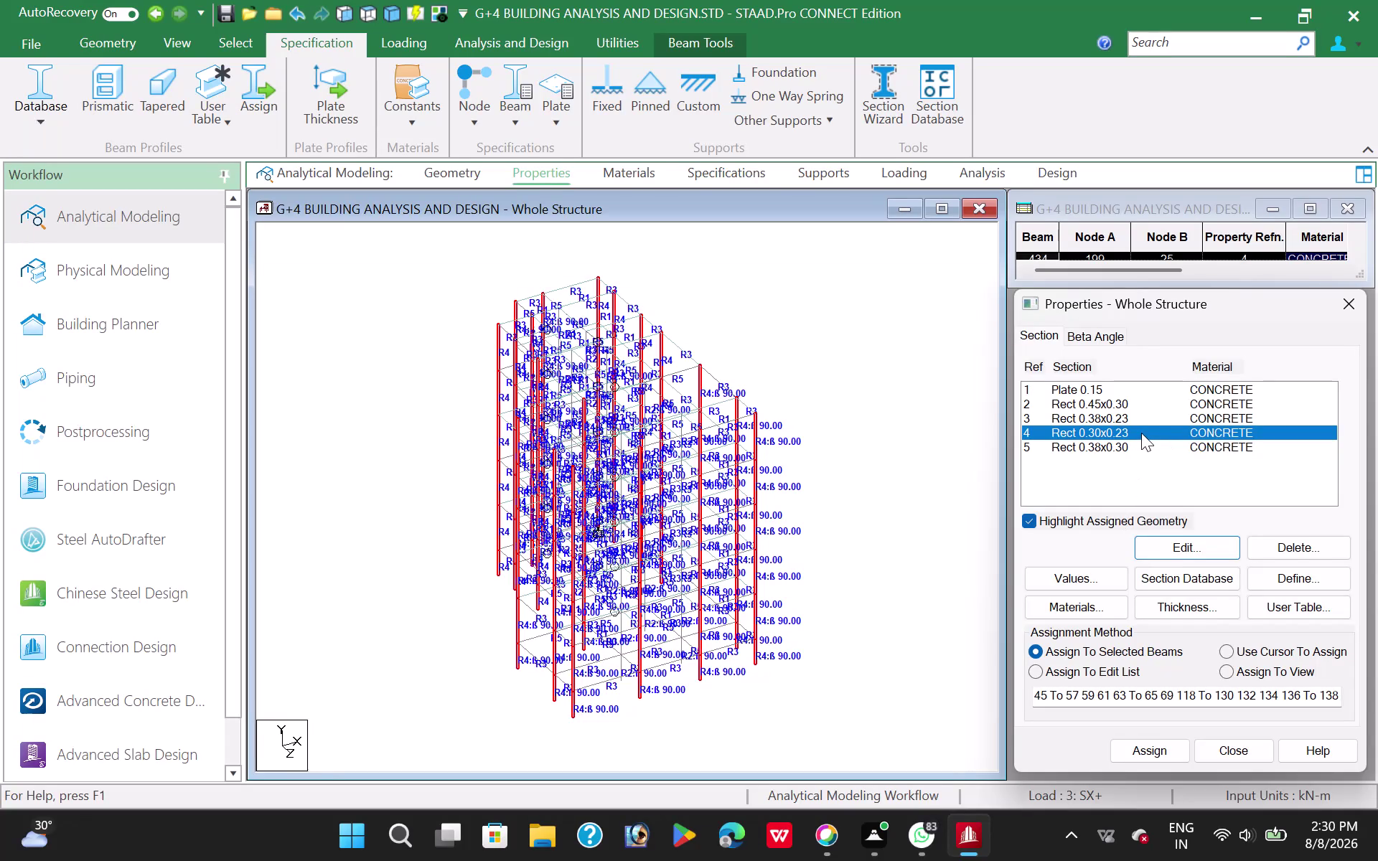
Change the Rect 0.30x0.23 section's ZD to 0.3, making it 0.30x0.30.
click(1169, 547)
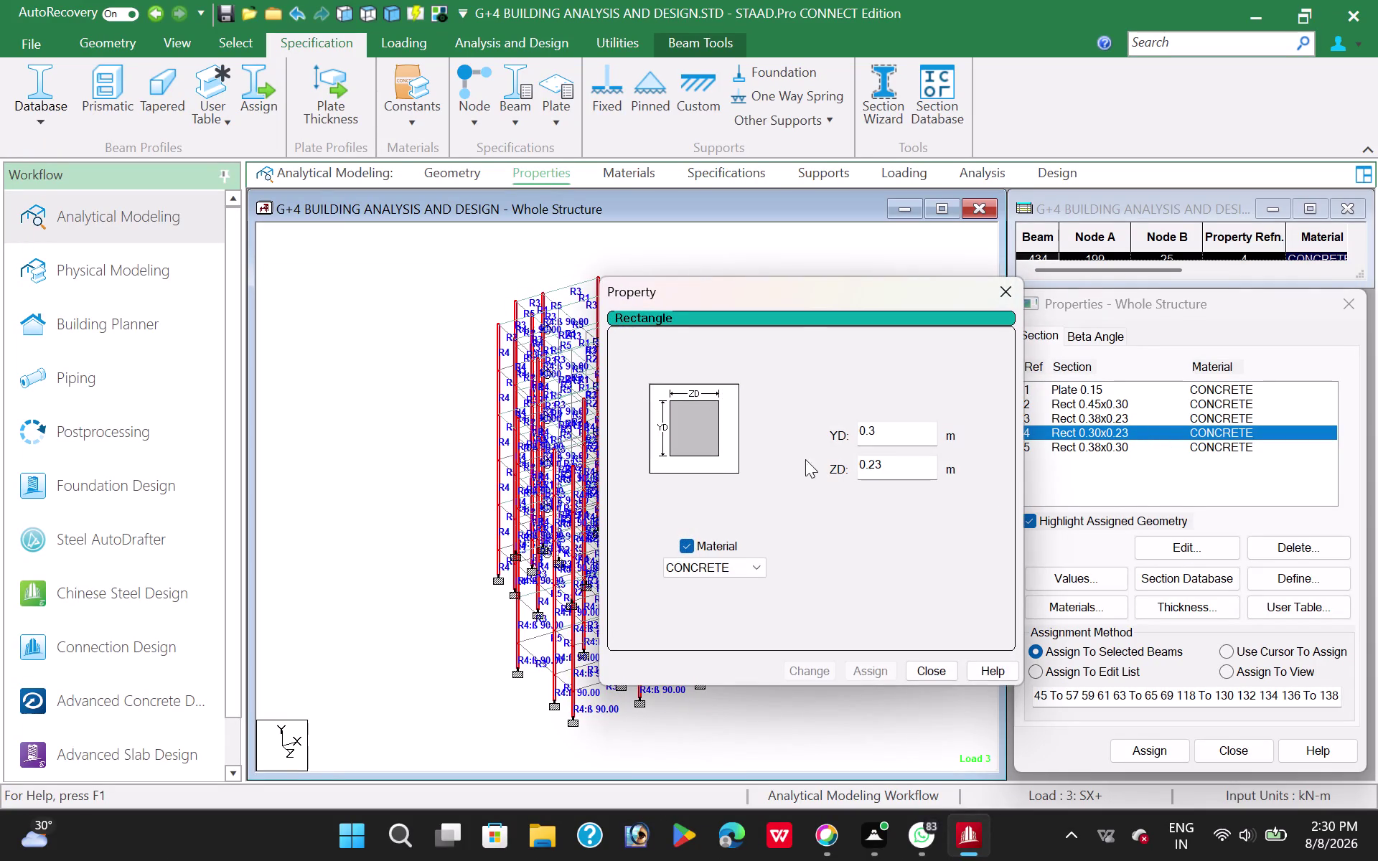
click(885, 473)
key(BackSpace)
key(BackSpace)
key(3)
click(808, 671)
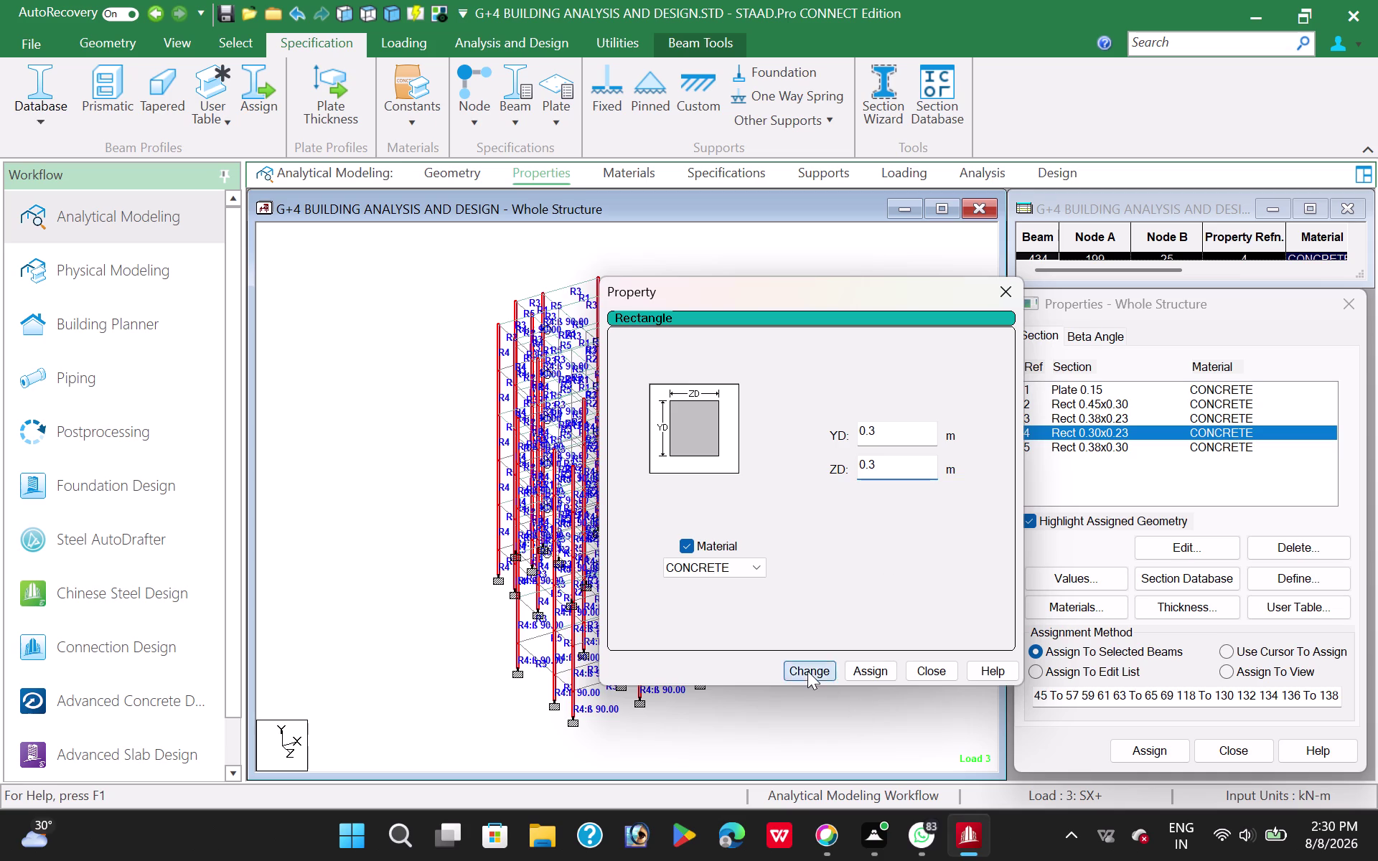
click(934, 672)
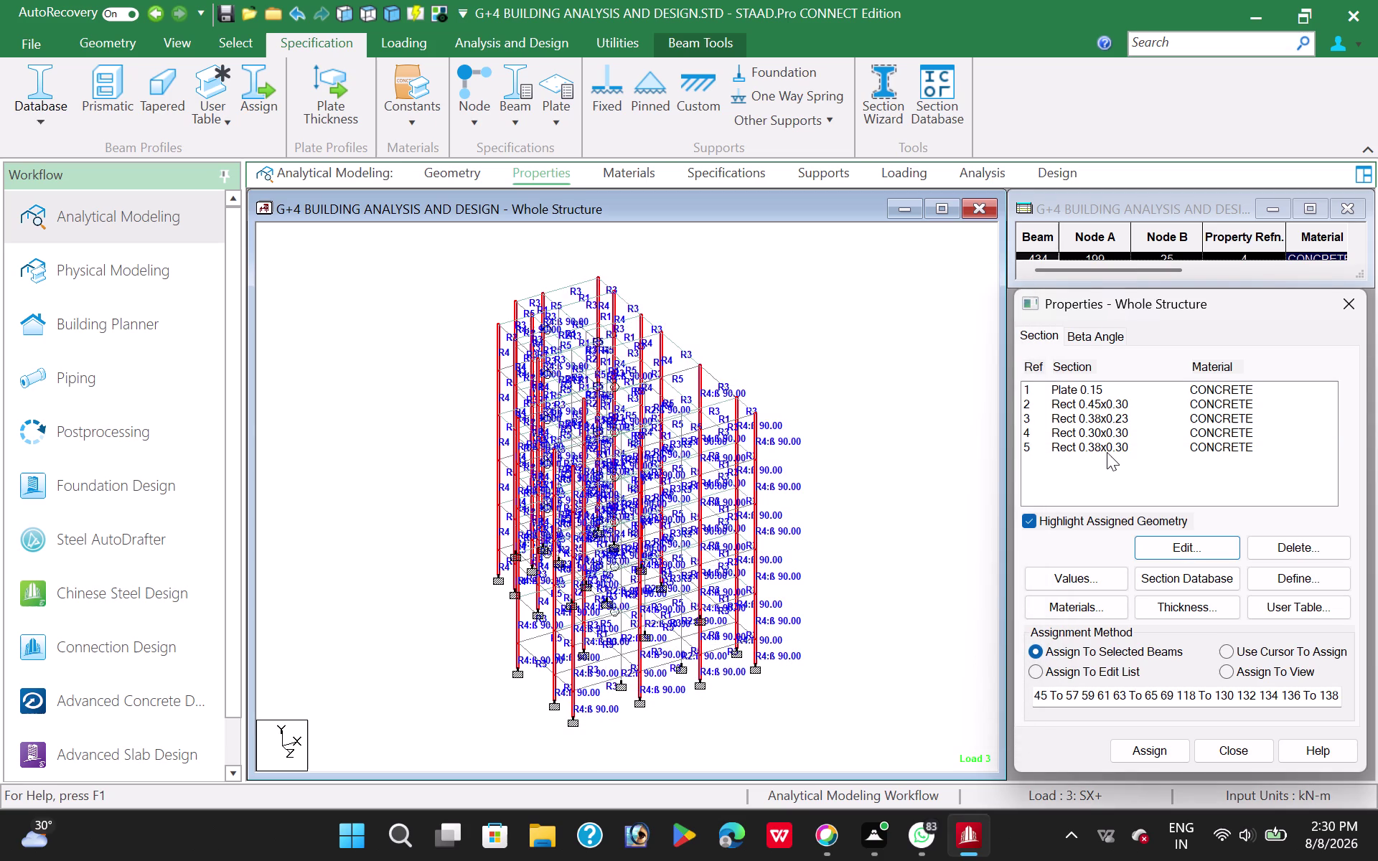
Change the Rect 0.38x0.23 section's ZD to 0.3, making it 0.38x0.30.
click(1109, 452)
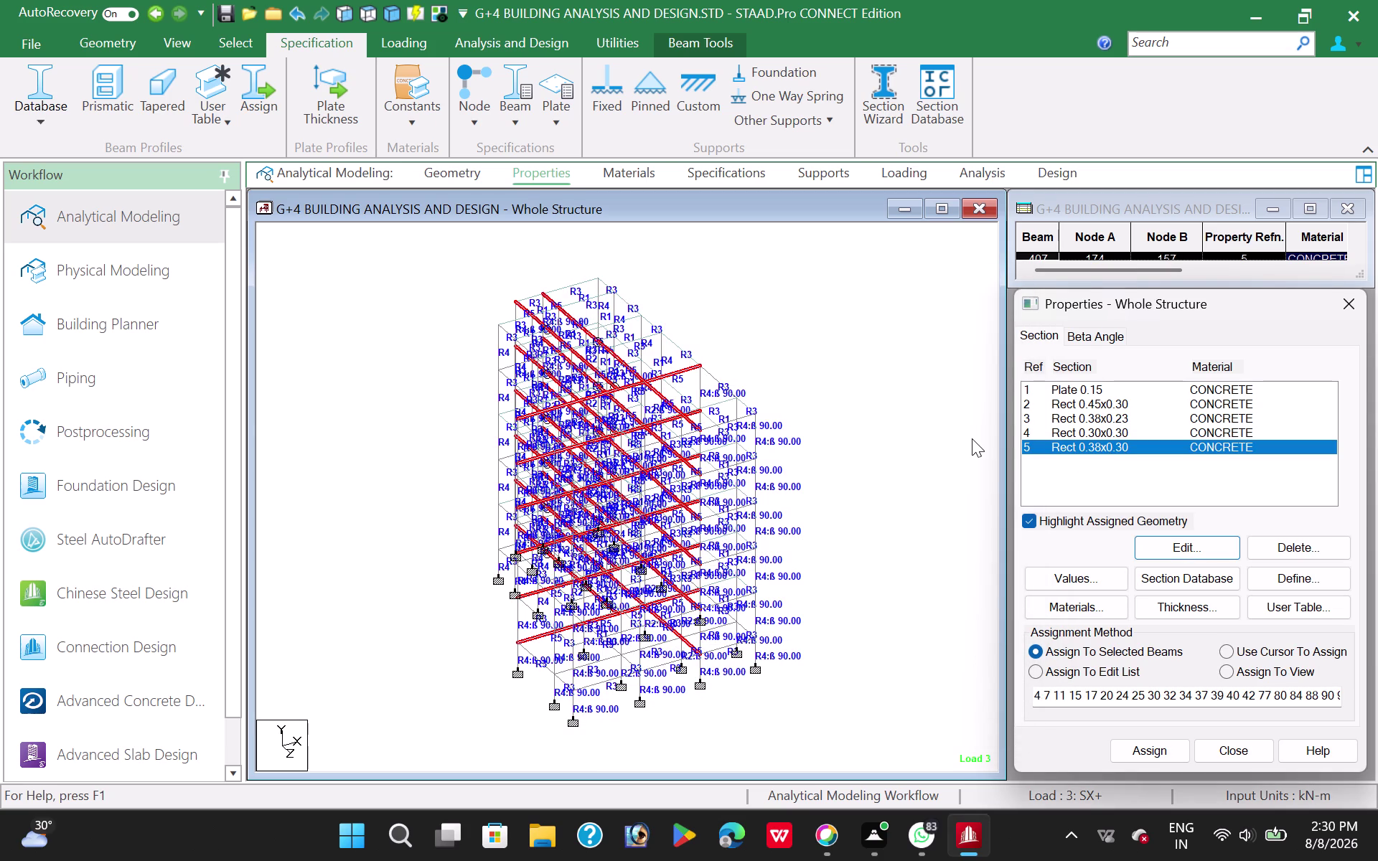
click(1115, 421)
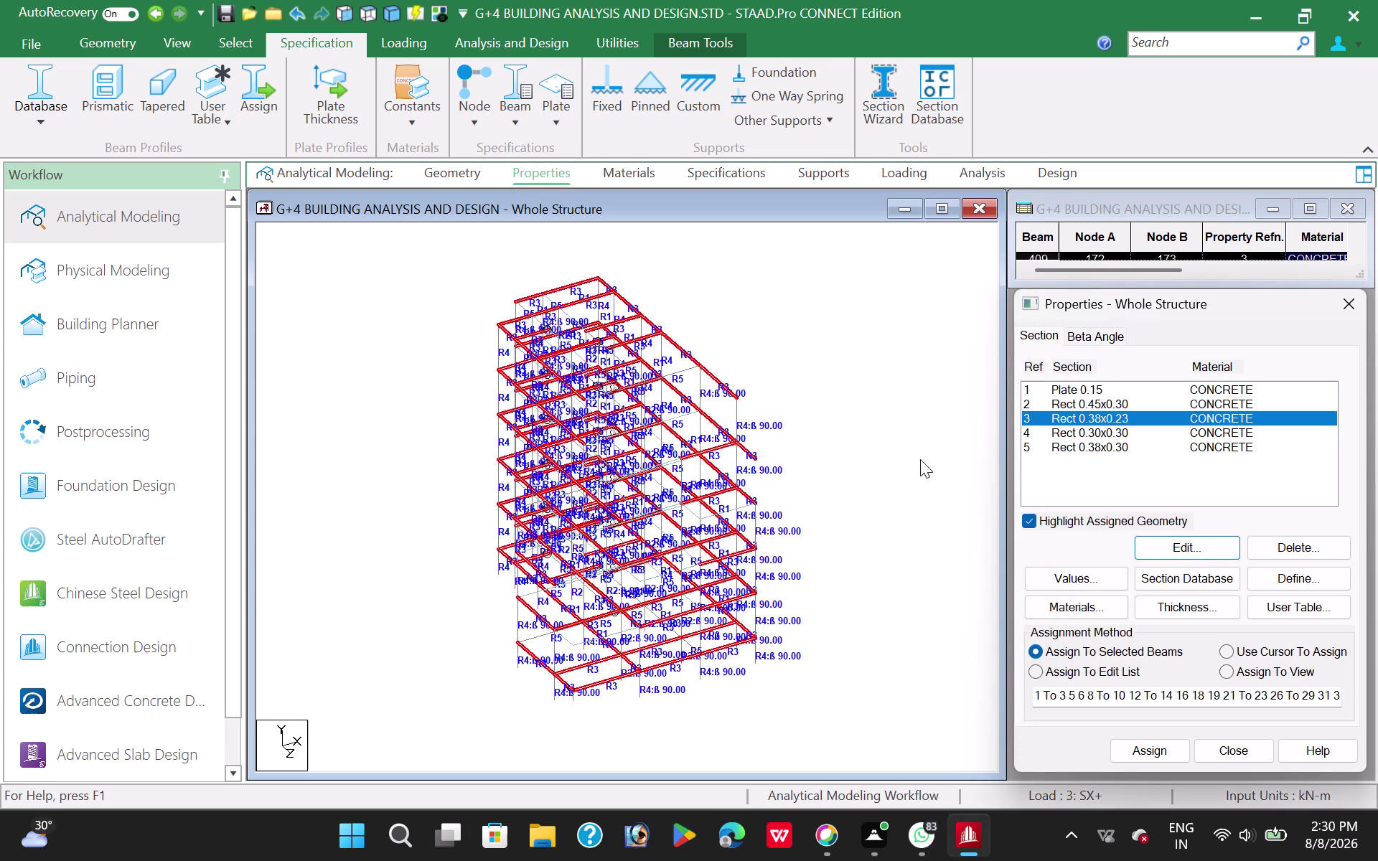
click(1191, 552)
click(888, 460)
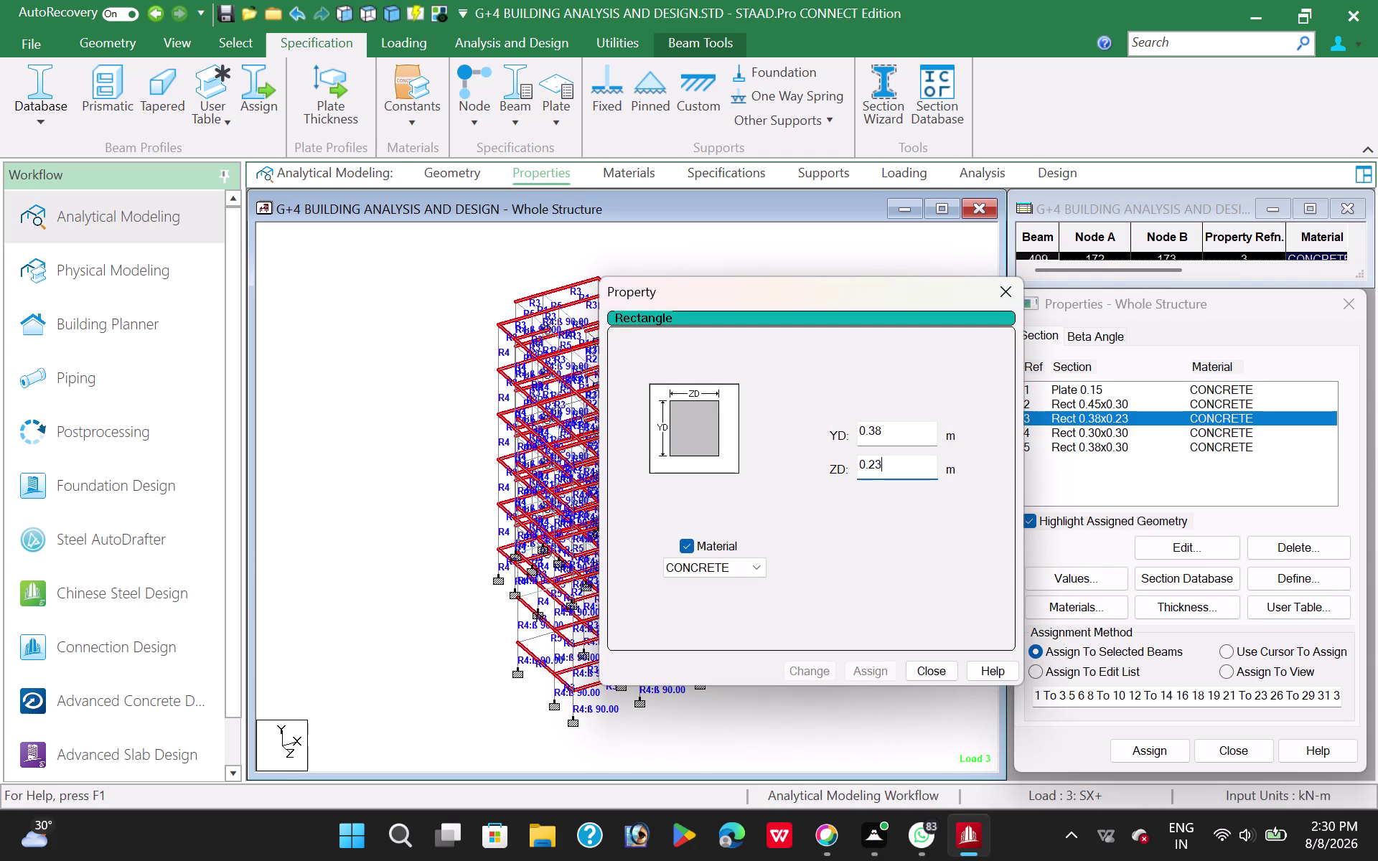
key(BackSpace)
key(BackSpace)
key(3)
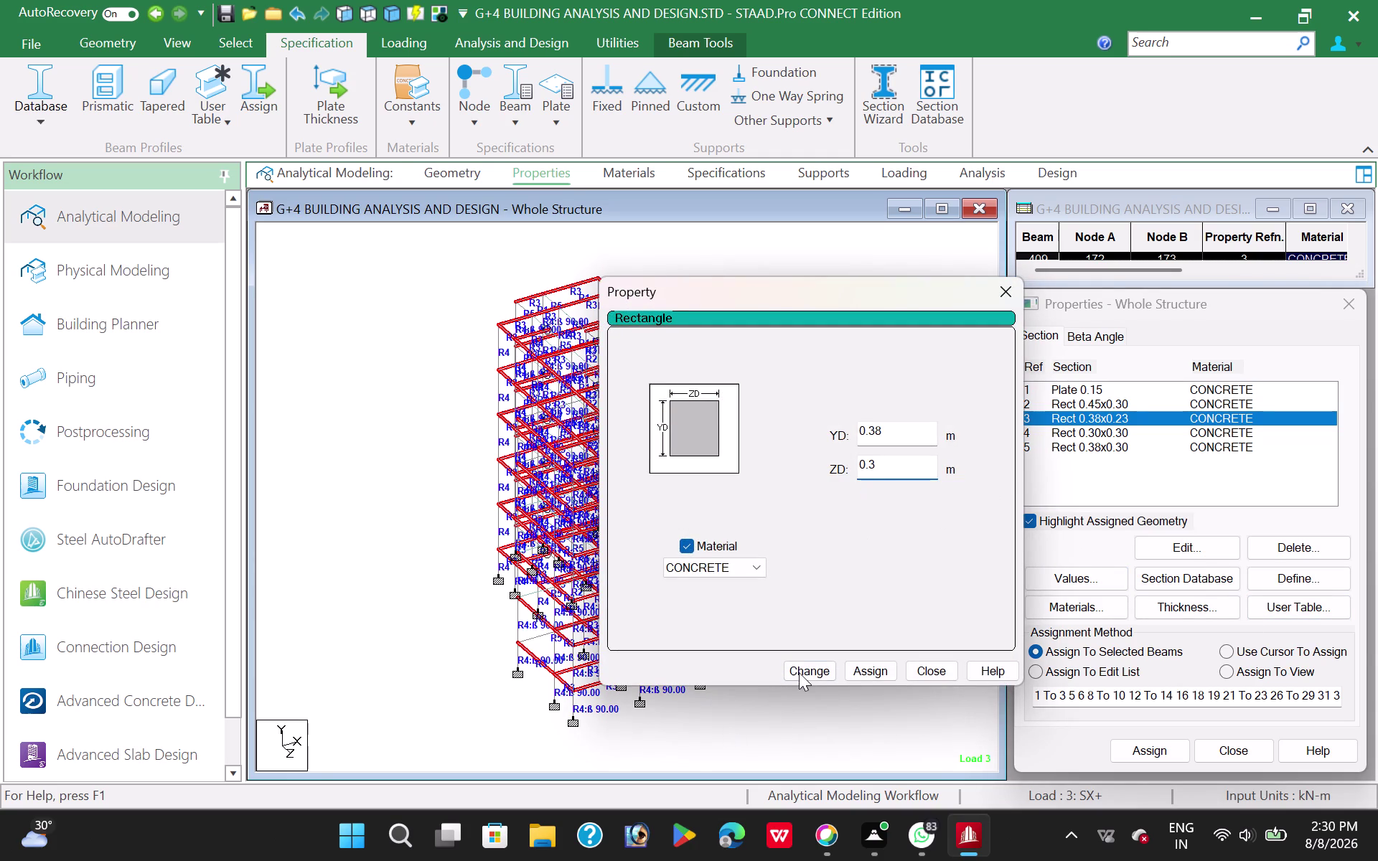
click(806, 668)
Close the section editor and beam table, clearing the member highlighting.
click(947, 673)
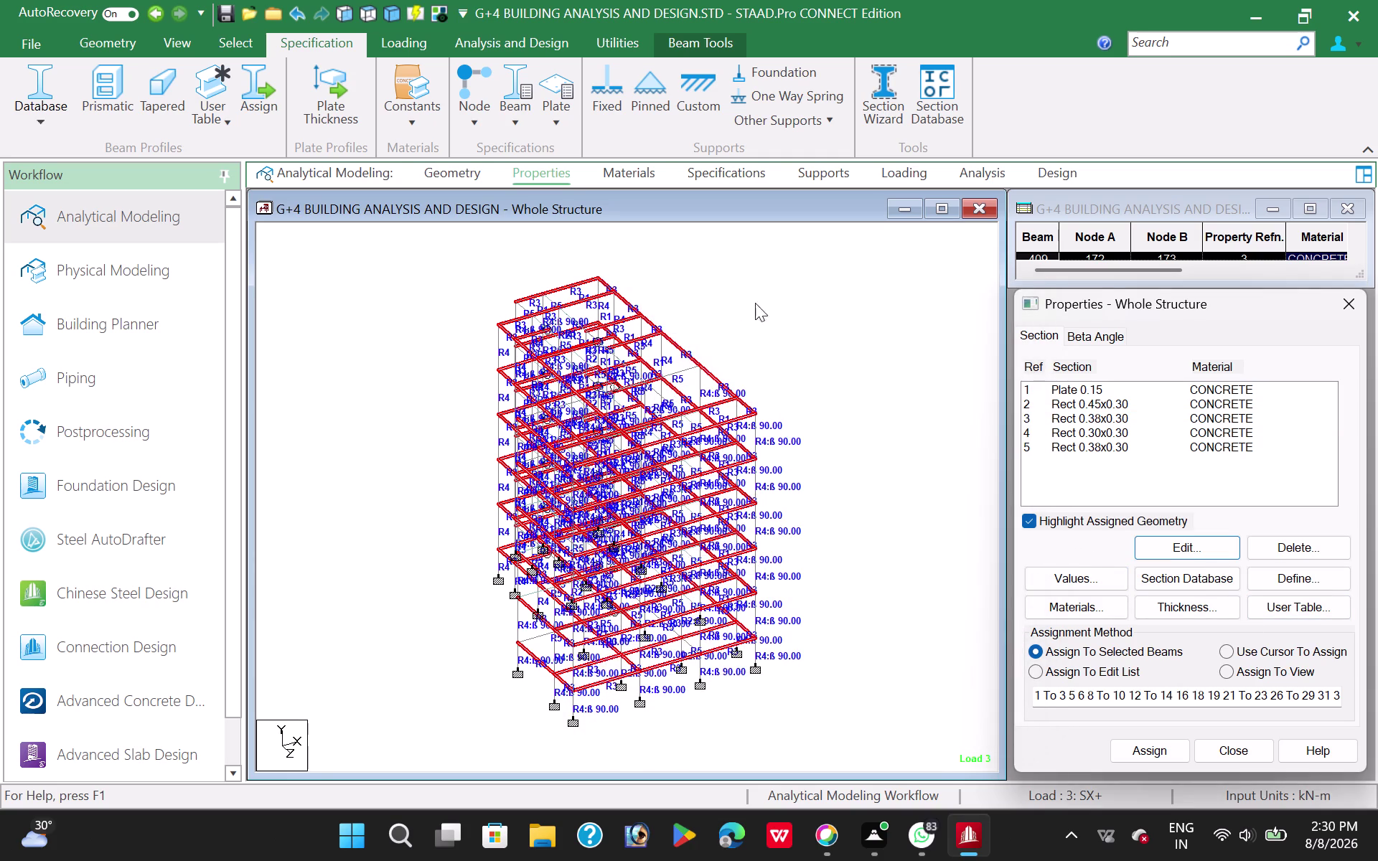
click(801, 325)
click(496, 42)
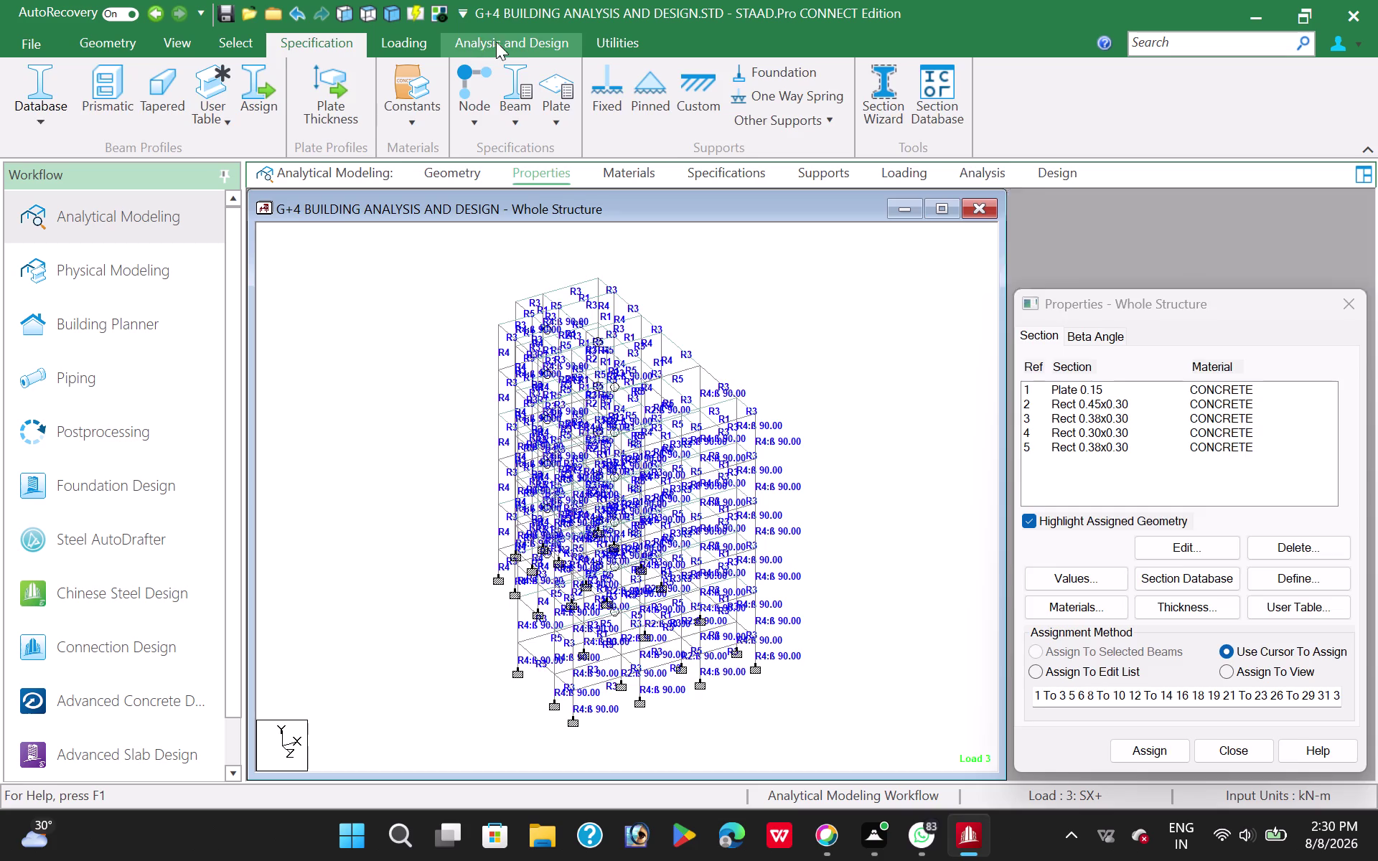
Save the resized model, rerun the analysis and open its output file.
click(348, 81)
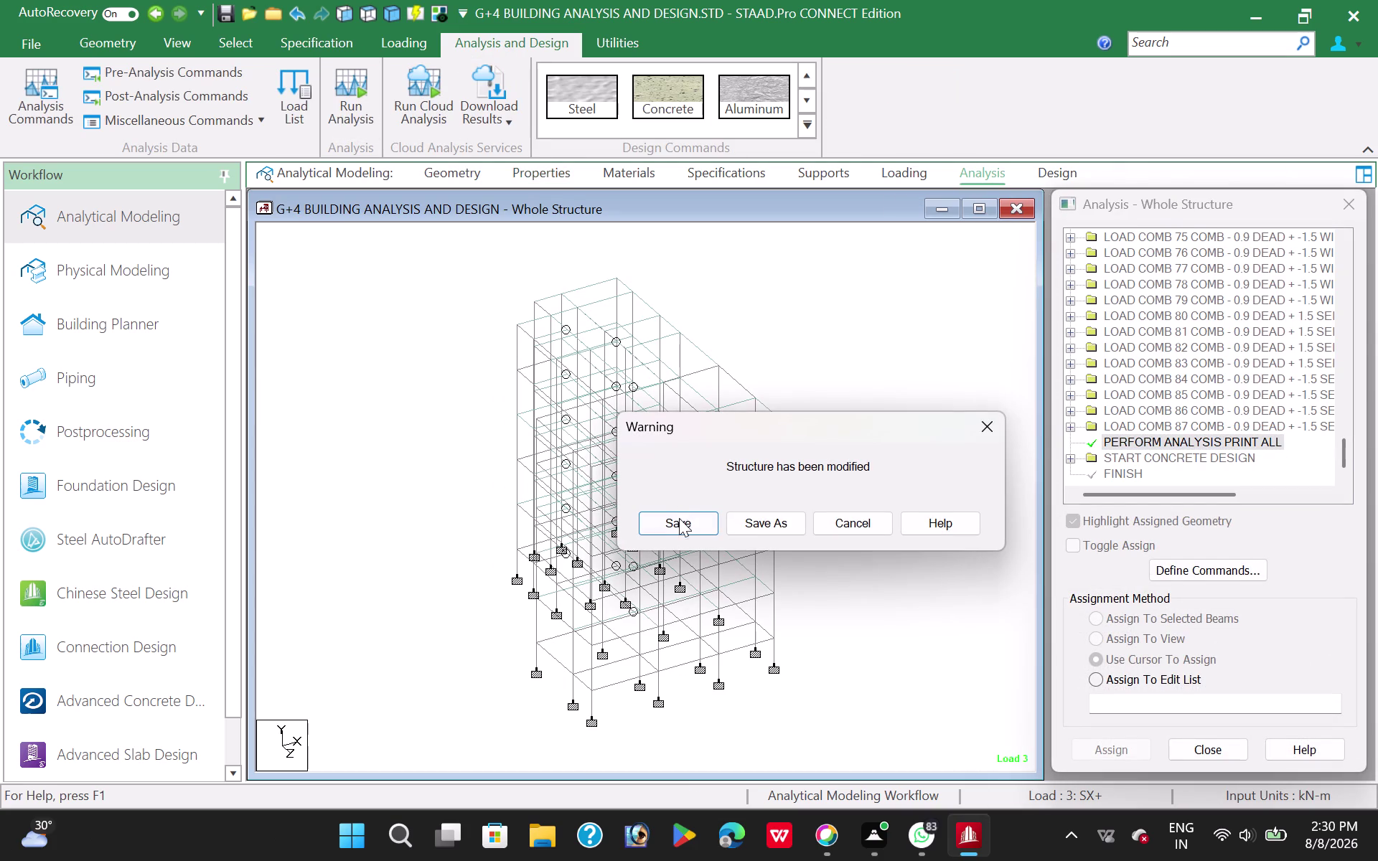
click(681, 522)
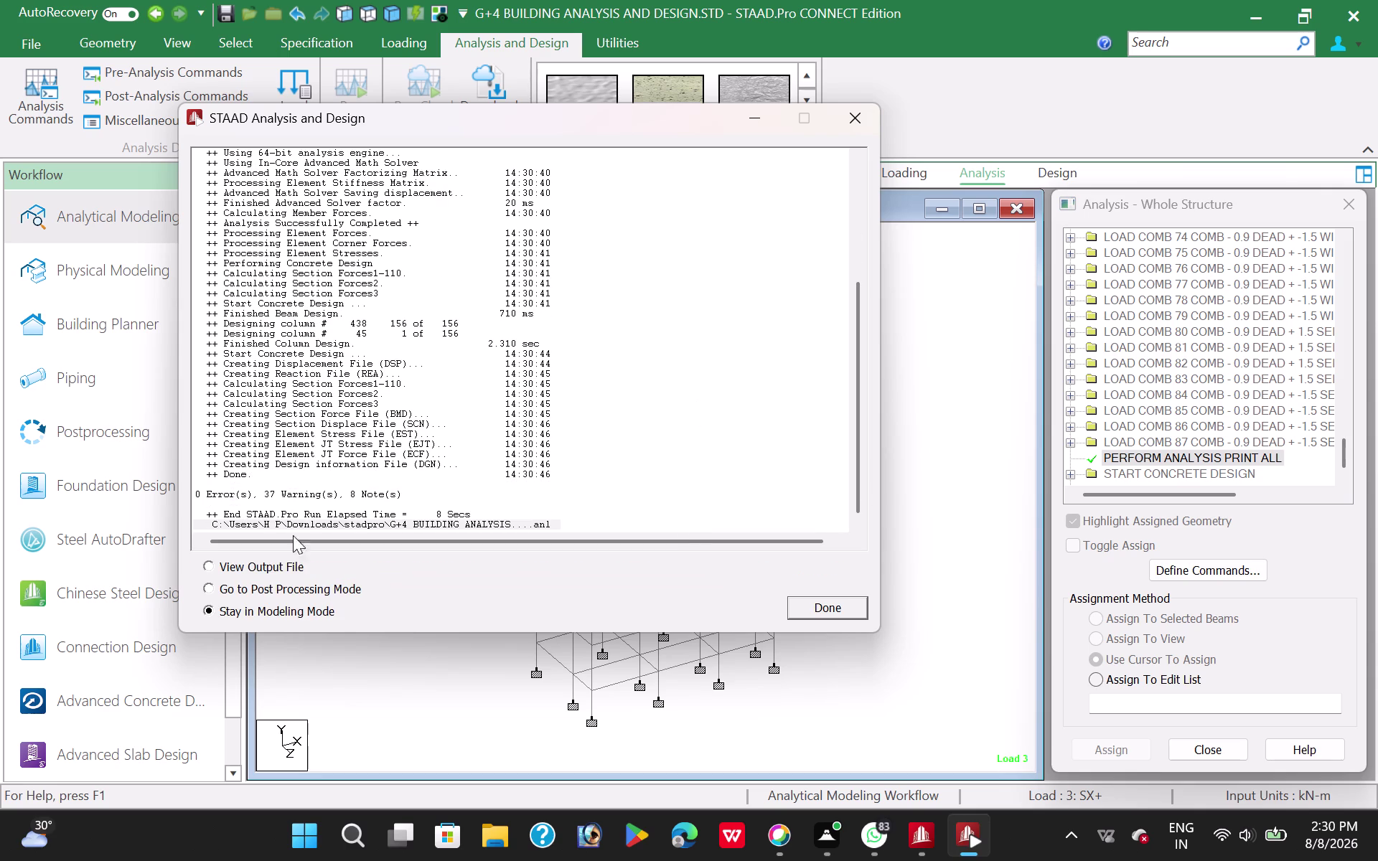
click(205, 563)
click(833, 602)
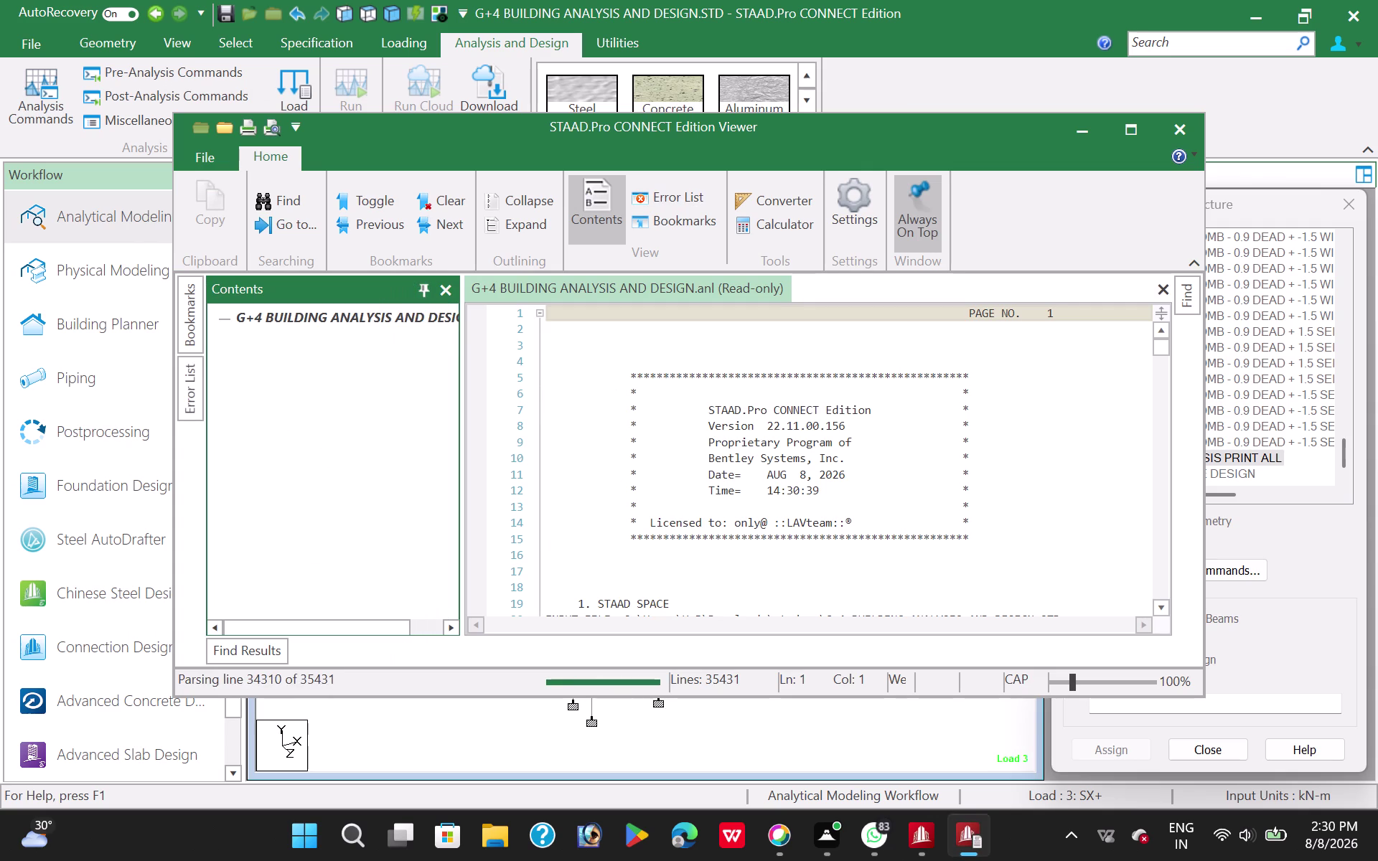
Review the listed note and the beam design warnings, starting with beam 103.
scroll(down, 3)
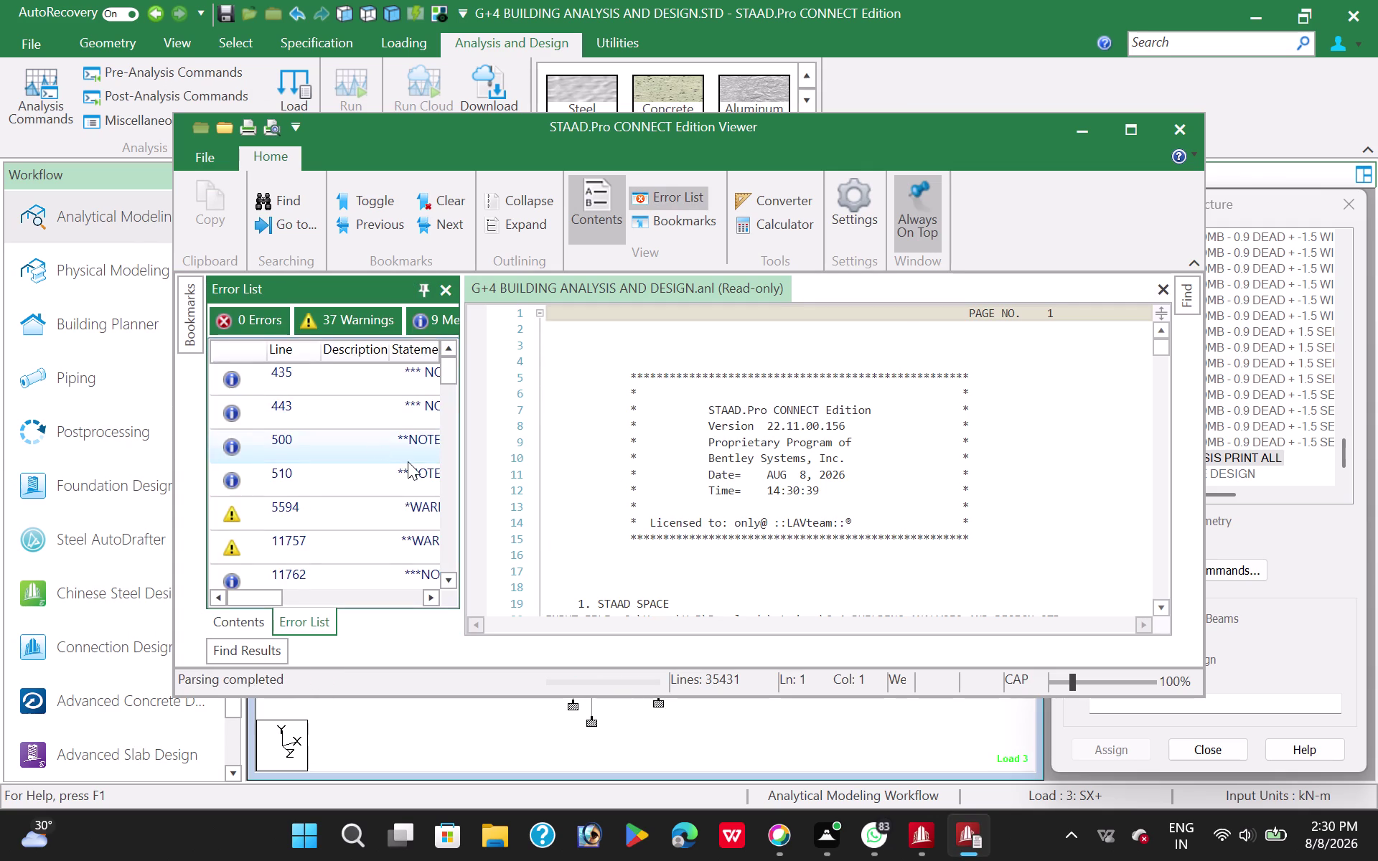
scroll(down, 3)
double_click(305, 510)
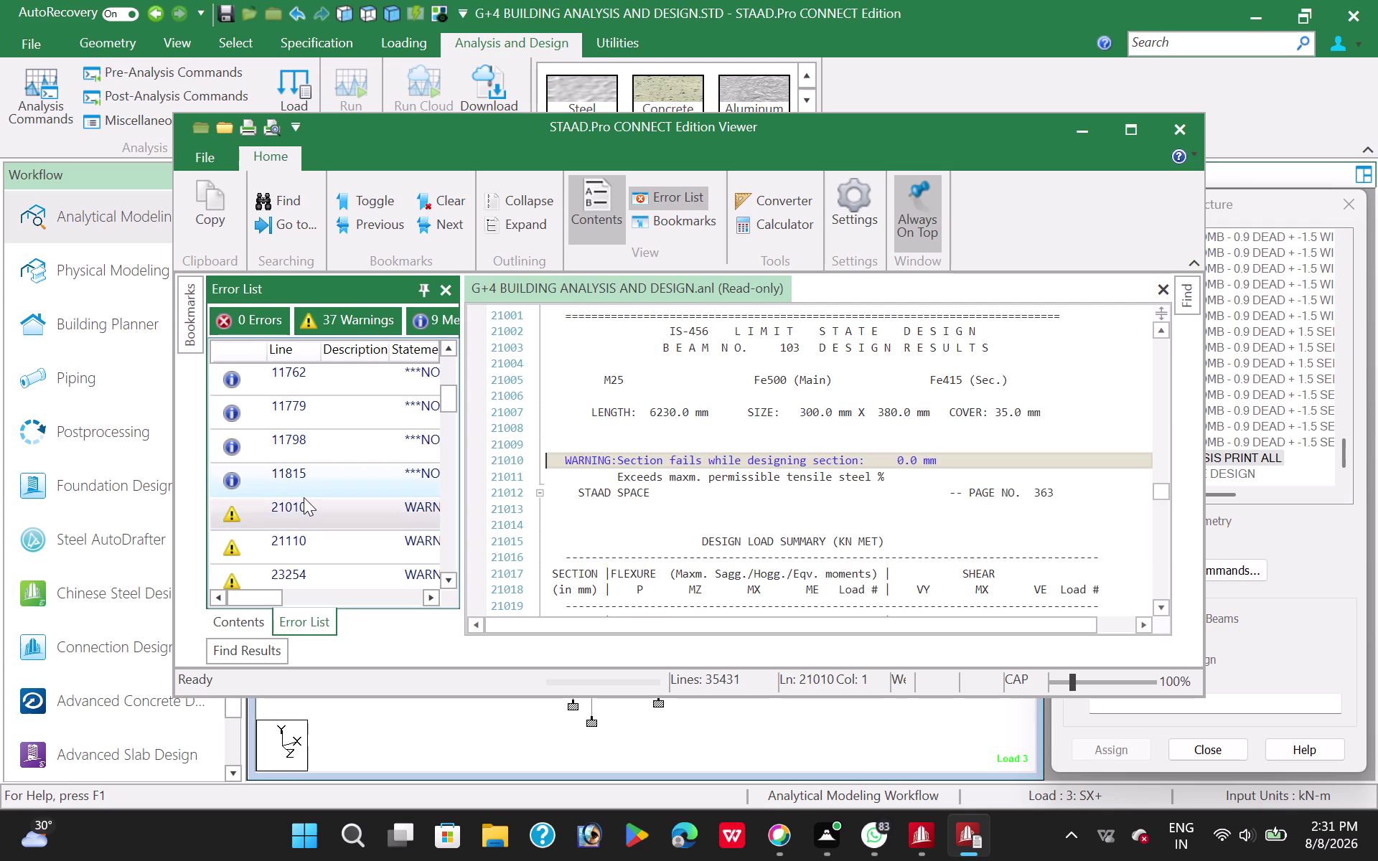
double_click(320, 544)
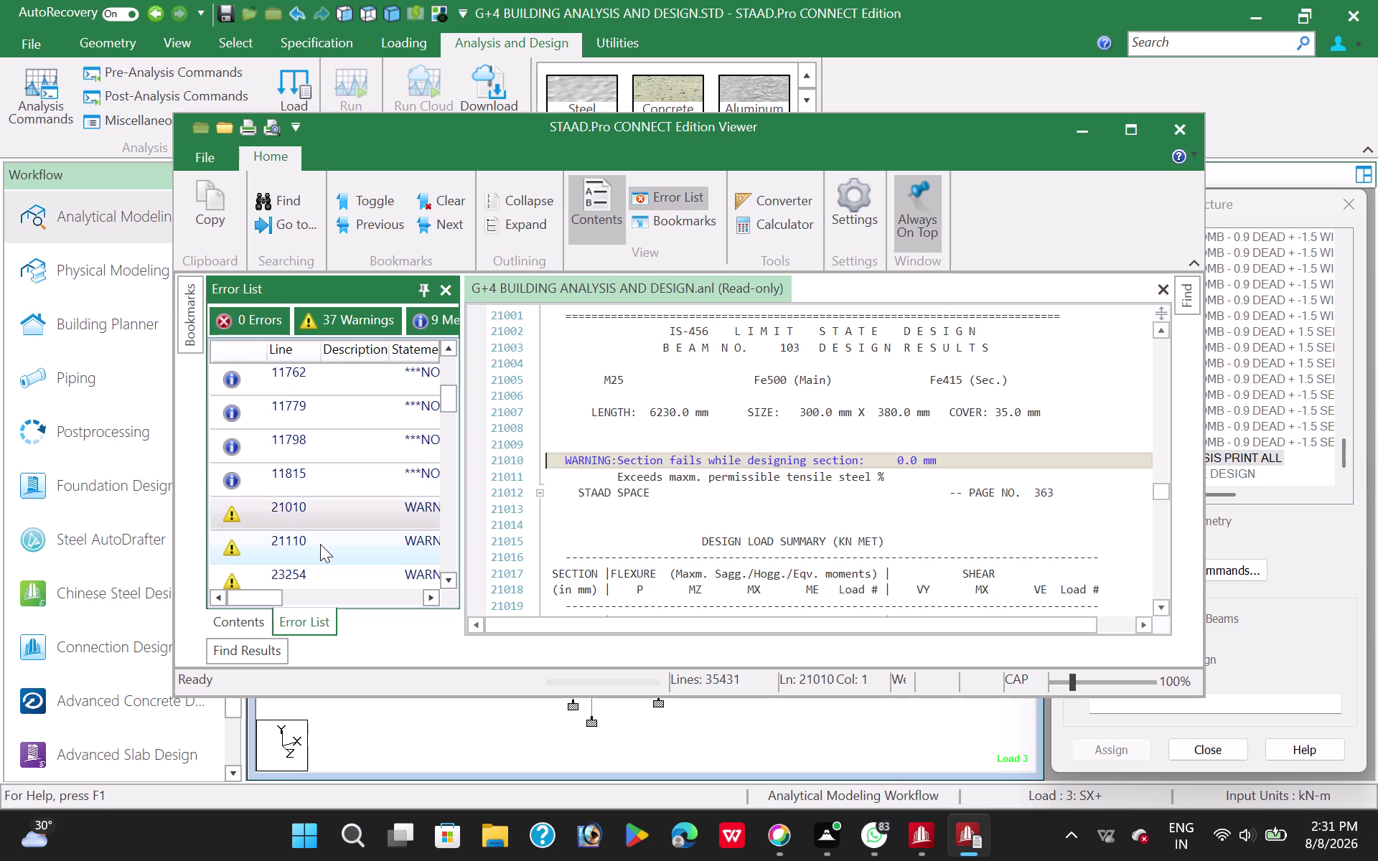
double_click(325, 570)
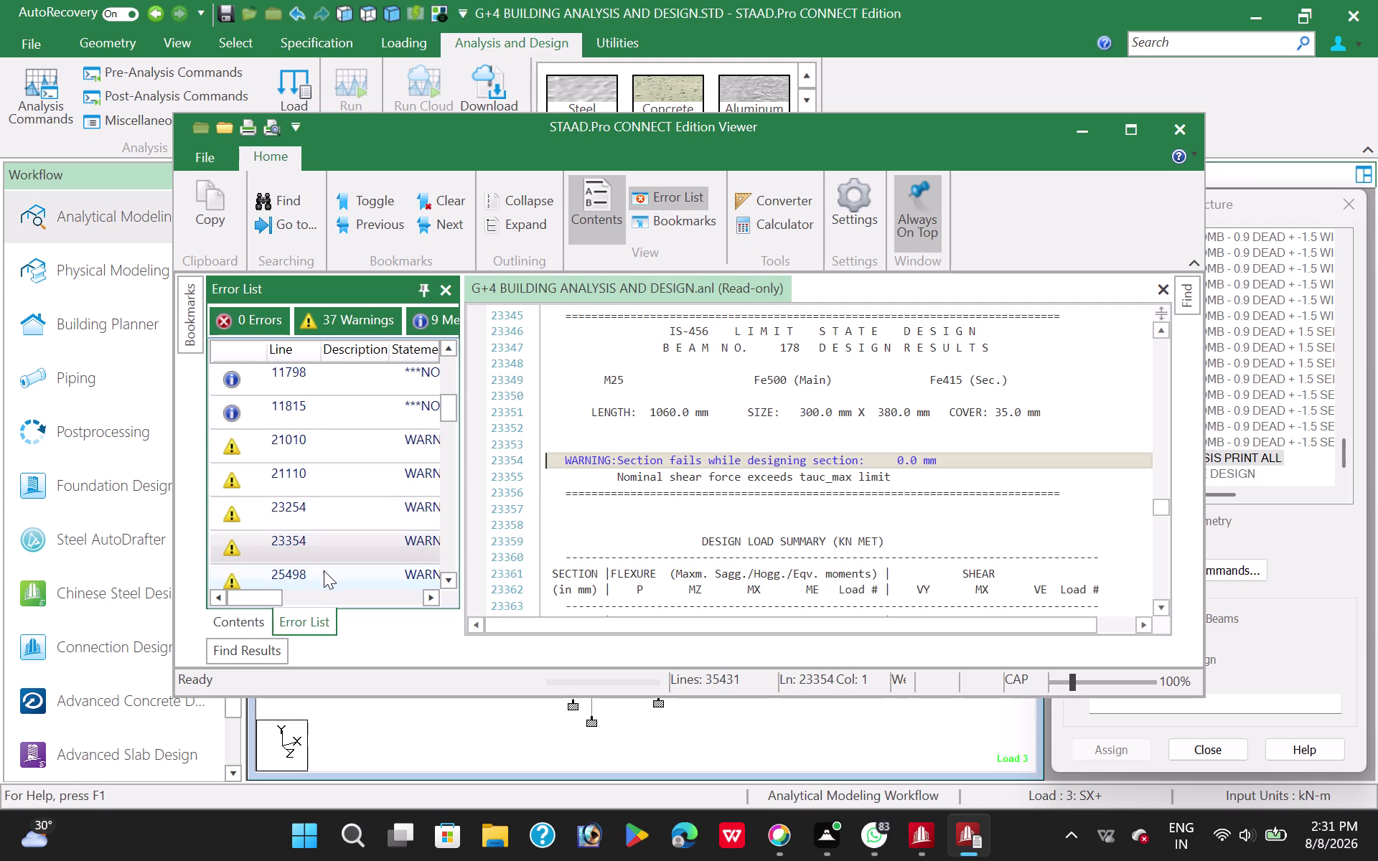
scroll(down, 3)
double_click(319, 540)
scroll(down, 3)
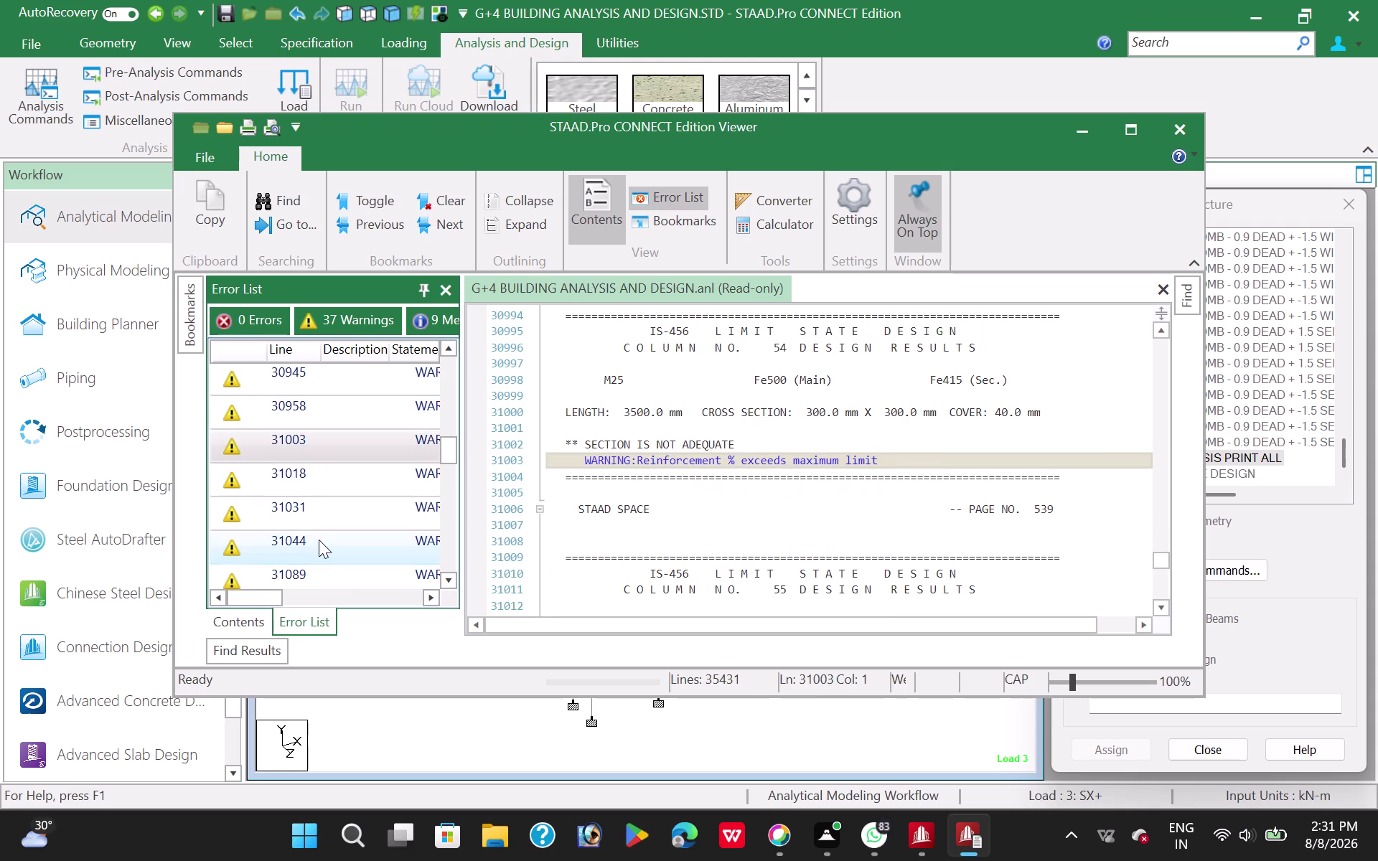
Review the design warnings for columns 57, 146, 431 and 429.
double_click(321, 553)
double_click(322, 567)
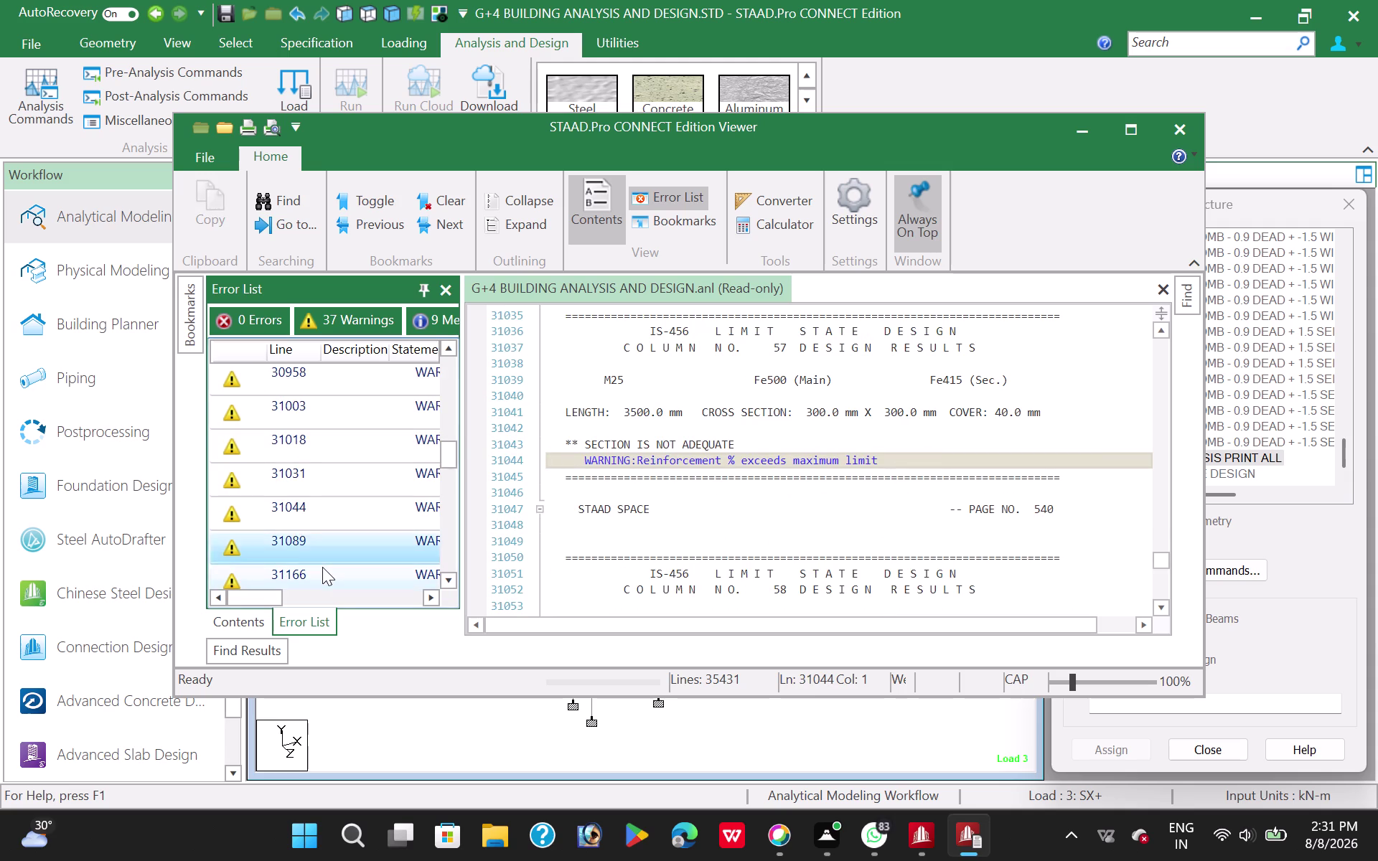
scroll(down, 3)
scroll(down, 3)
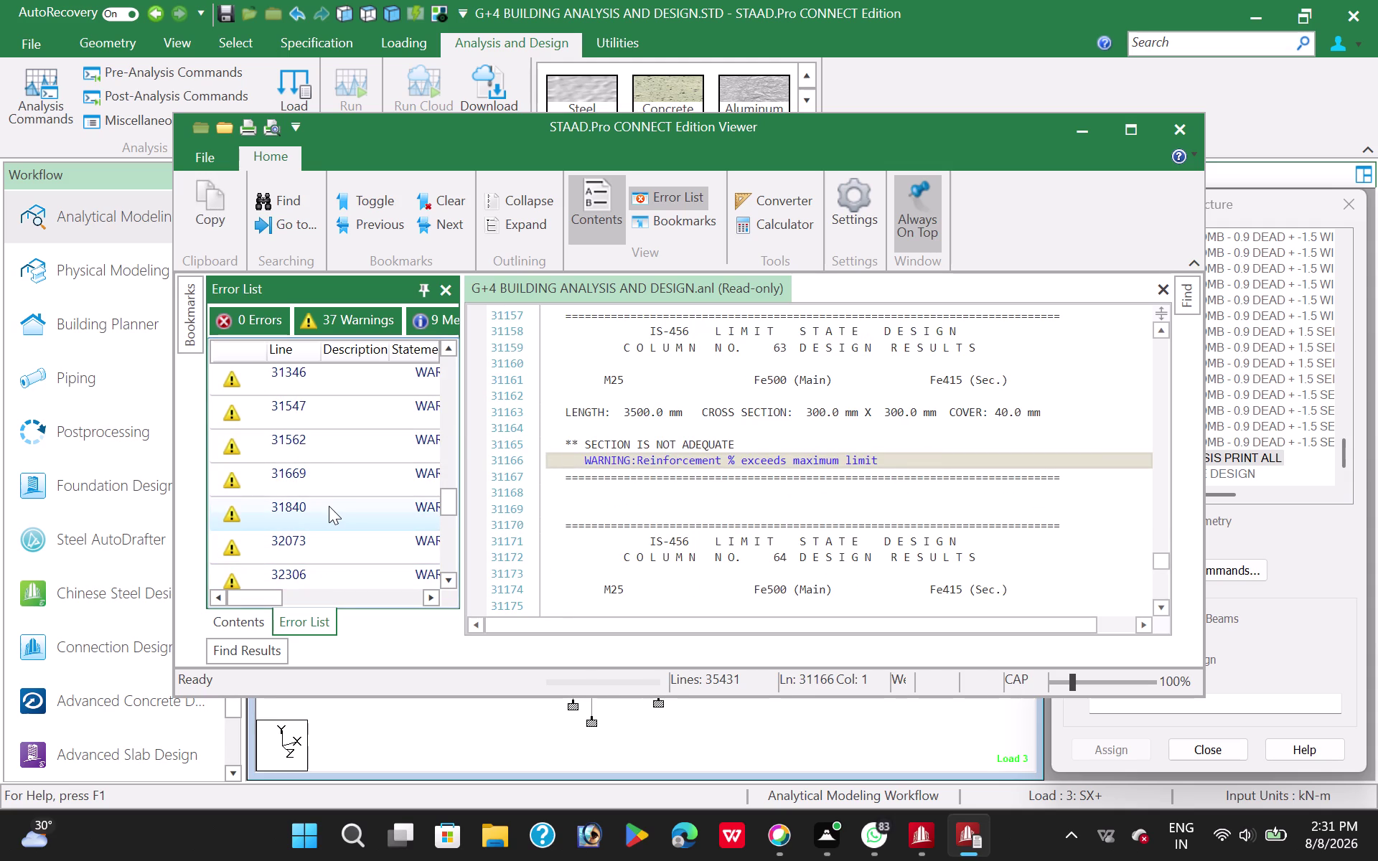
double_click(329, 538)
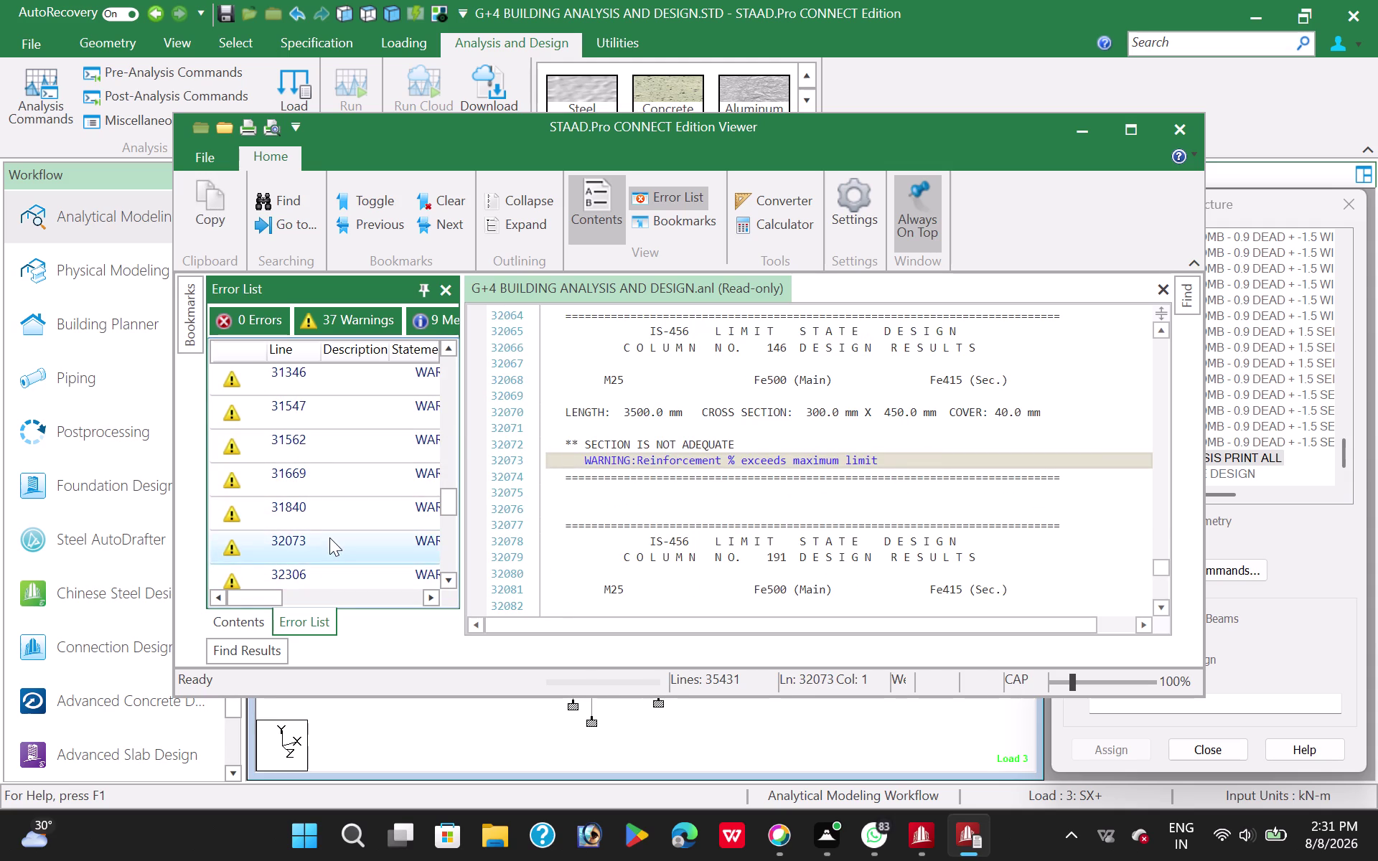
scroll(down, 3)
double_click(330, 536)
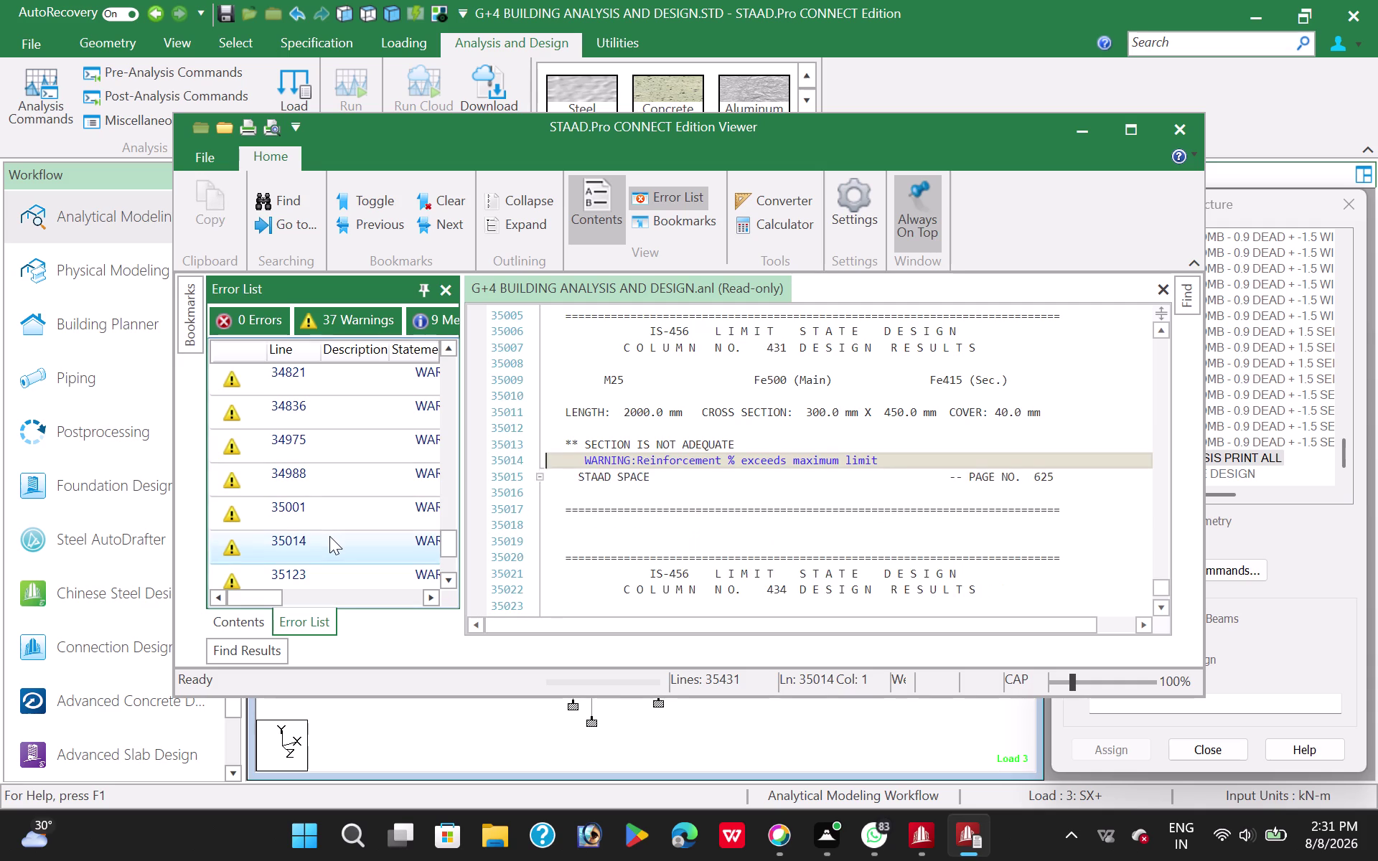
double_click(329, 518)
double_click(335, 490)
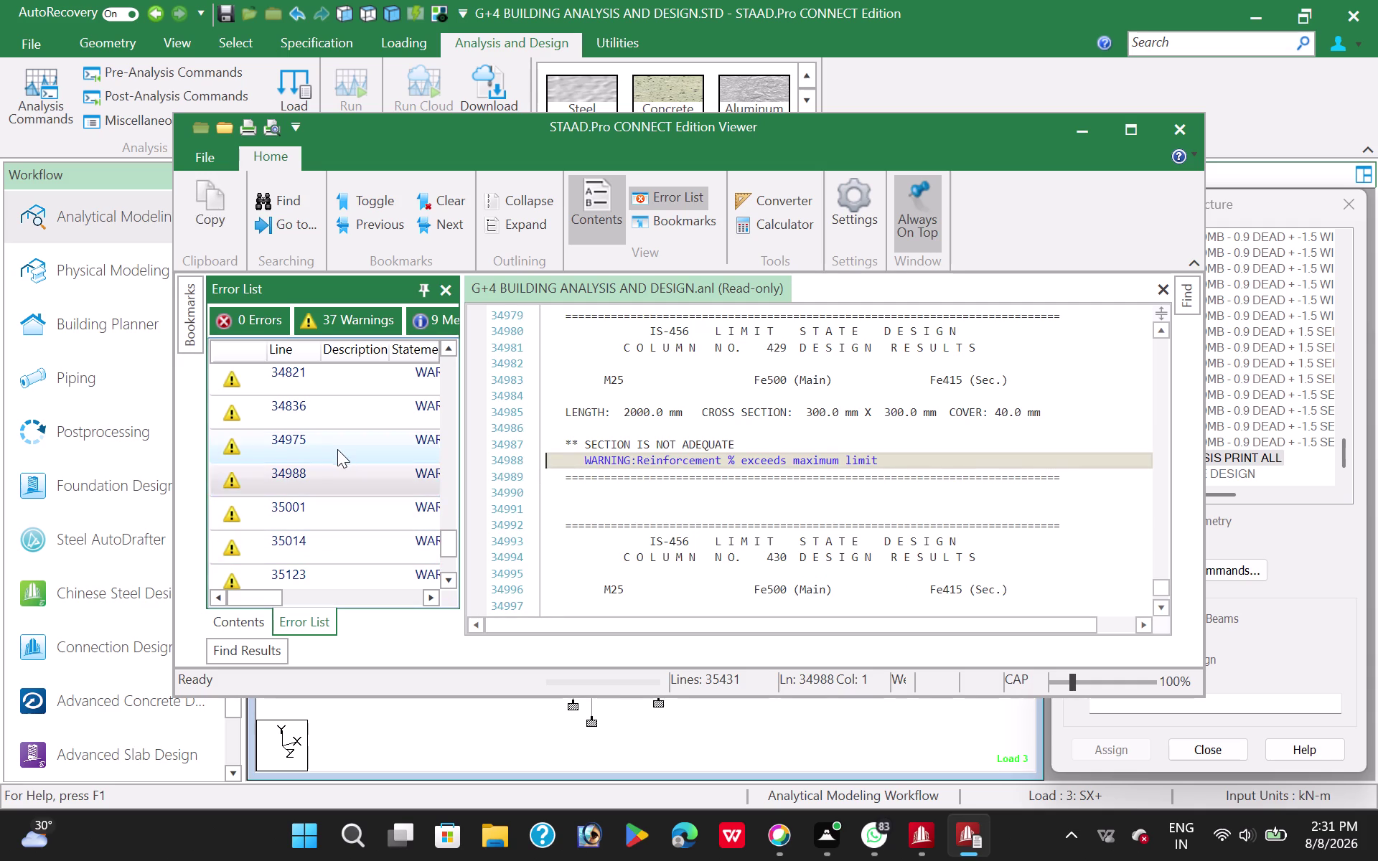
Check the warnings for columns 438 and 437, then return to column 431.
double_click(337, 448)
scroll(down, 3)
double_click(333, 504)
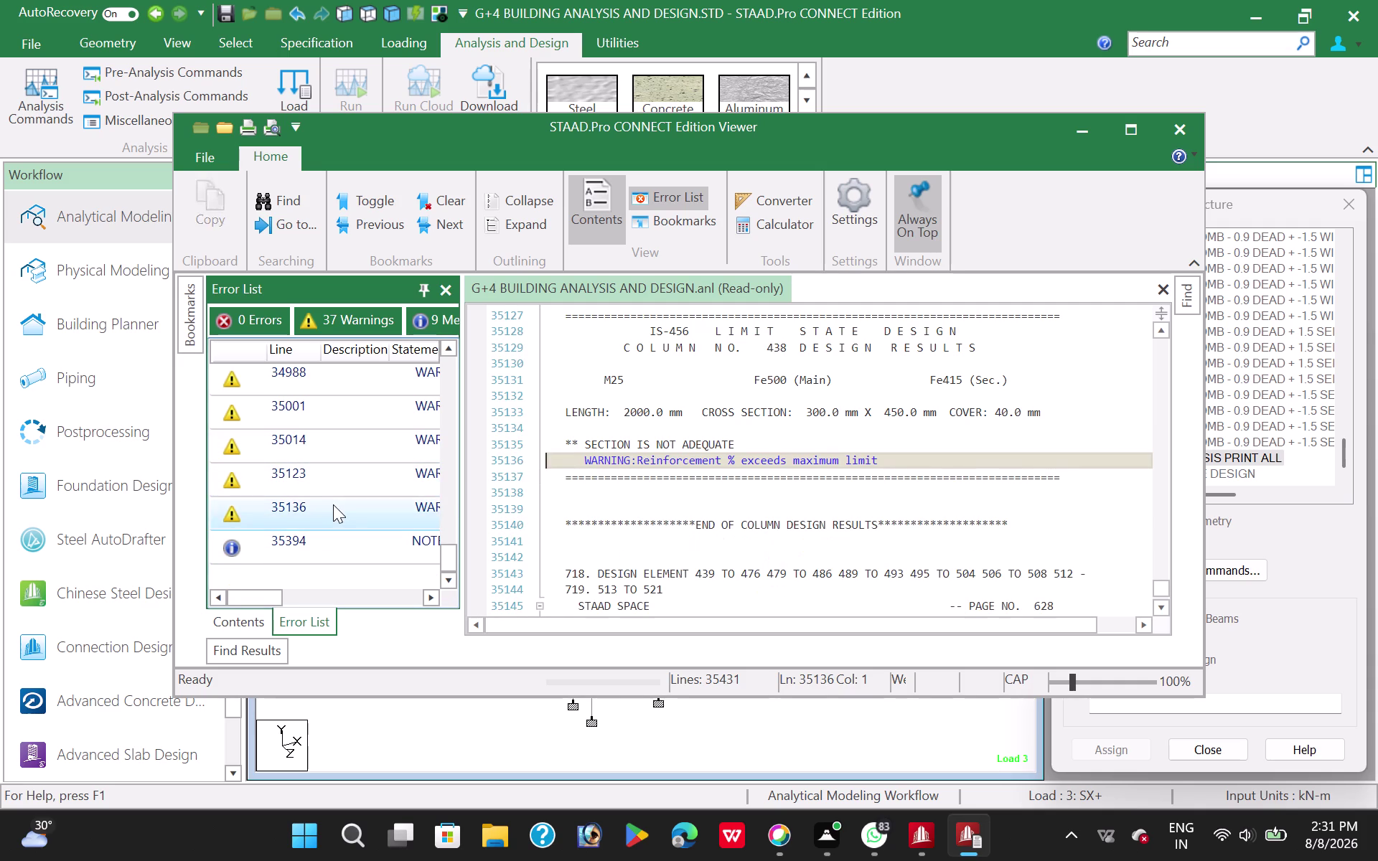
click(334, 481)
double_click(334, 481)
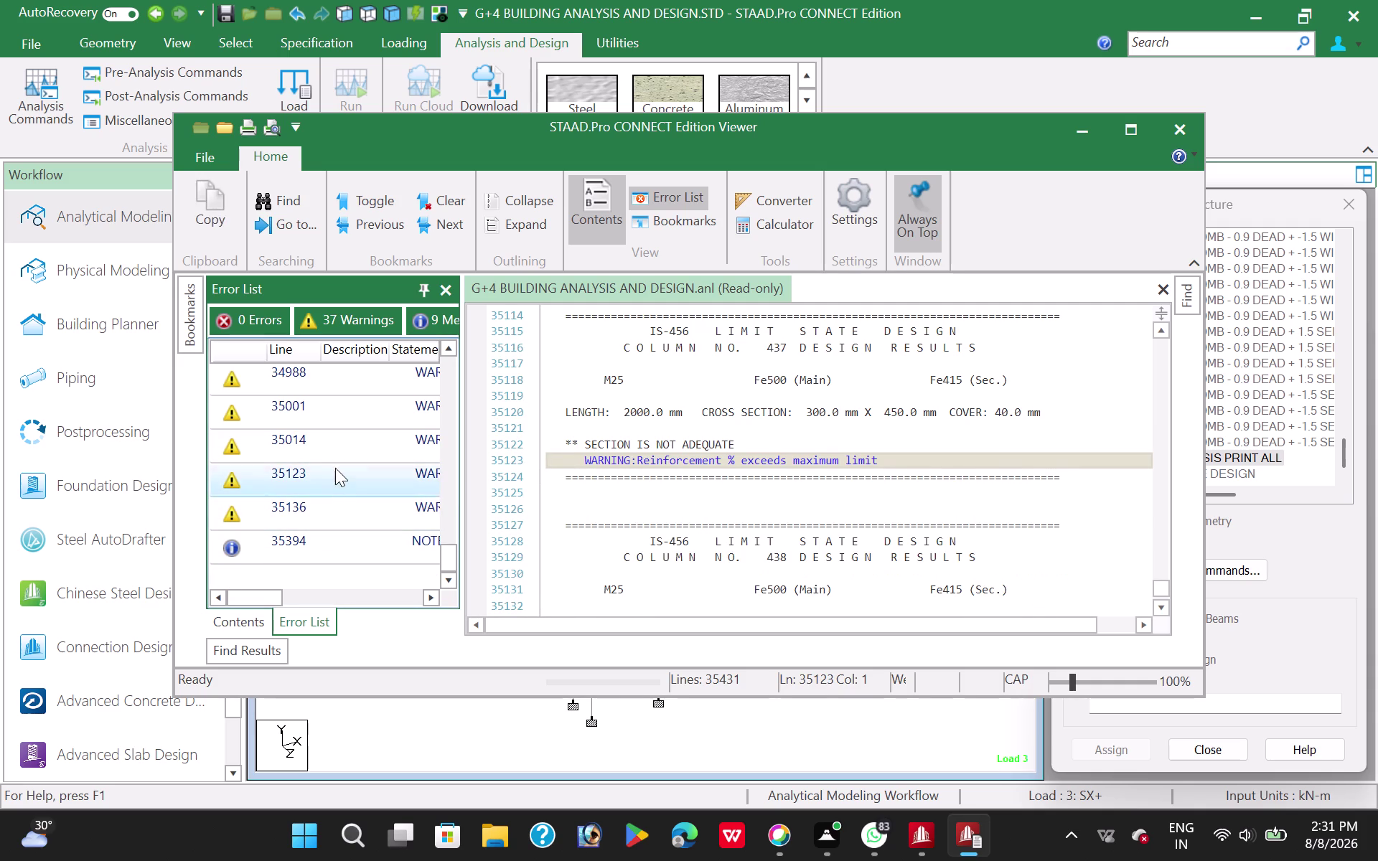
double_click(343, 447)
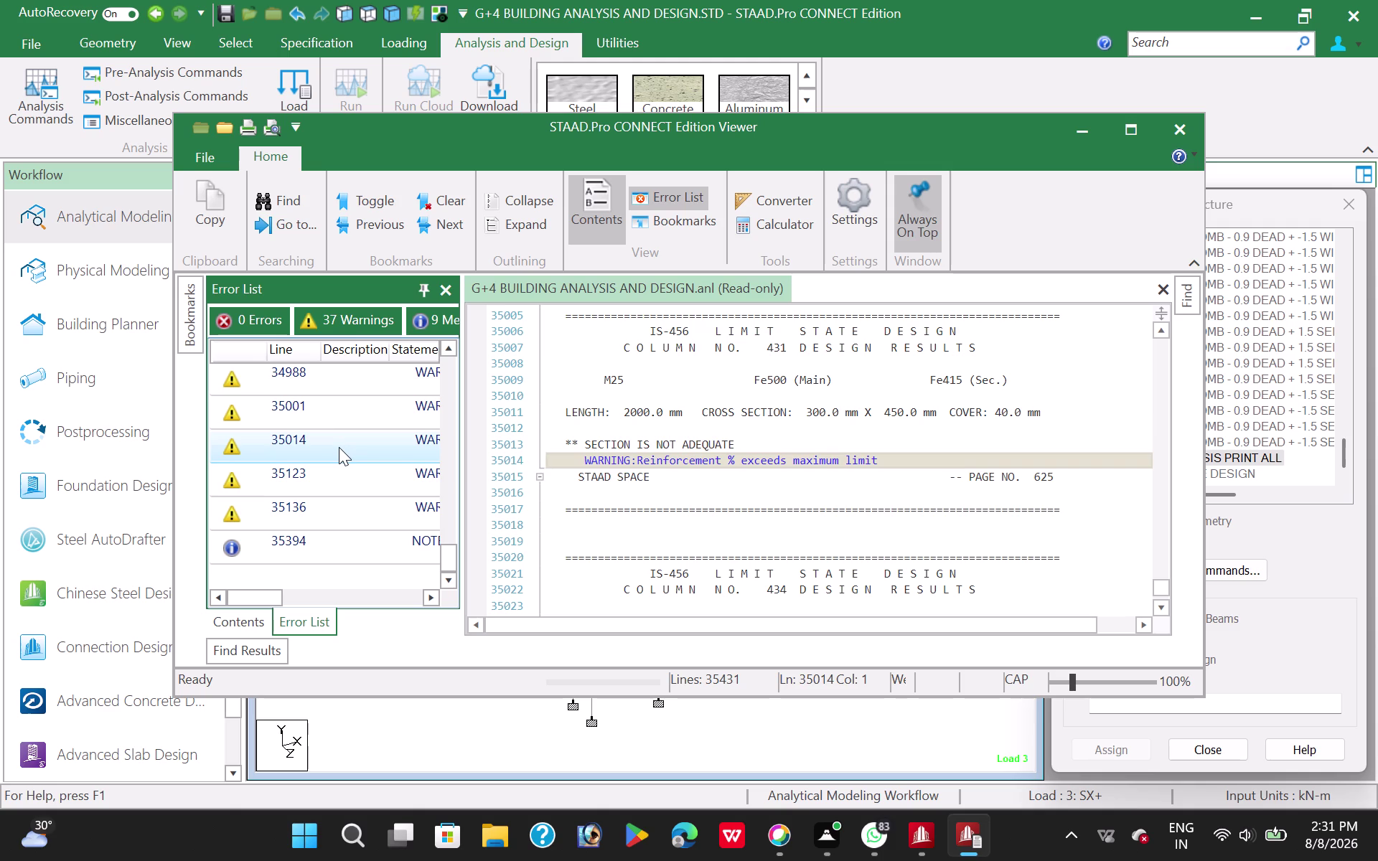
Revisit the column 124 reinforcement warning and the nearby listed notes.
scroll(up, 3)
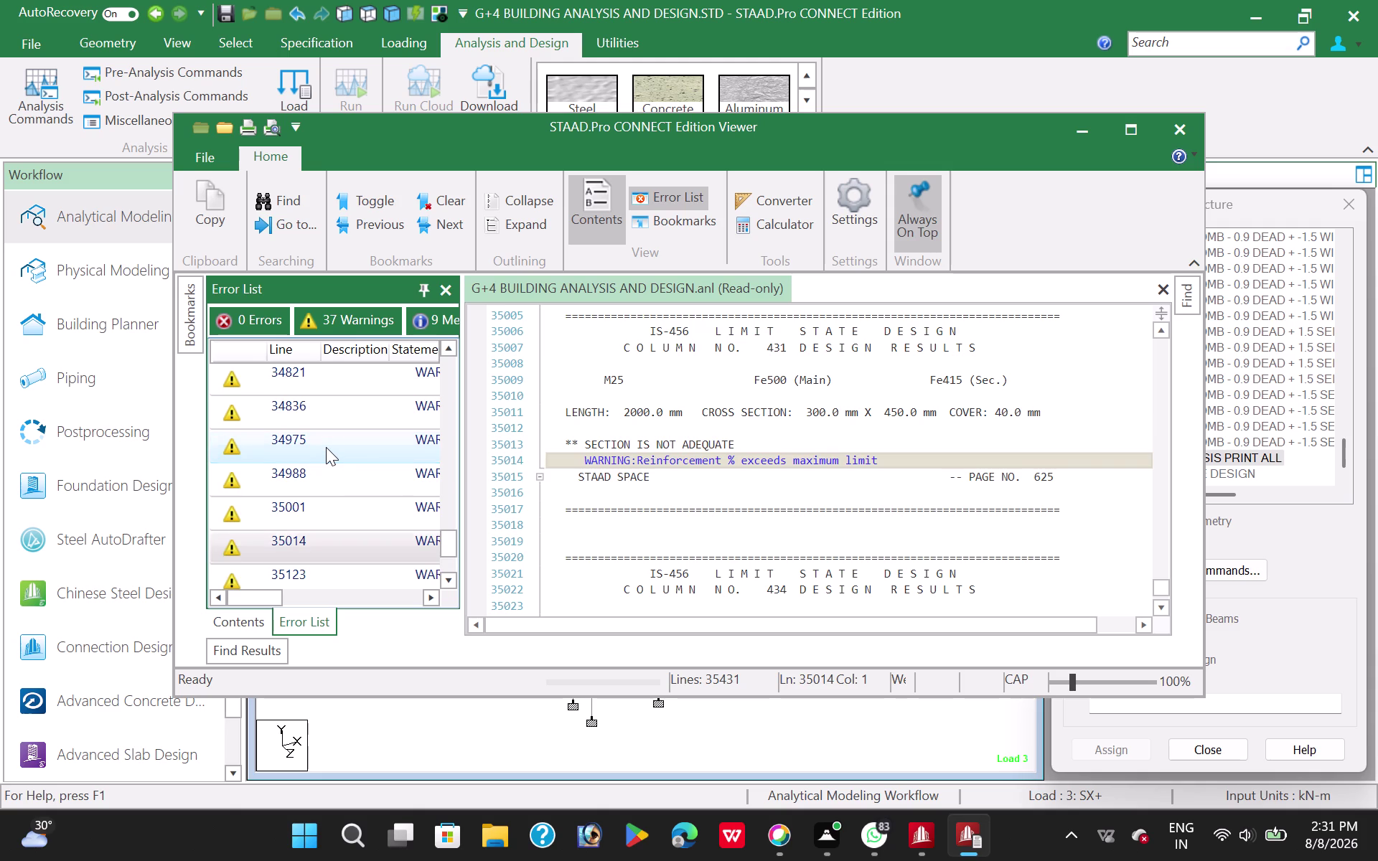
double_click(326, 448)
click(325, 410)
scroll(up, 3)
click(325, 410)
scroll(up, 3)
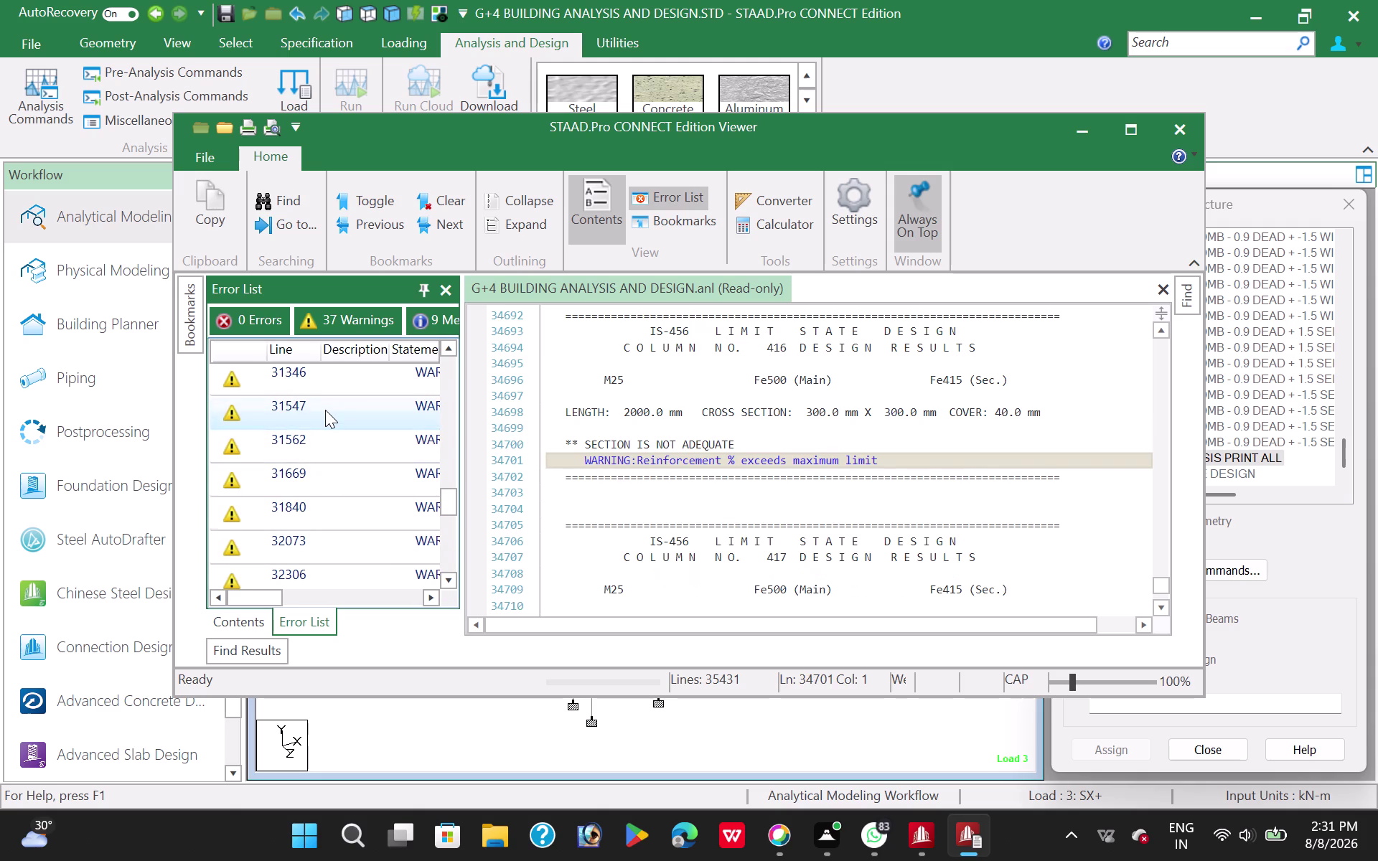
double_click(325, 409)
scroll(up, 3)
scroll(up, 3)
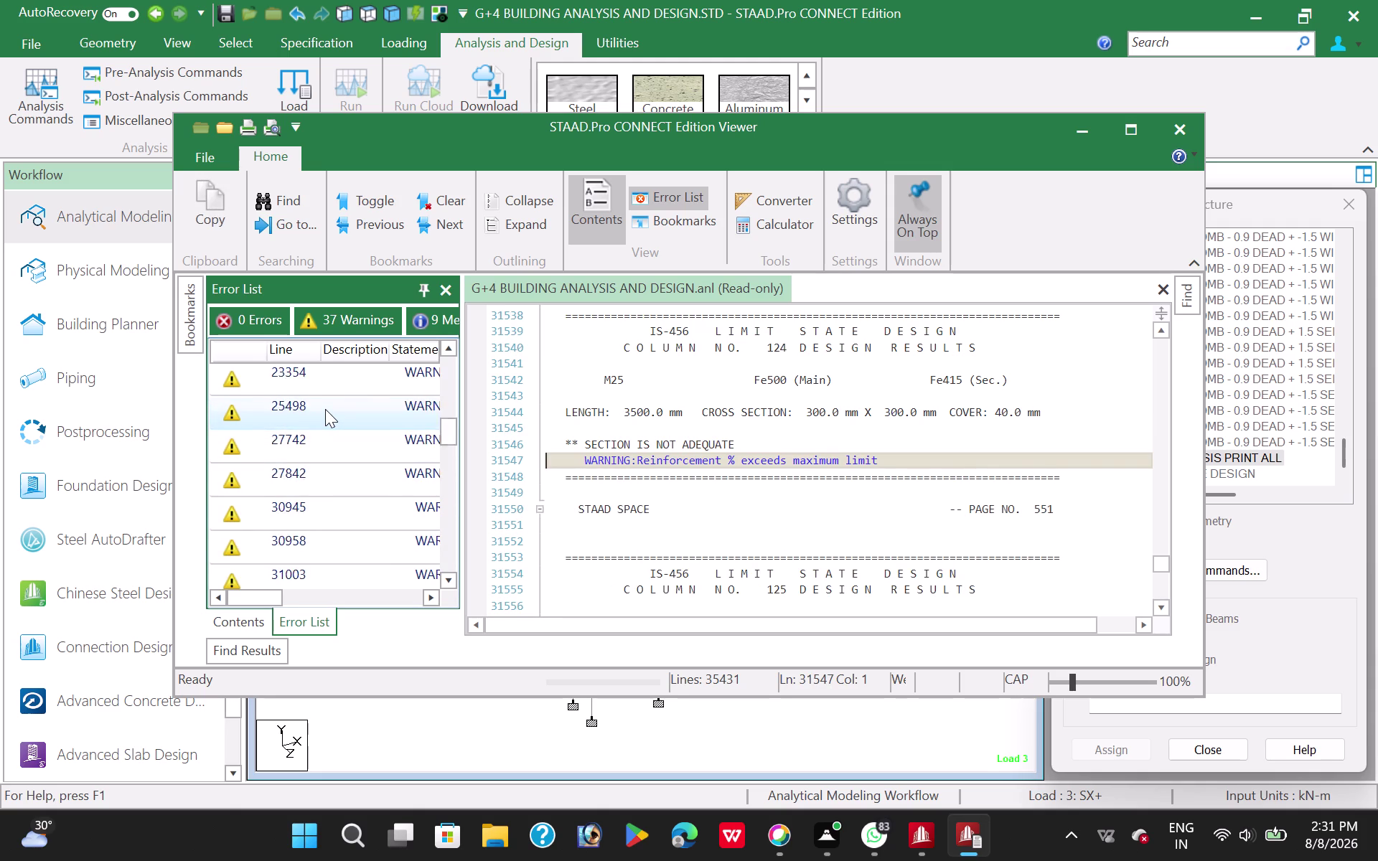
scroll(up, 3)
scroll(down, 3)
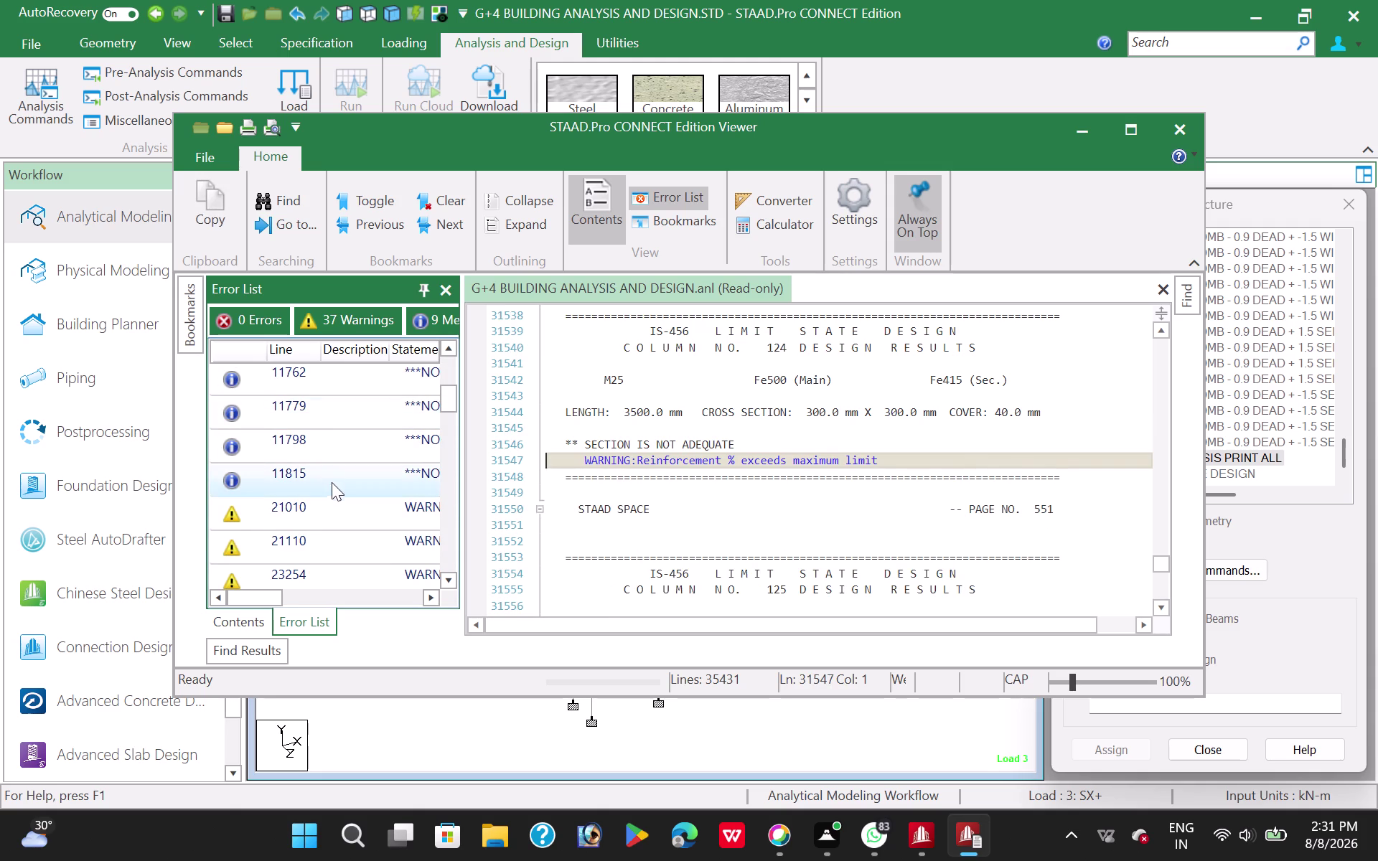
double_click(331, 515)
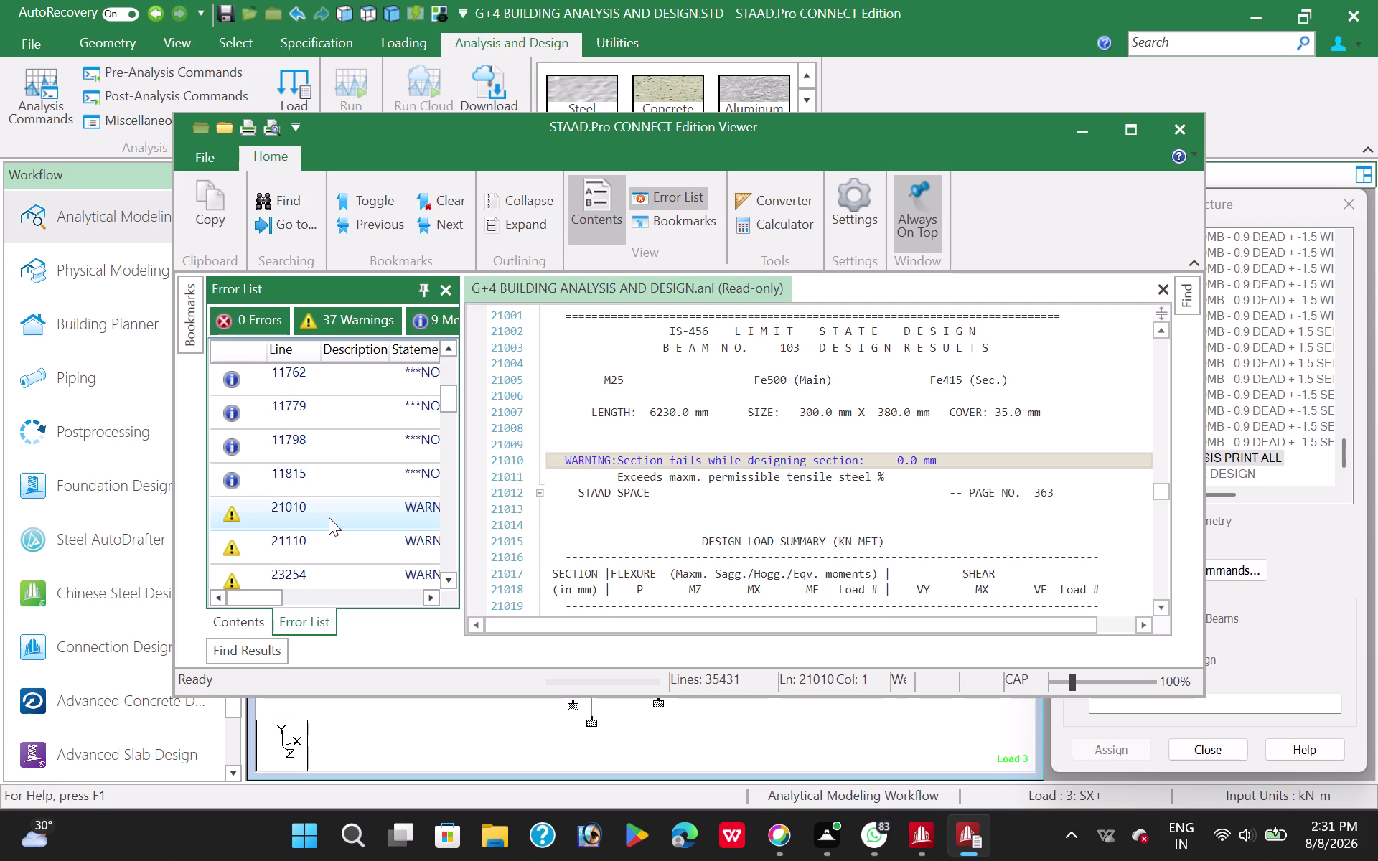
Review the shear and tensile steel warnings for beams 105, 324, 322 and 176.
double_click(351, 549)
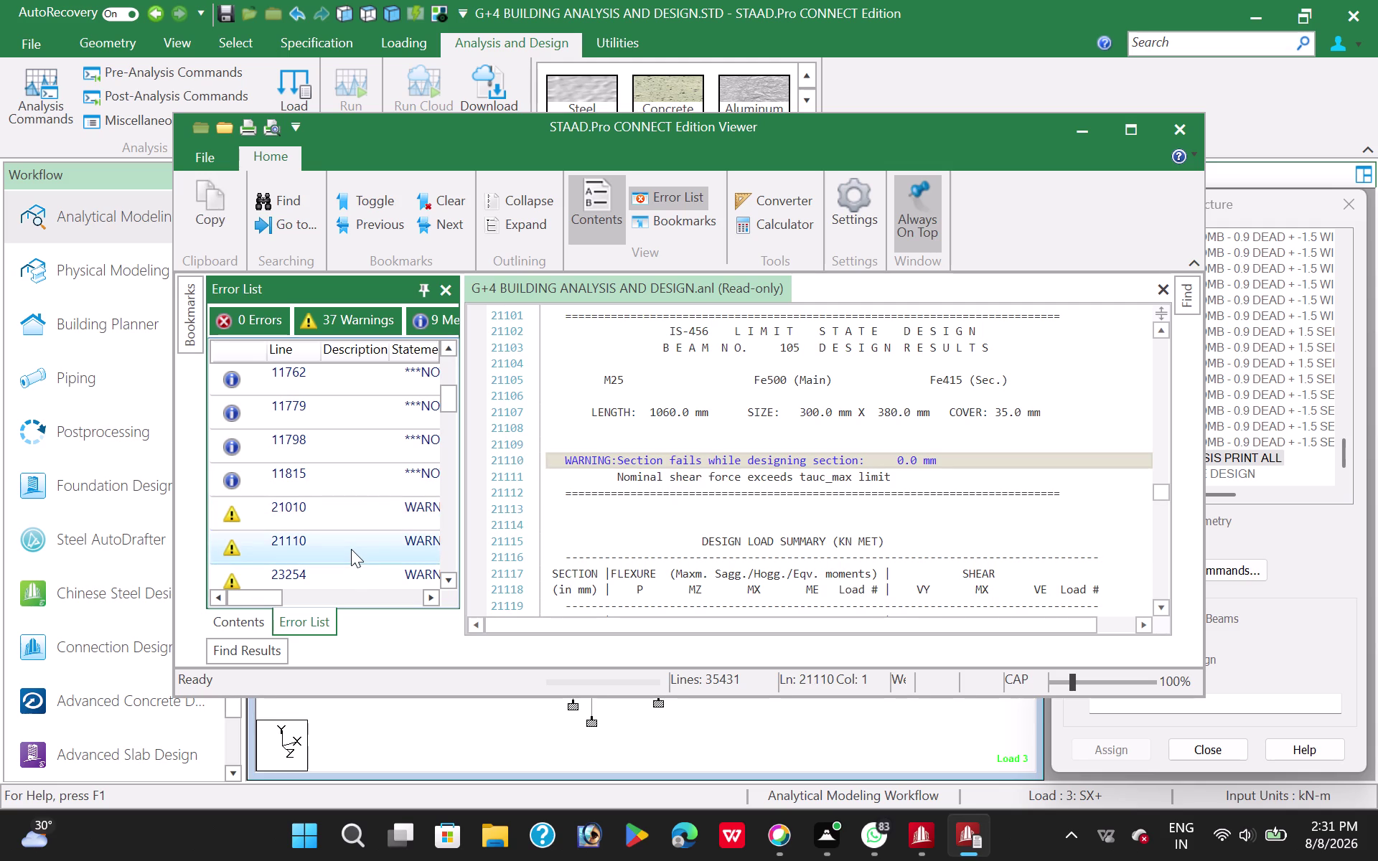
double_click(347, 571)
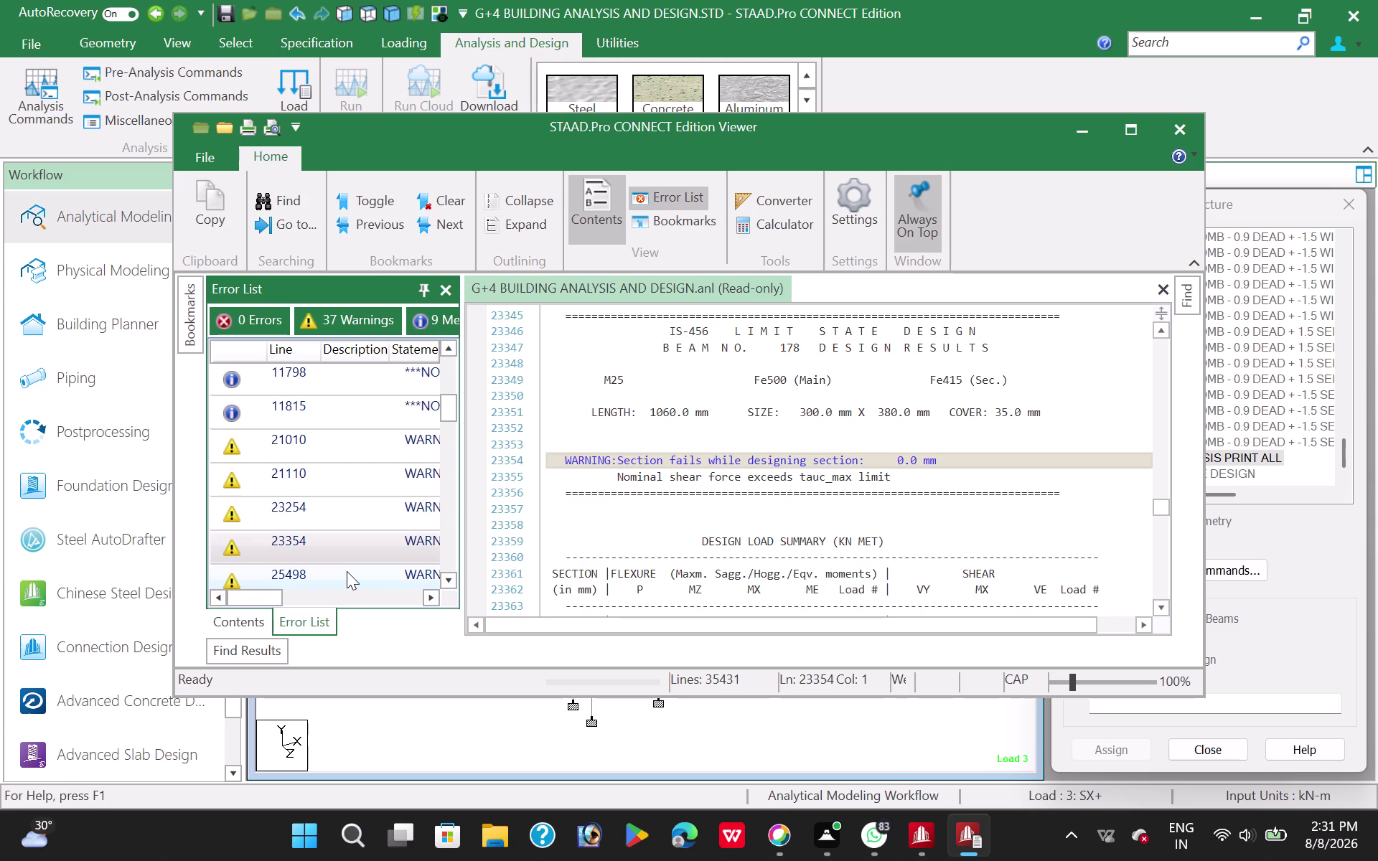
scroll(down, 3)
double_click(311, 437)
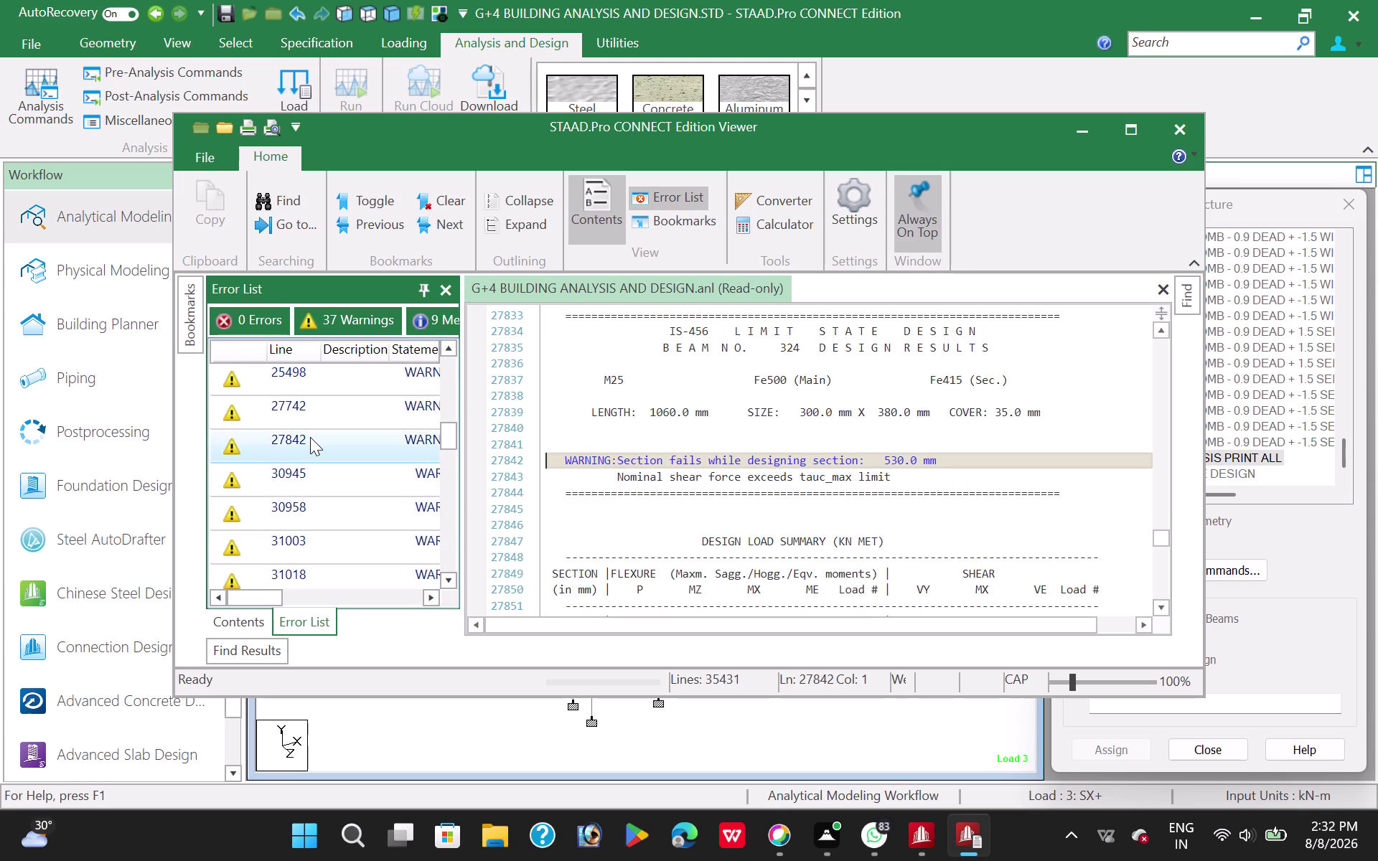
double_click(321, 417)
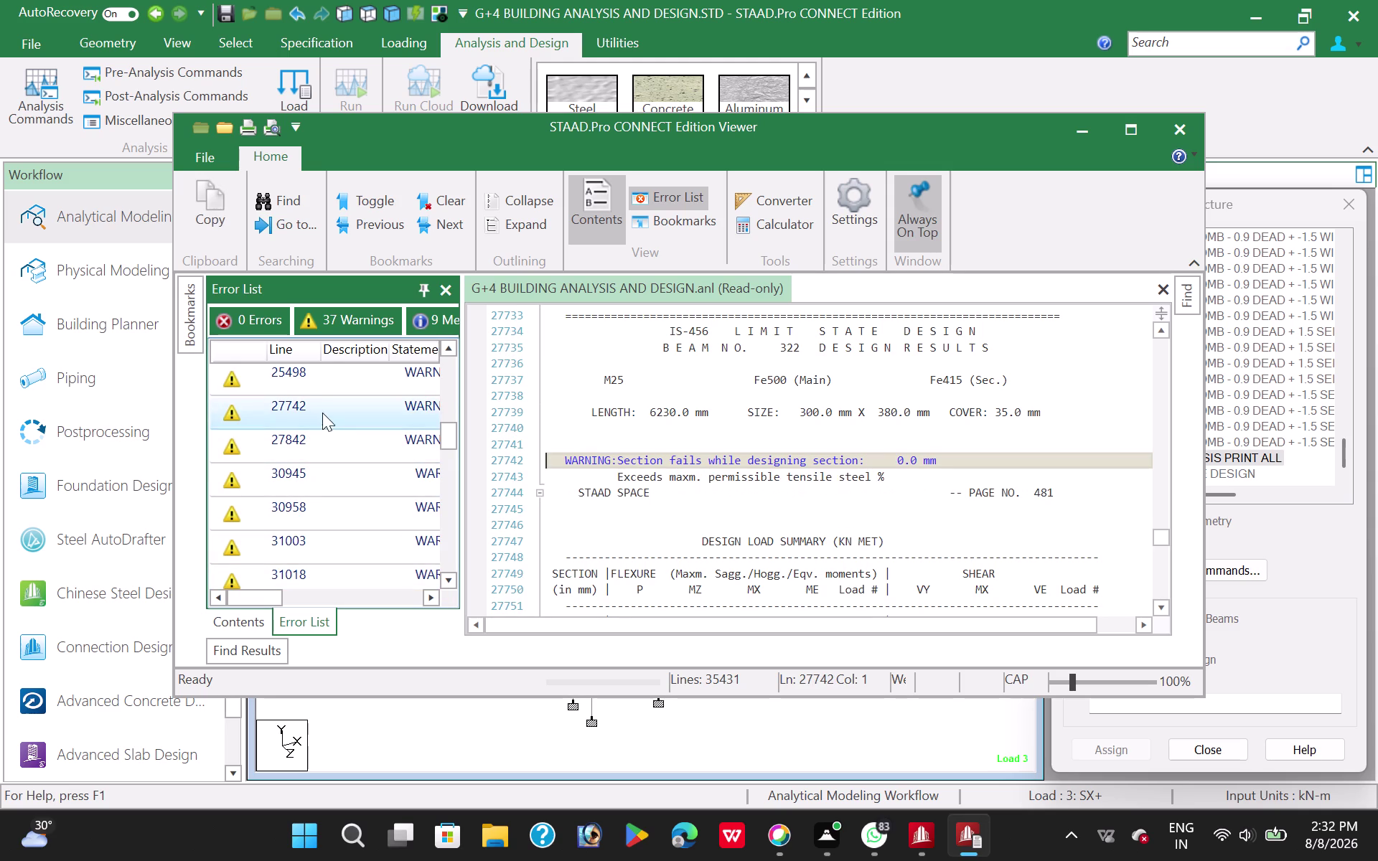
double_click(338, 382)
scroll(up, 3)
double_click(338, 380)
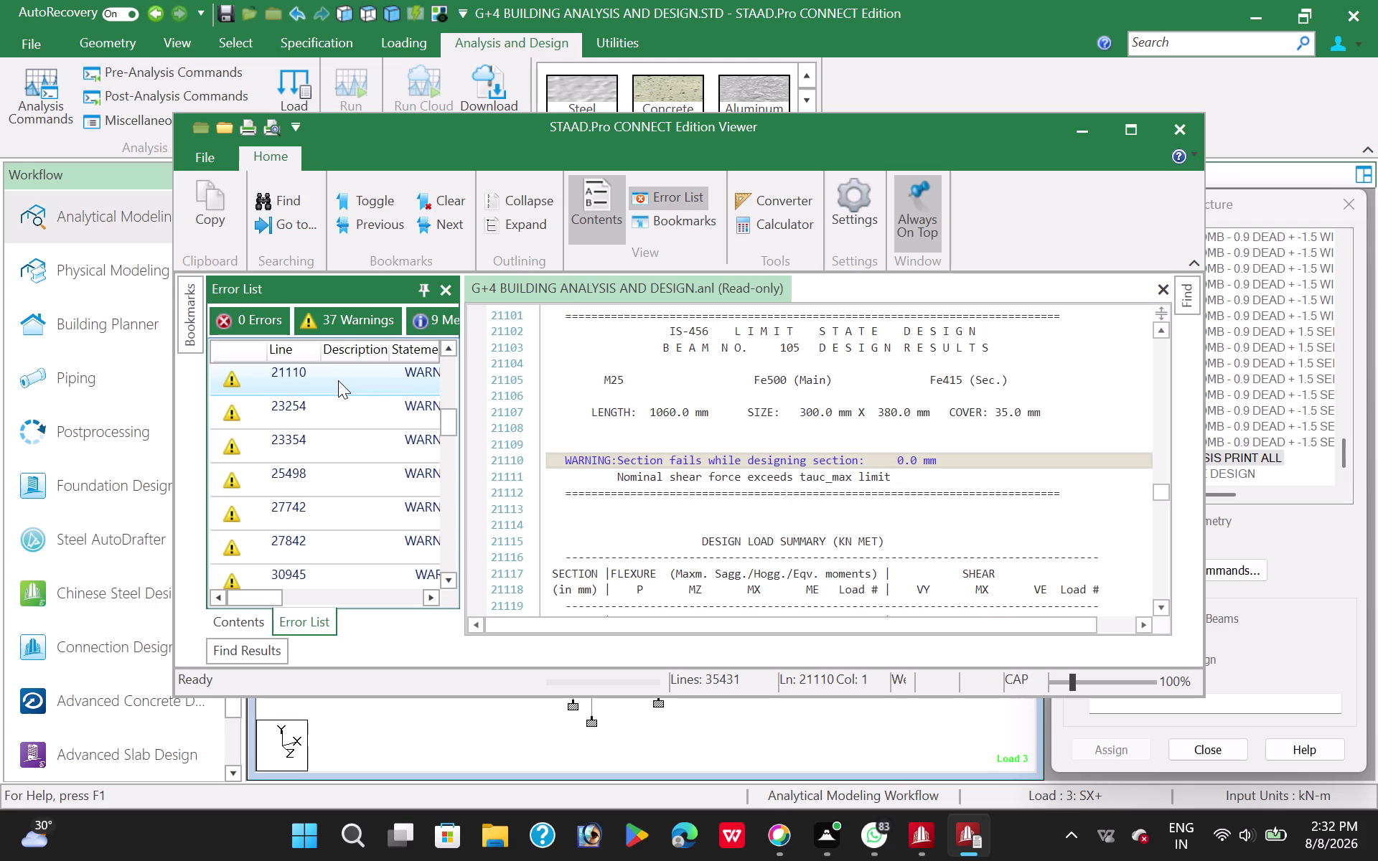
double_click(334, 410)
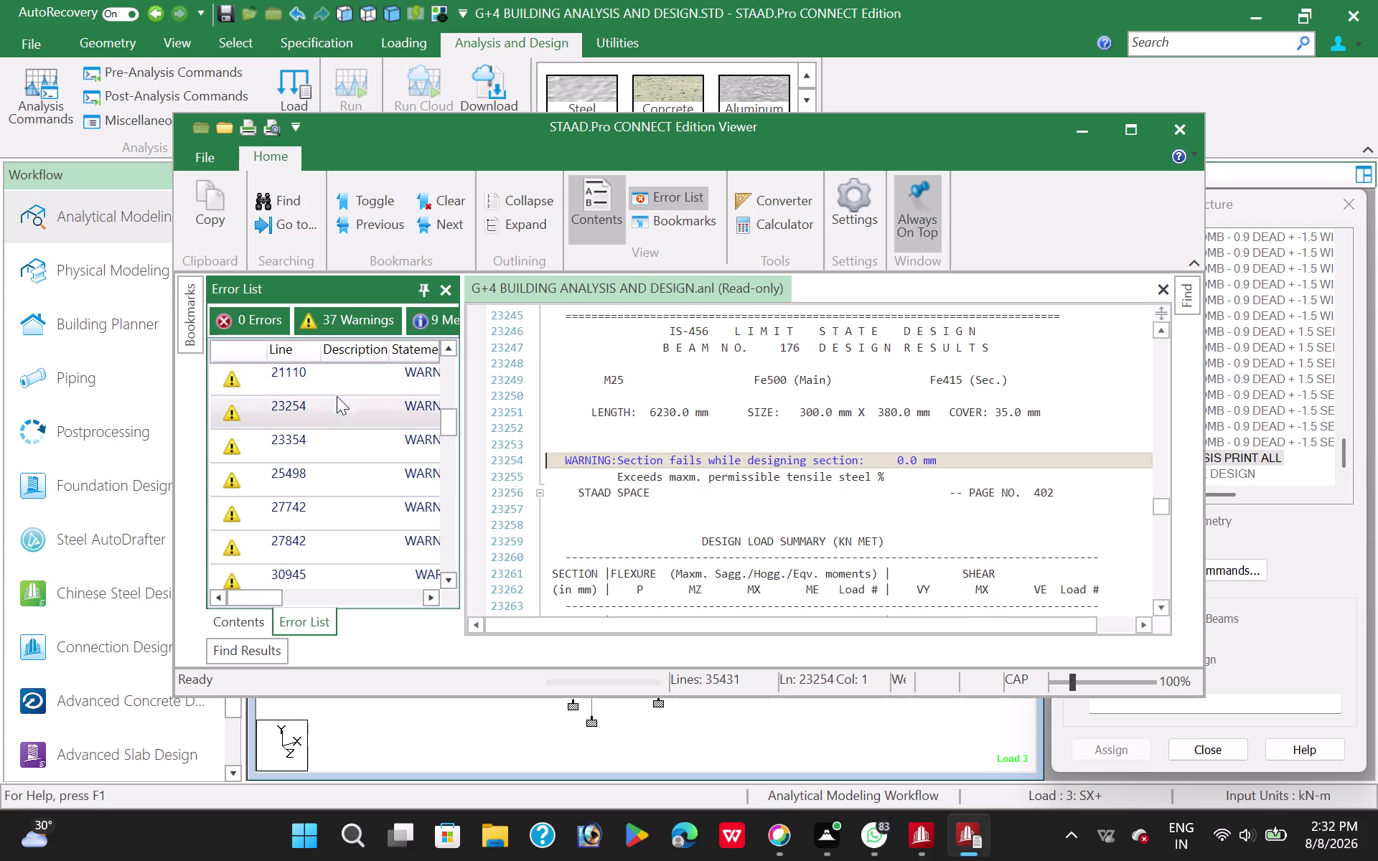
double_click(339, 390)
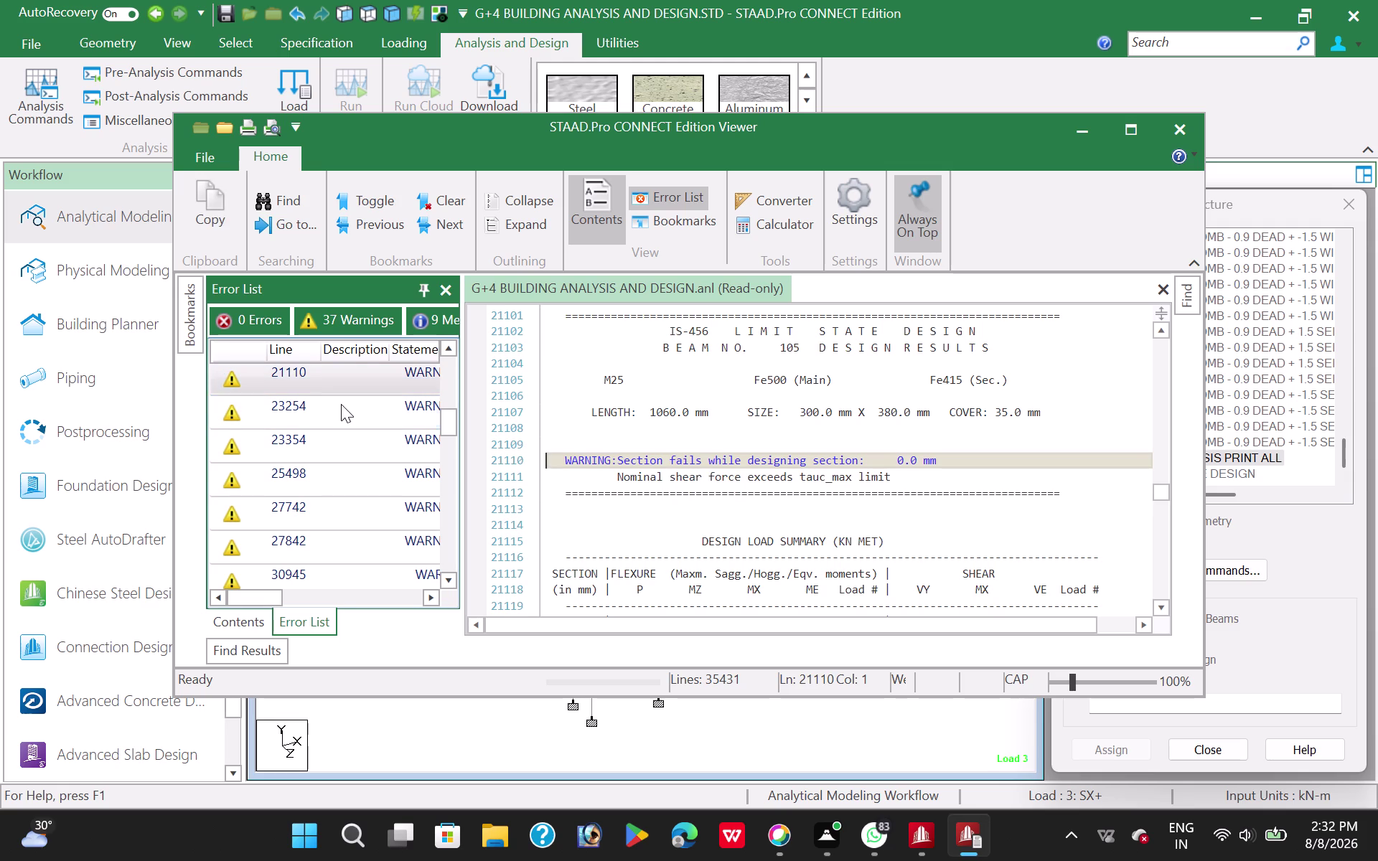
Check the beam warnings for 178, 176, 249, 322 and 324.
click(341, 404)
click(341, 404)
double_click(341, 446)
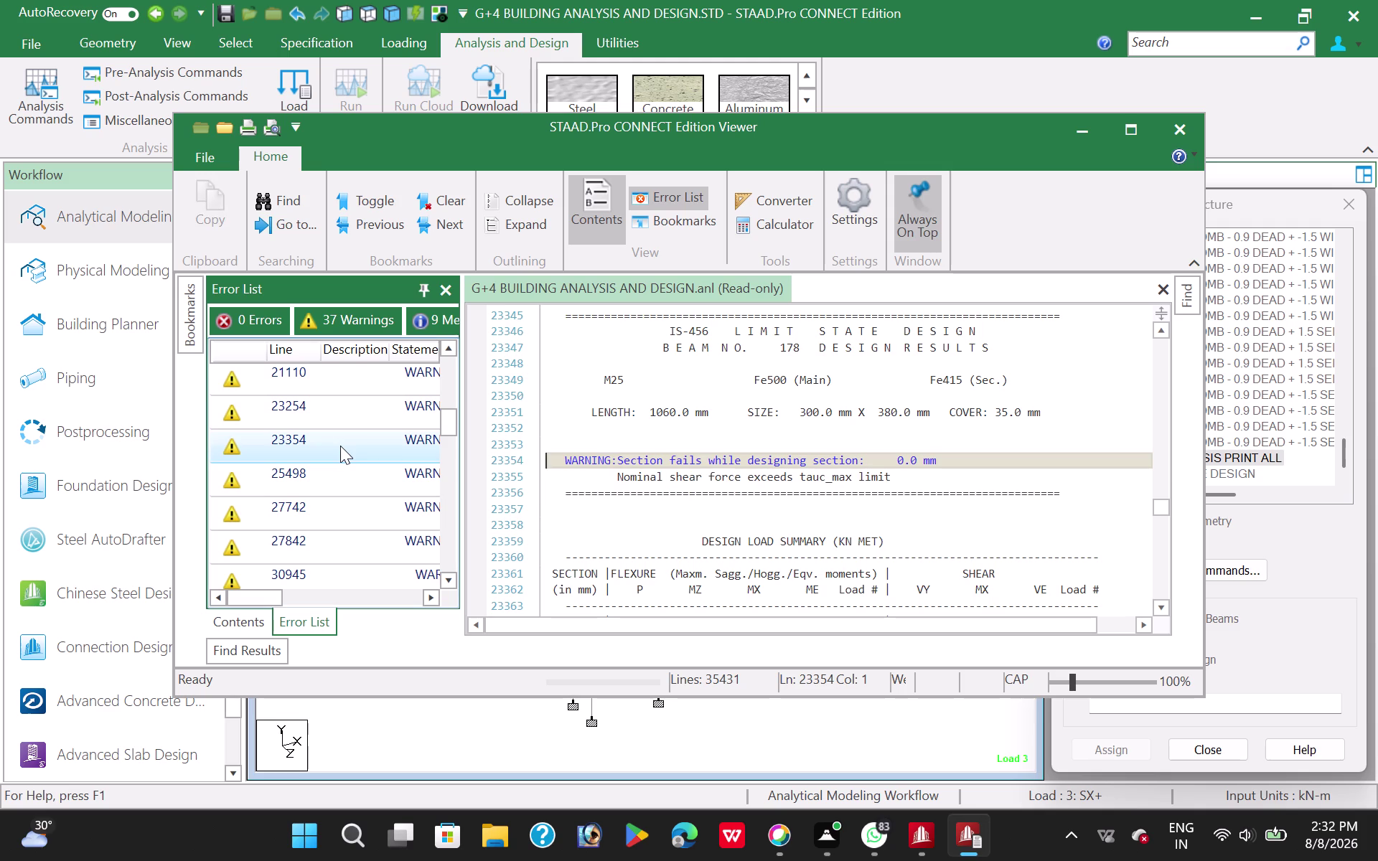
double_click(345, 415)
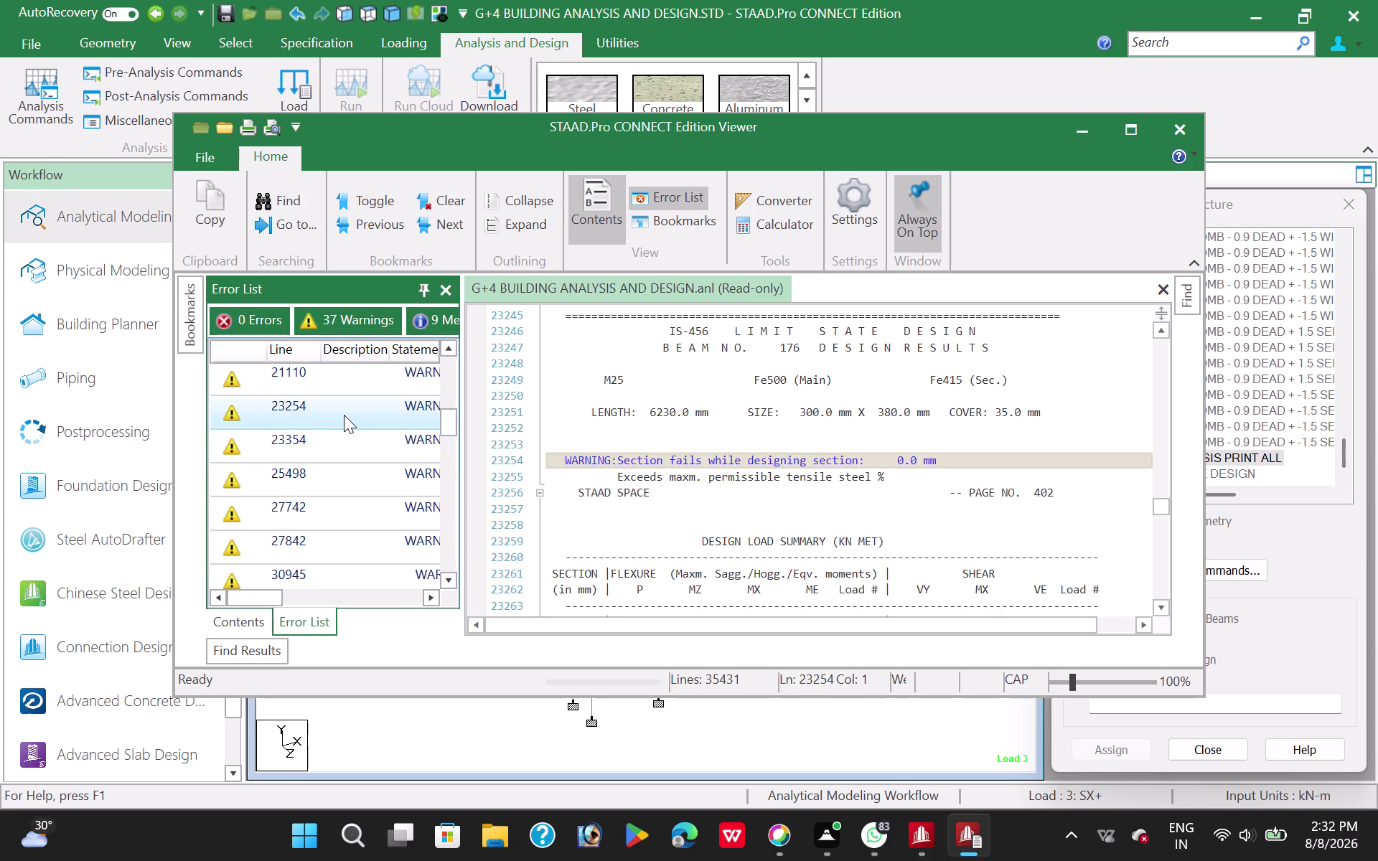
double_click(347, 481)
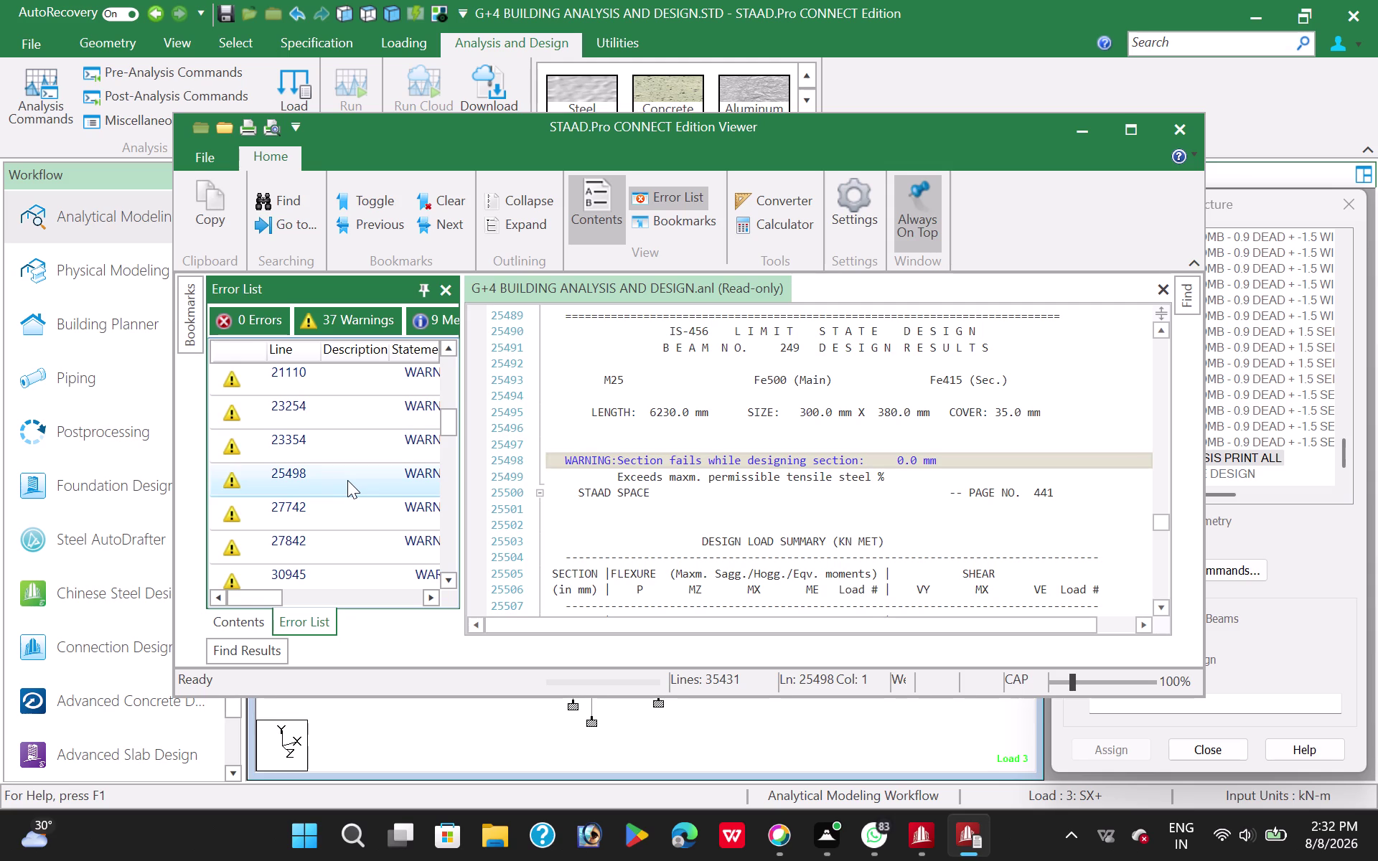
double_click(341, 506)
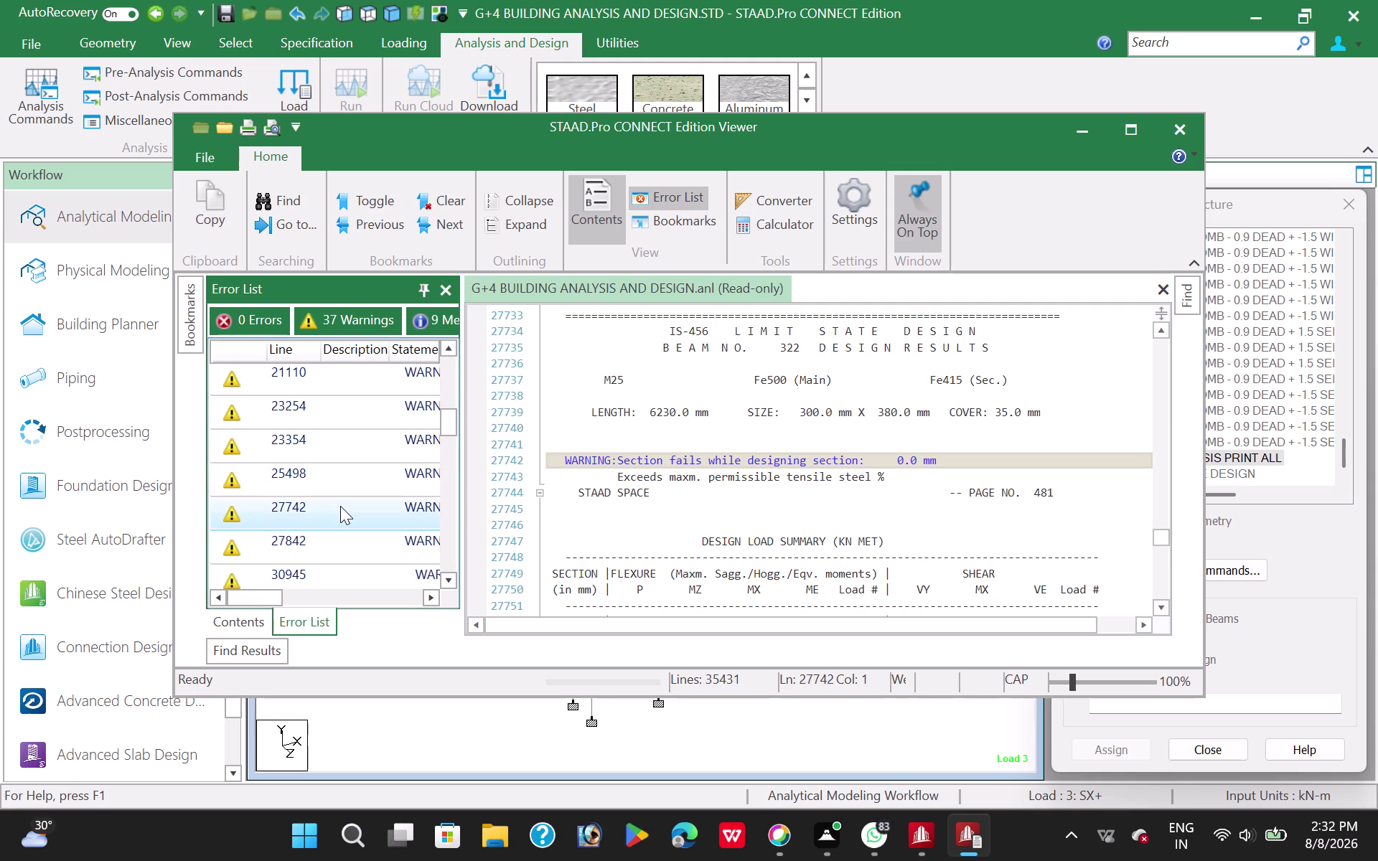
double_click(343, 543)
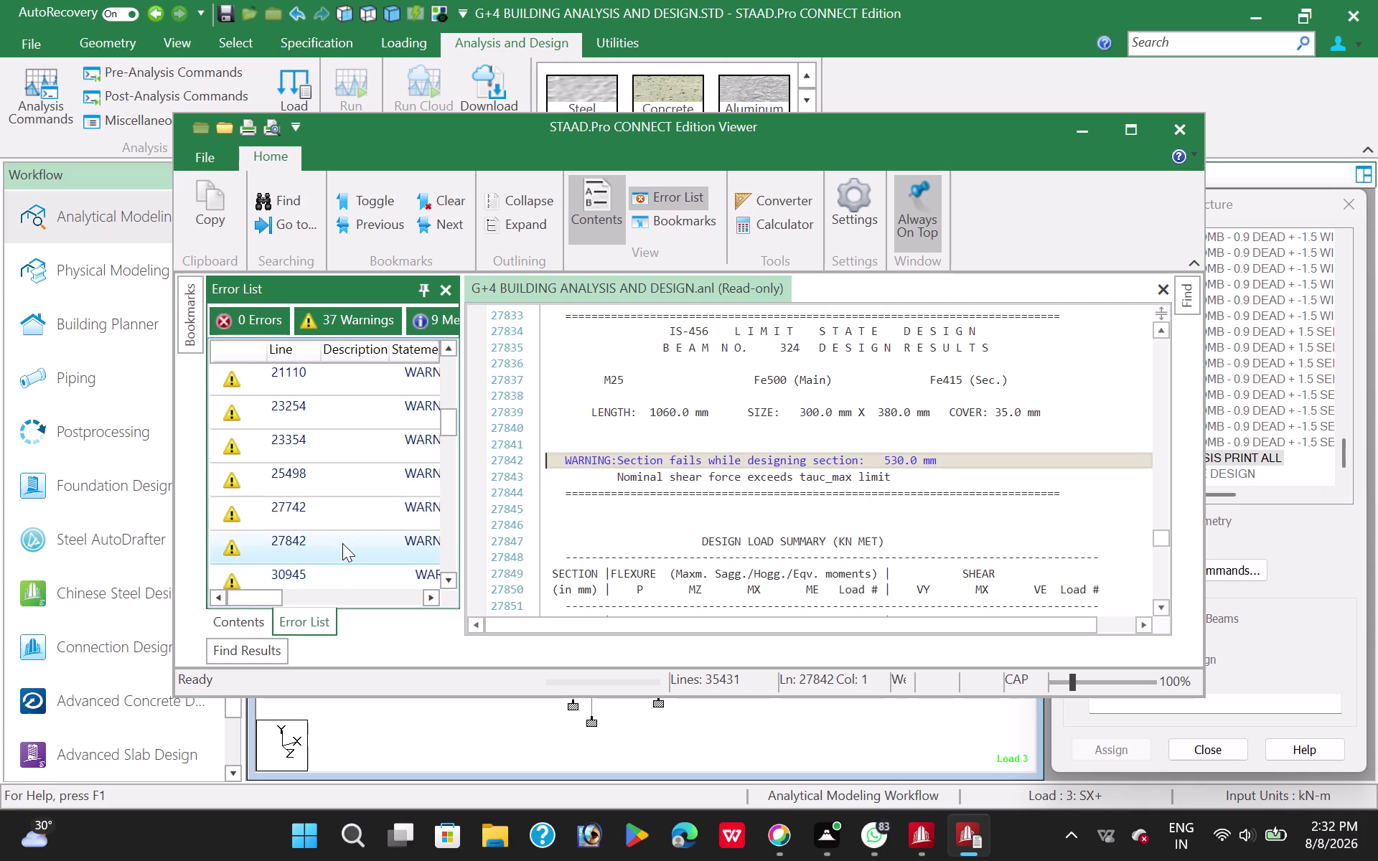
Review the reinforcement limit warnings for columns 54, 56, 59 and 64.
double_click(331, 575)
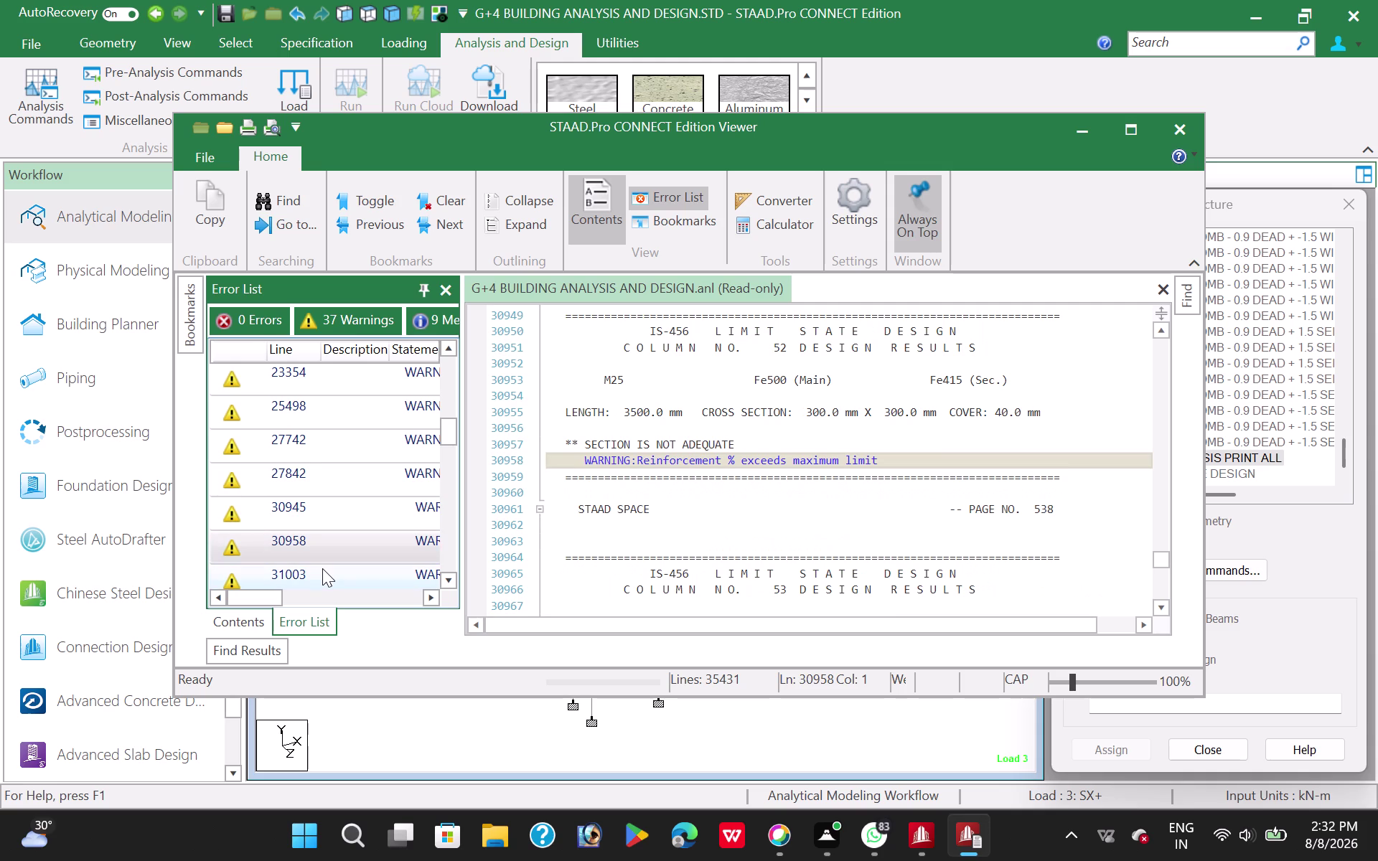
scroll(down, 3)
double_click(324, 480)
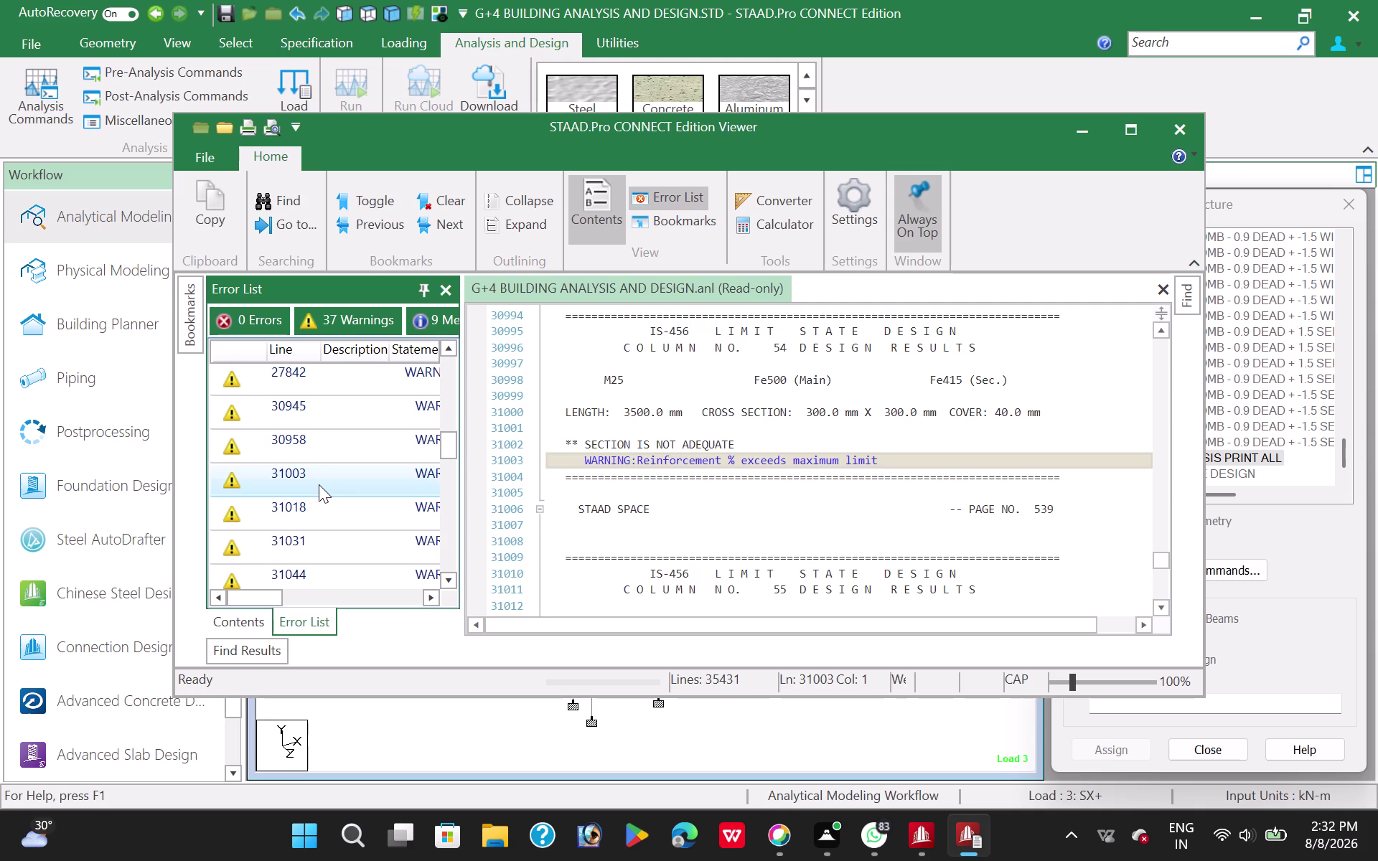
double_click(331, 516)
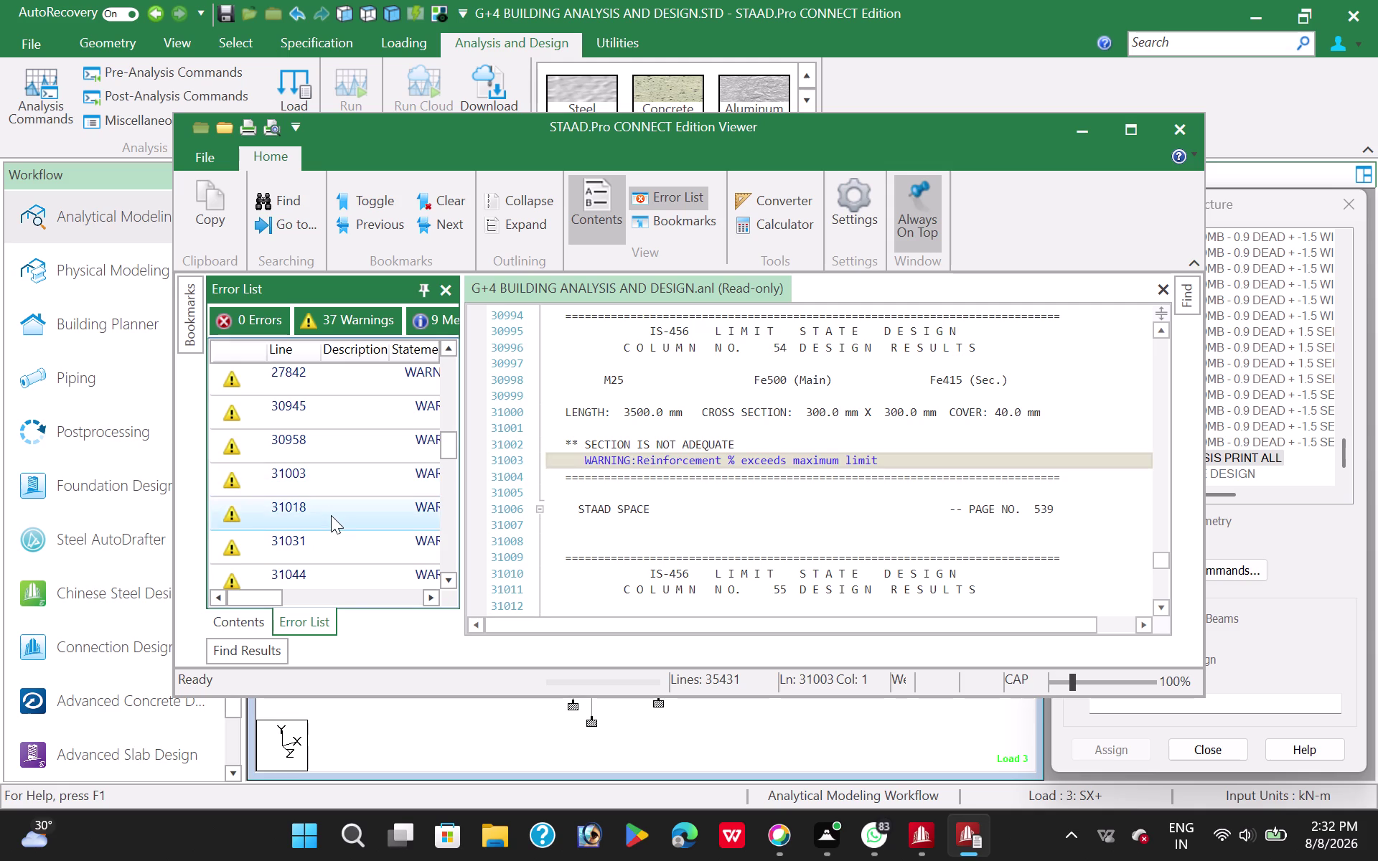
double_click(324, 539)
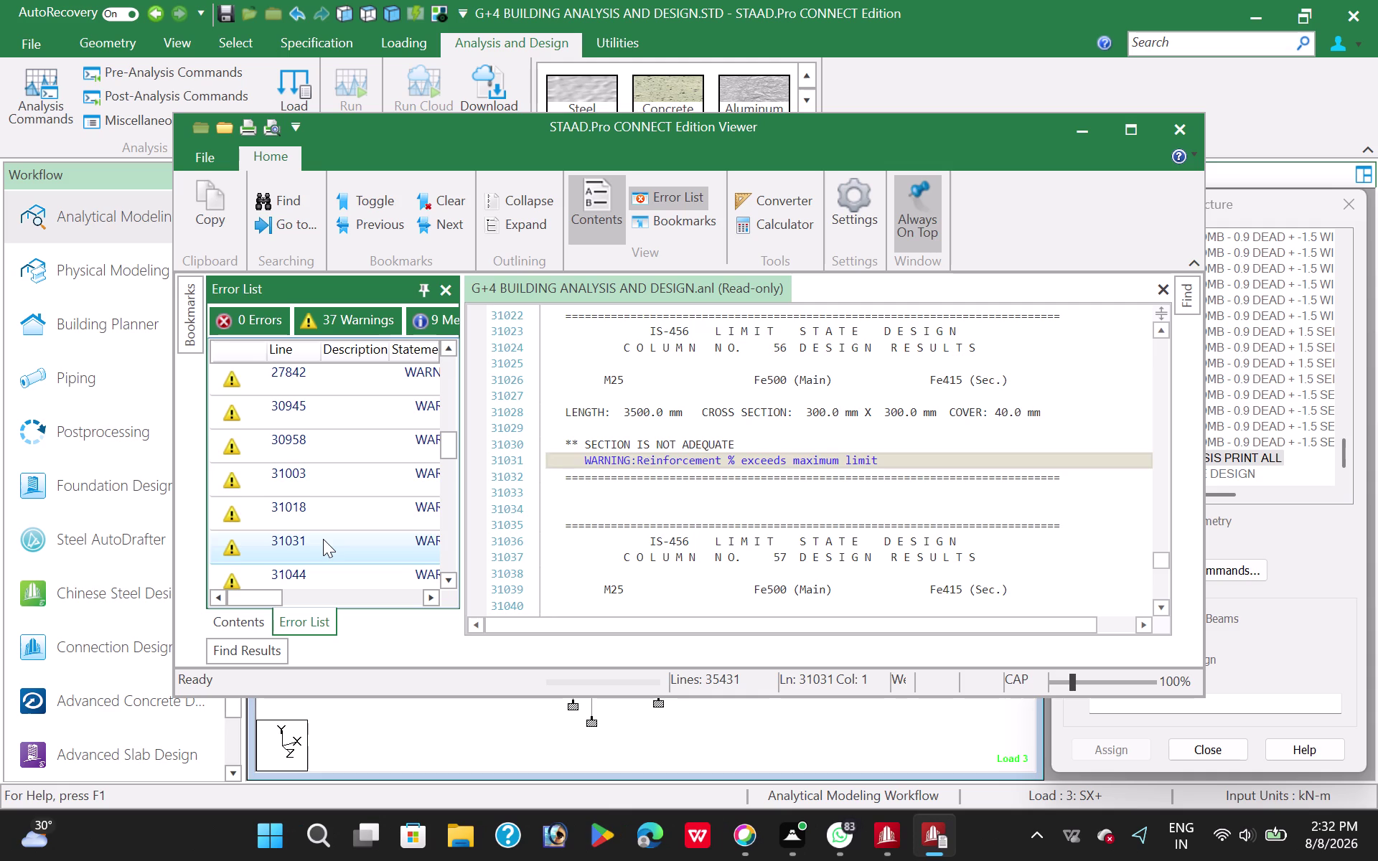
double_click(315, 572)
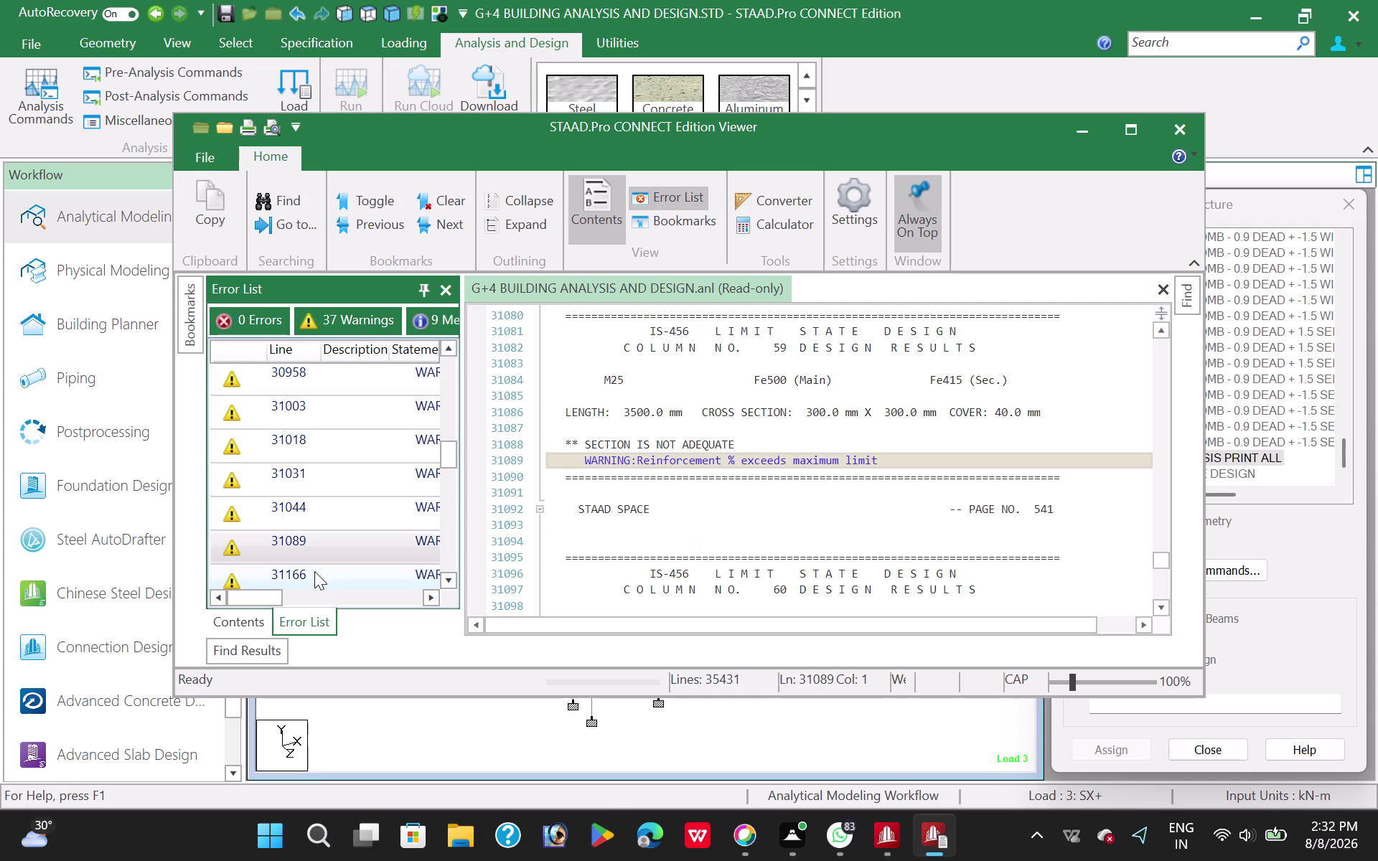
scroll(down, 3)
double_click(335, 516)
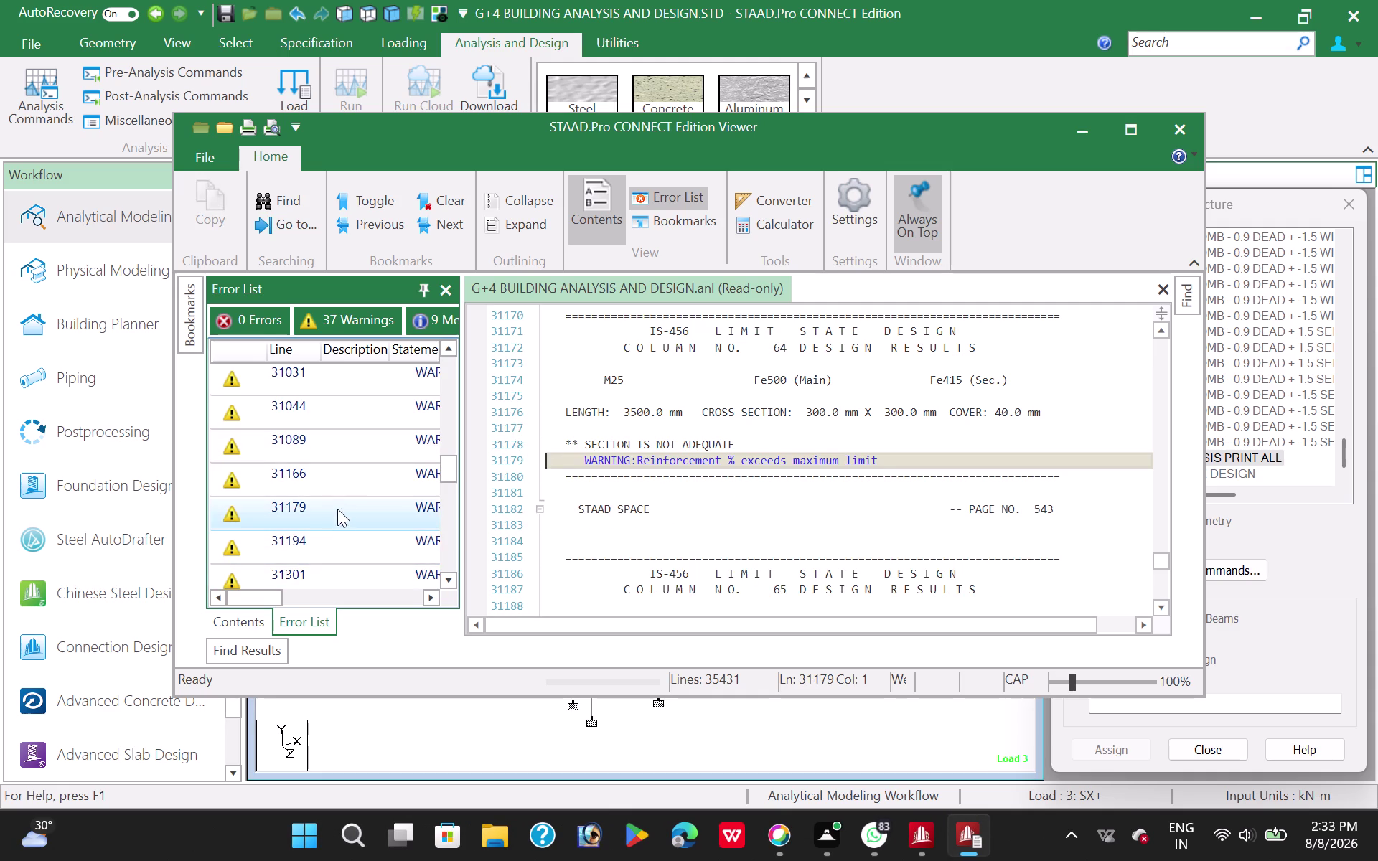
double_click(344, 483)
Recheck the reinforcement limit warnings for columns 59, 57, 56, 63, 64, 65 and 73.
double_click(349, 446)
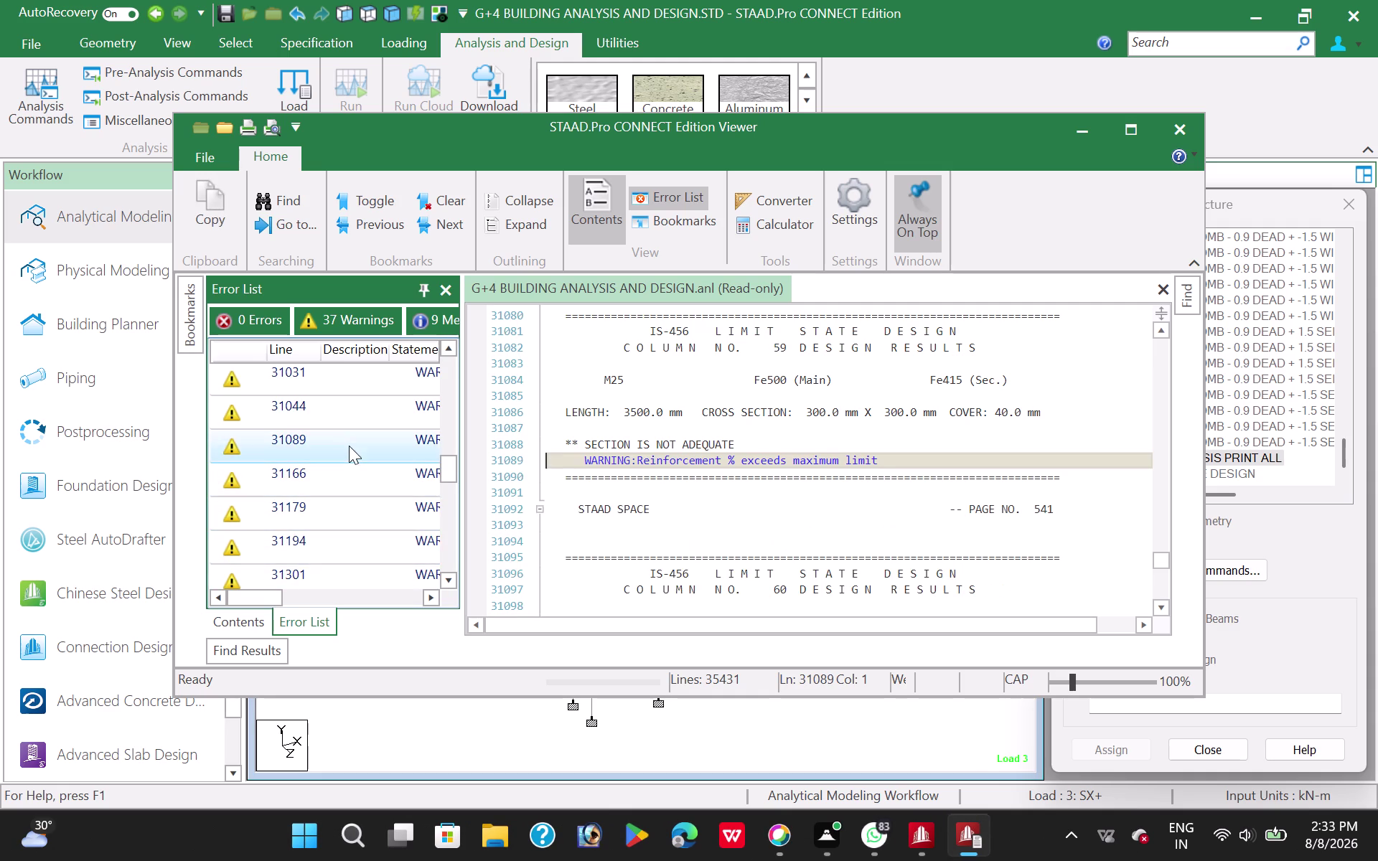
double_click(350, 416)
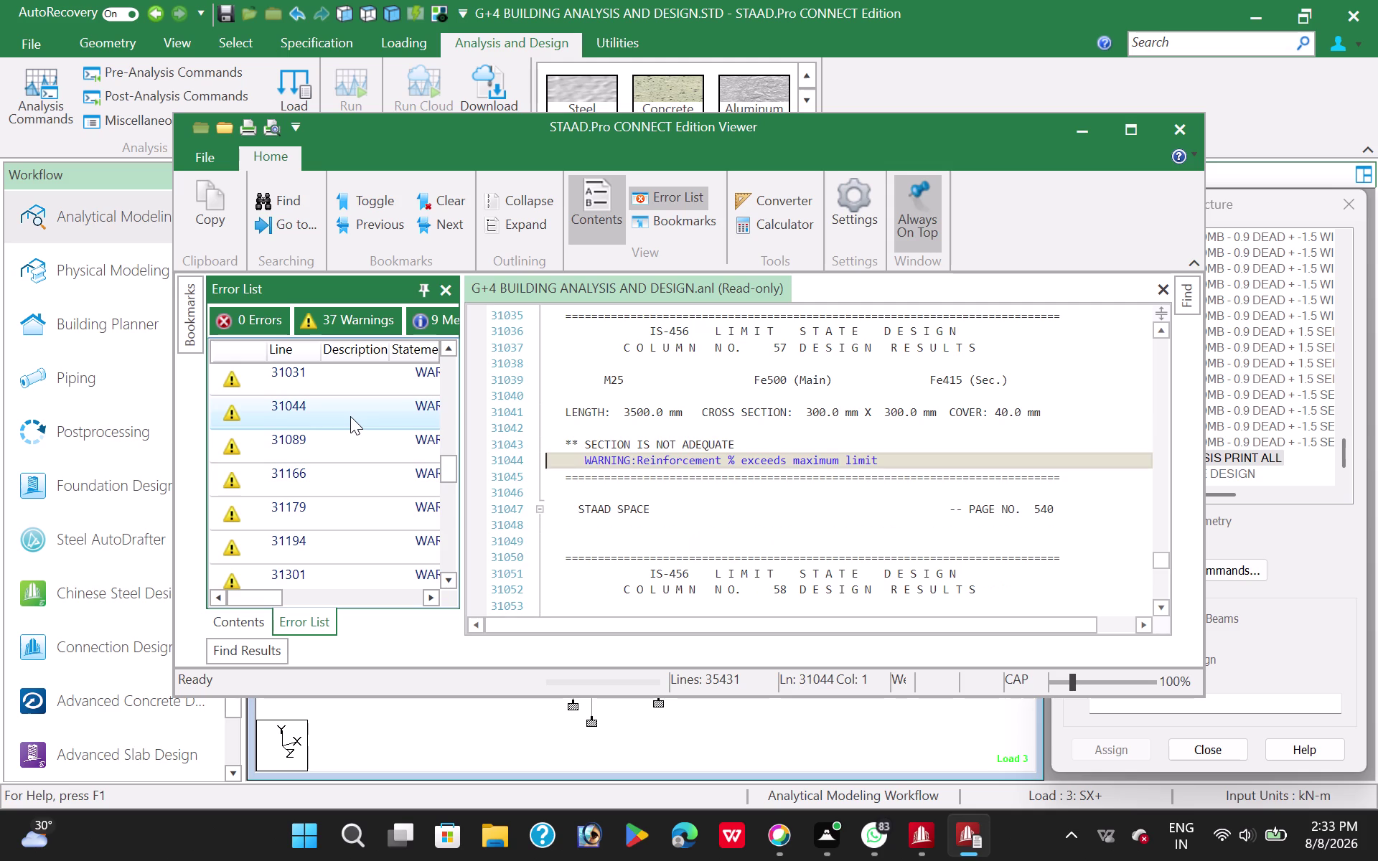
double_click(358, 374)
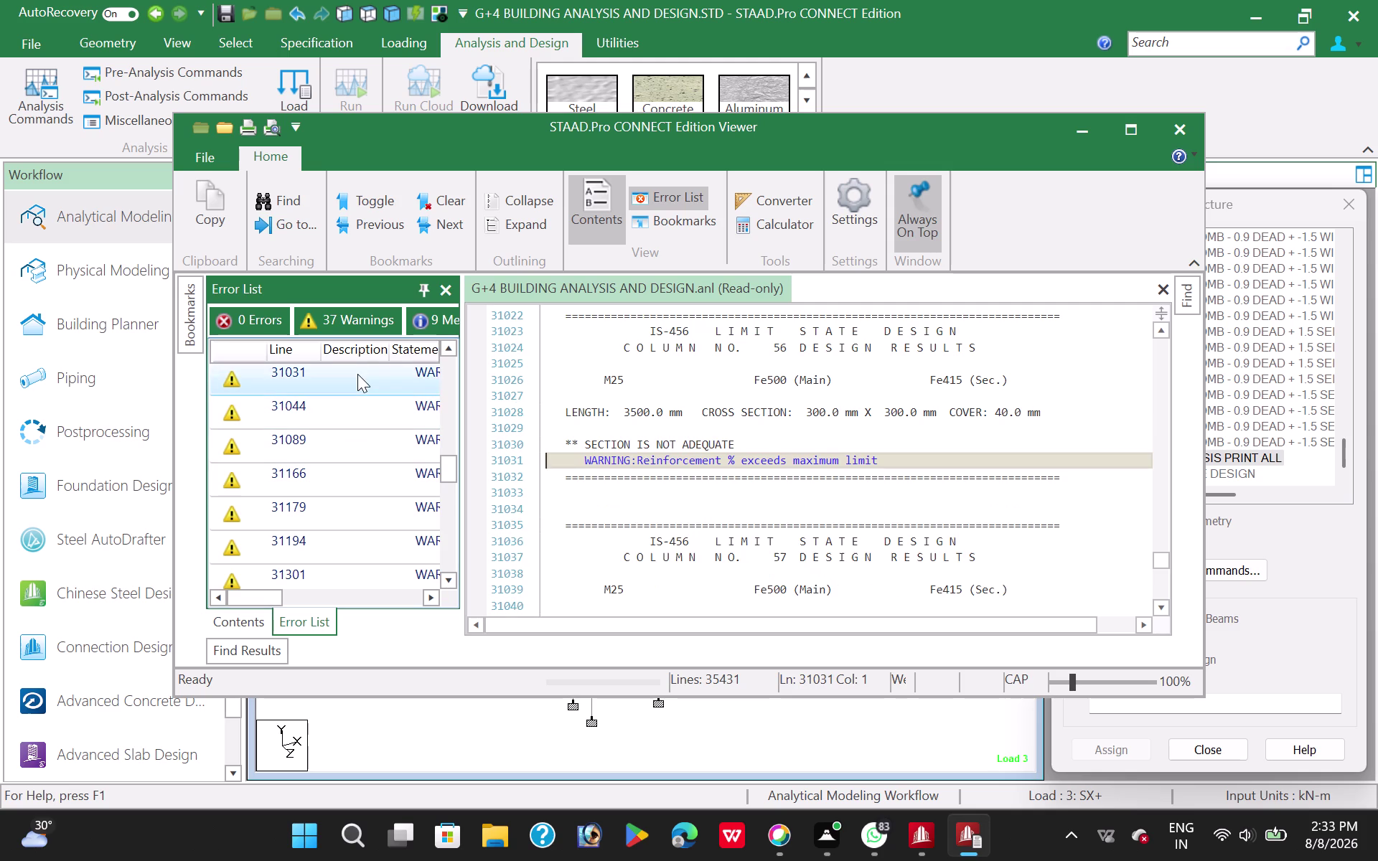
double_click(358, 397)
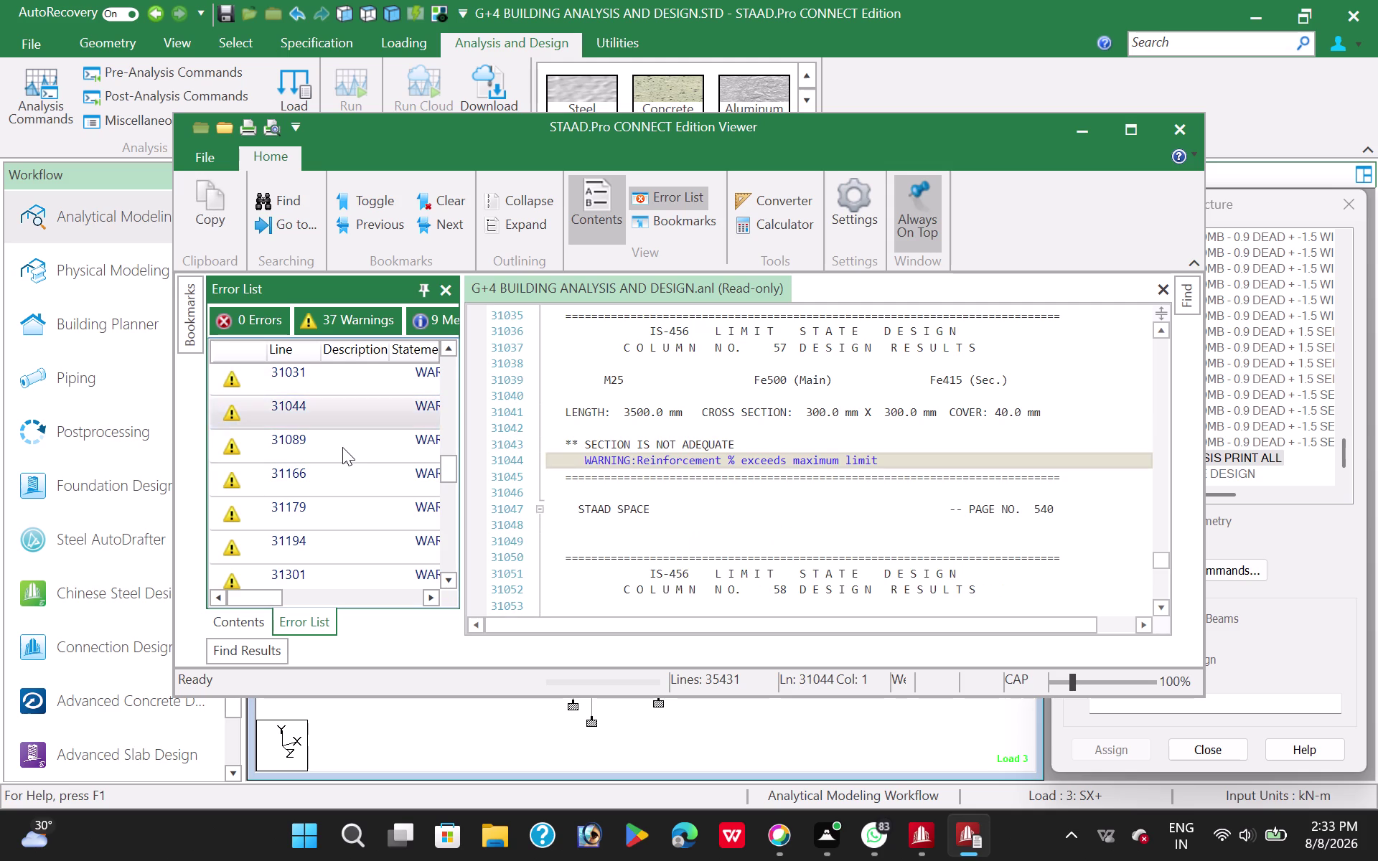
double_click(343, 447)
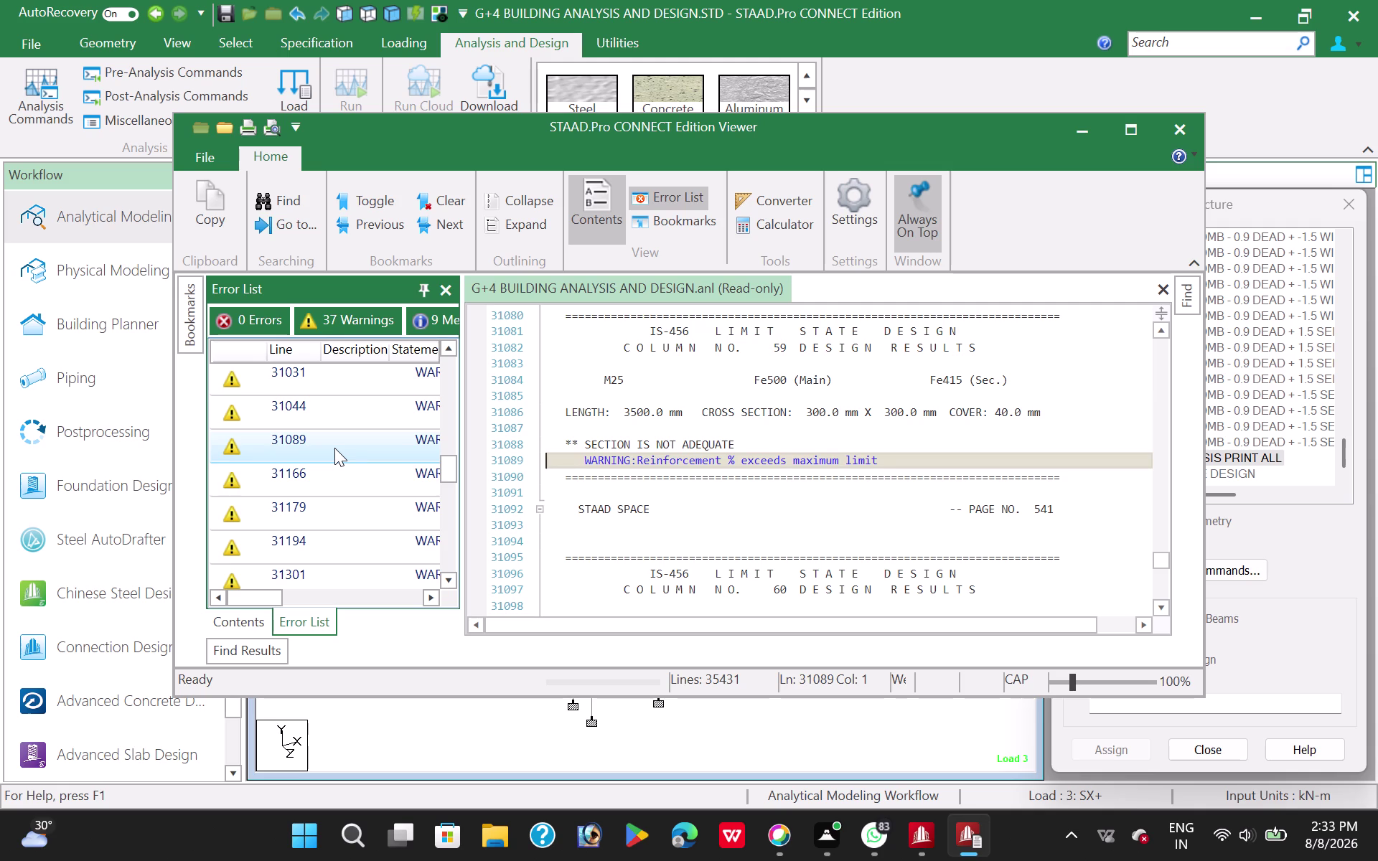
double_click(343, 481)
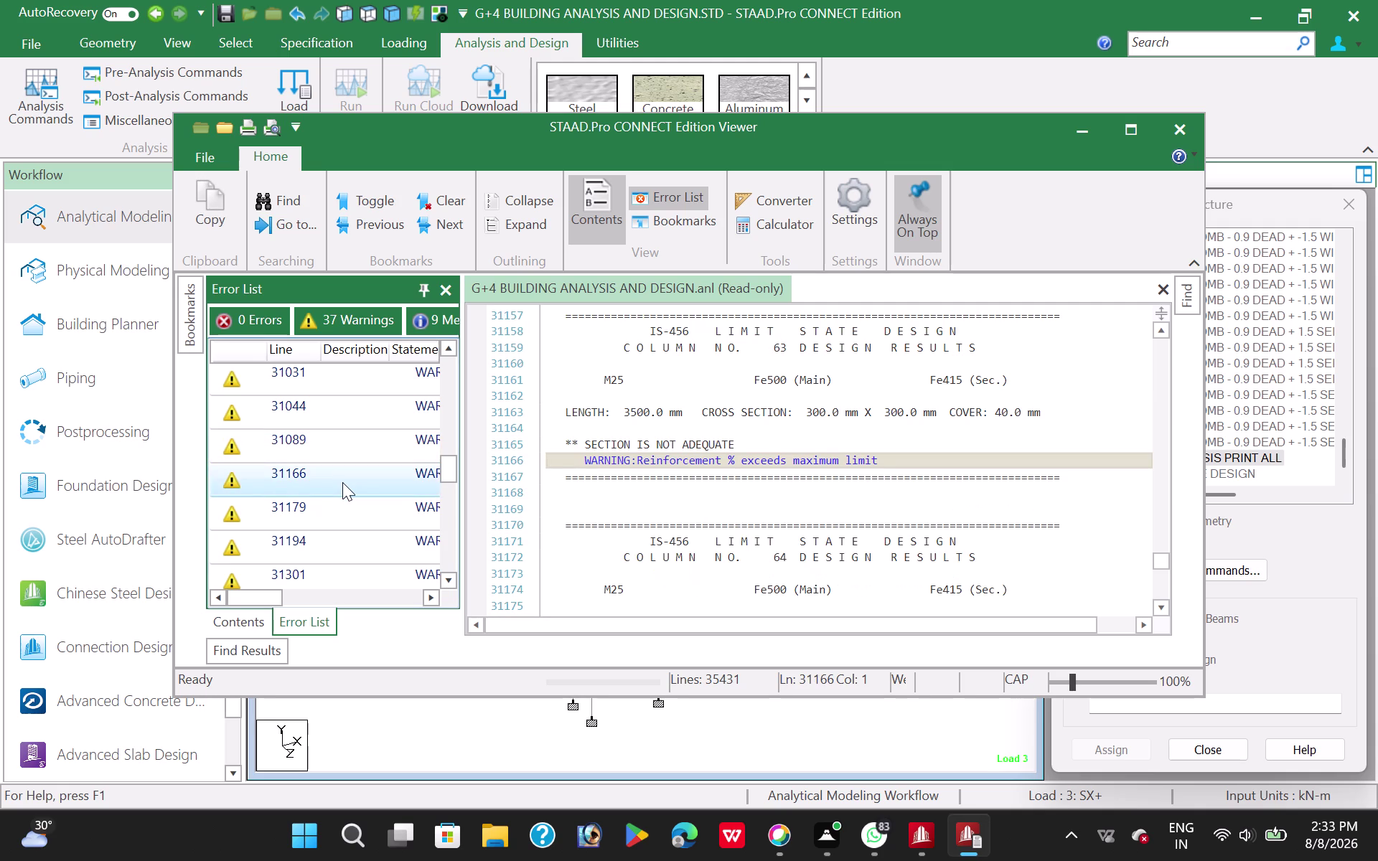
triple_click(342, 511)
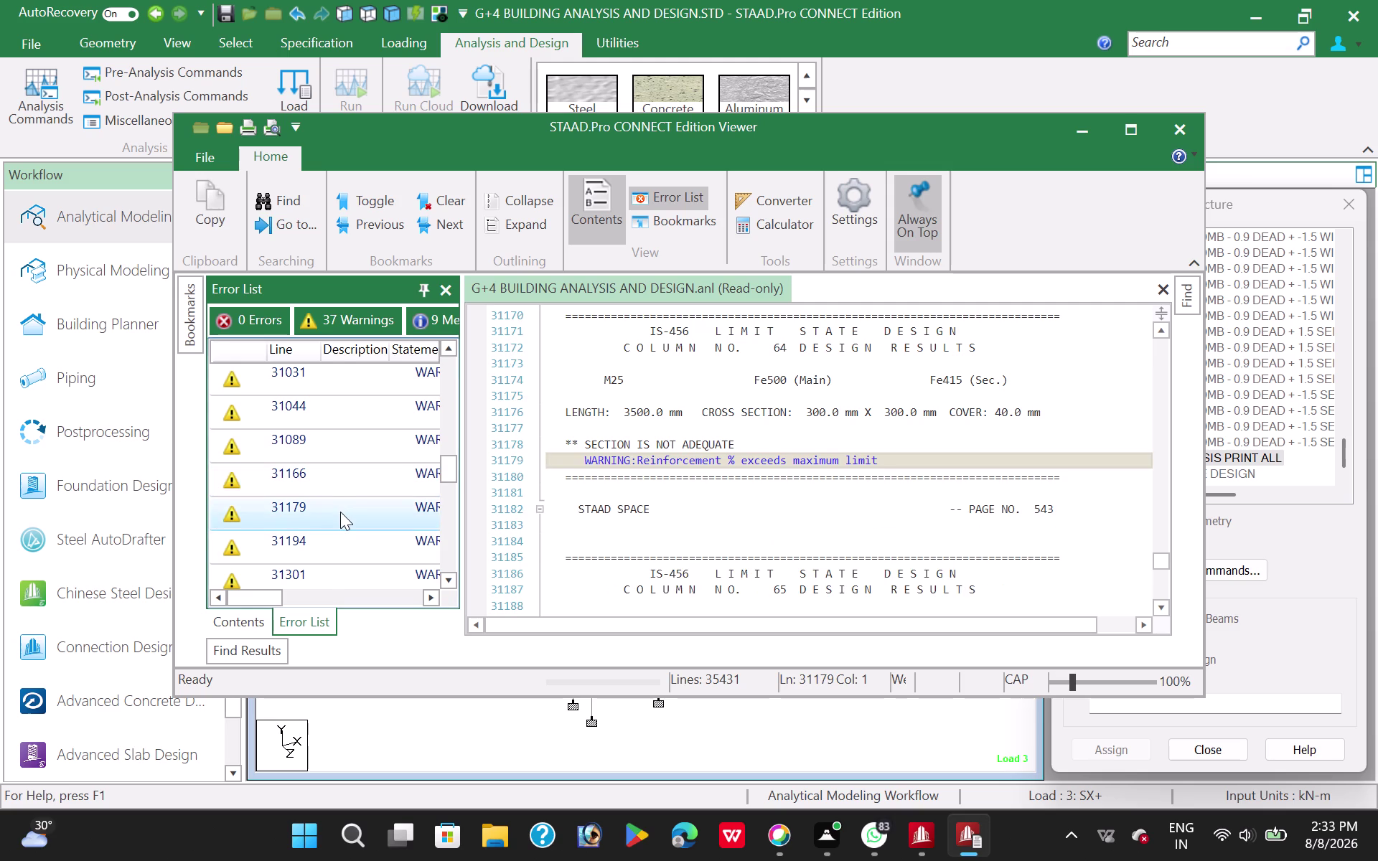
double_click(338, 551)
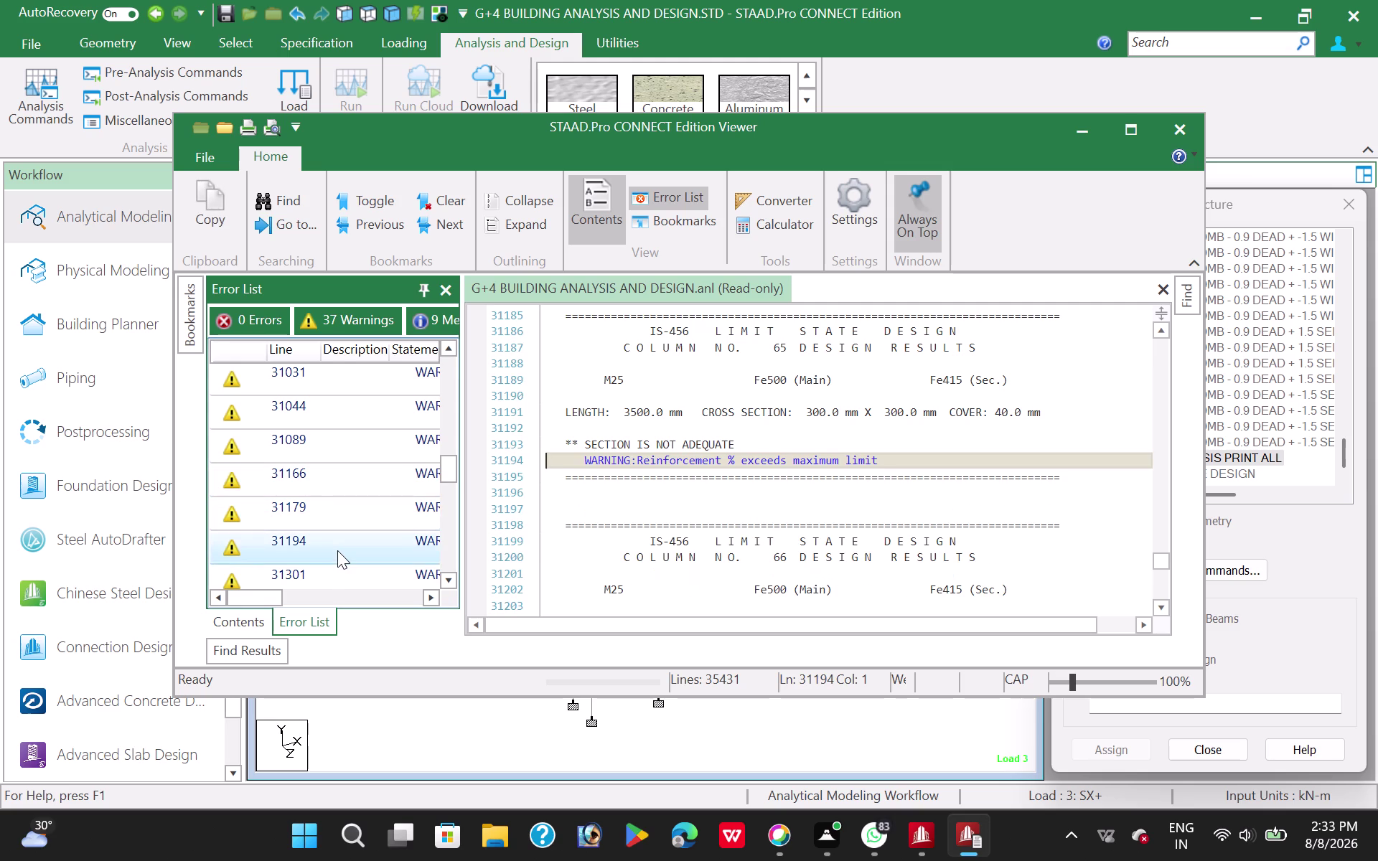
double_click(325, 566)
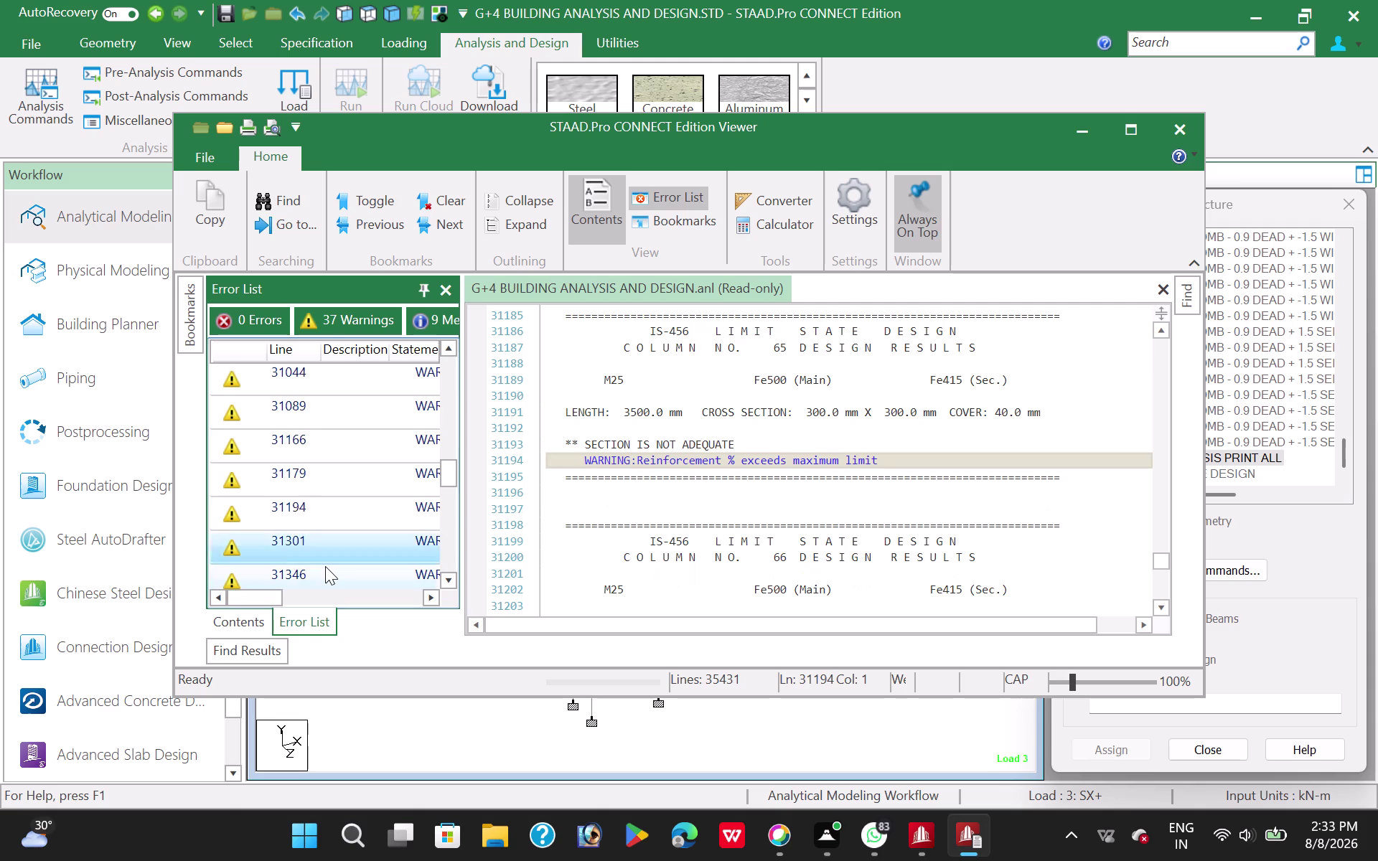
Confirm that columns 65, 71, 73, 124, 125 and 129 exceed the reinforcement limit.
scroll(down, 3)
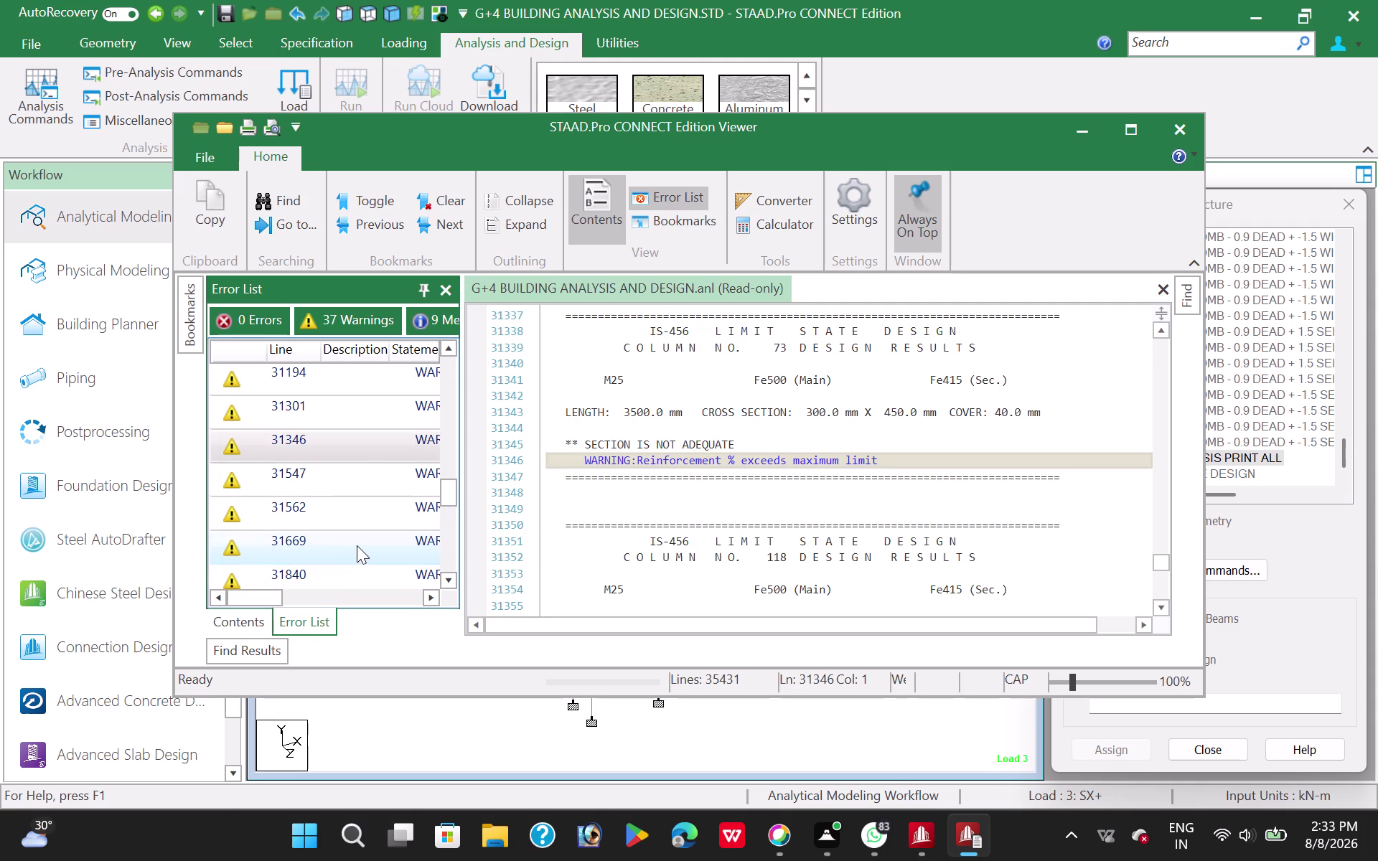
double_click(347, 402)
double_click(349, 390)
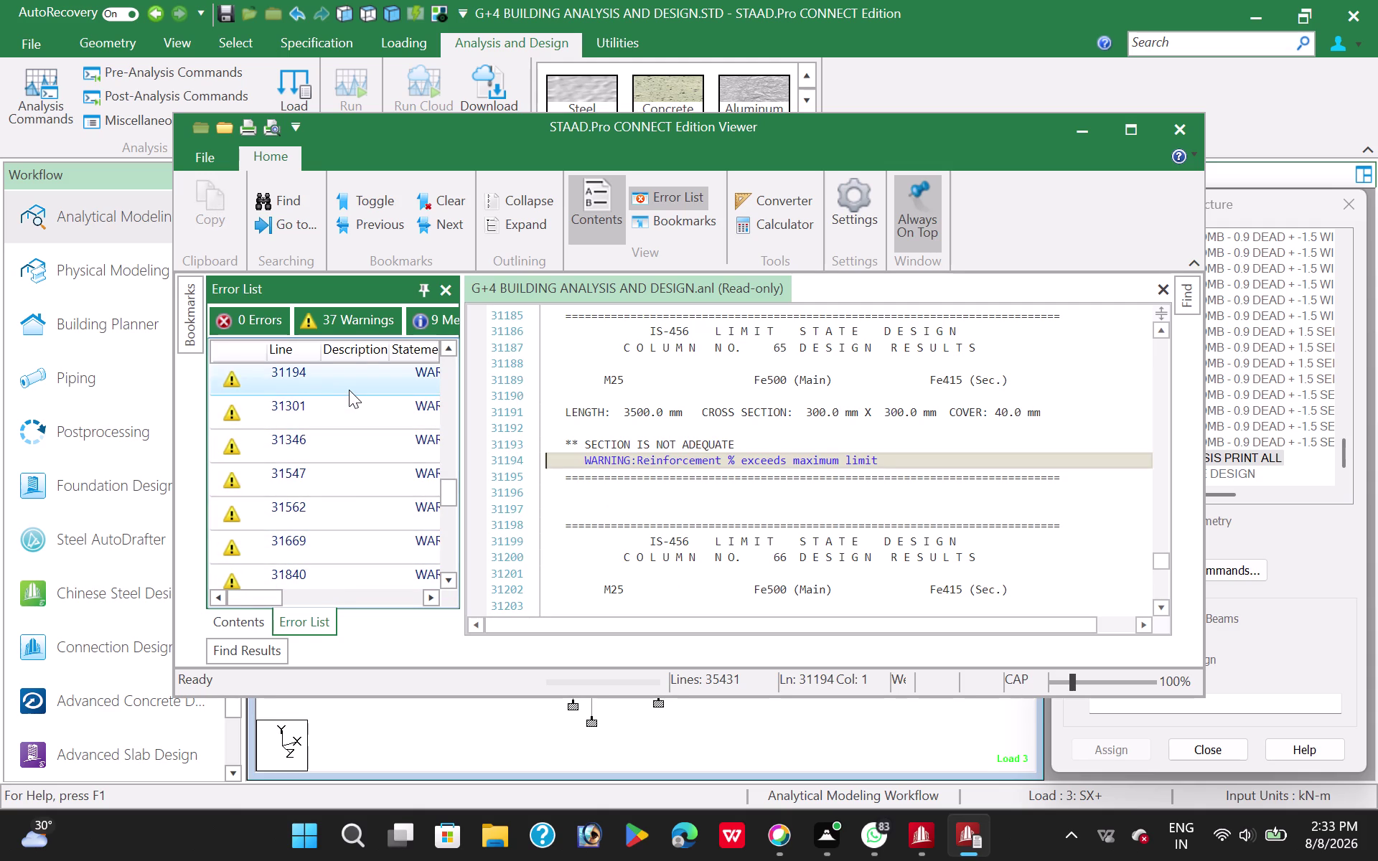
click(344, 411)
click(344, 412)
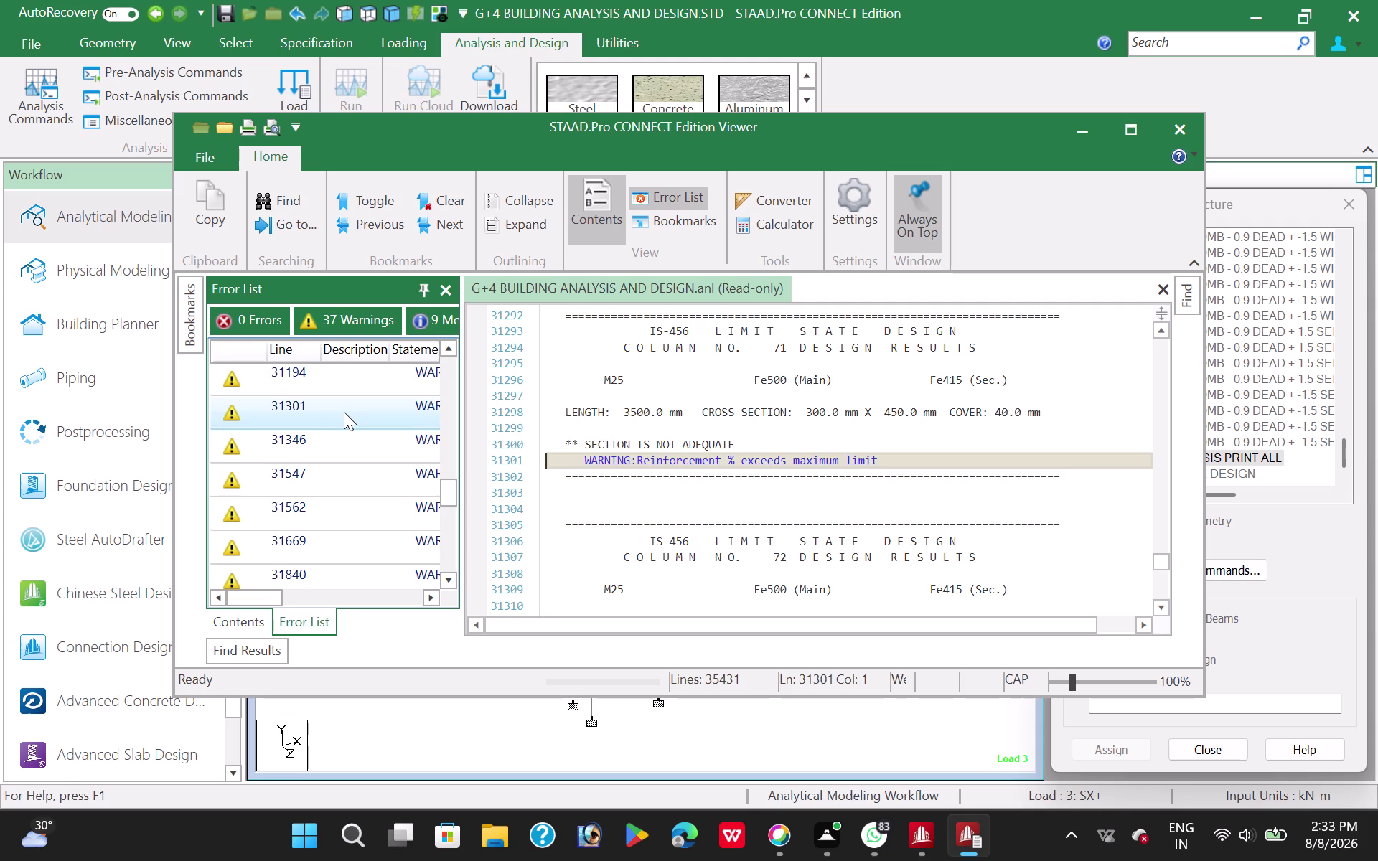
double_click(337, 441)
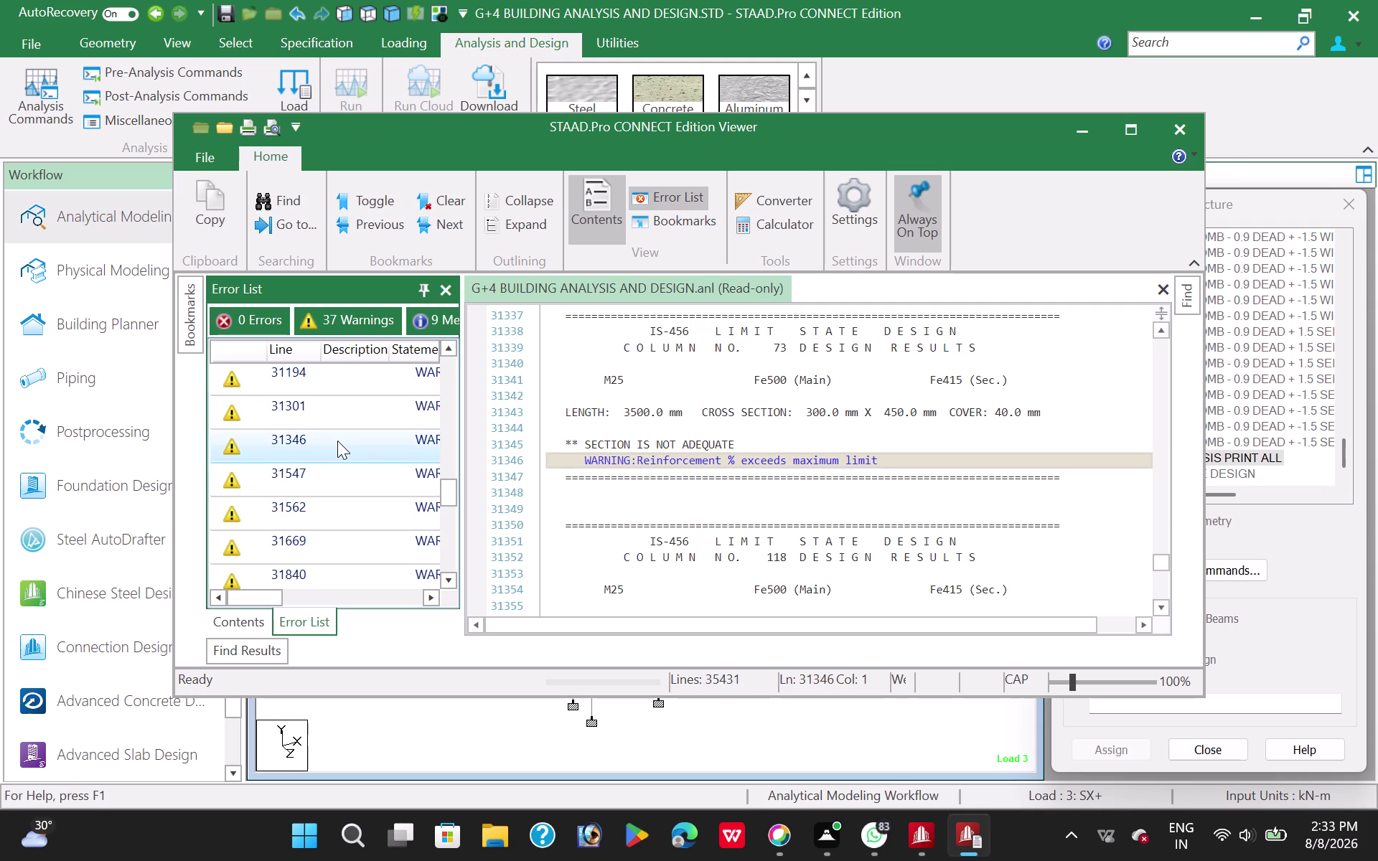
double_click(340, 479)
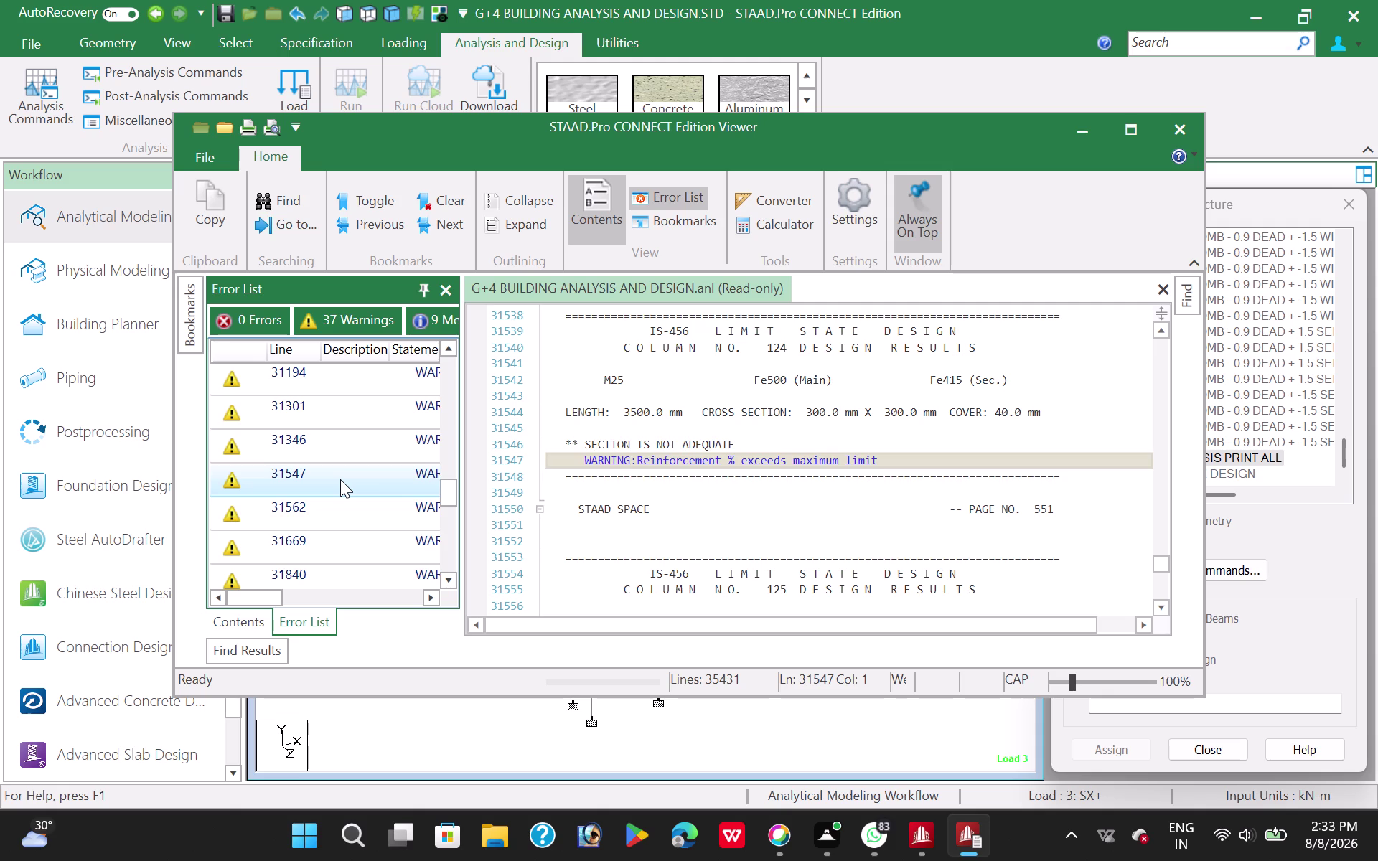
click(333, 509)
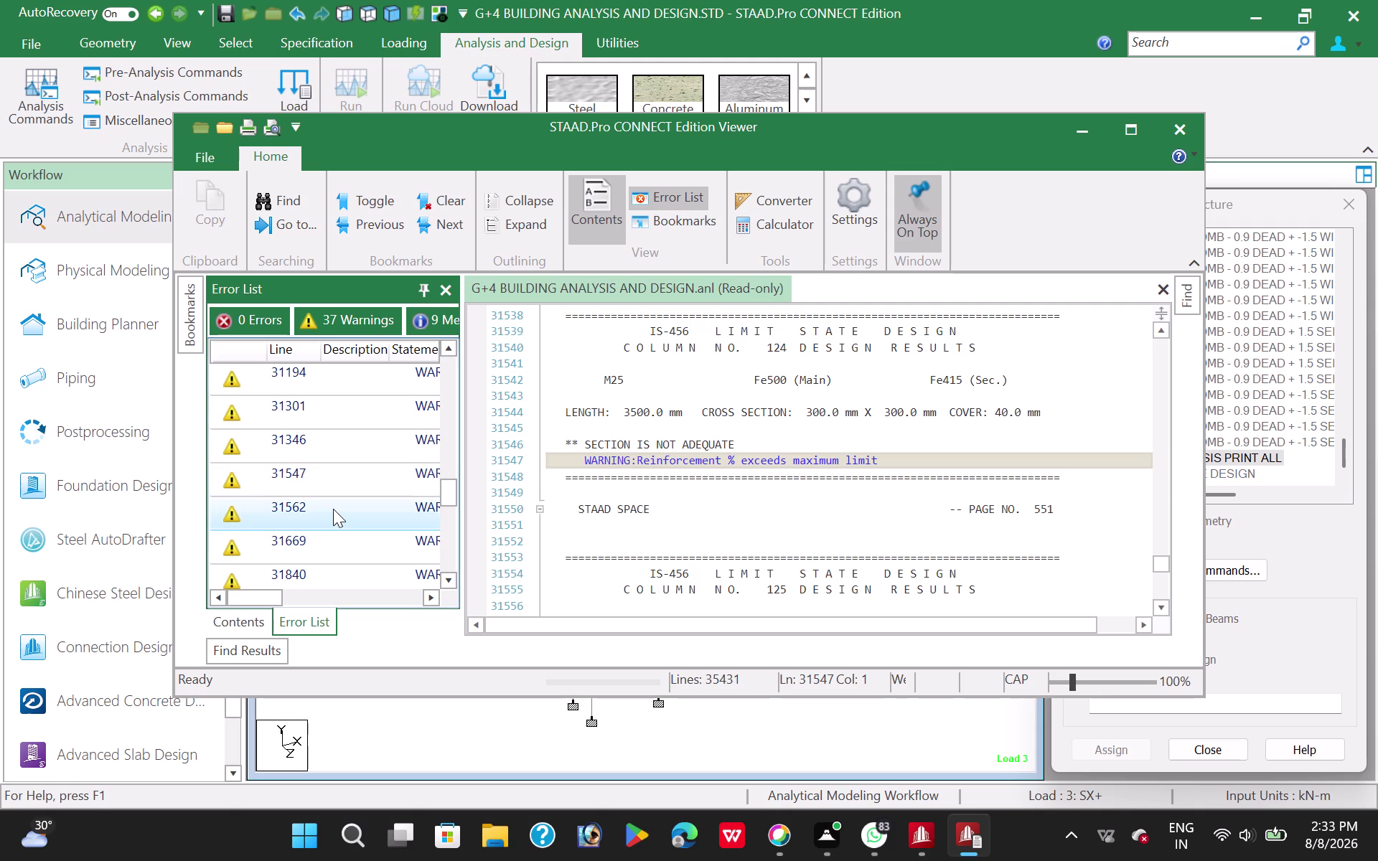
double_click(333, 509)
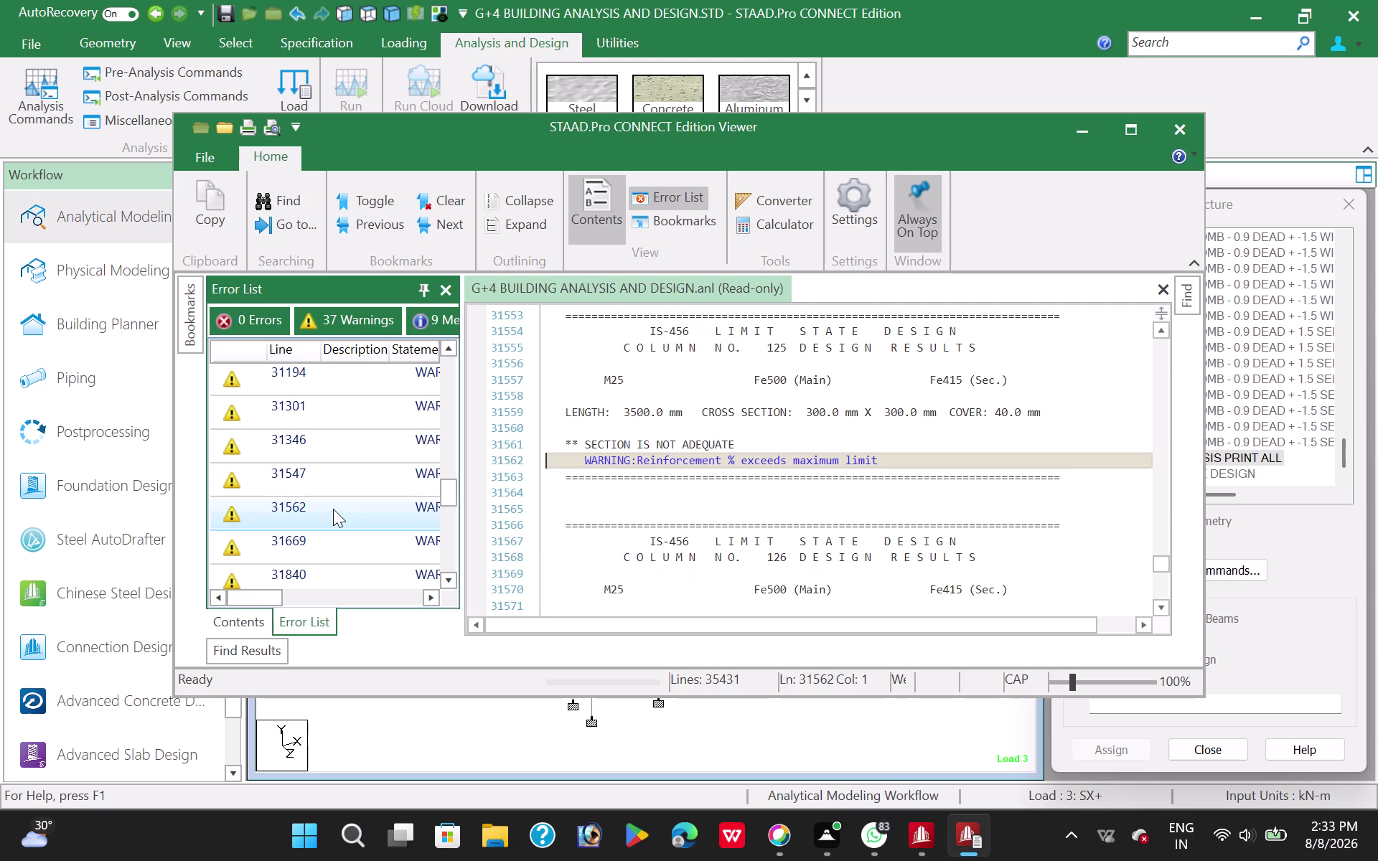
double_click(325, 553)
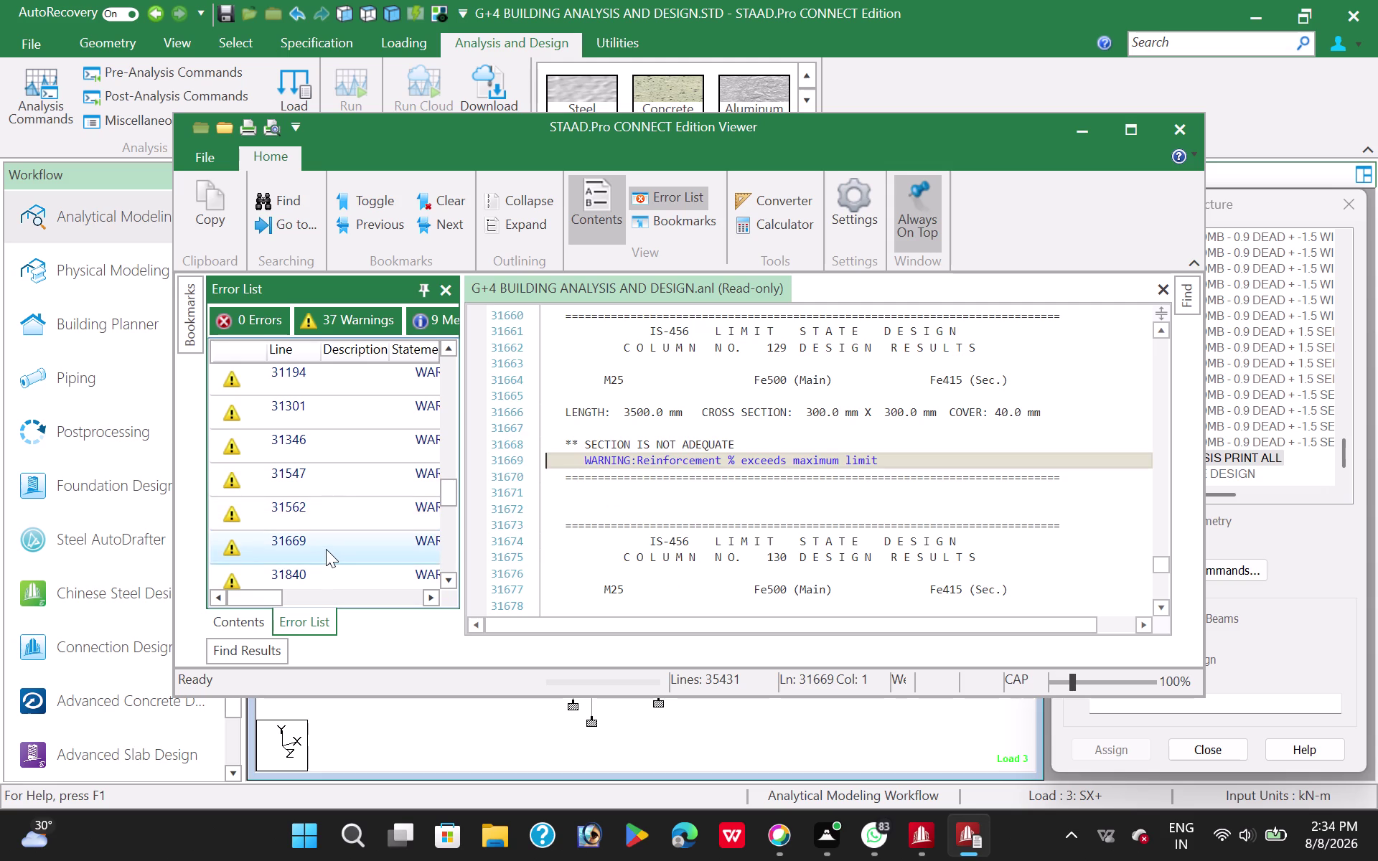
Review the failing column warnings for columns 146, 136 and 129.
double_click(320, 576)
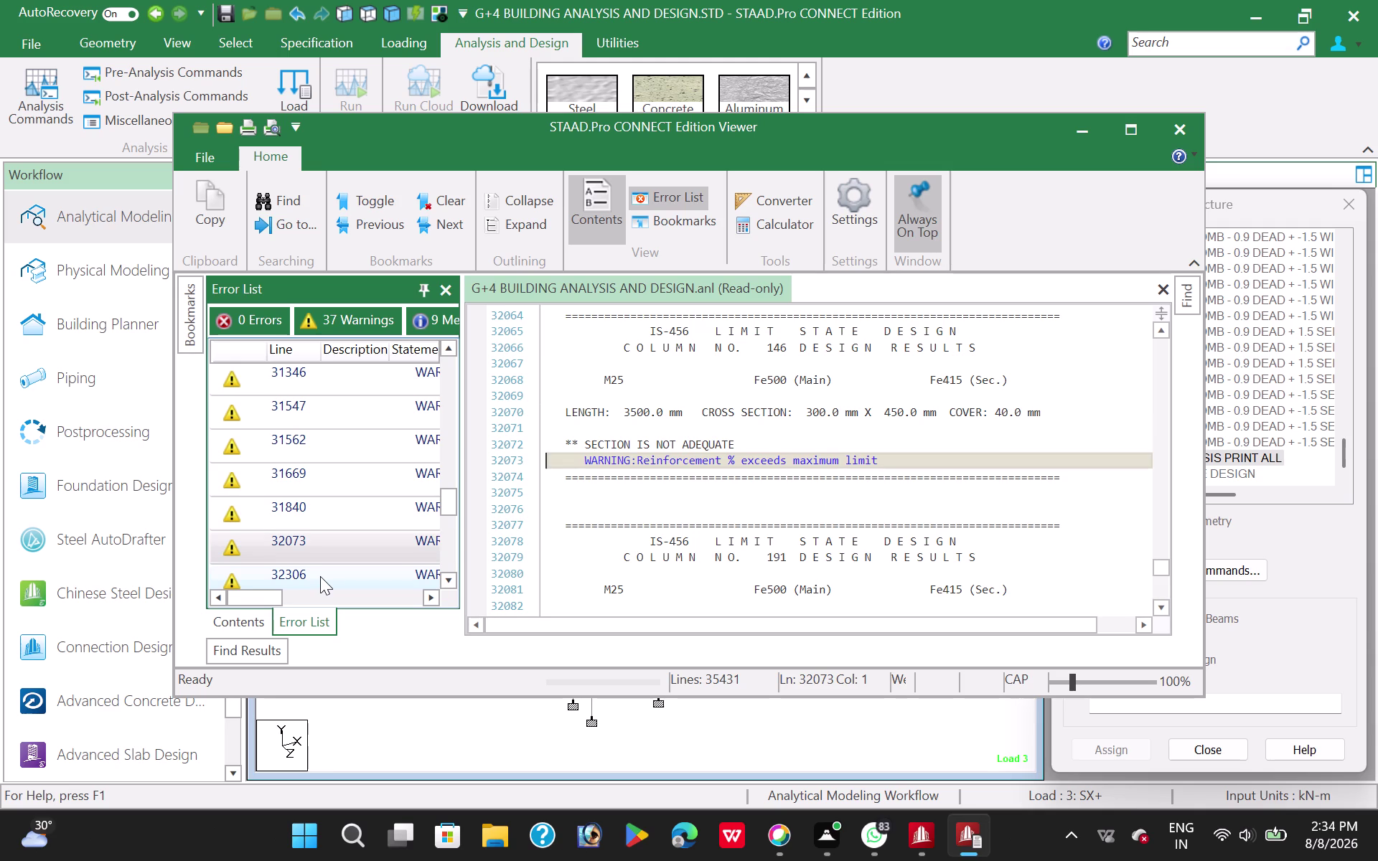
double_click(350, 506)
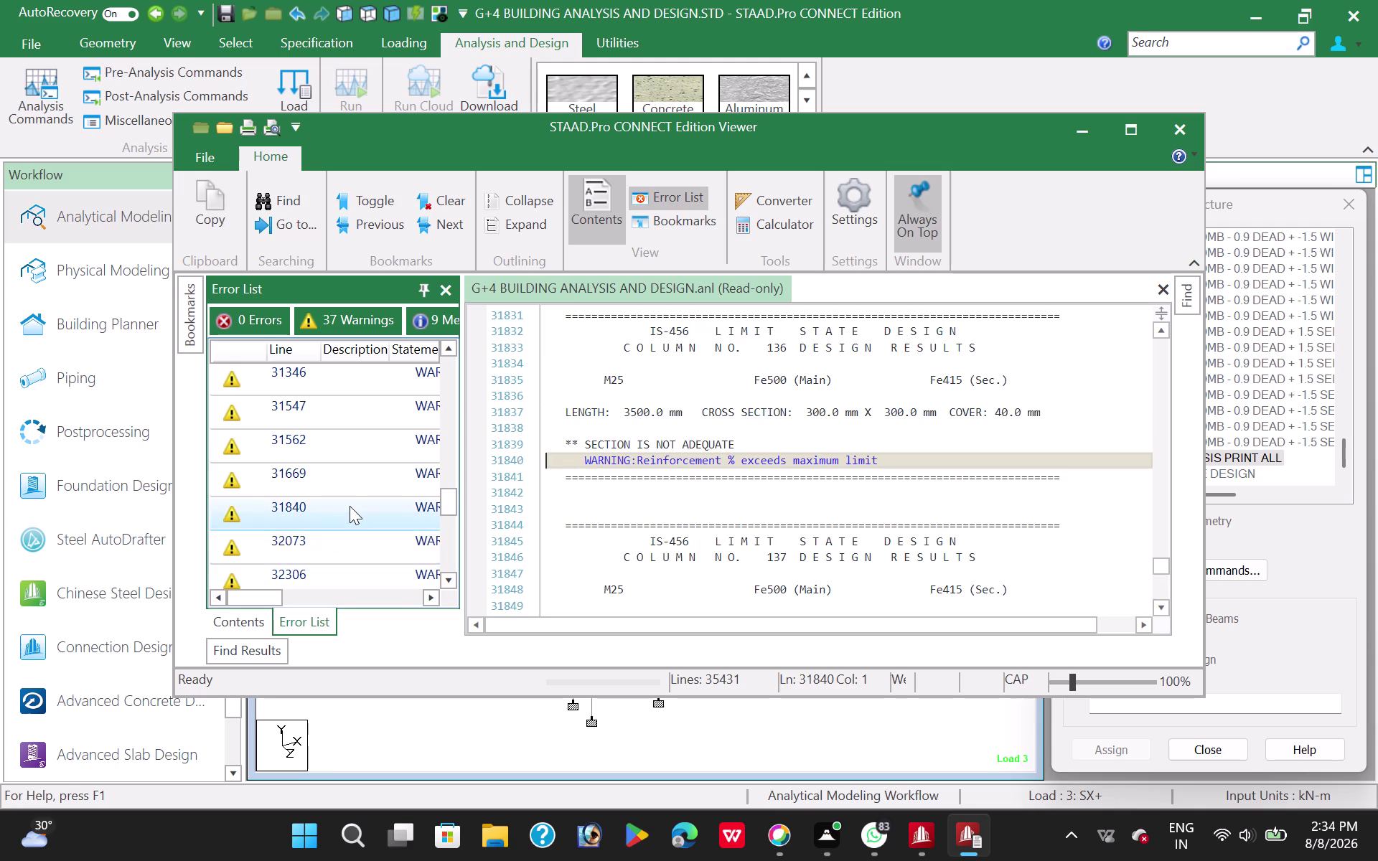
double_click(343, 475)
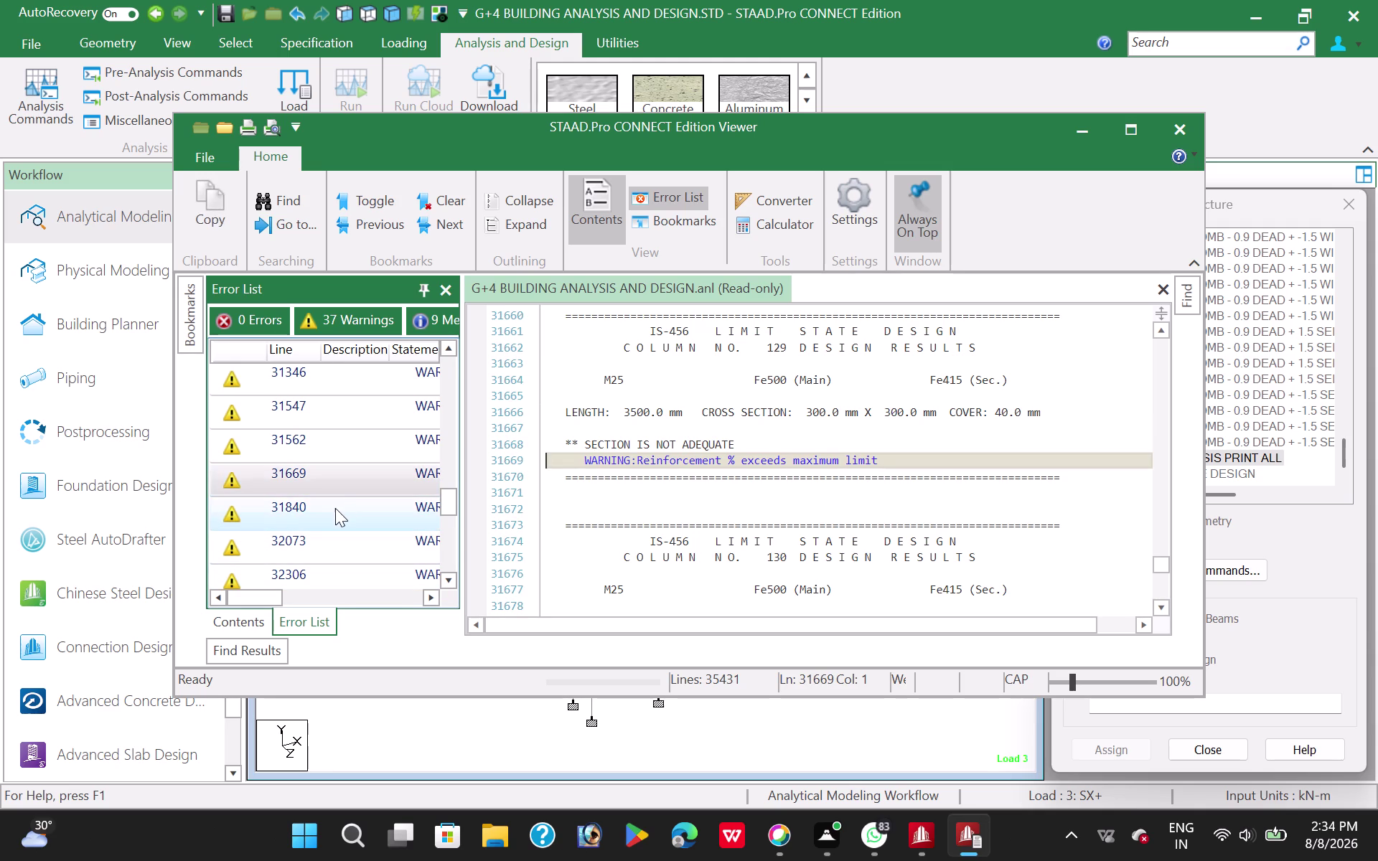
double_click(335, 509)
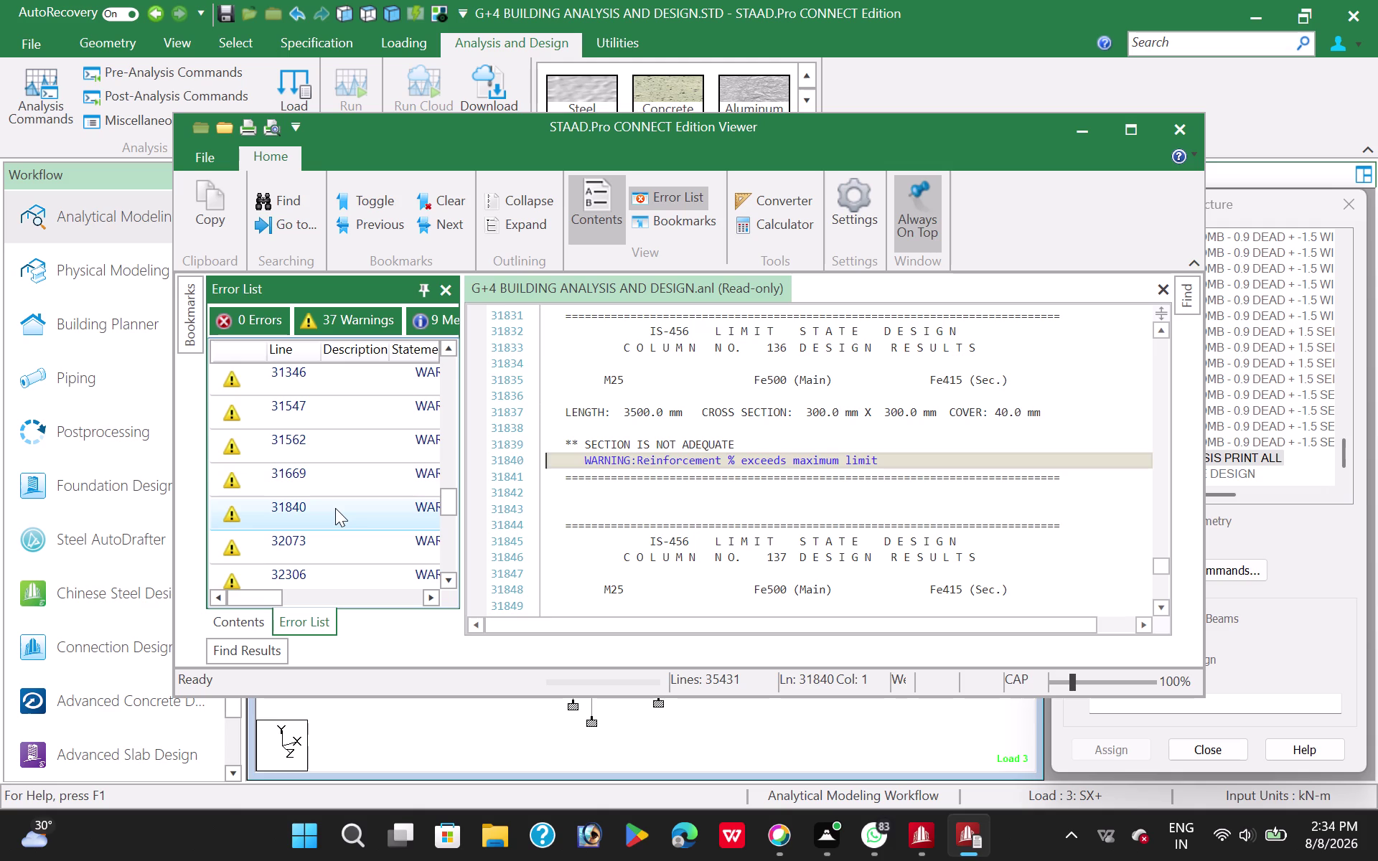
double_click(320, 541)
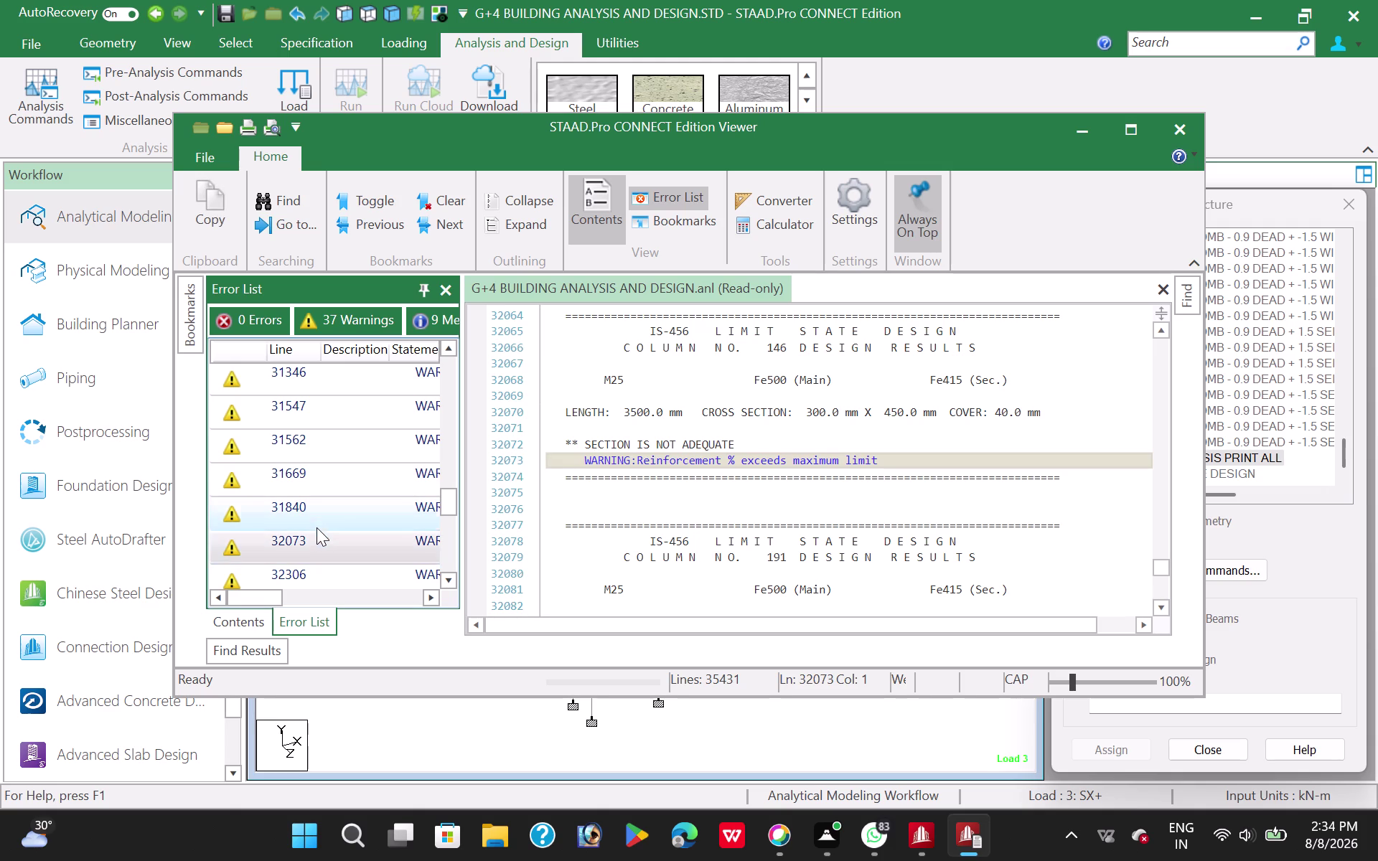
double_click(316, 521)
double_click(315, 551)
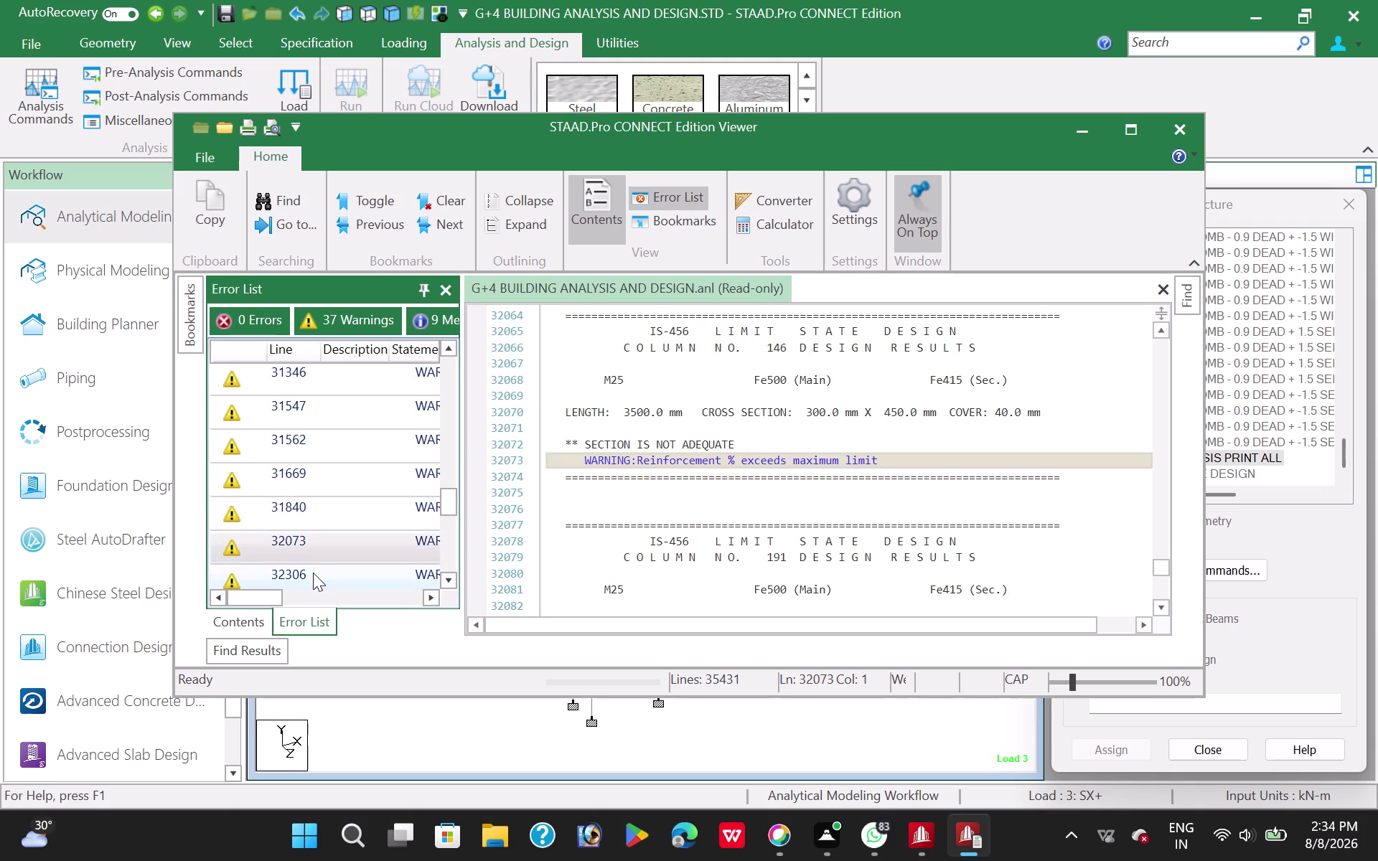
double_click(313, 576)
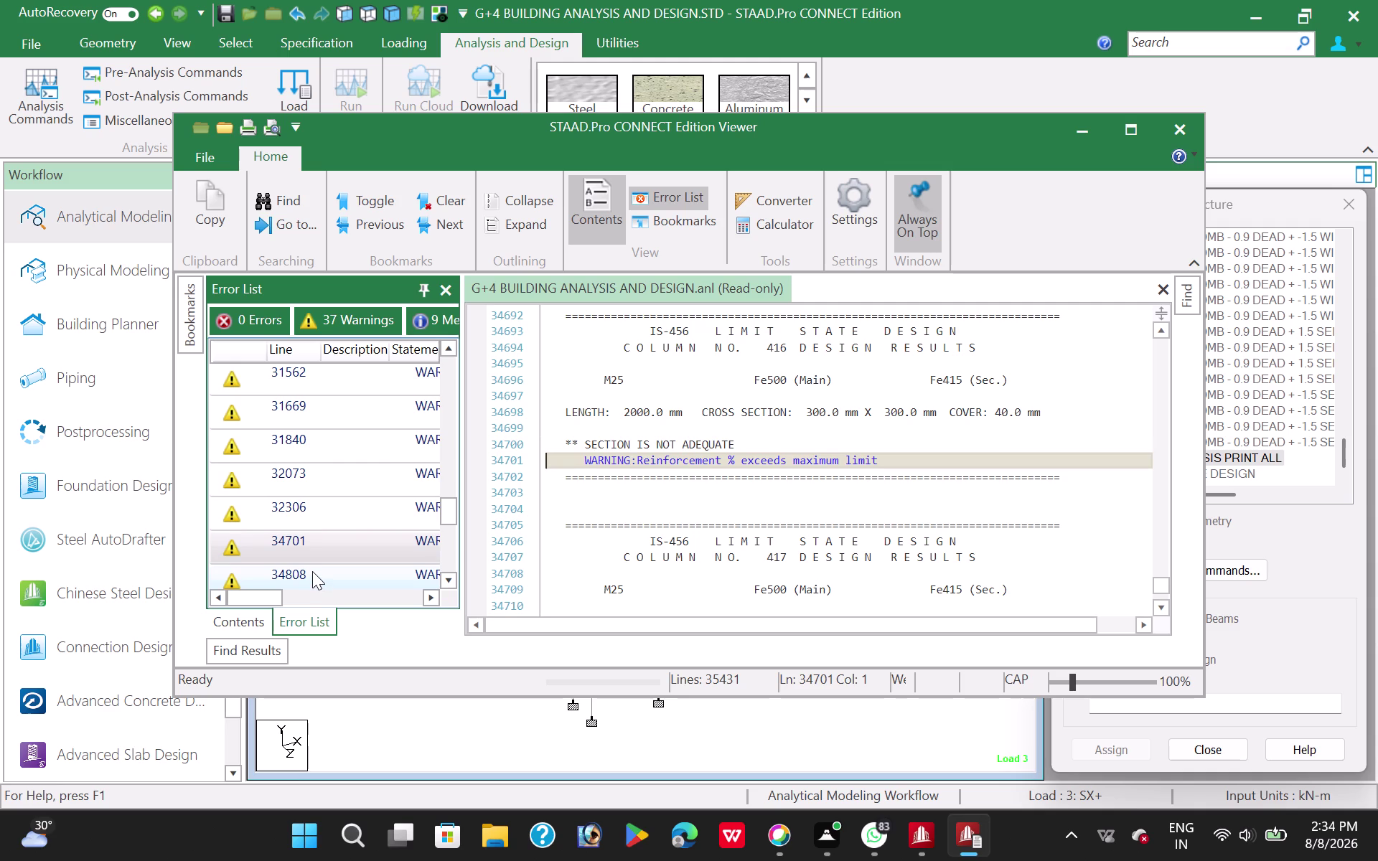
Check the inadequate-column warnings for columns 421, 428, 430, 429, 437 and 438.
double_click(312, 571)
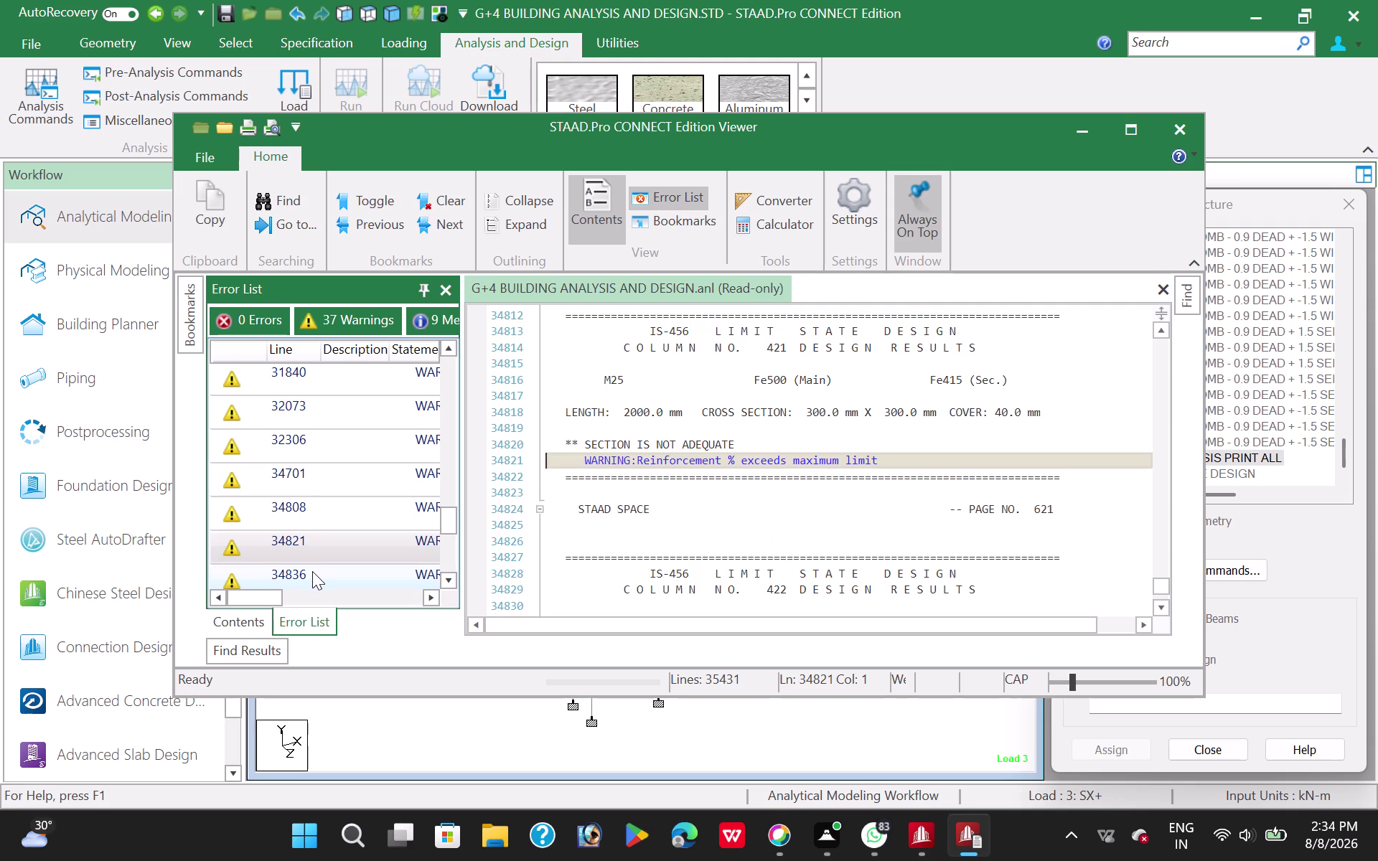
double_click(315, 569)
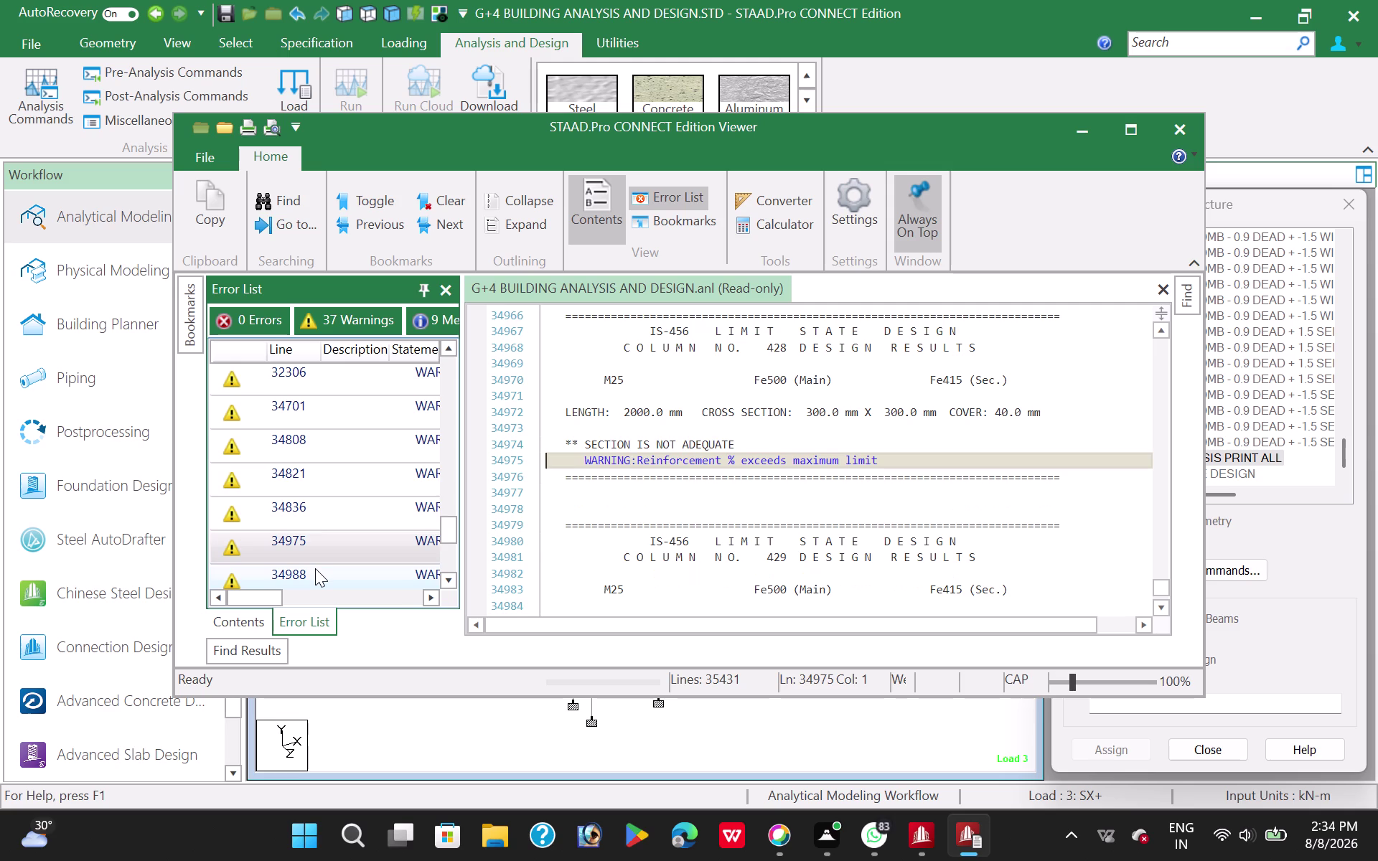
double_click(315, 569)
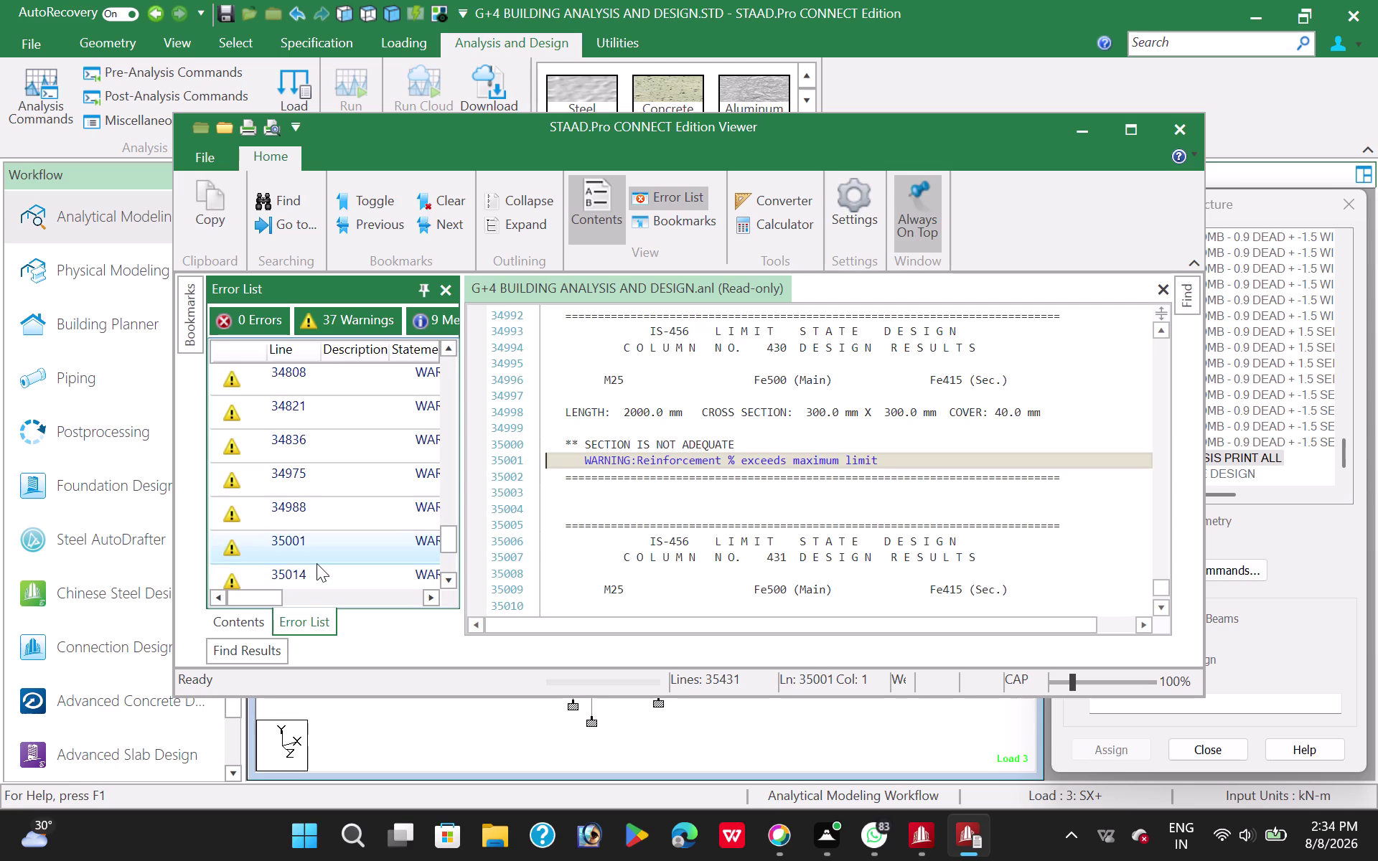
double_click(323, 514)
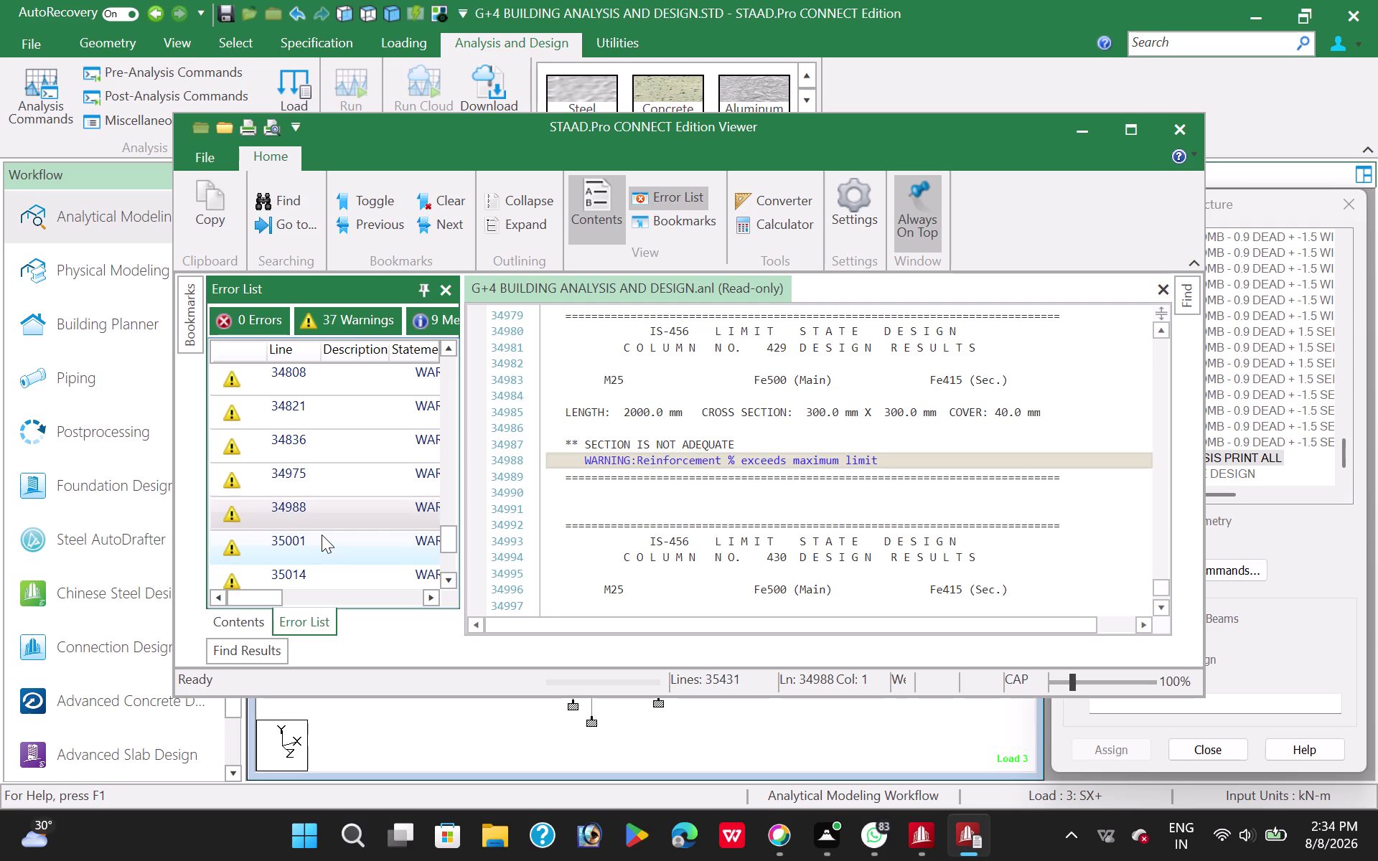
double_click(321, 534)
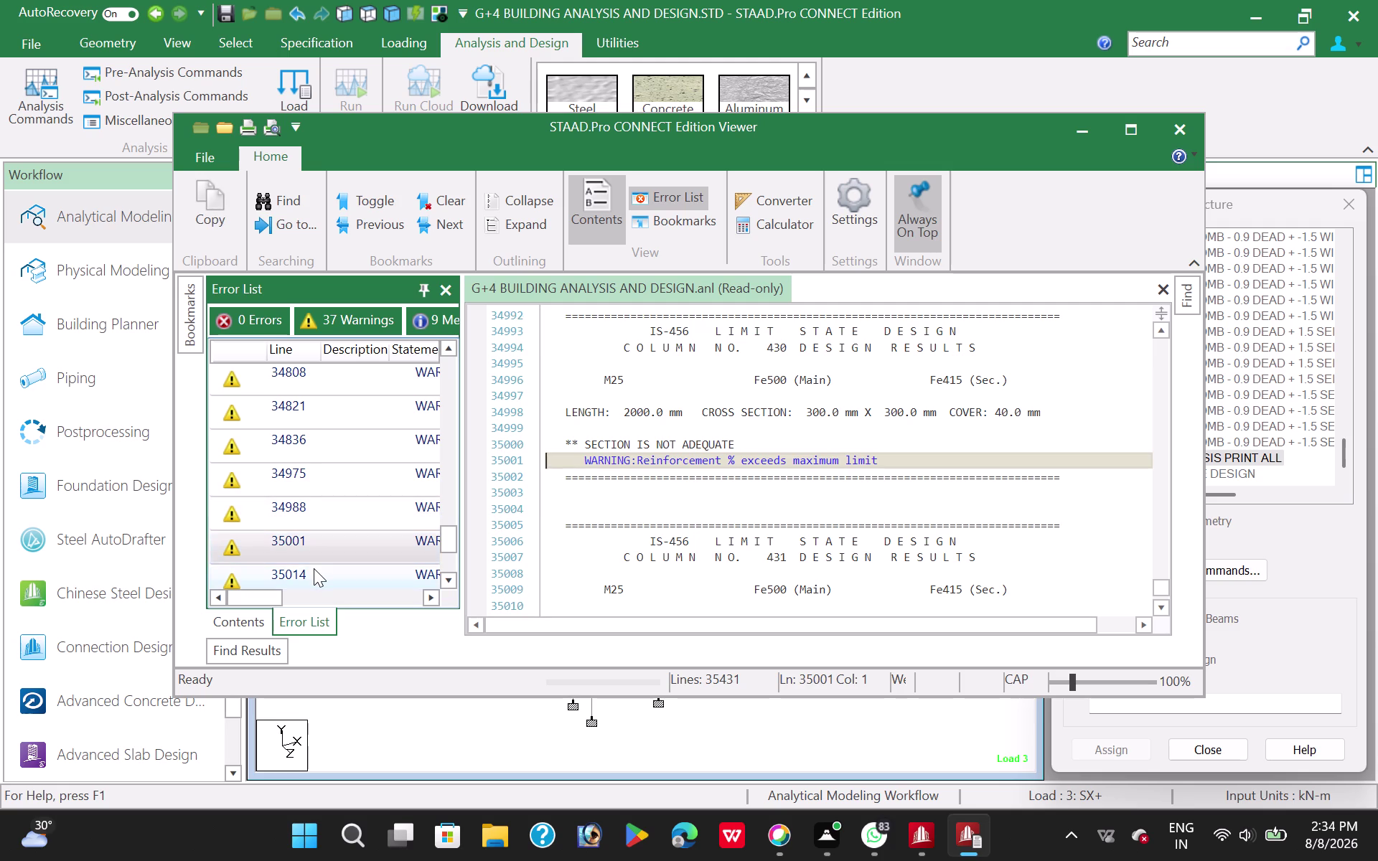
double_click(313, 569)
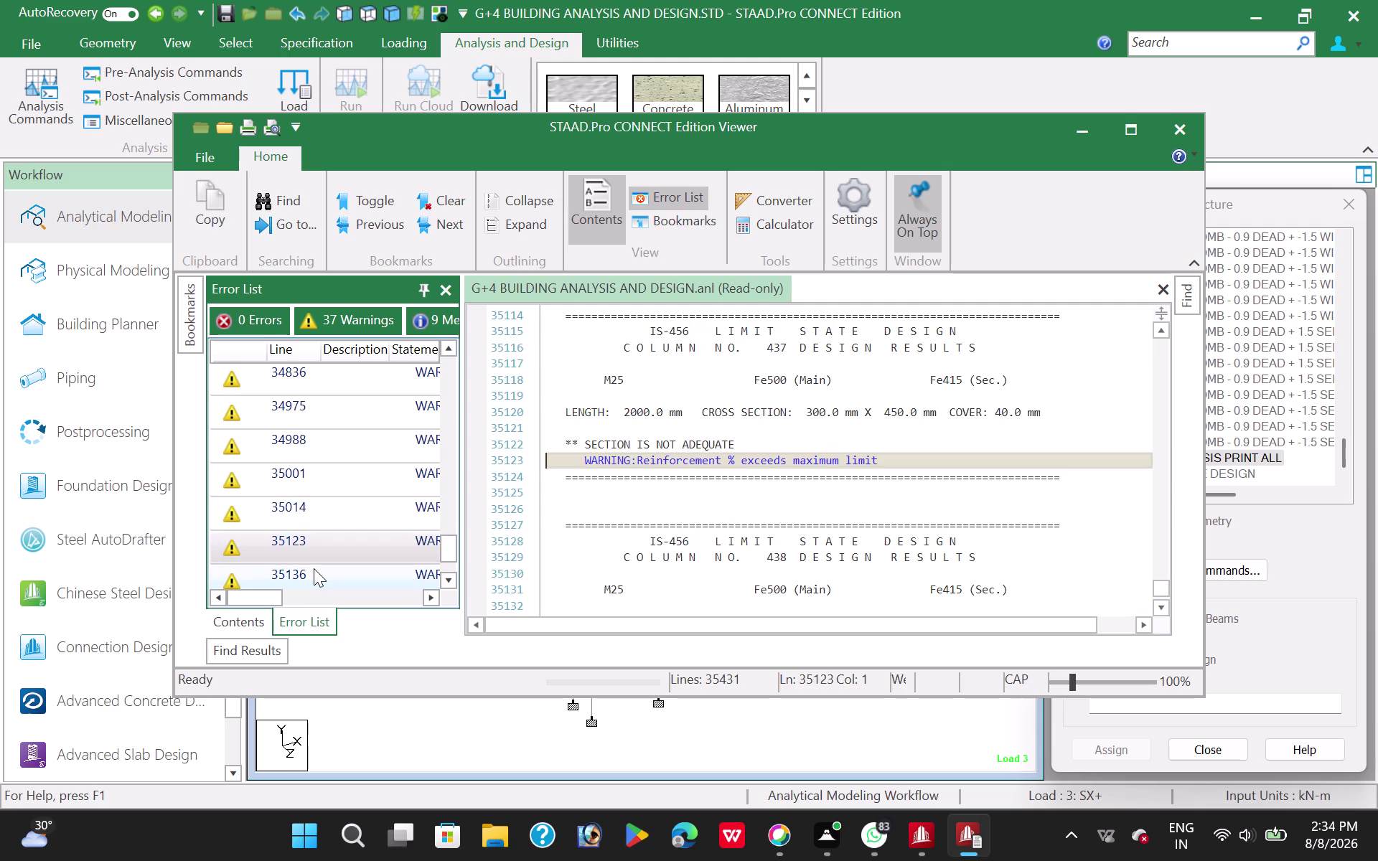
scroll(down, 3)
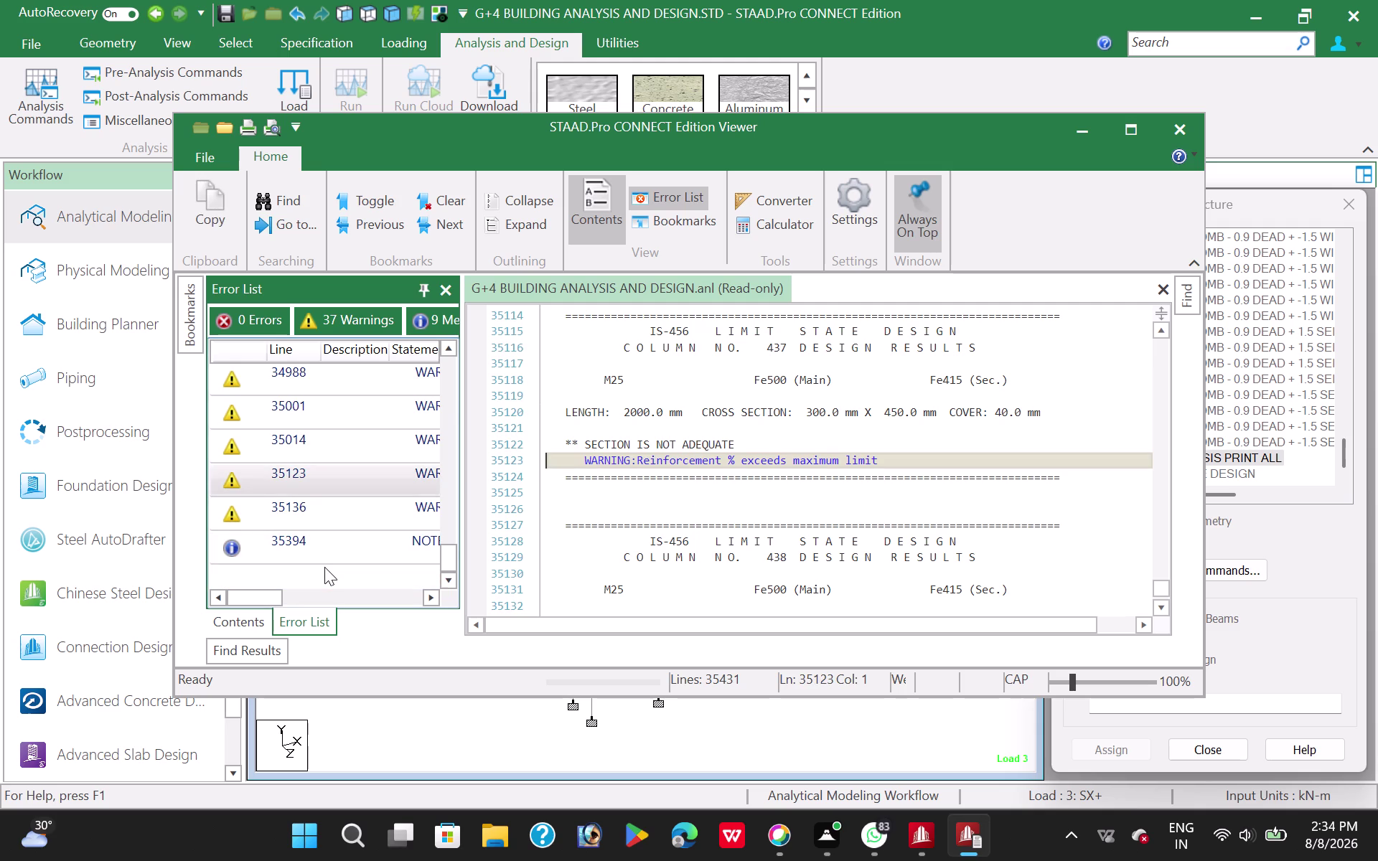
double_click(329, 512)
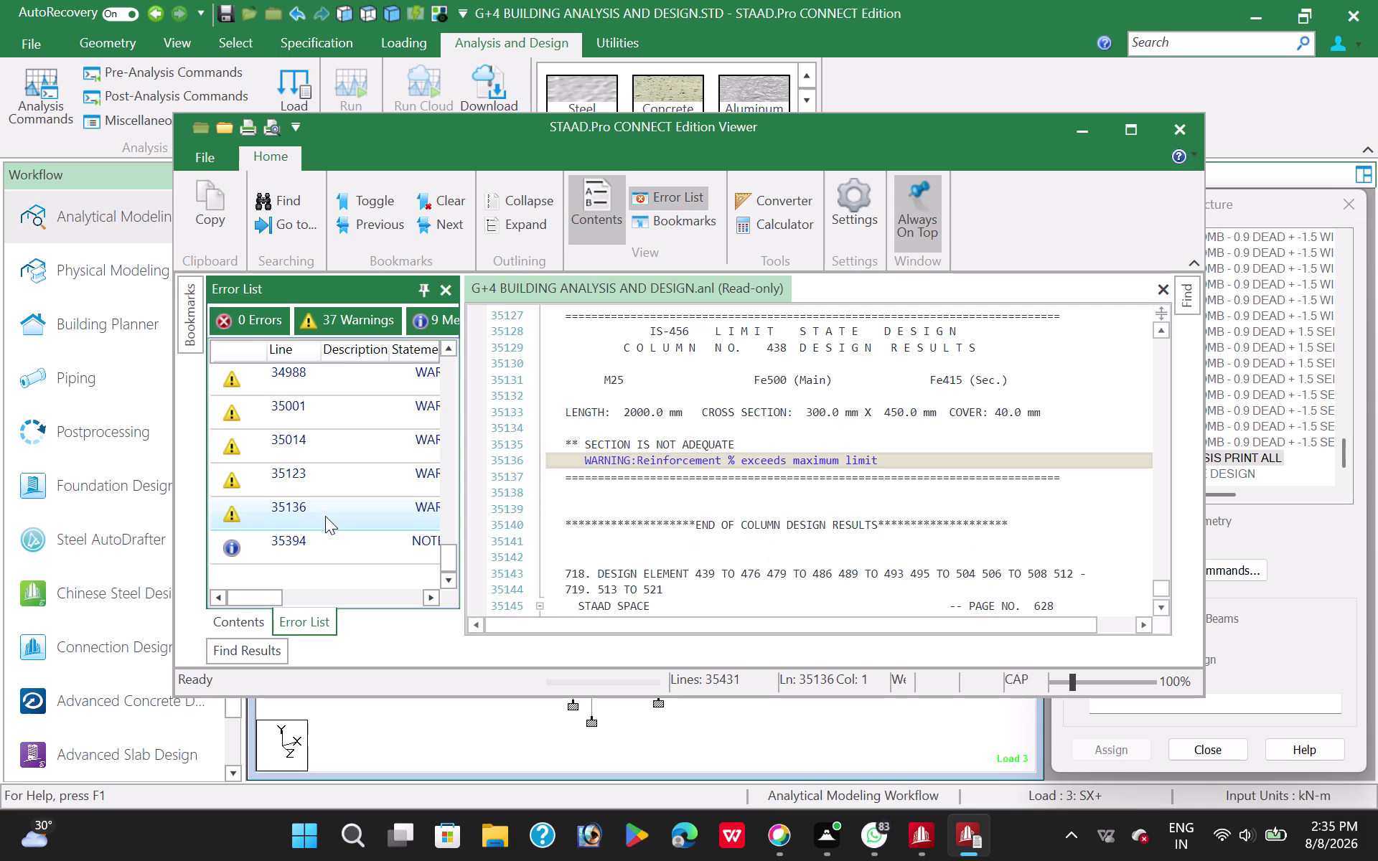
Close the output and start selecting geometry using a typed member list.
click(1185, 128)
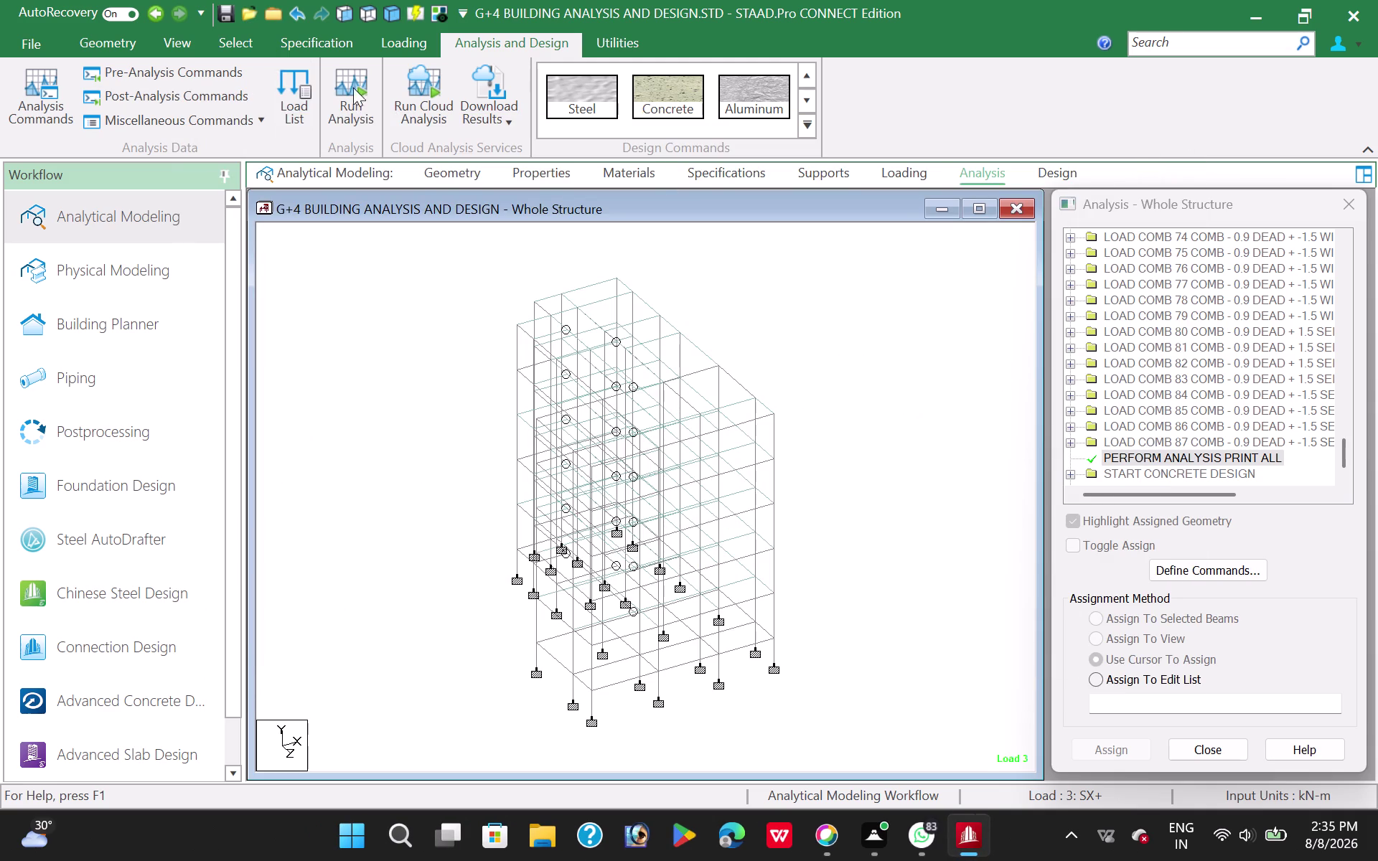
click(222, 43)
click(430, 118)
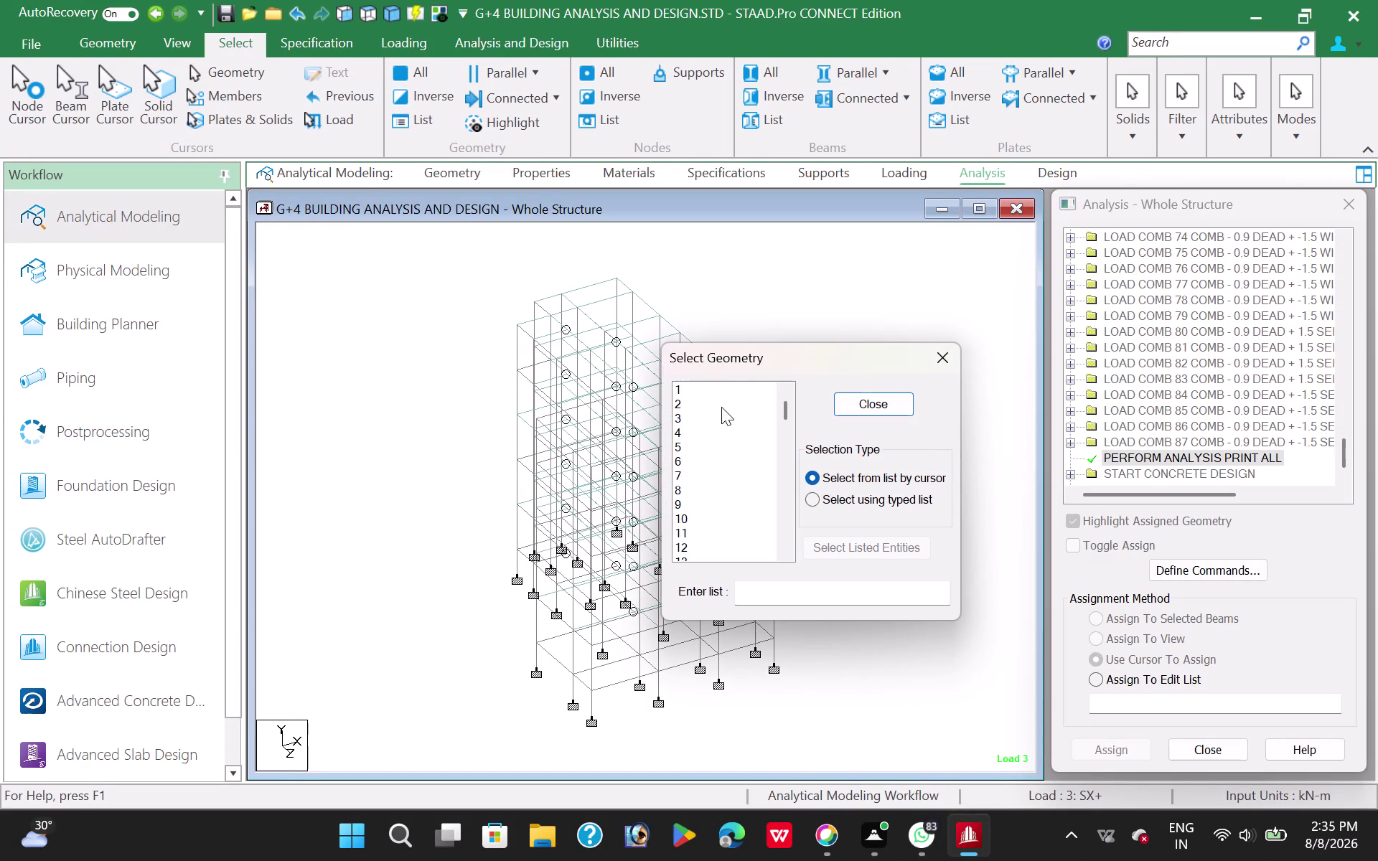
click(779, 592)
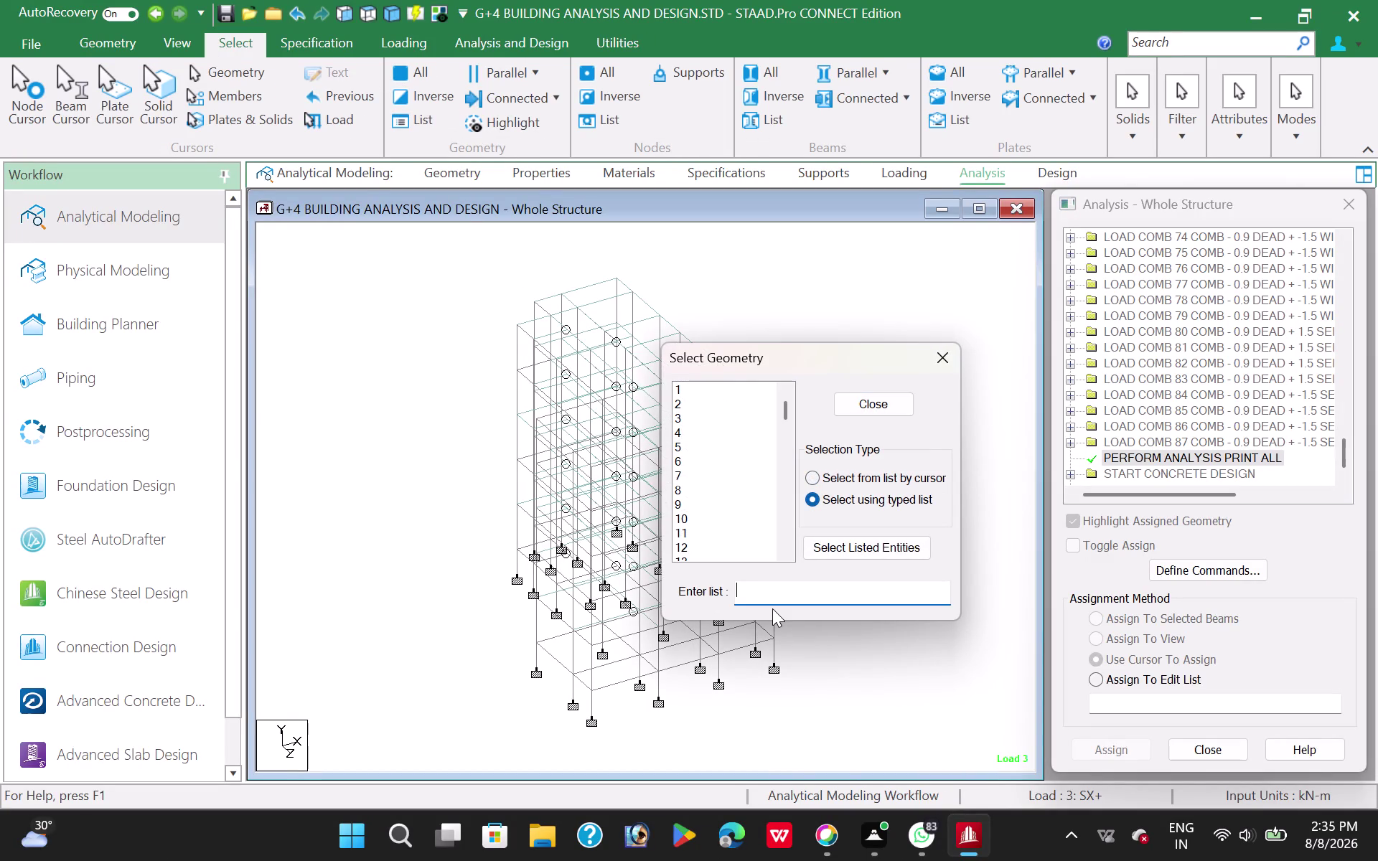
Type members 103, 105, 178, 249, 322, 324, 52, 54–57, 59 and 63–65 into the selection list.
text(10)
text(3 10)
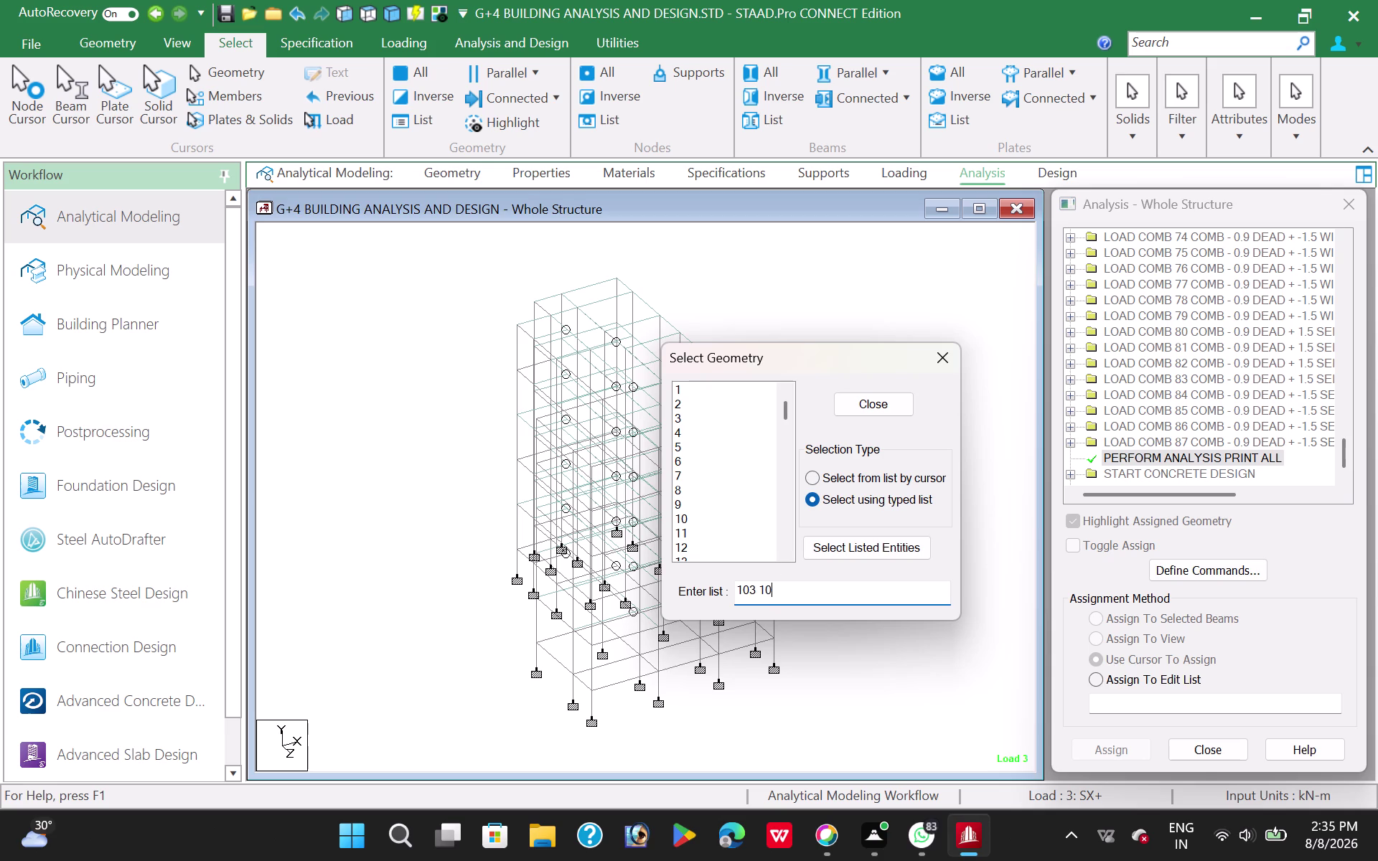
text(5)
key(space)
text(178)
key(space)
text(1)
key(BackSpace)
key(2)
text(49)
key(space)
text(322)
key(space)
text(324)
key(space)
text(5)
text(2)
key(space)
text(54)
key(space)
text(55)
key(space)
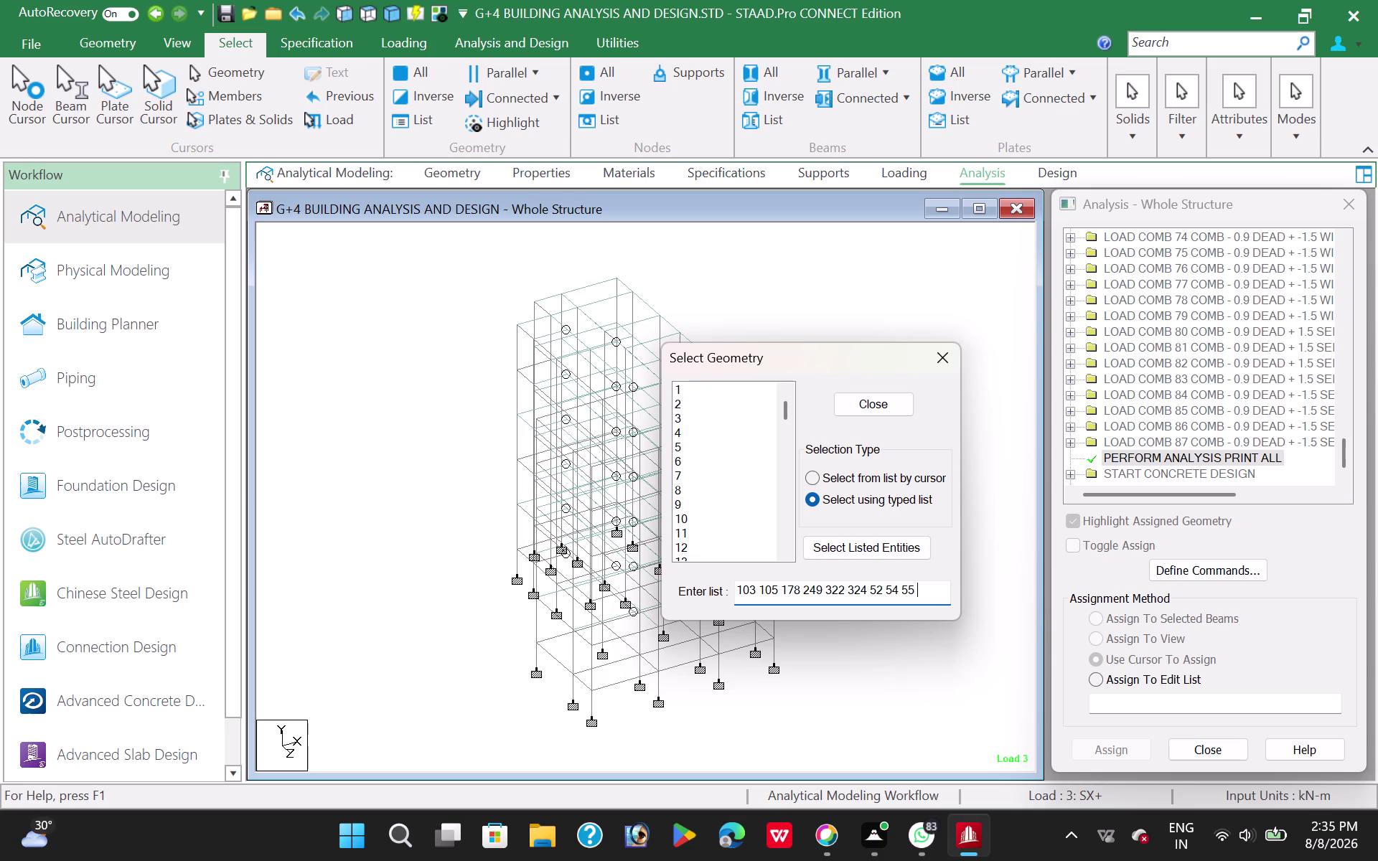
text(56)
key(space)
text(57 5)
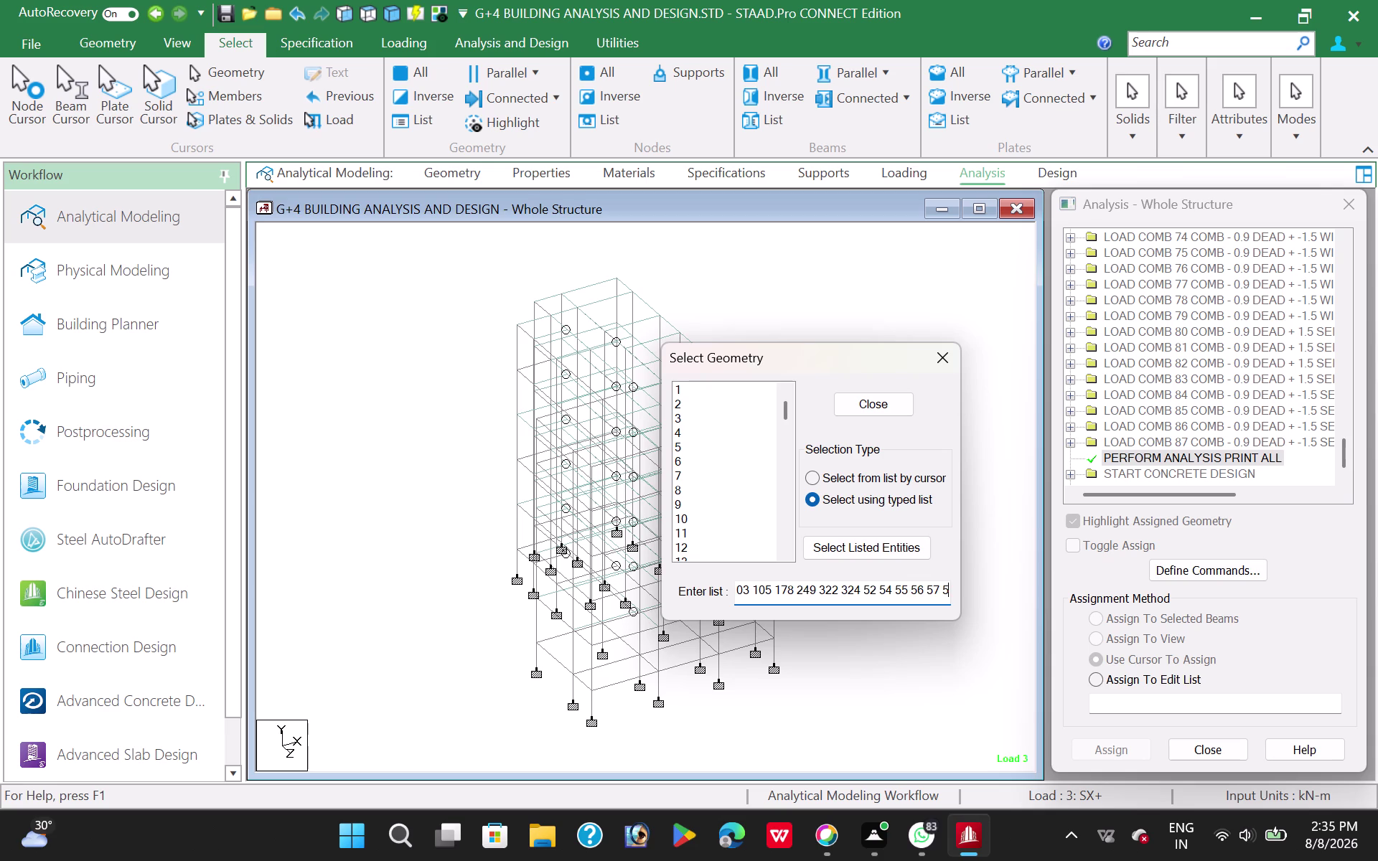
text(9)
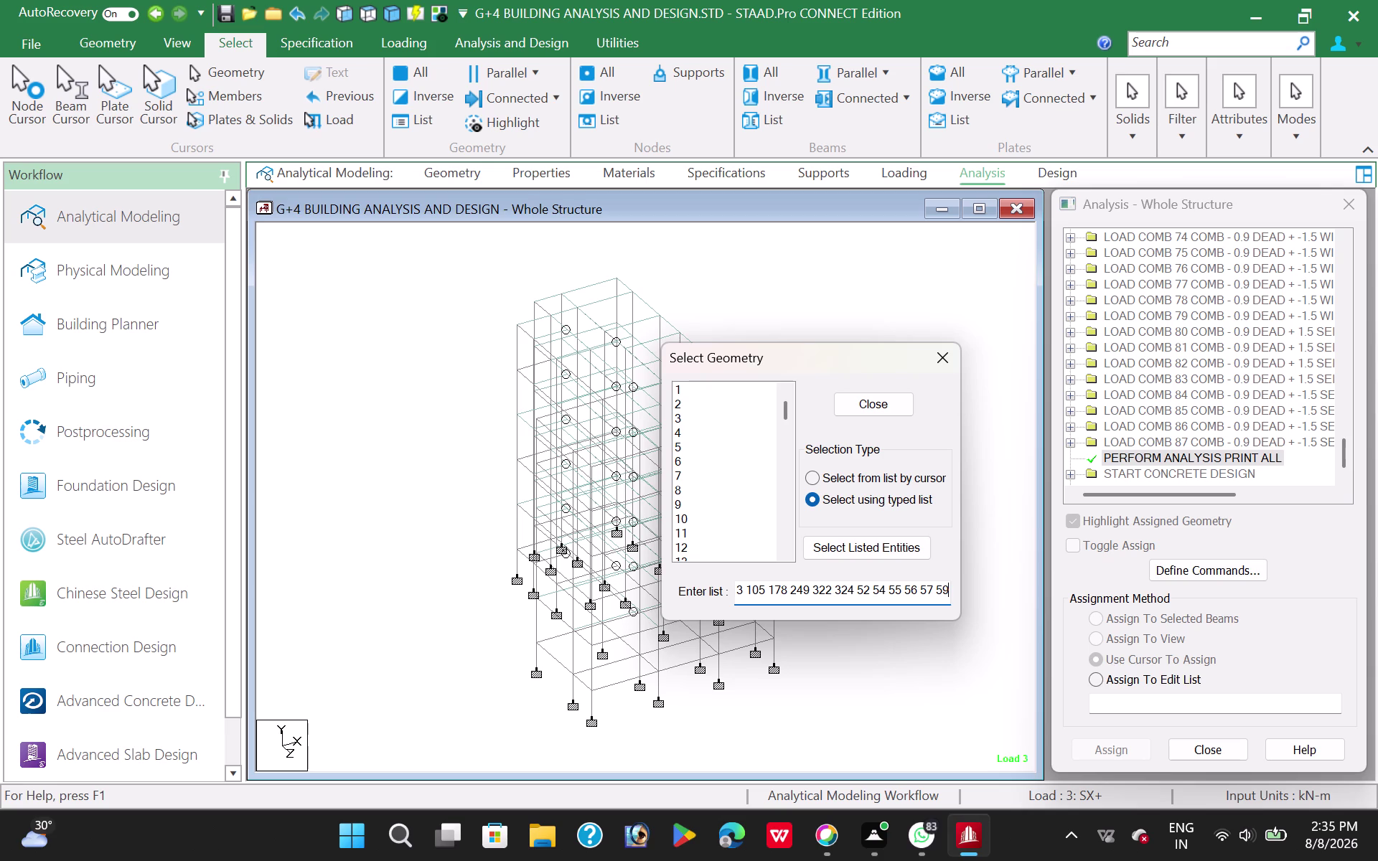
key(space)
text(63)
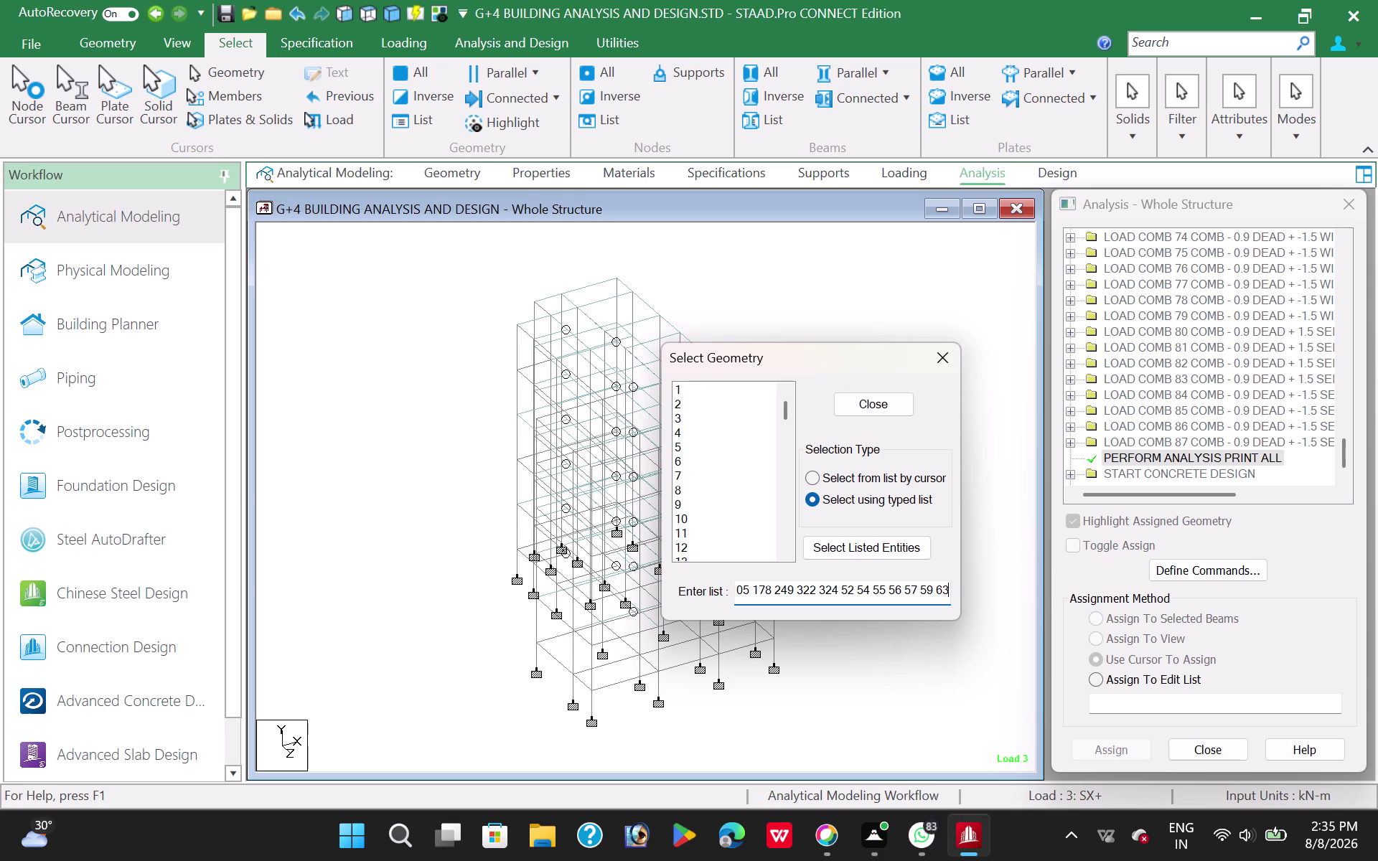
key(space)
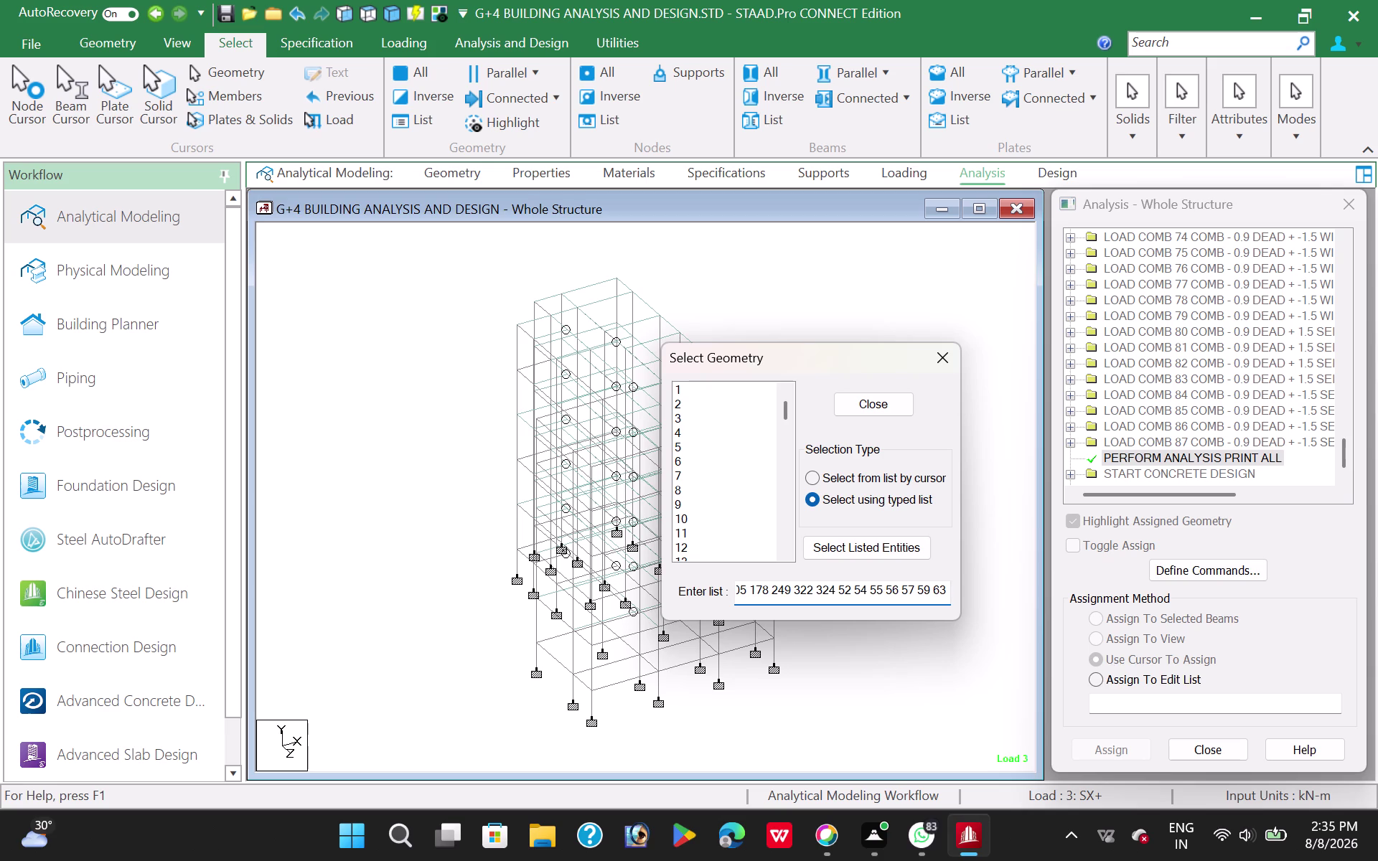
text(64 65)
key(space)
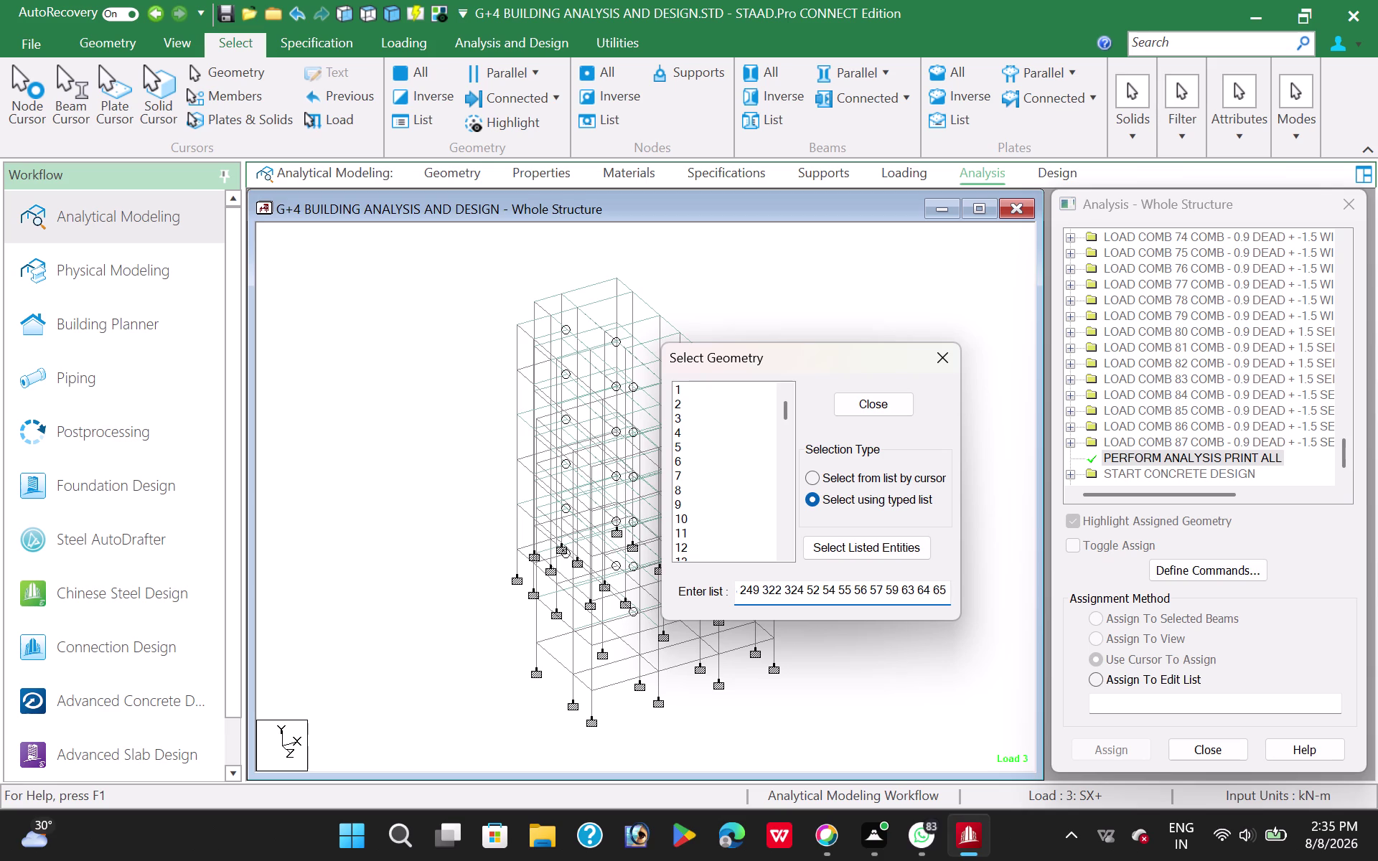
Add members 71, 73, 124, 125, 129, 136, 146, 416, 421, 426, 429, 430, 437, 436 and select them.
text(71)
key(space)
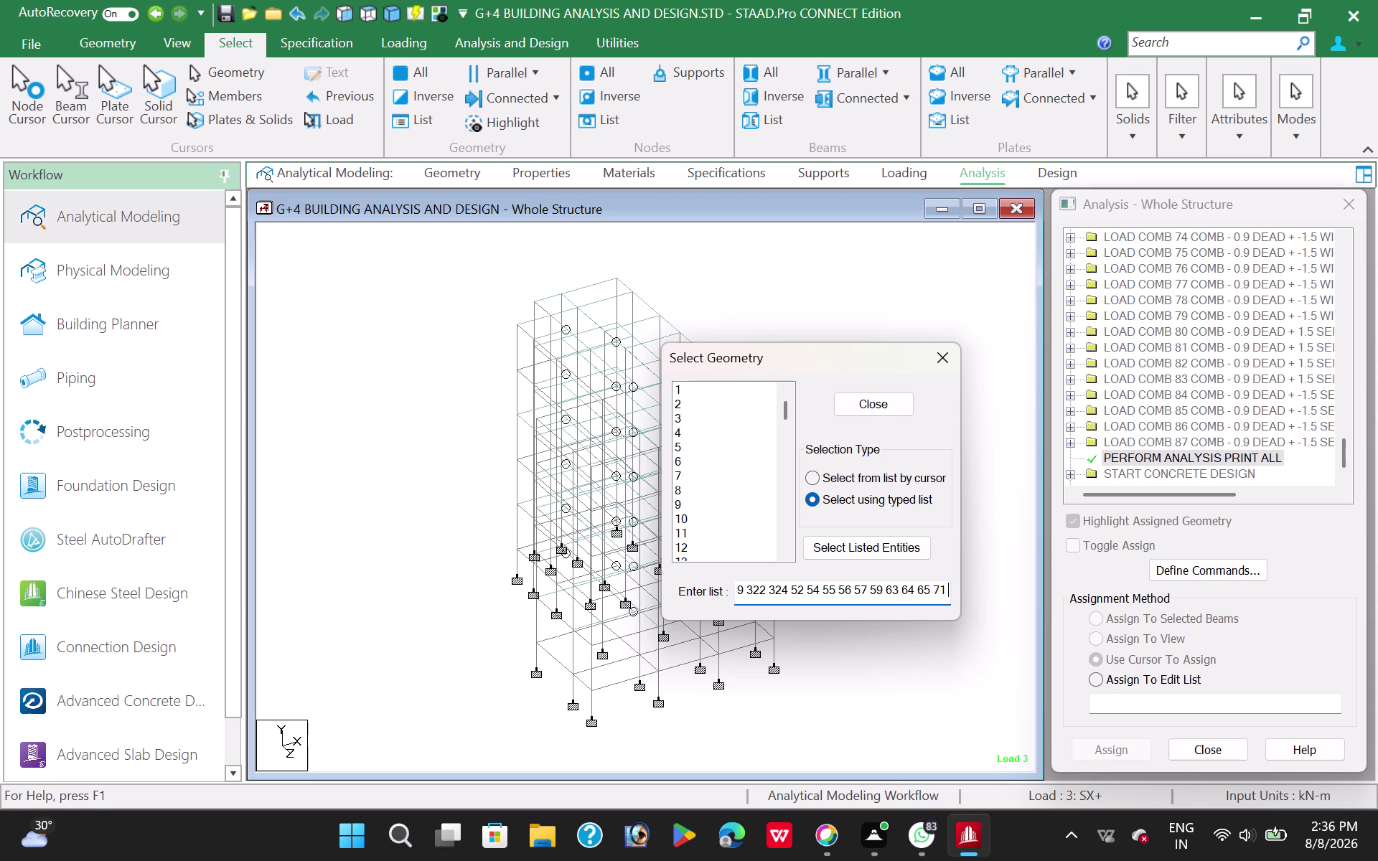
text(73)
key(space)
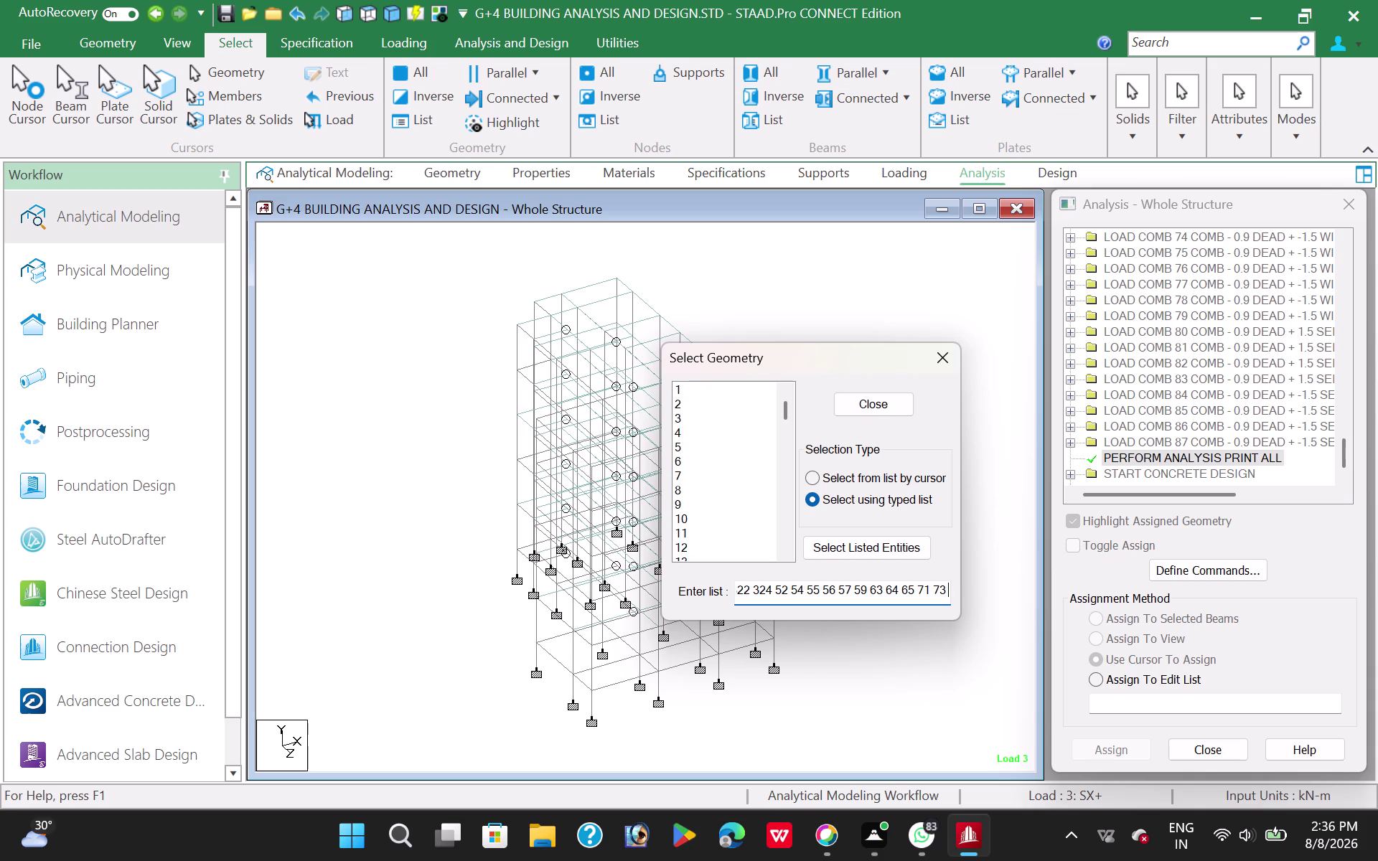
text(14)
key(BackSpace)
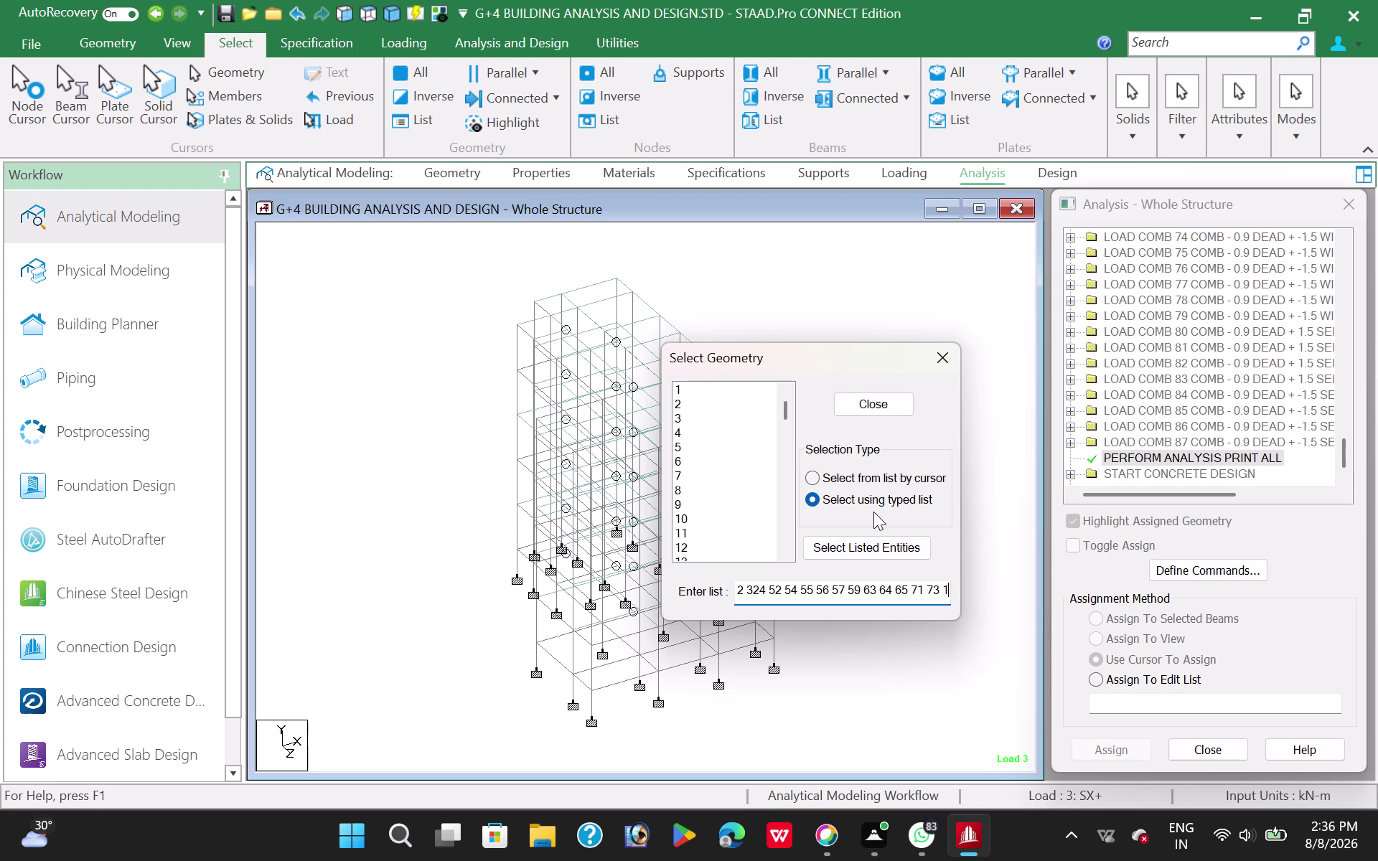
key(BackSpace)
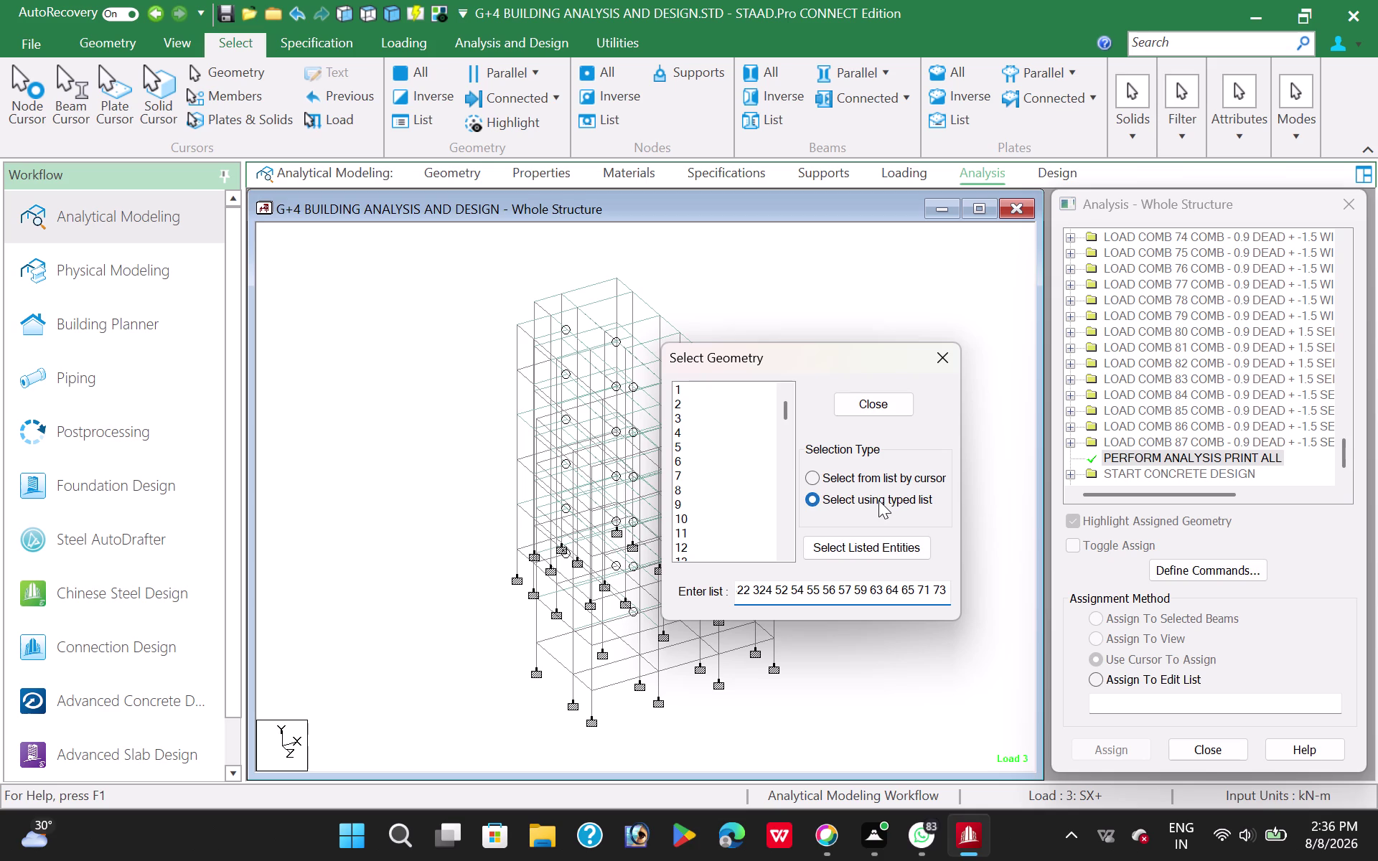
text(12)
text(4)
key(space)
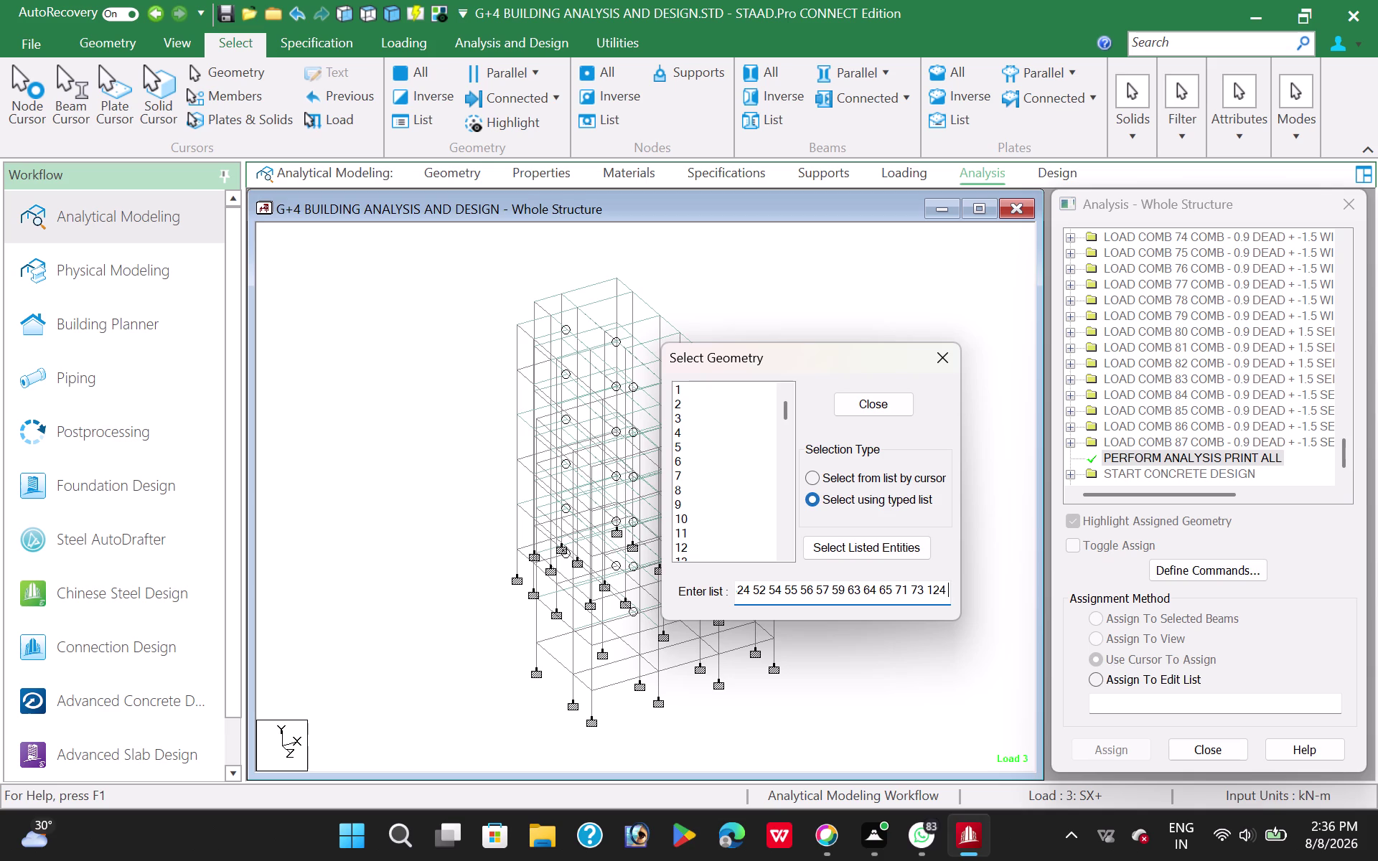
text(125)
key(space)
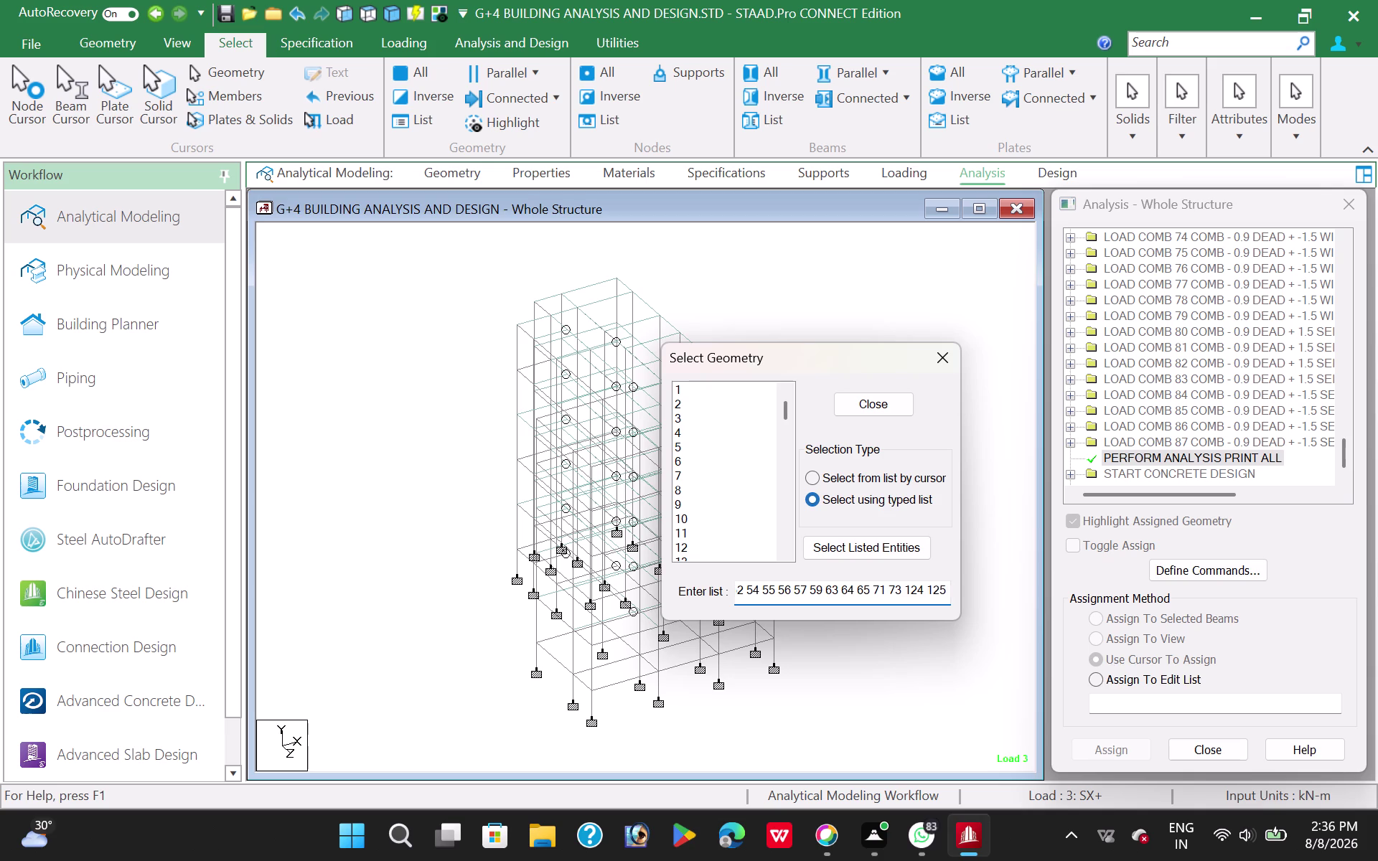
text(12)
key(8)
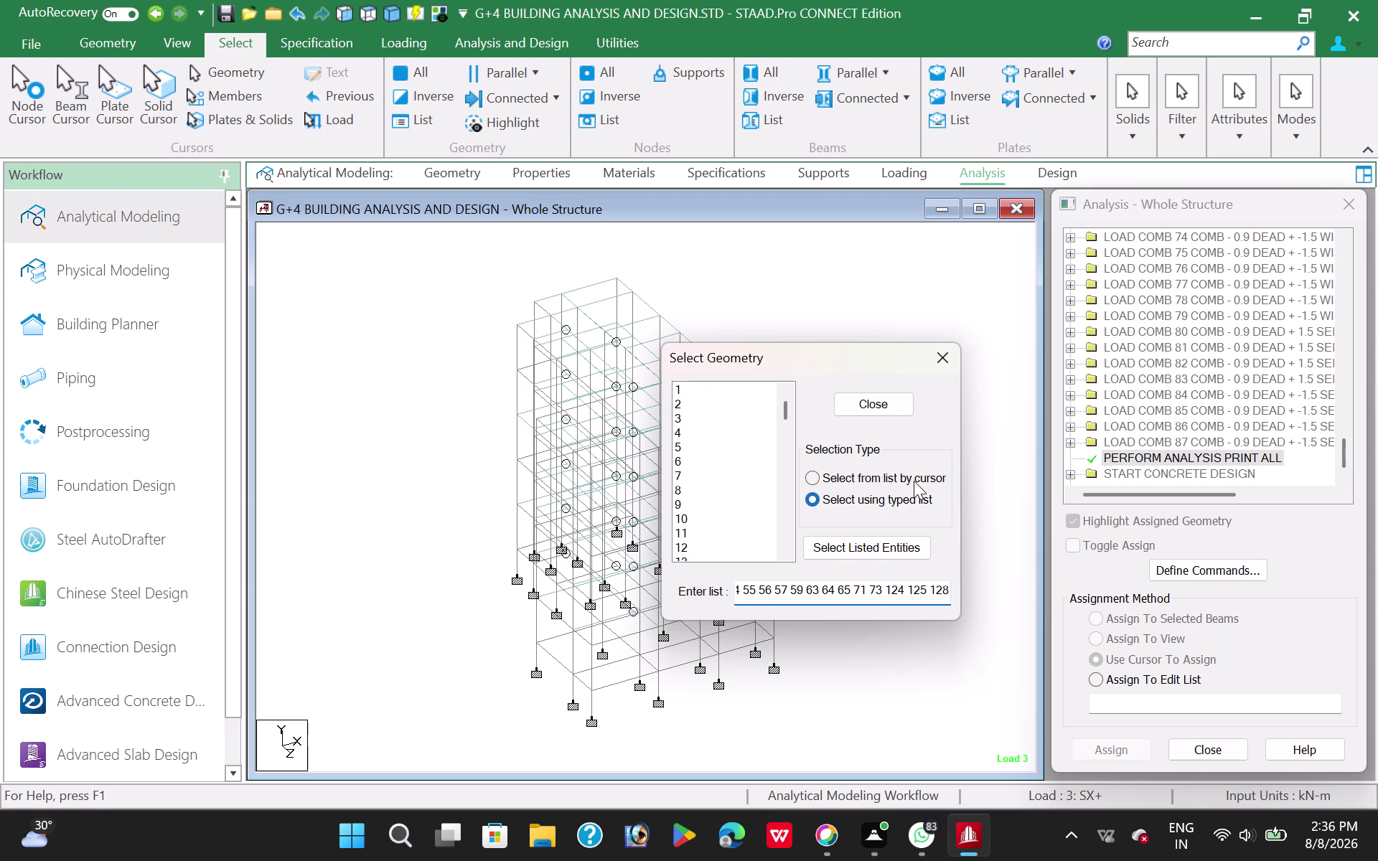
key(BackSpace)
text(9)
key(space)
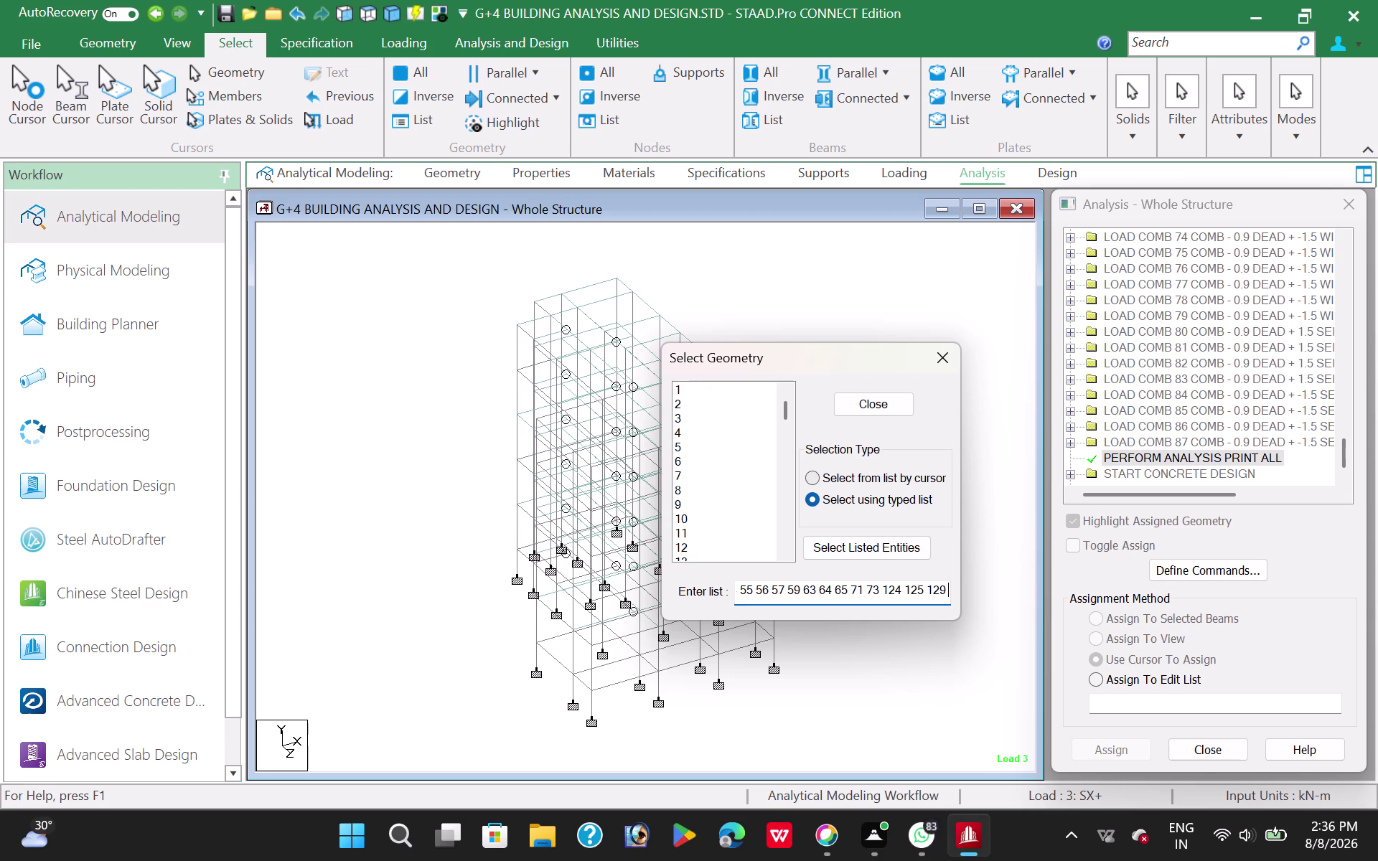
text(136)
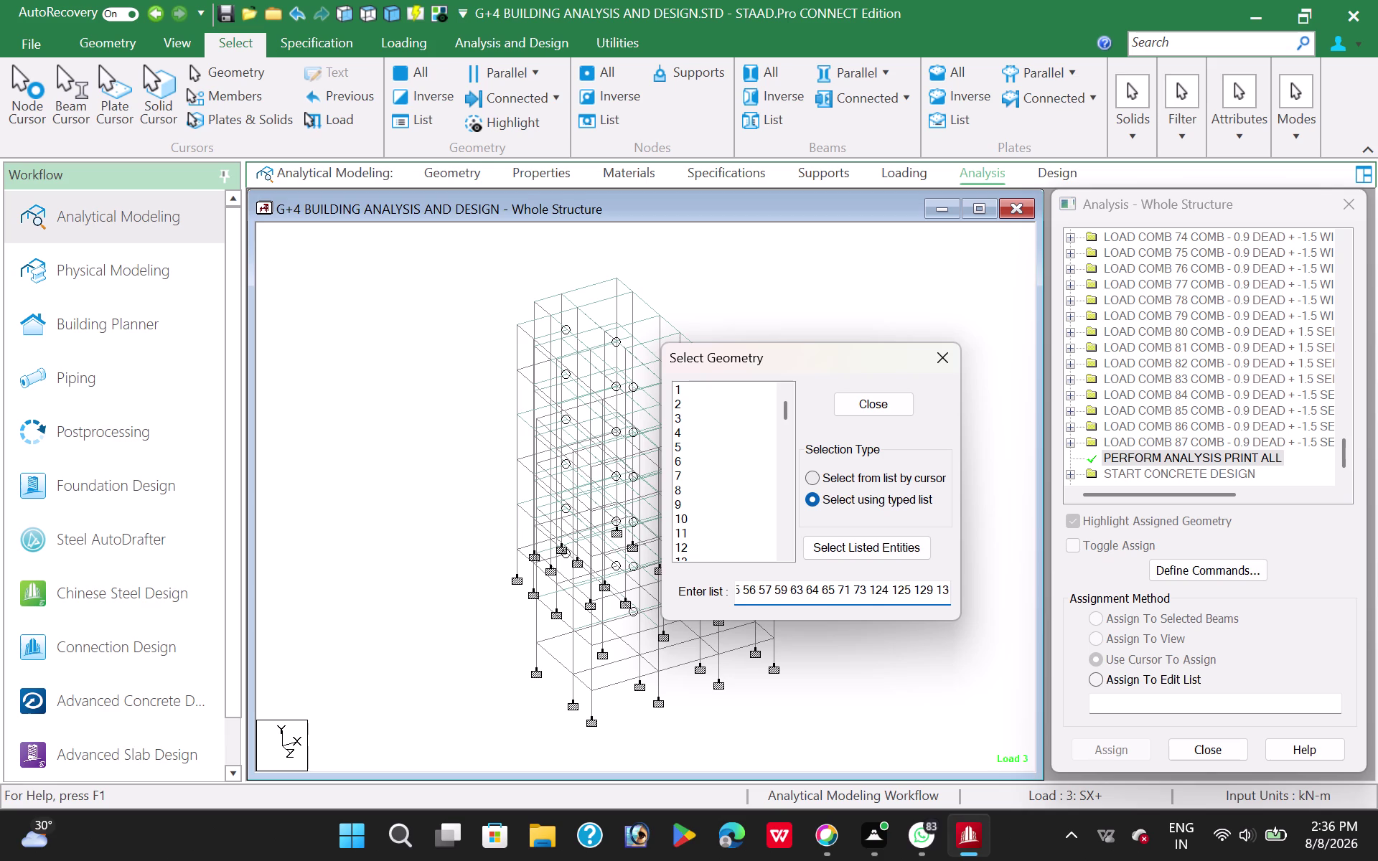
key(space)
text(1)
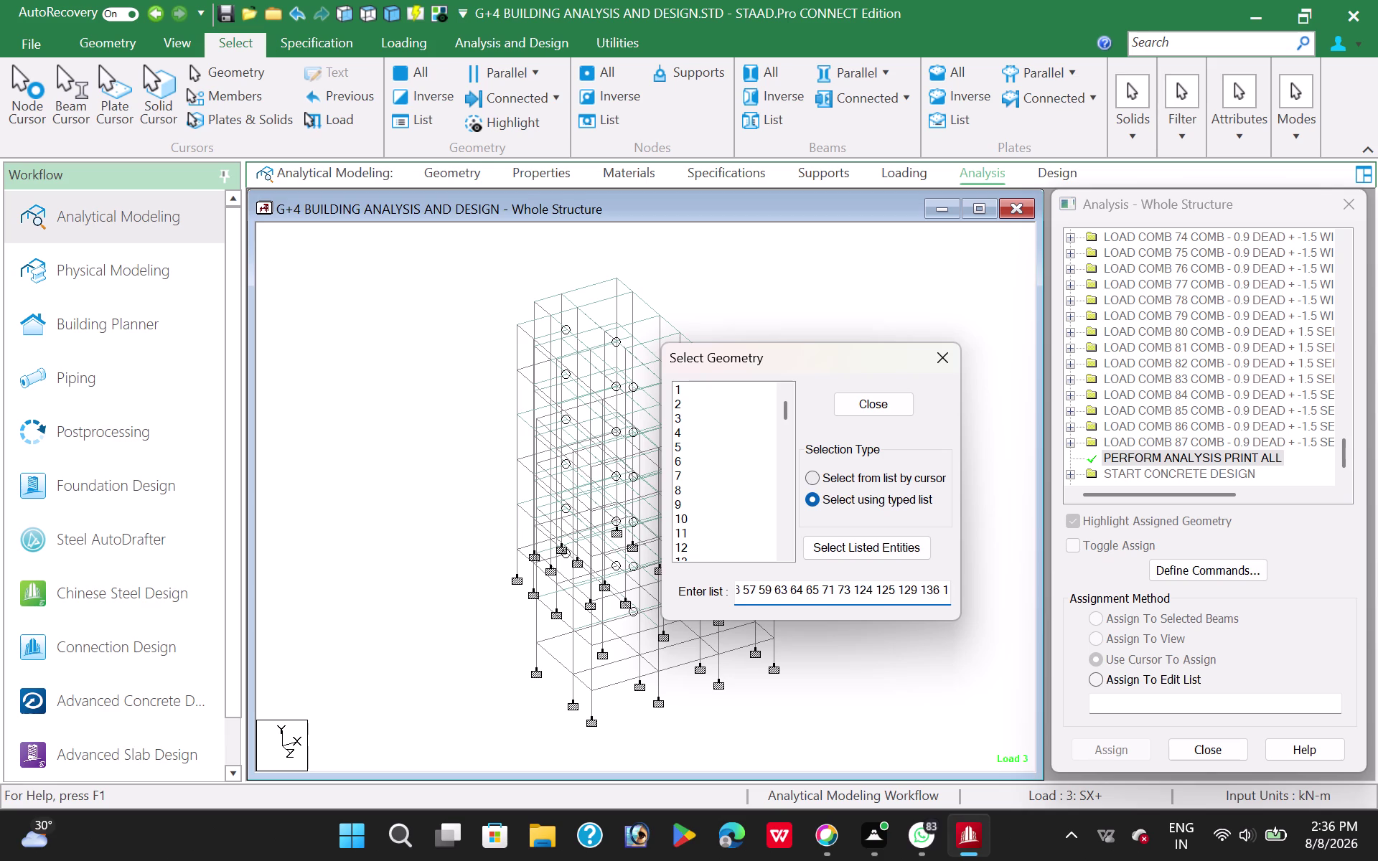
text(46)
key(space)
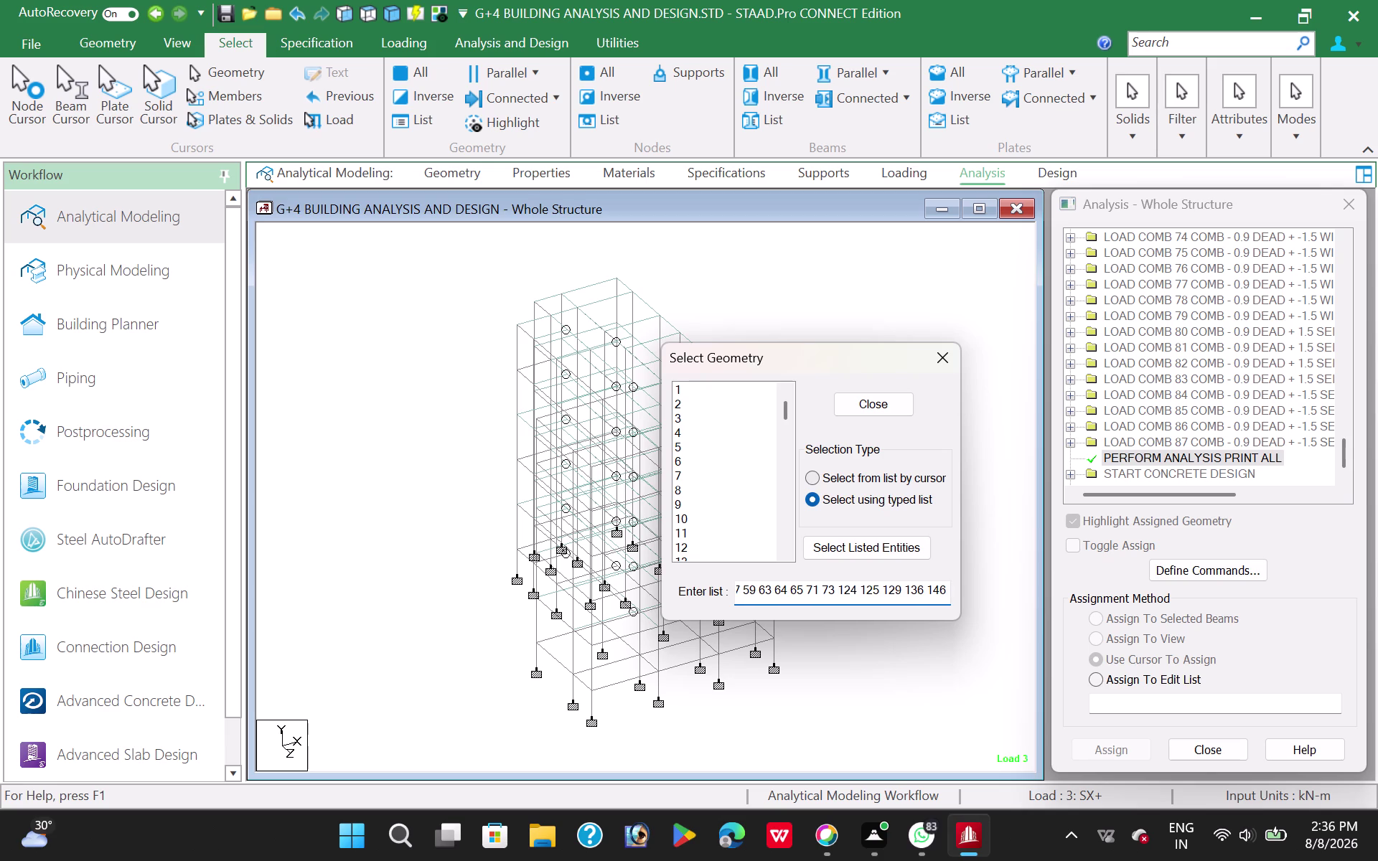
text(41)
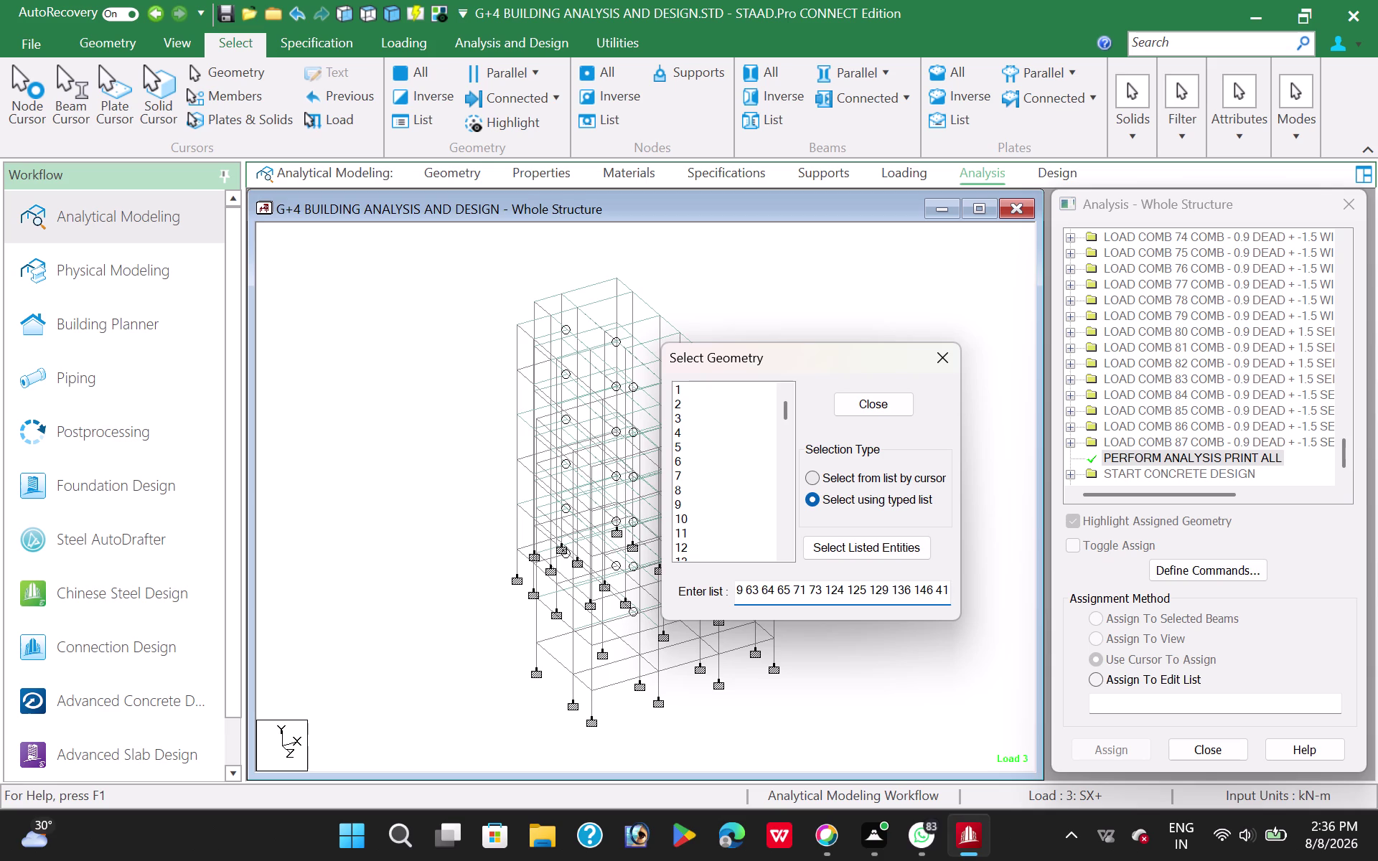
text(6)
key(space)
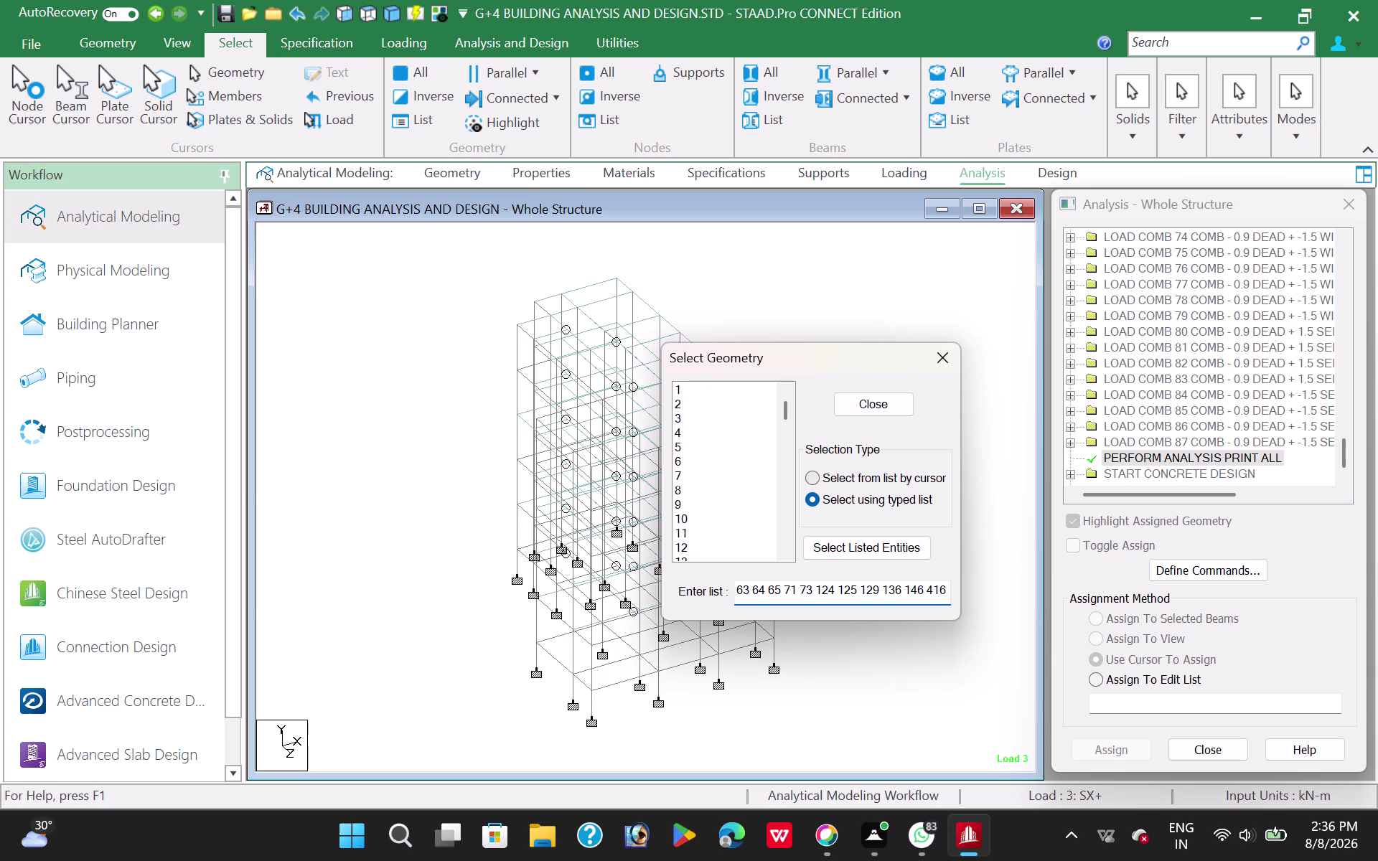
text(4)
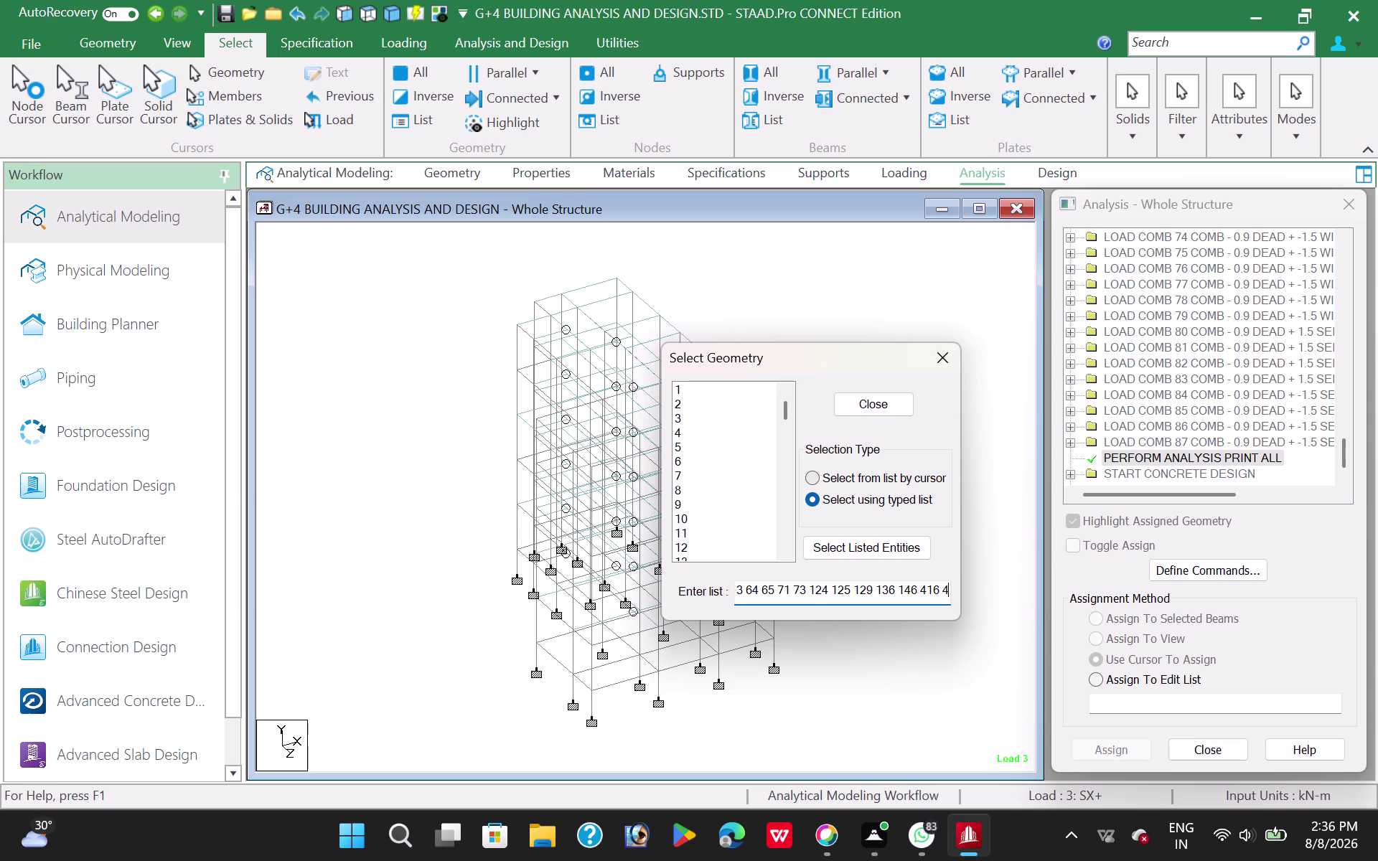
text(21)
key(space)
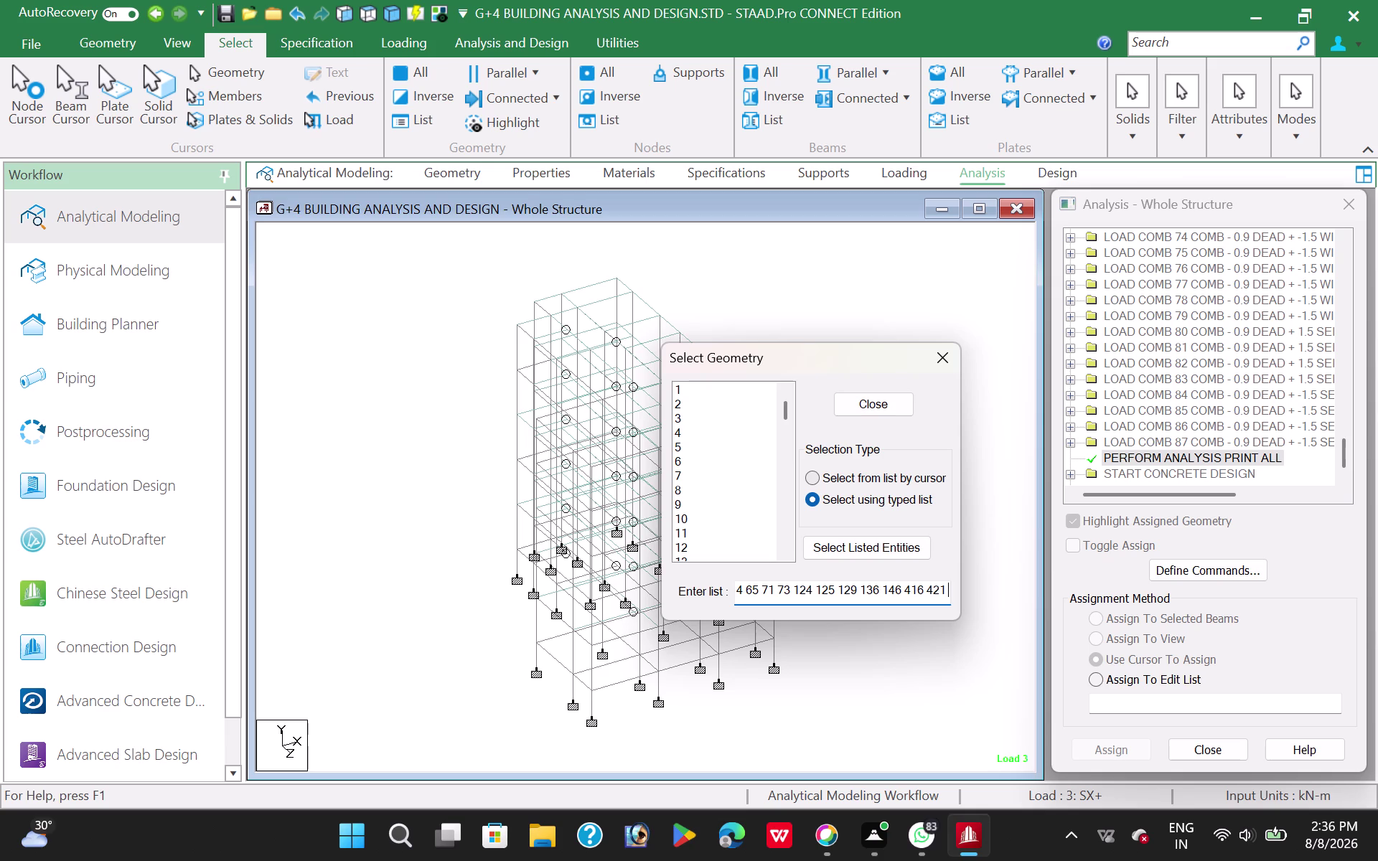
text(426)
key(space)
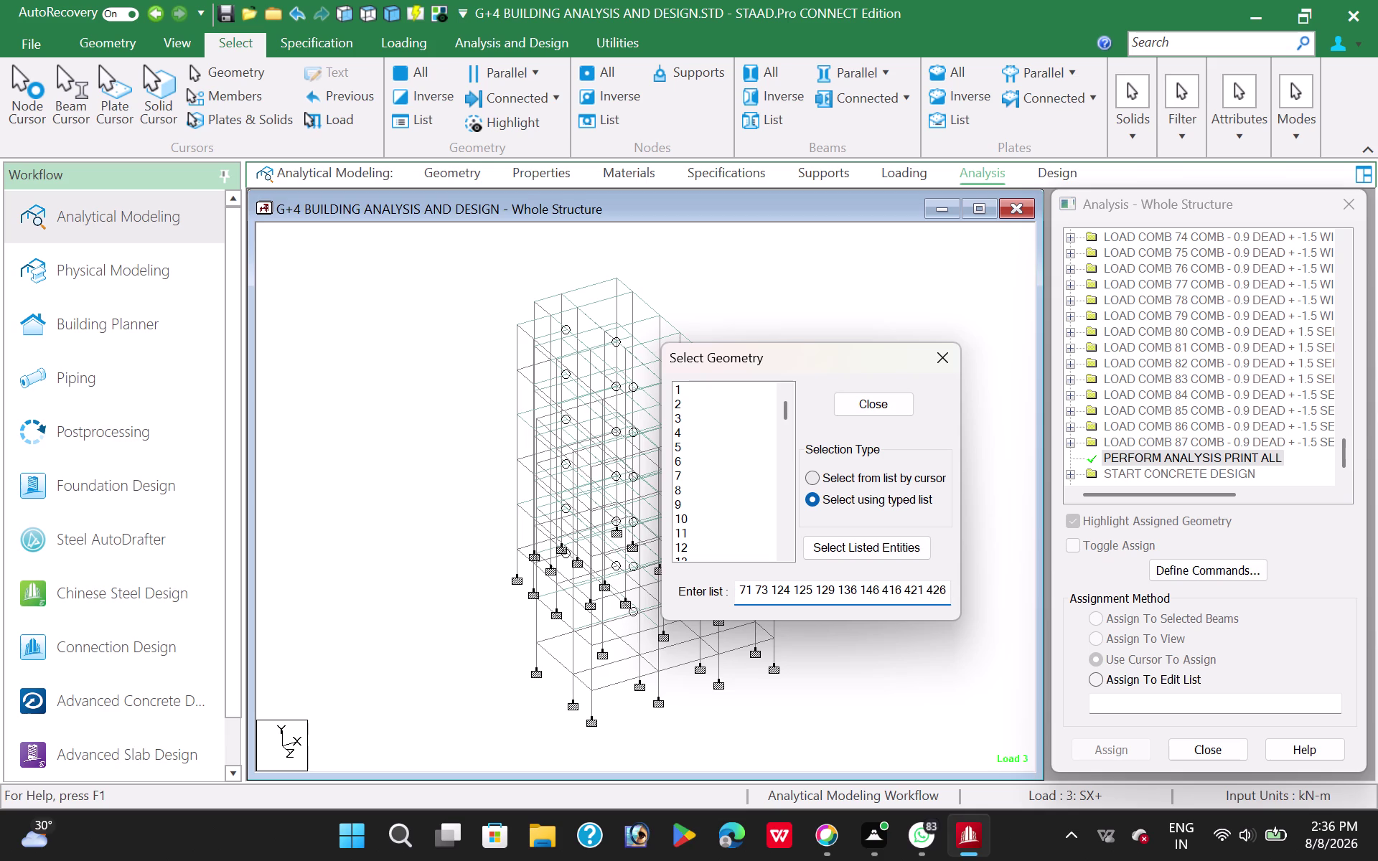
text(42)
text(9)
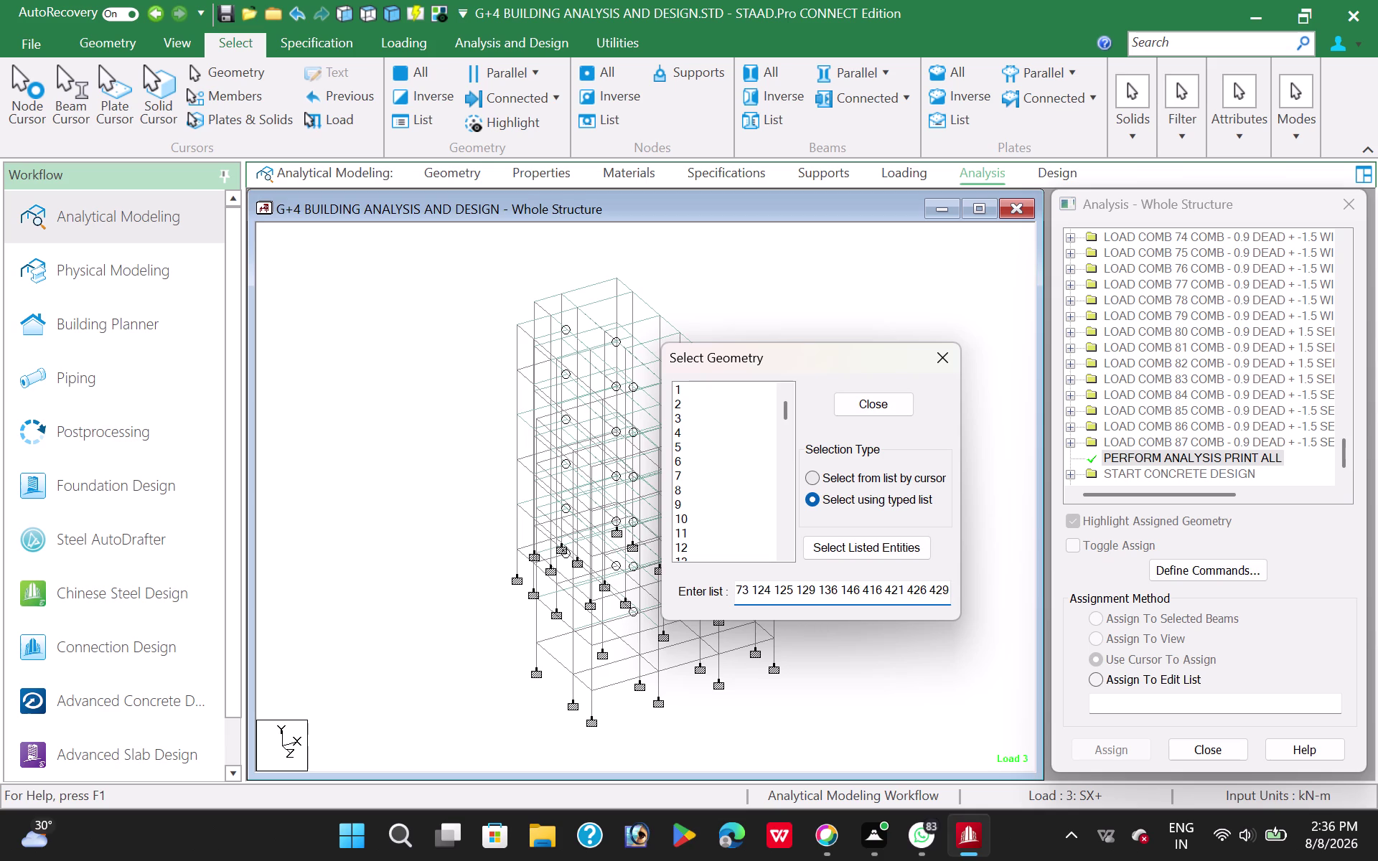
key(space)
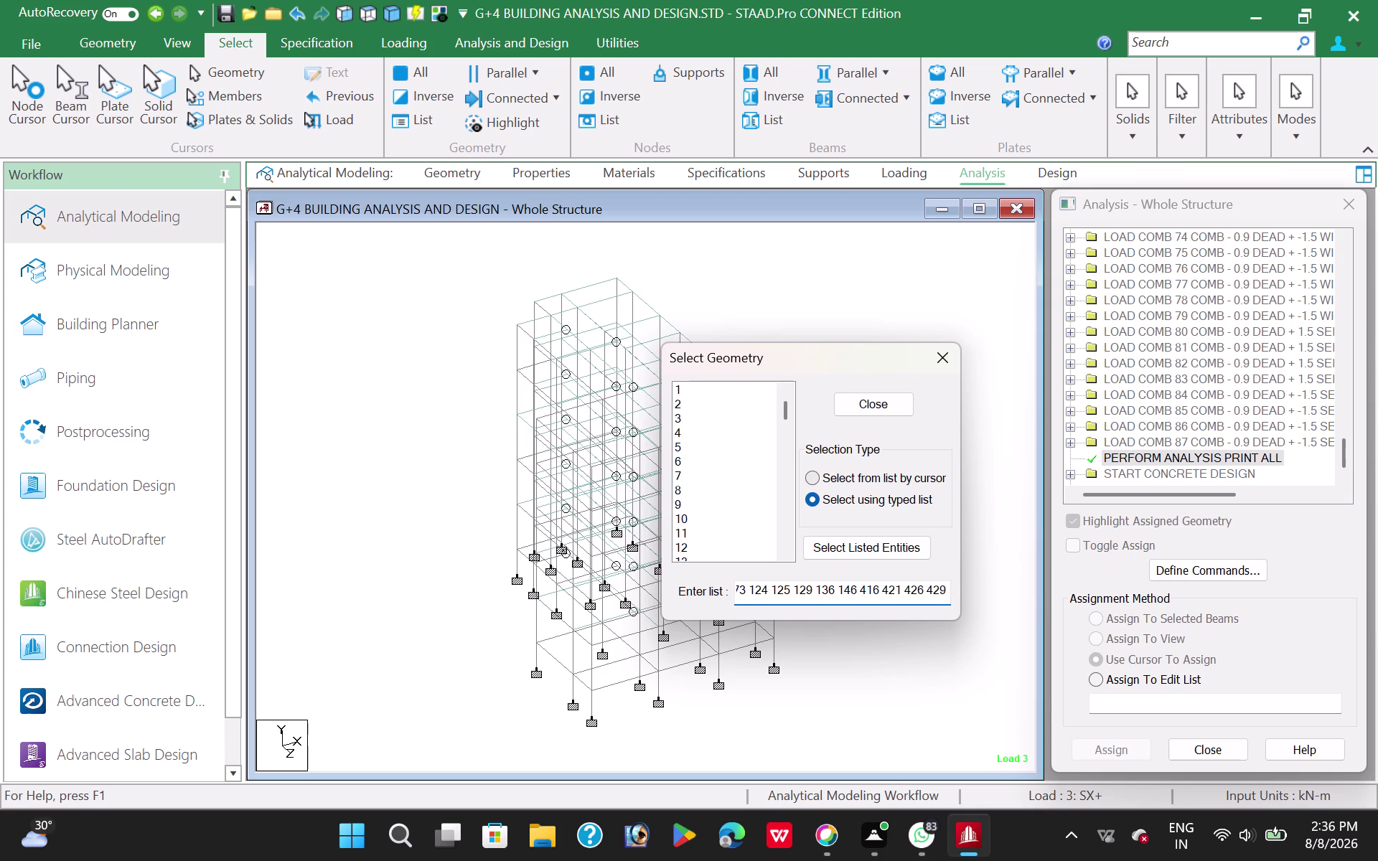
text(43)
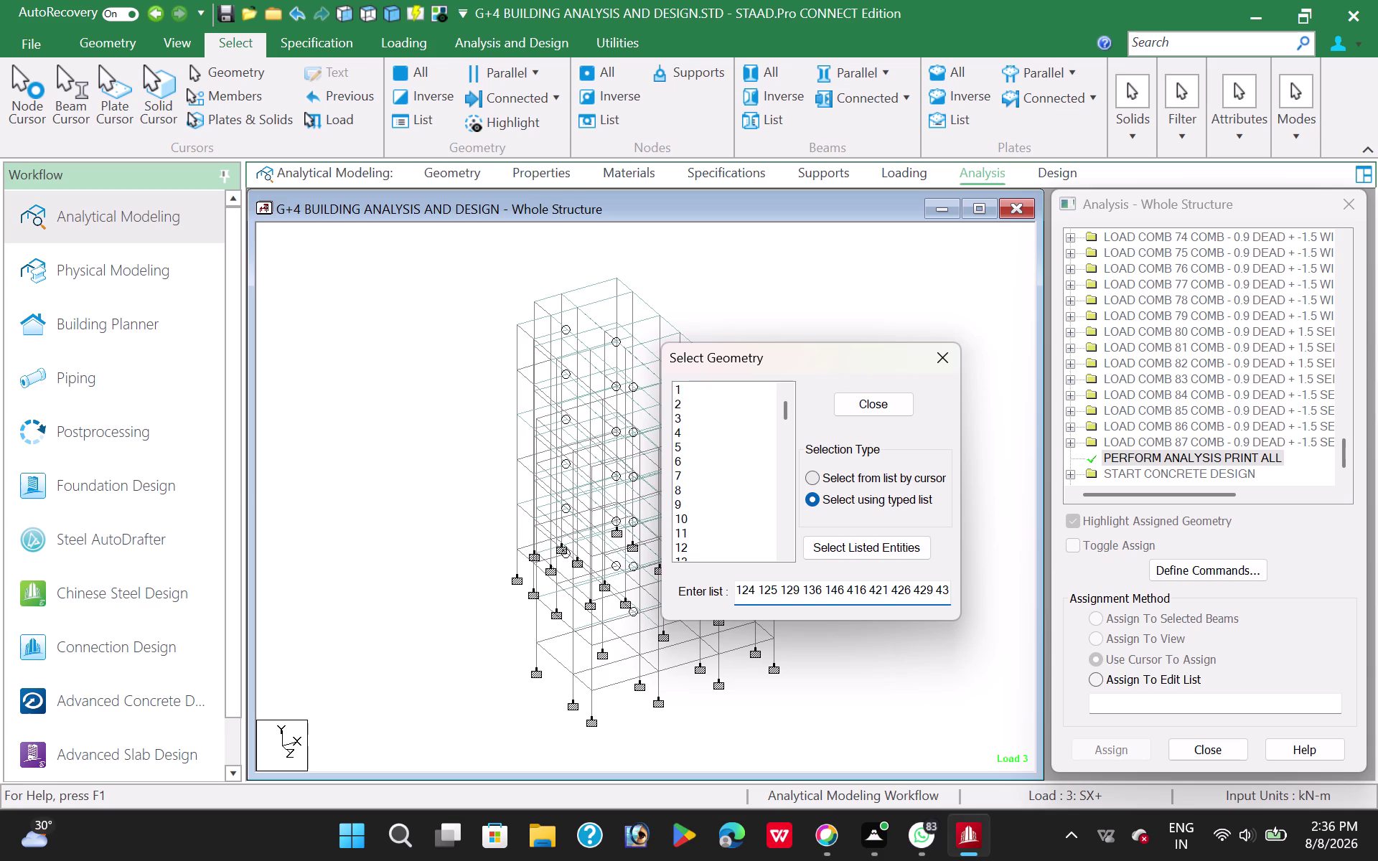
text(0)
key(space)
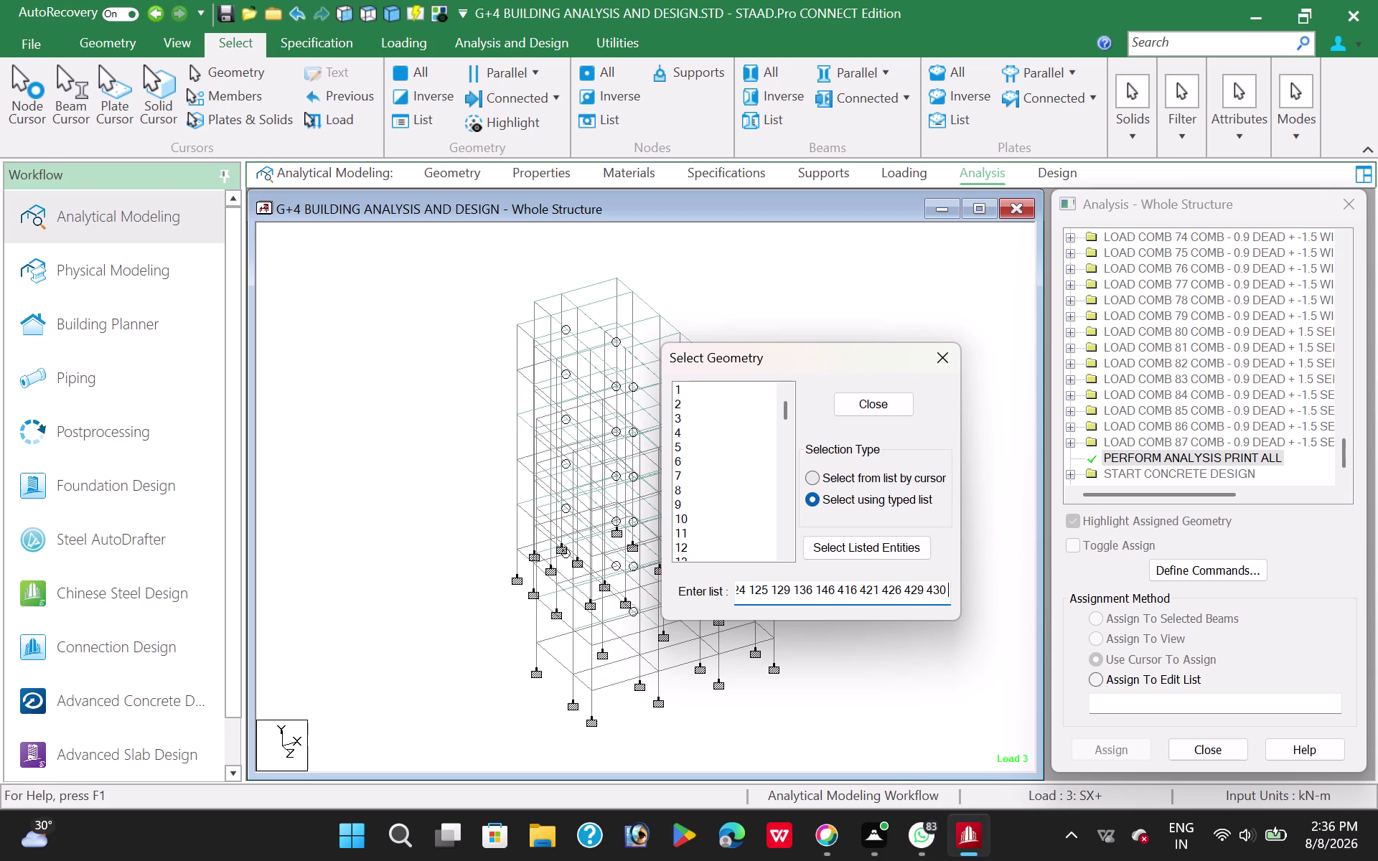
text(437)
key(space)
text(436)
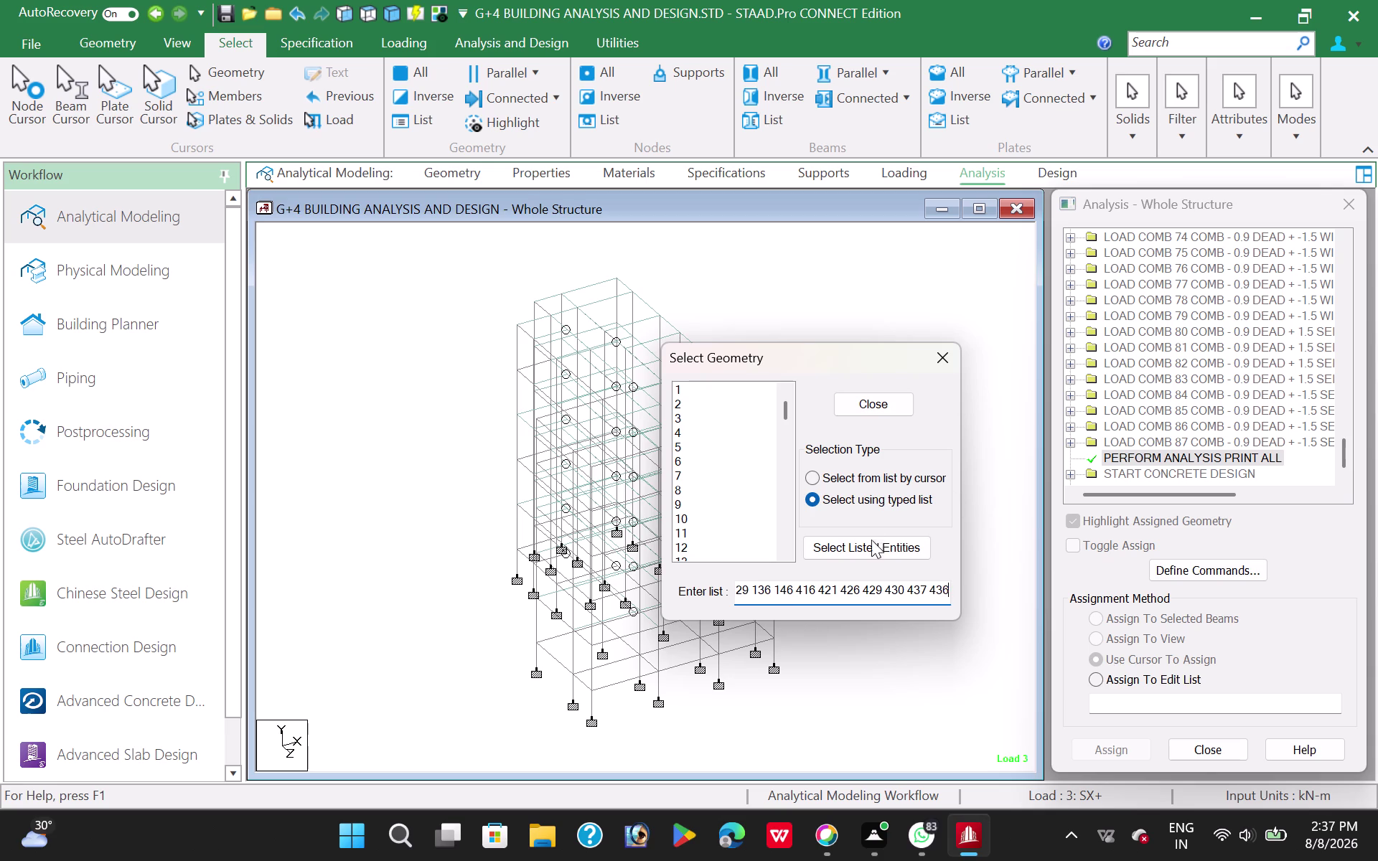
click(875, 554)
click(881, 399)
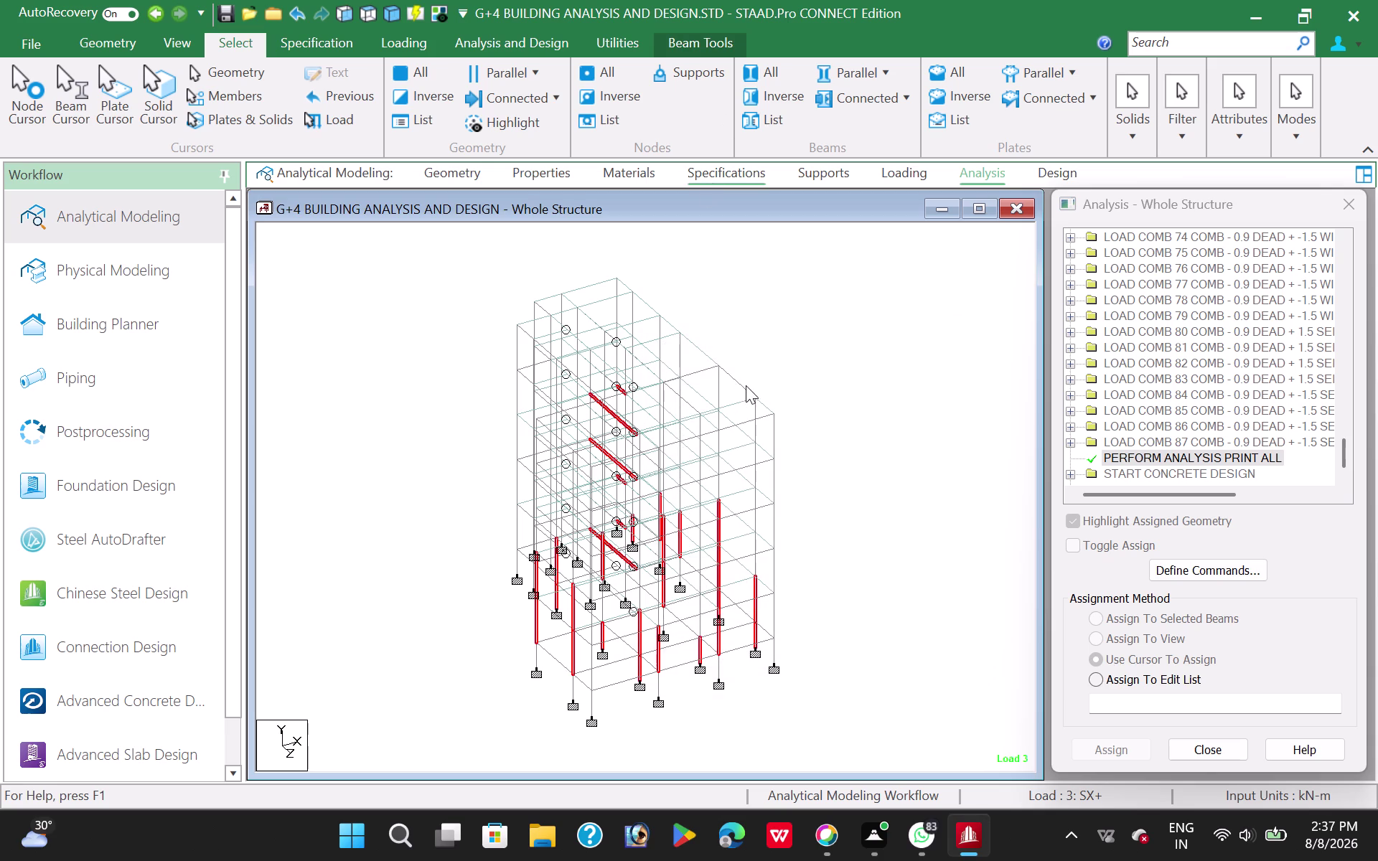
scroll(up, 3)
scroll(up, 3)
scroll(up, 3)
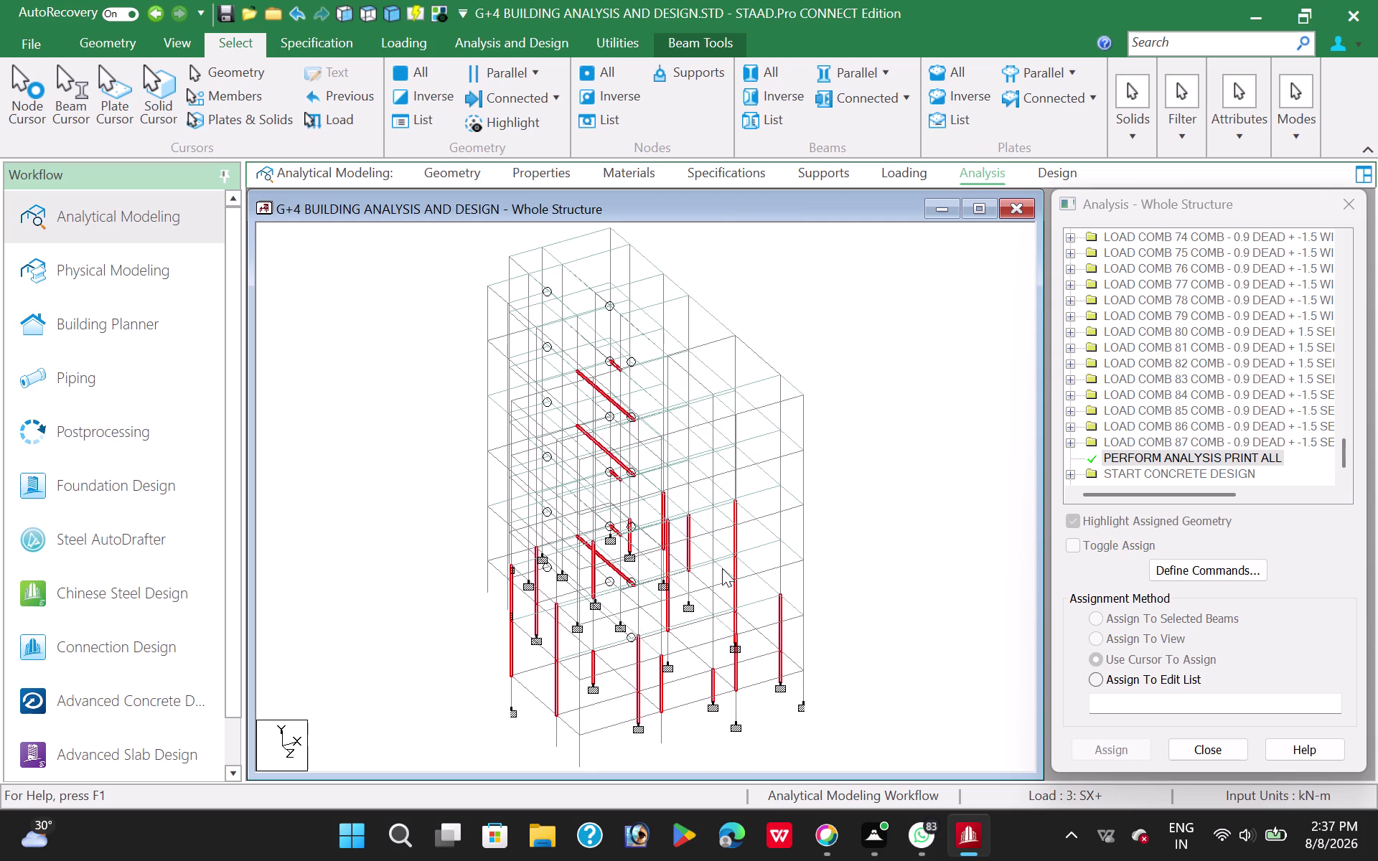
middle_drag(722, 568, 761, 546)
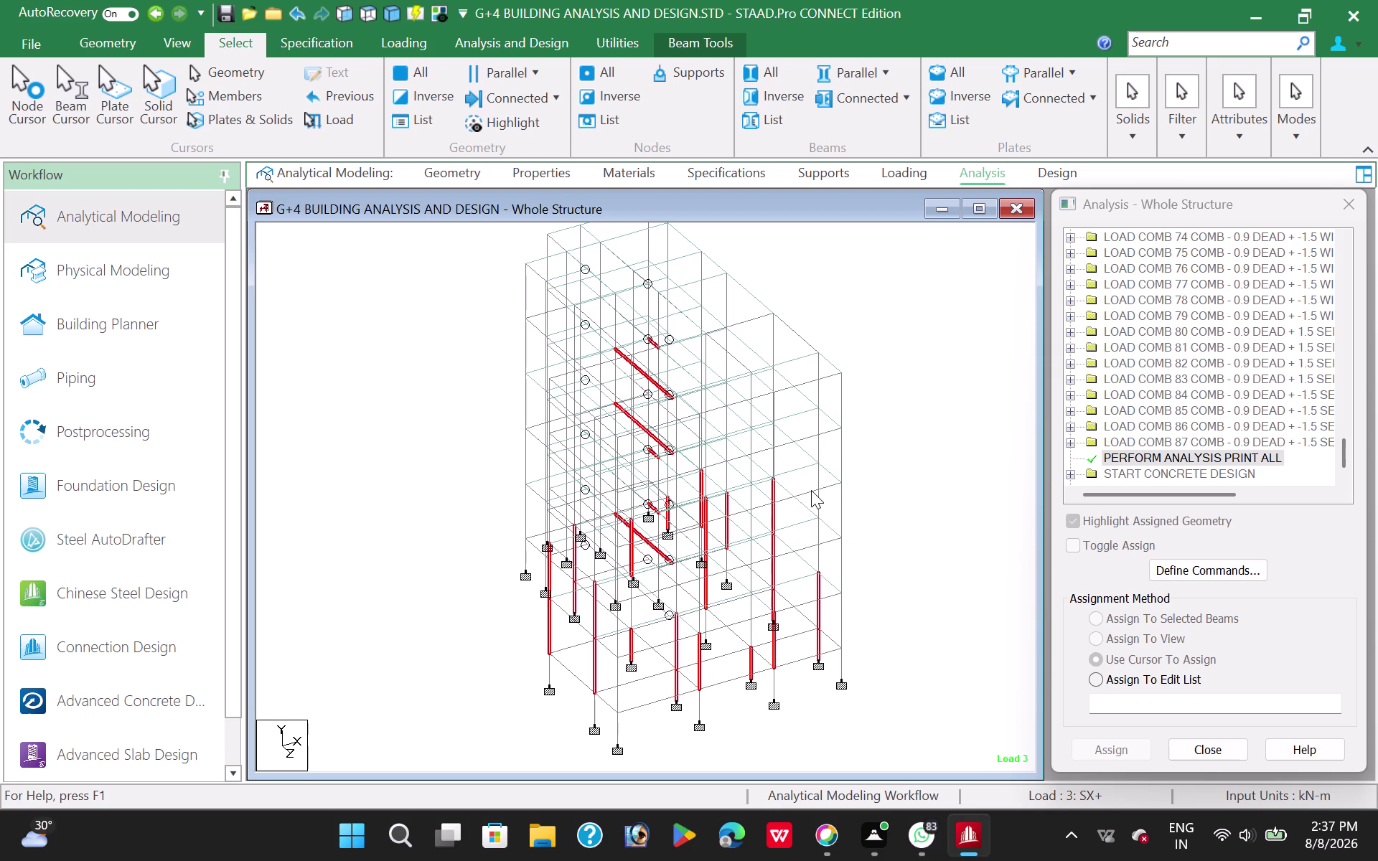
scroll(up, 3)
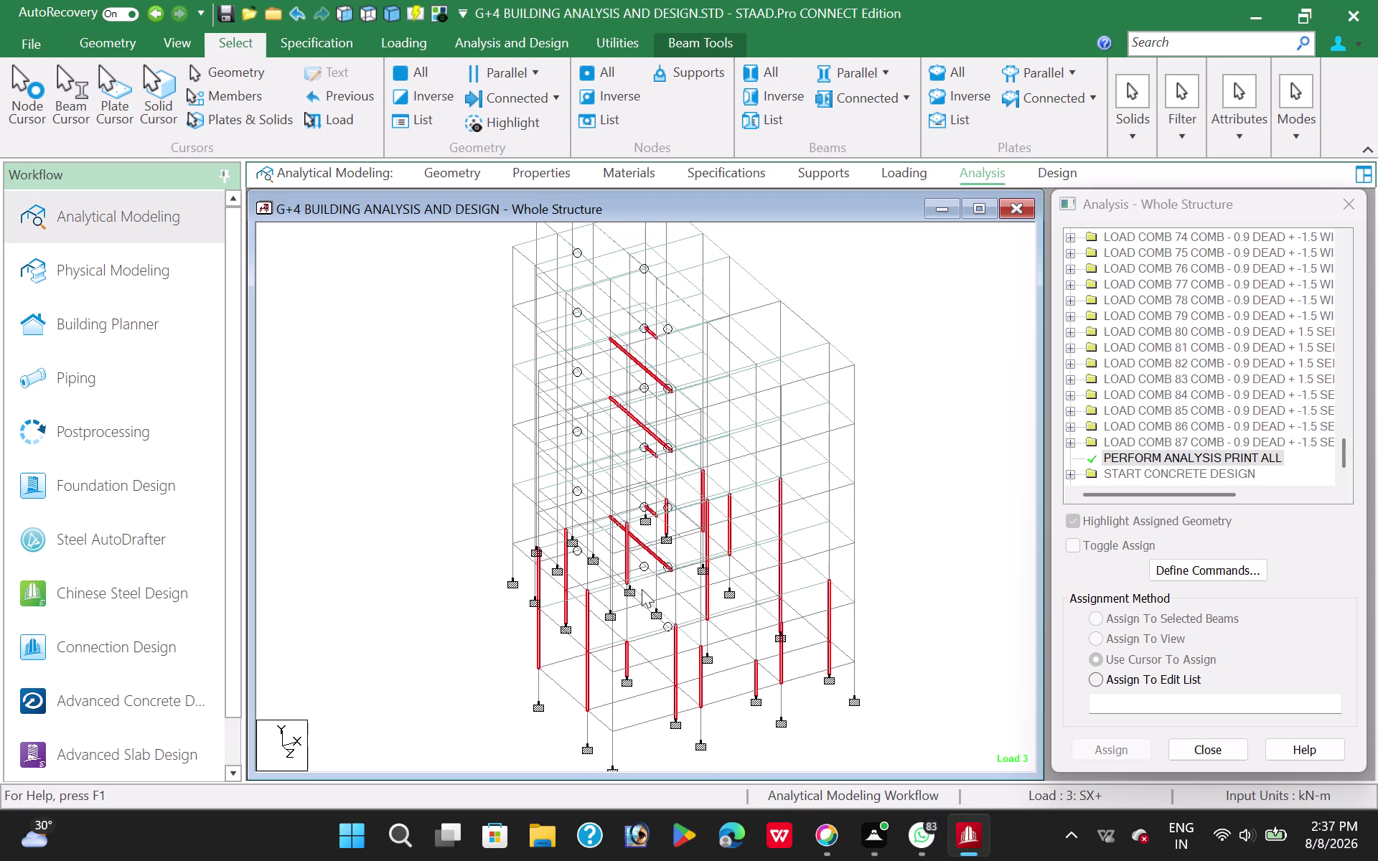
scroll(up, 3)
middle_drag(717, 673, 730, 626)
scroll(up, 3)
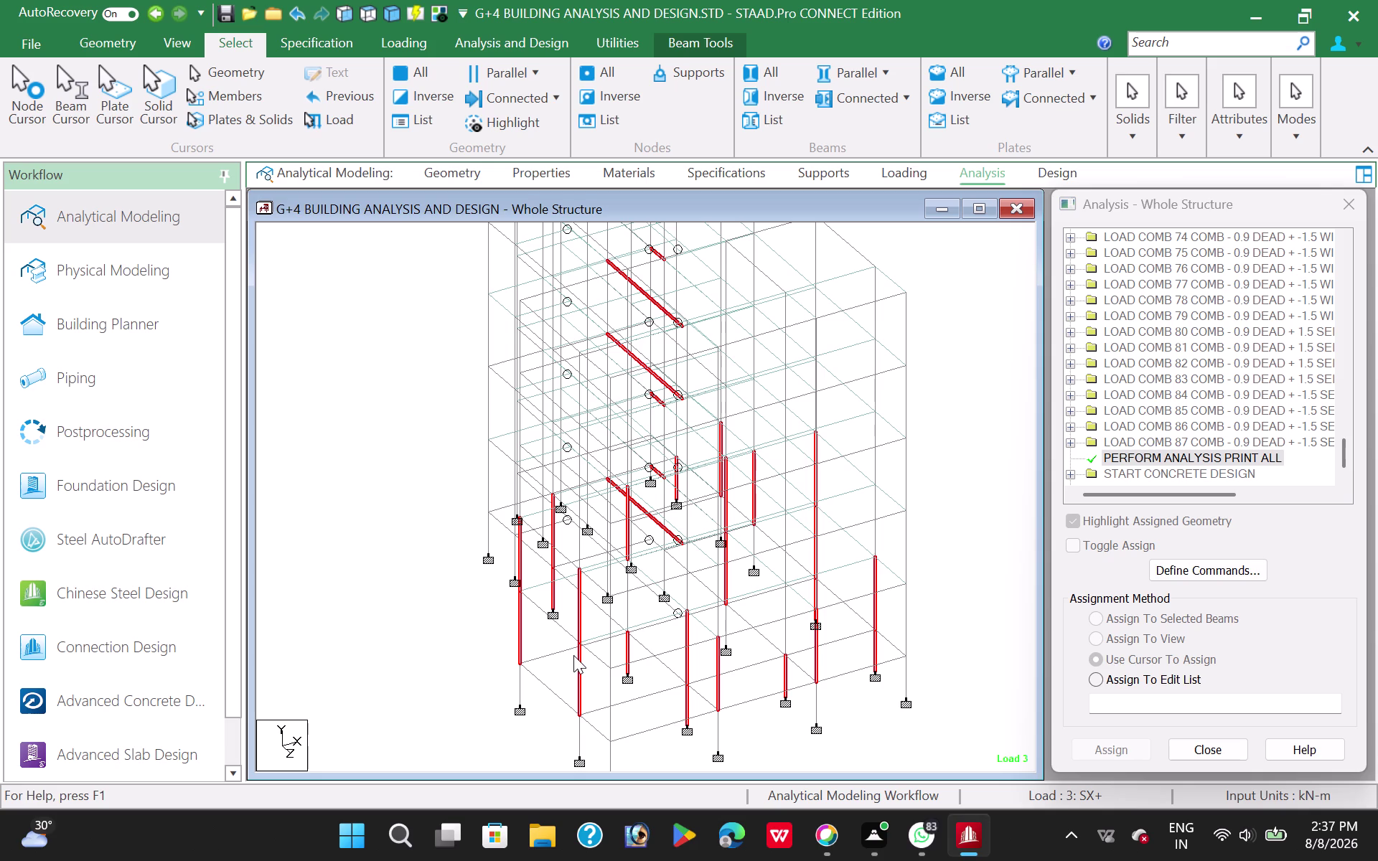
scroll(down, 3)
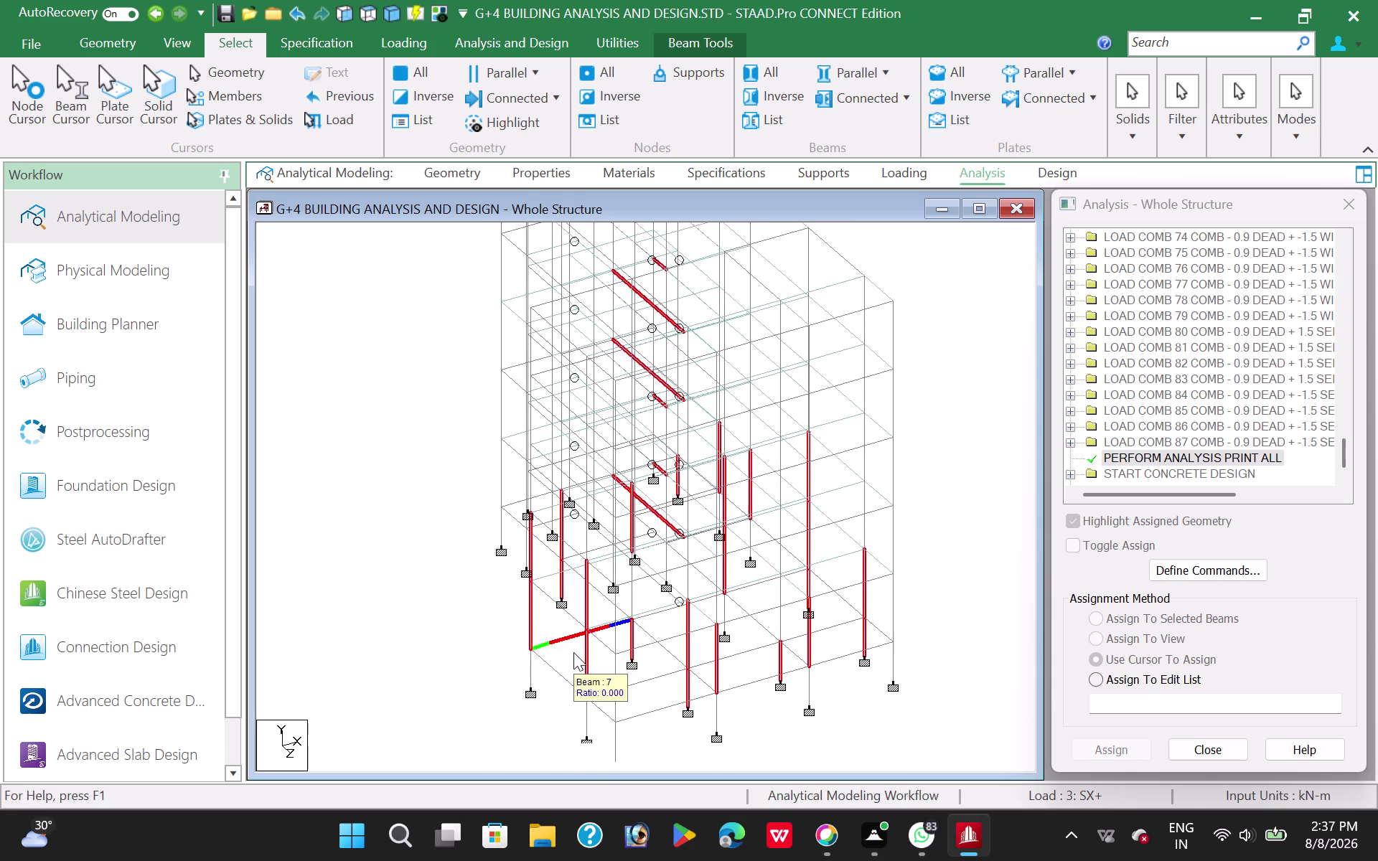
scroll(down, 3)
scroll(down, 3)
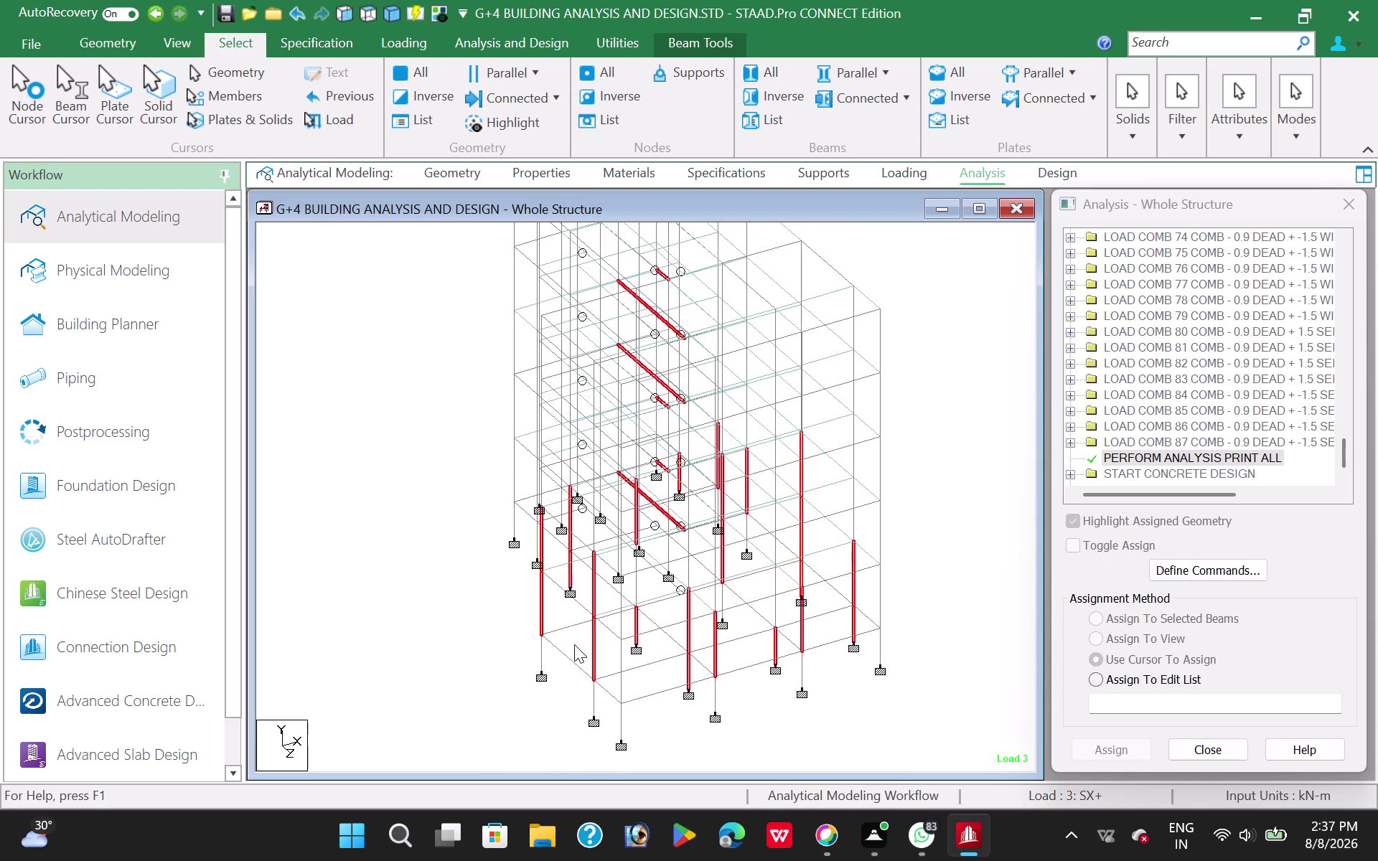
scroll(down, 3)
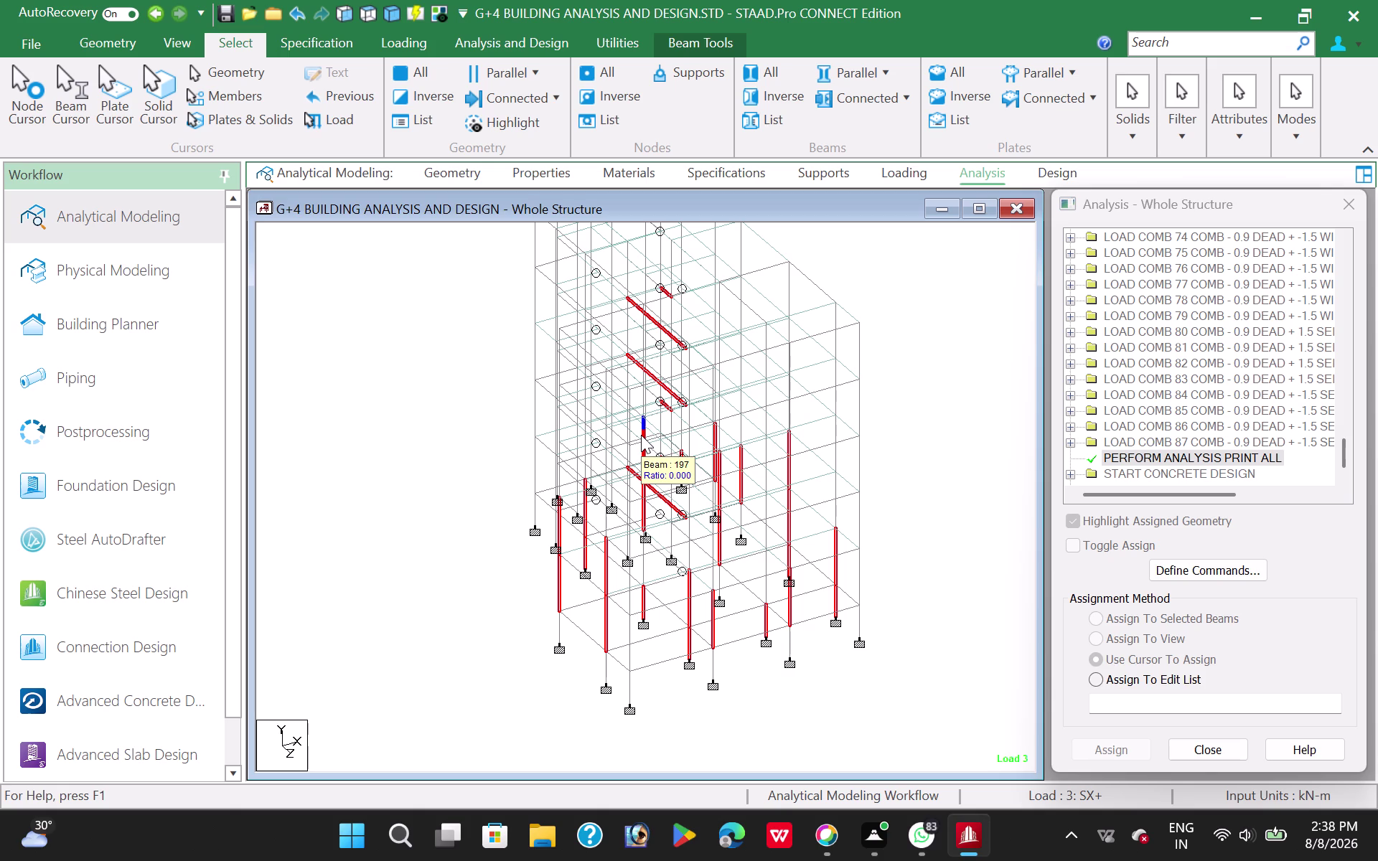
scroll(down, 3)
middle_drag(694, 425, 685, 444)
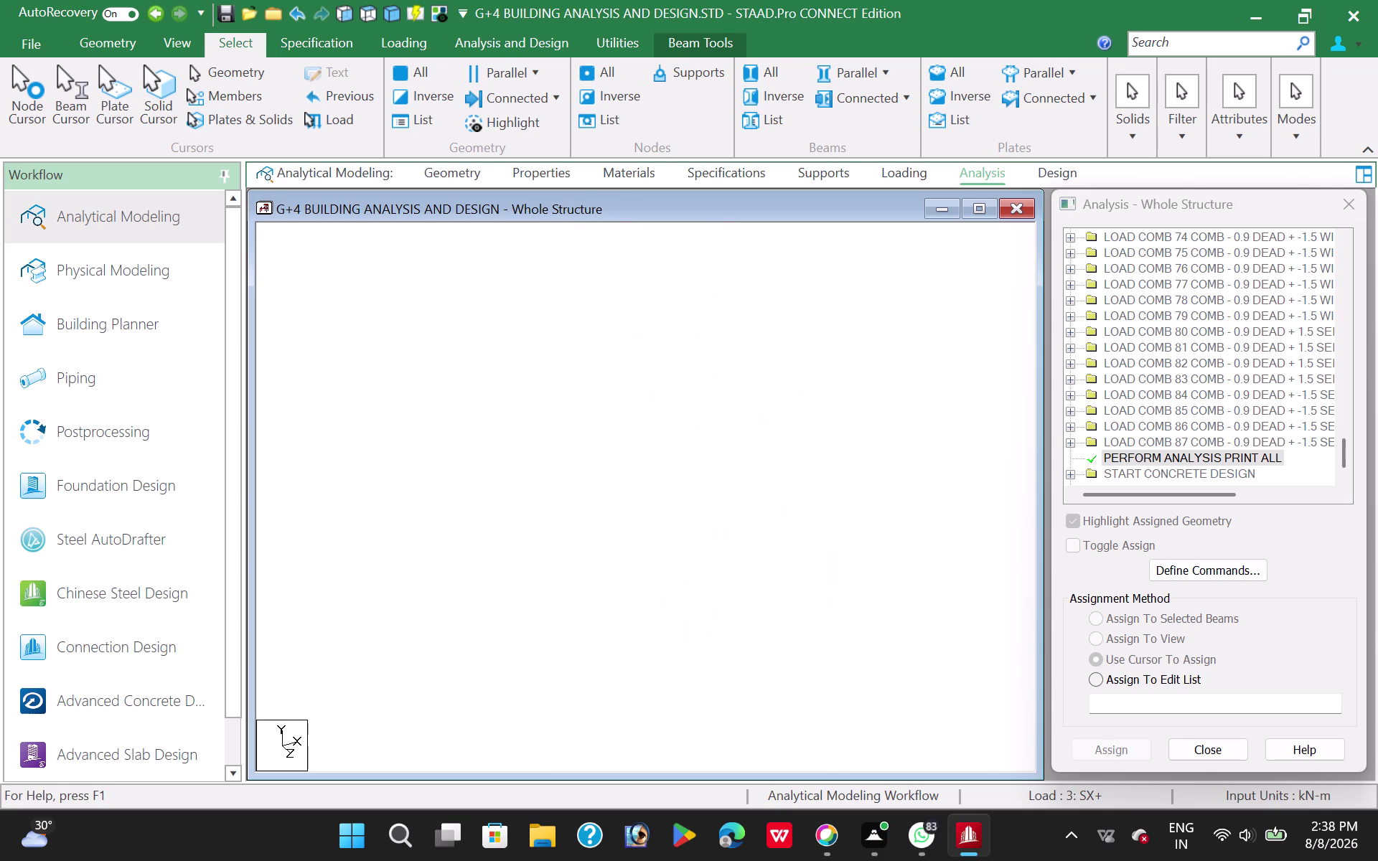
middle_drag(685, 444, 659, 478)
scroll(up, 3)
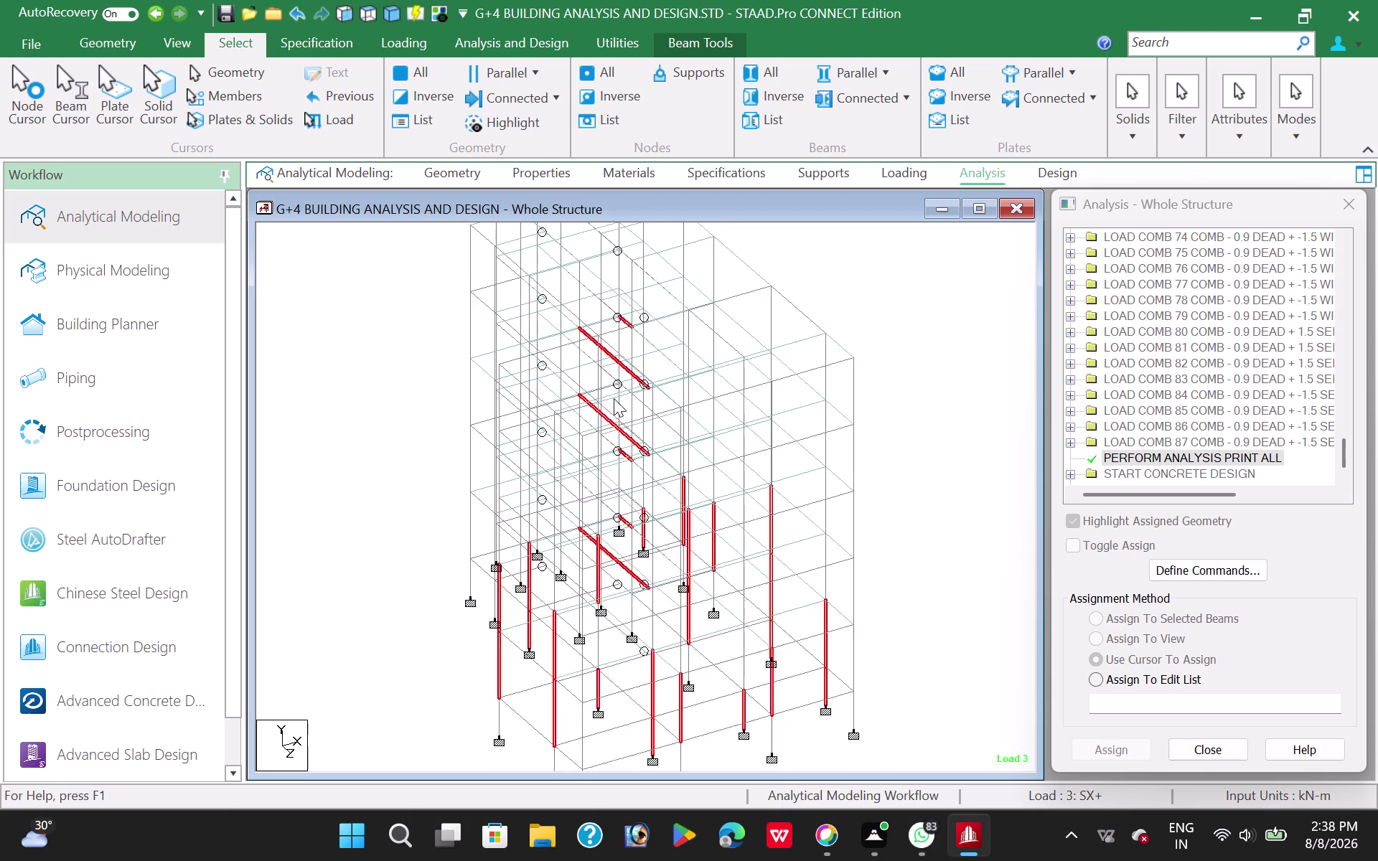
scroll(up, 3)
scroll(up, 3)
scroll(up, 3)
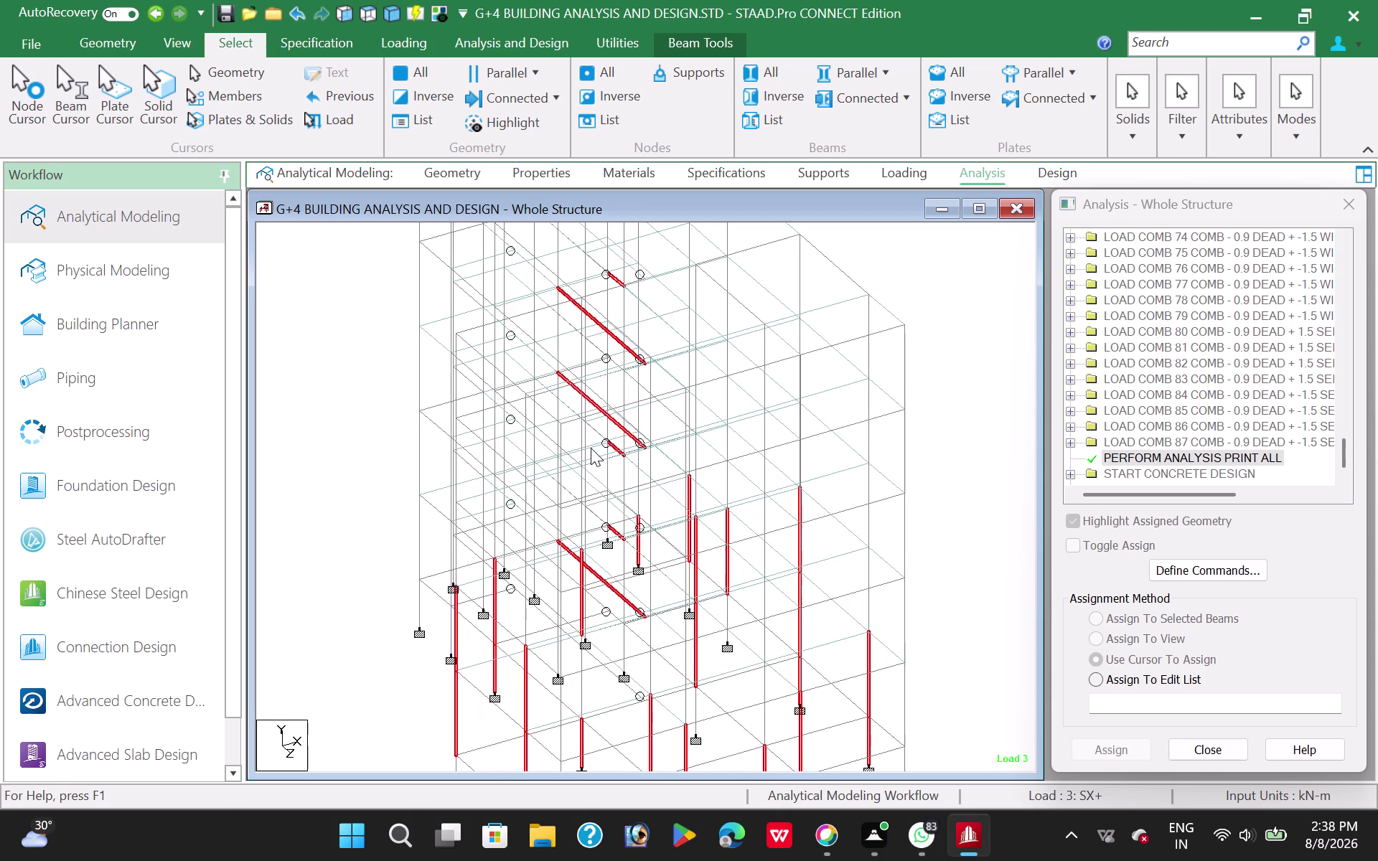
scroll(down, 3)
scroll(down, 3)
scroll(down, 3)
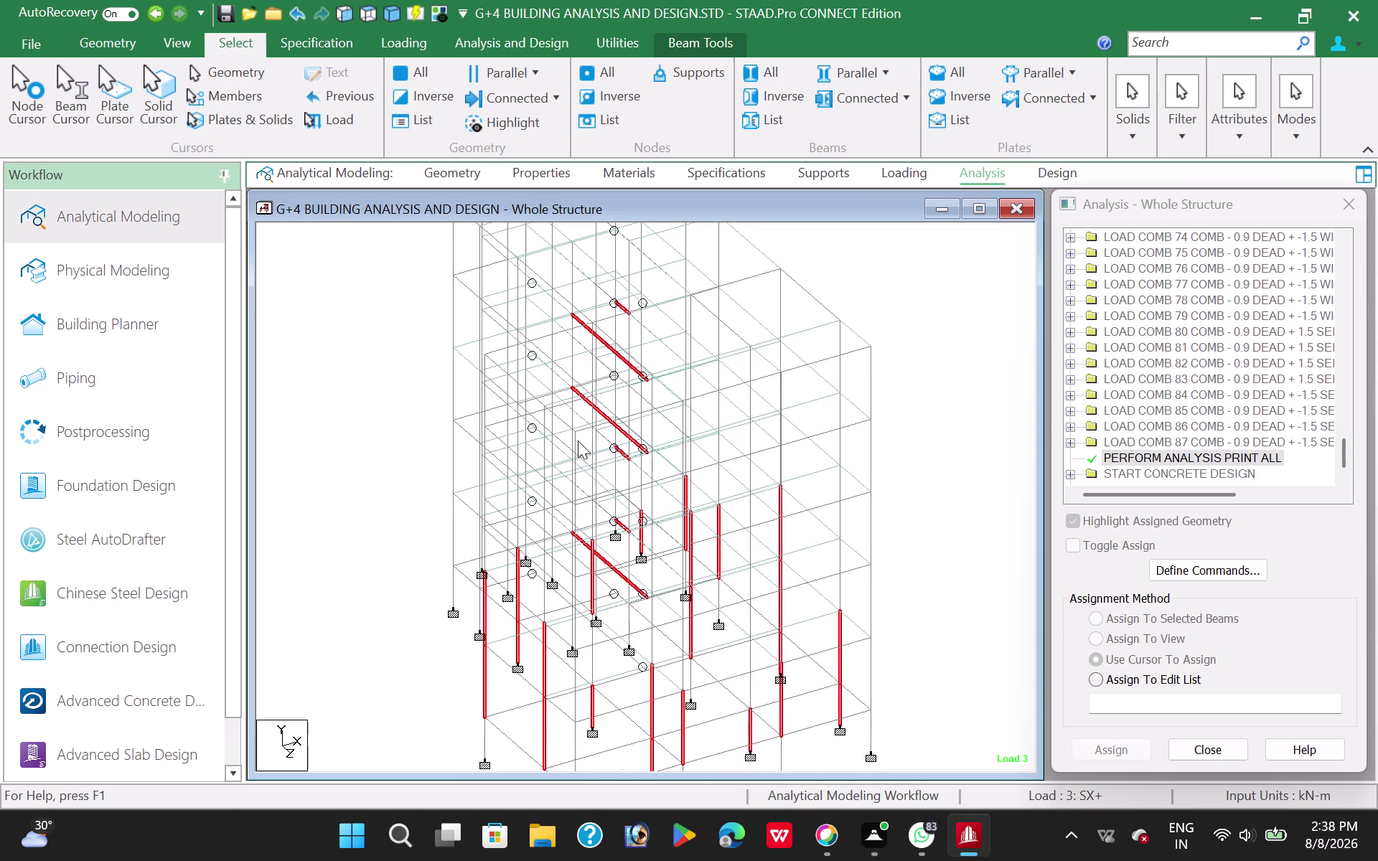
scroll(down, 3)
scroll(down, 3)
scroll(down, 3)
middle_drag(644, 492, 643, 472)
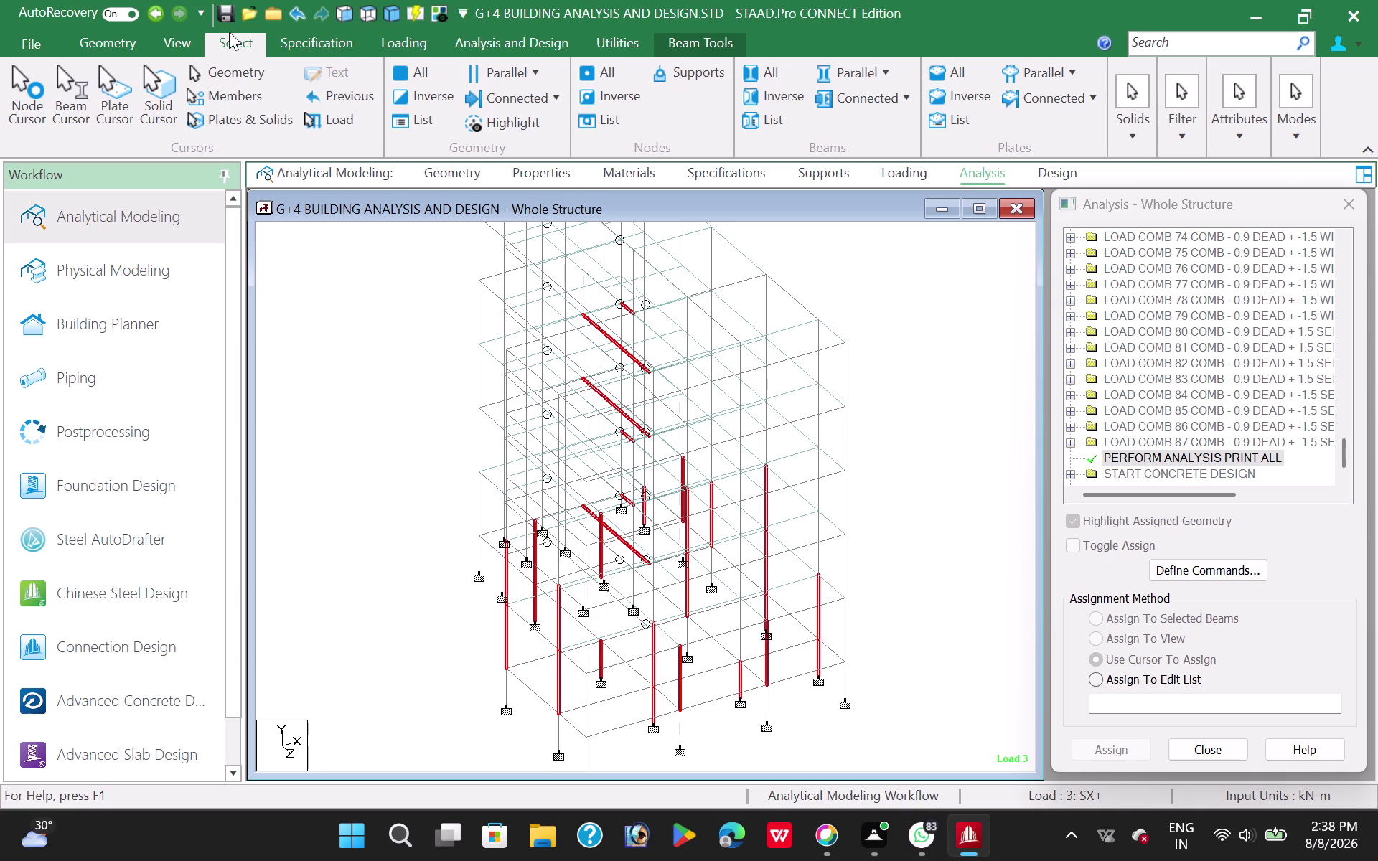
click(112, 39)
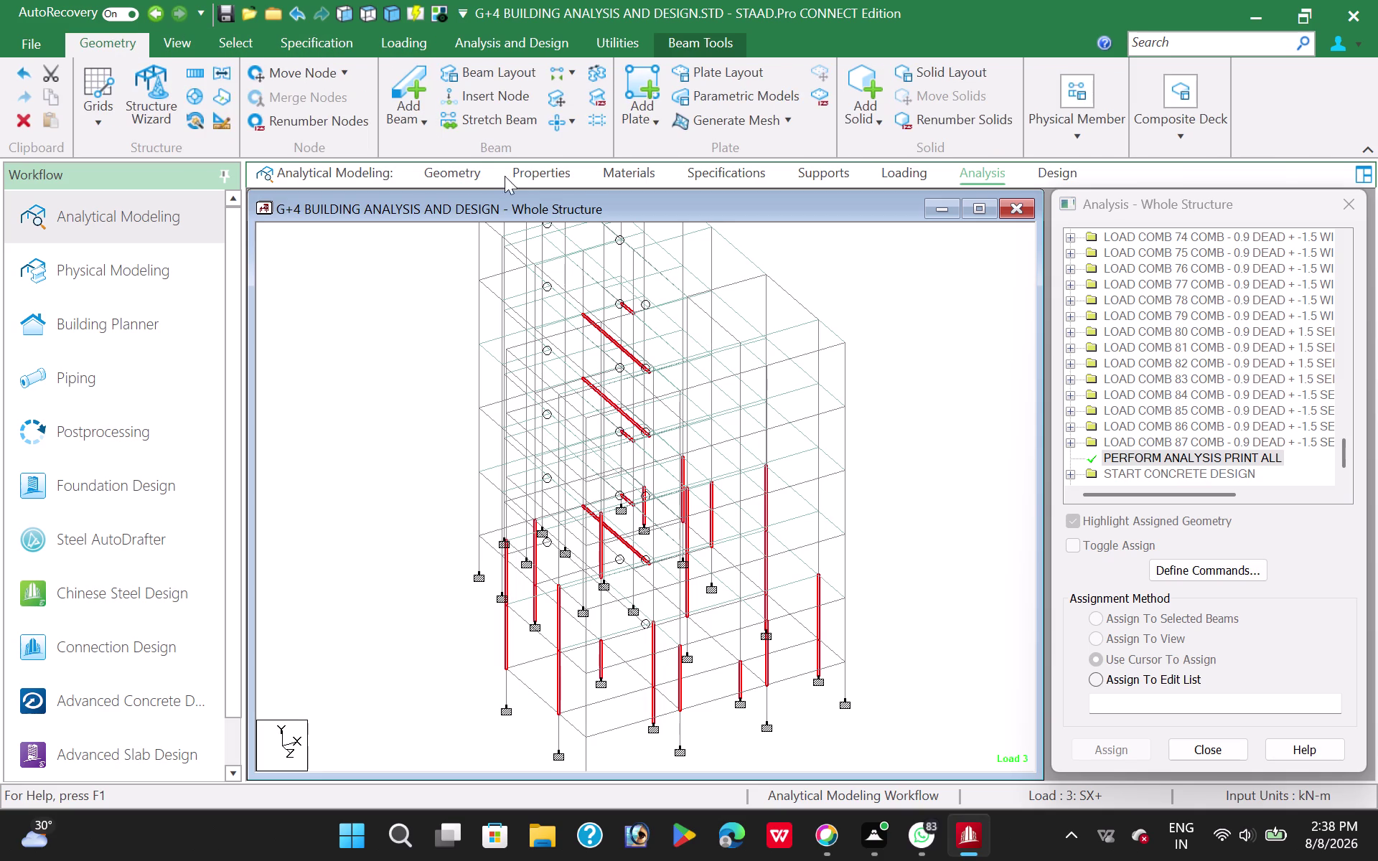
Show the section properties and highlight members of the 0.45x0.30, reference 3 and 0.30x0.30 sections.
click(522, 175)
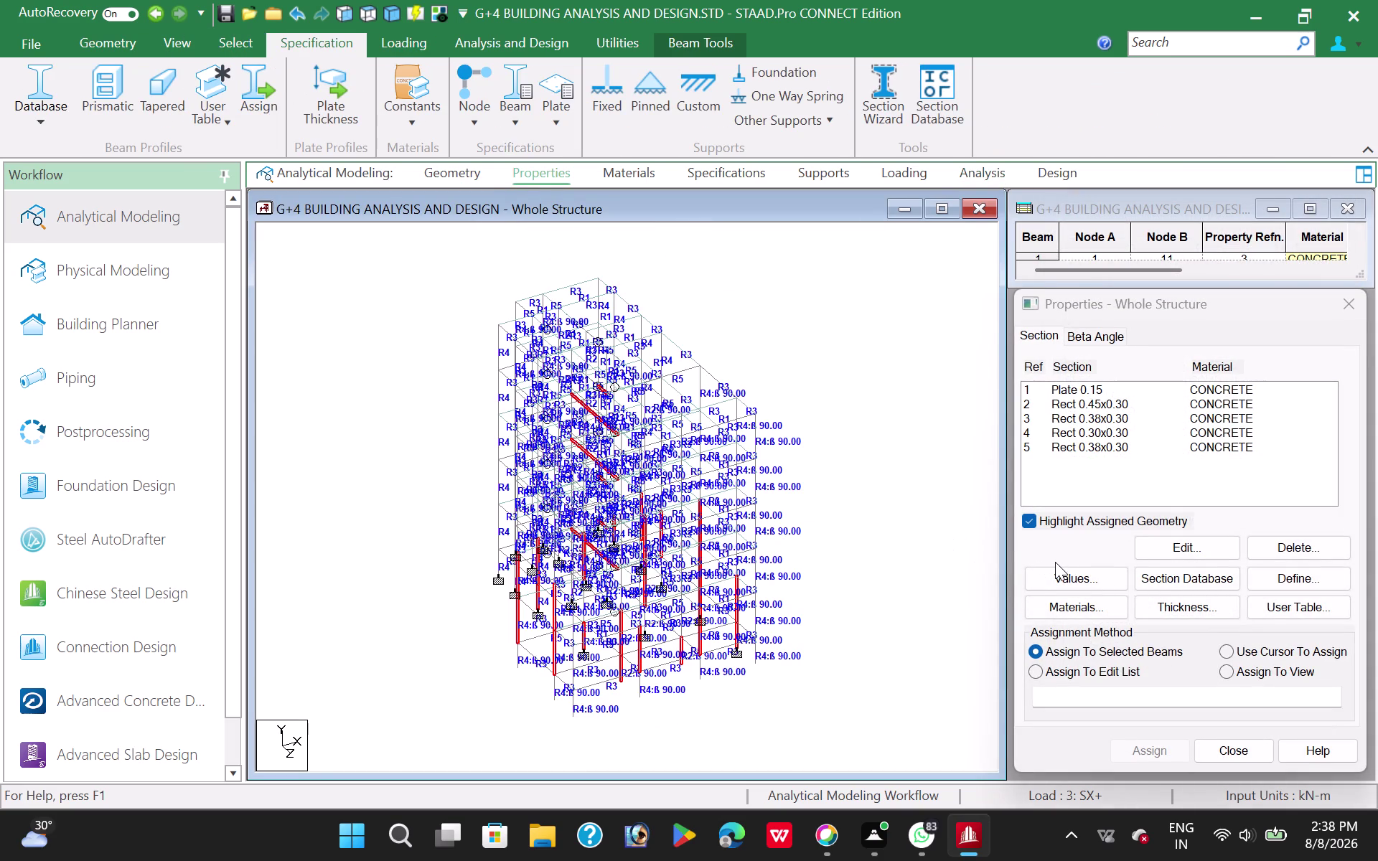
click(1109, 403)
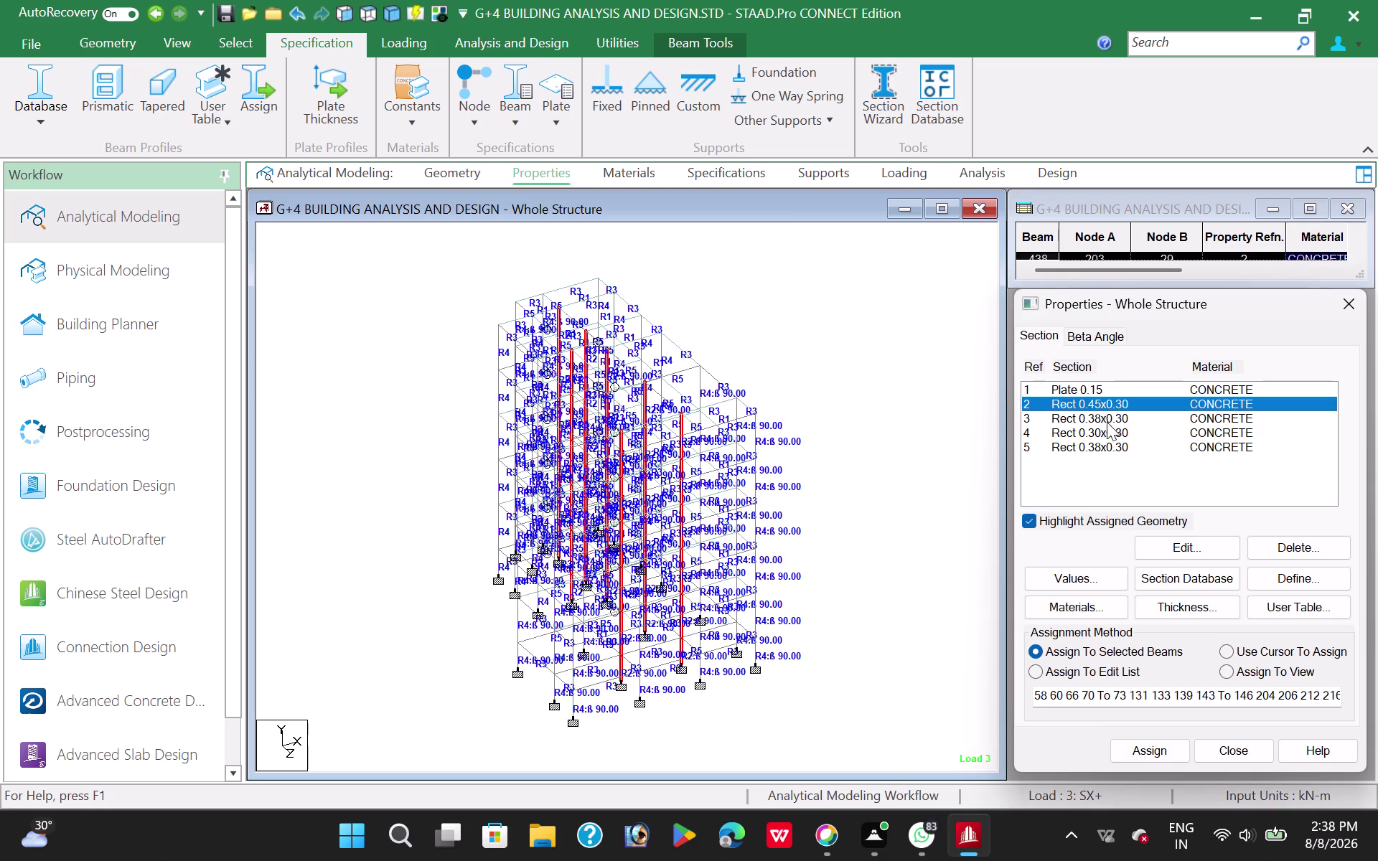
click(1112, 418)
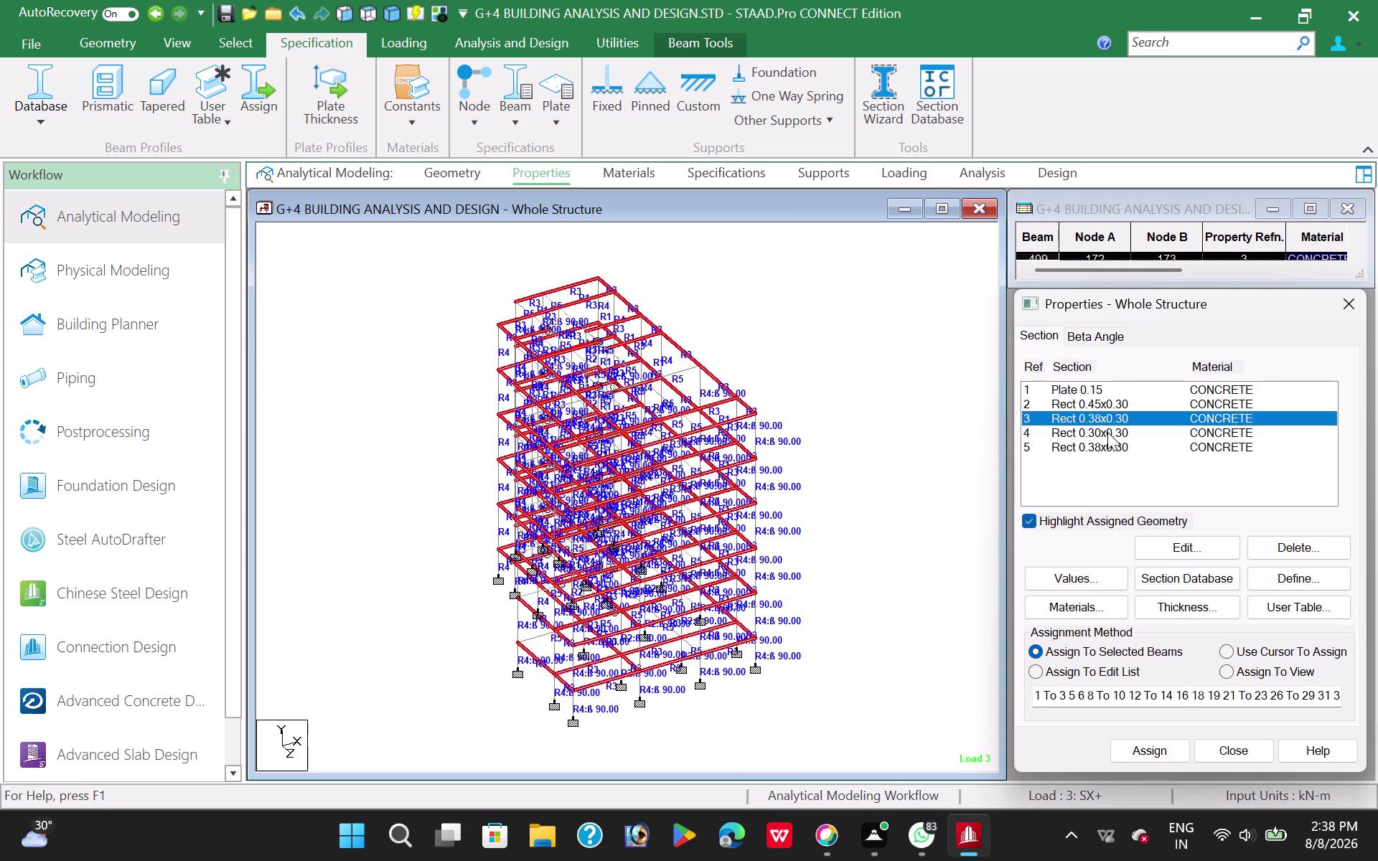
click(1109, 433)
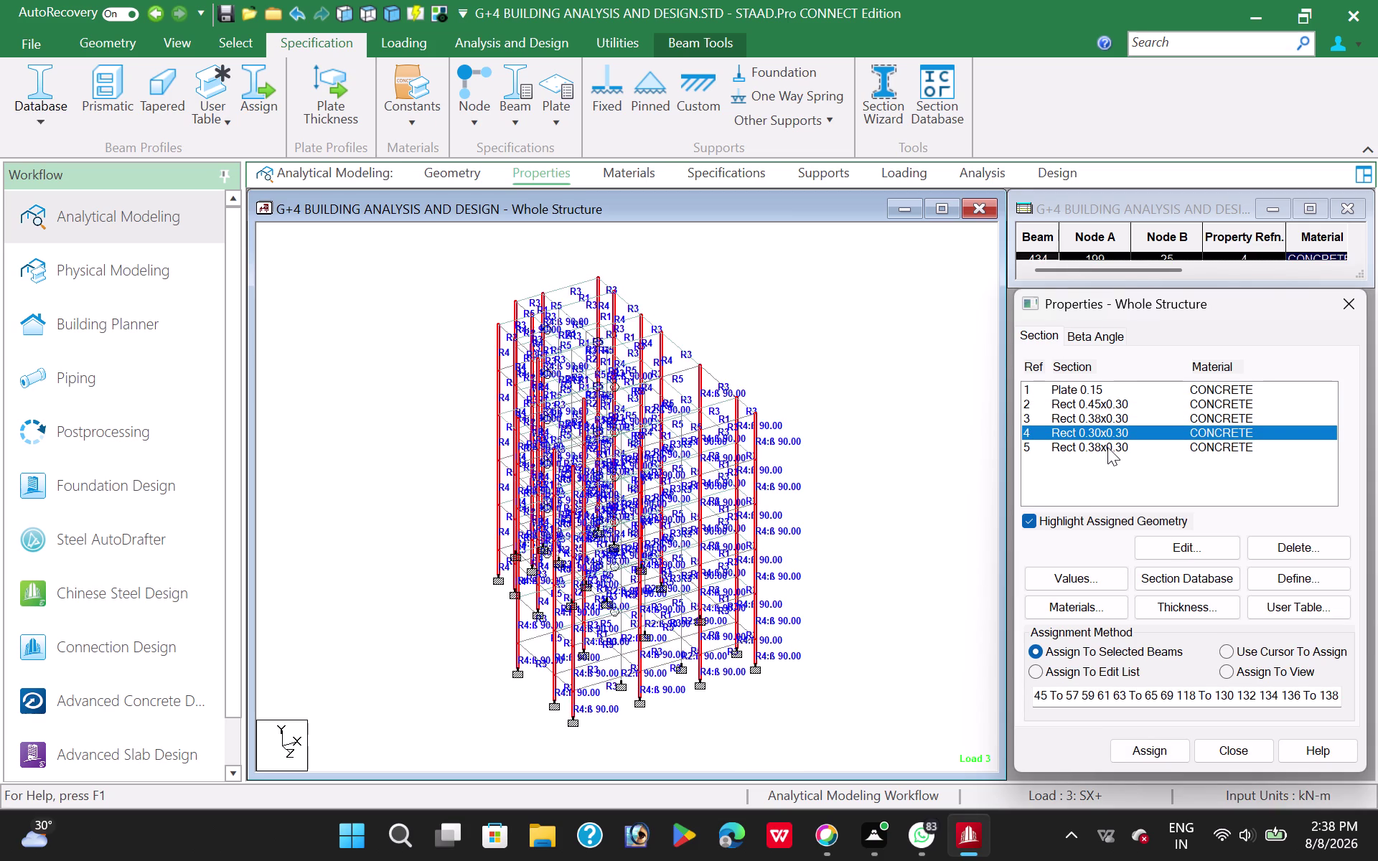
click(1112, 441)
click(1115, 433)
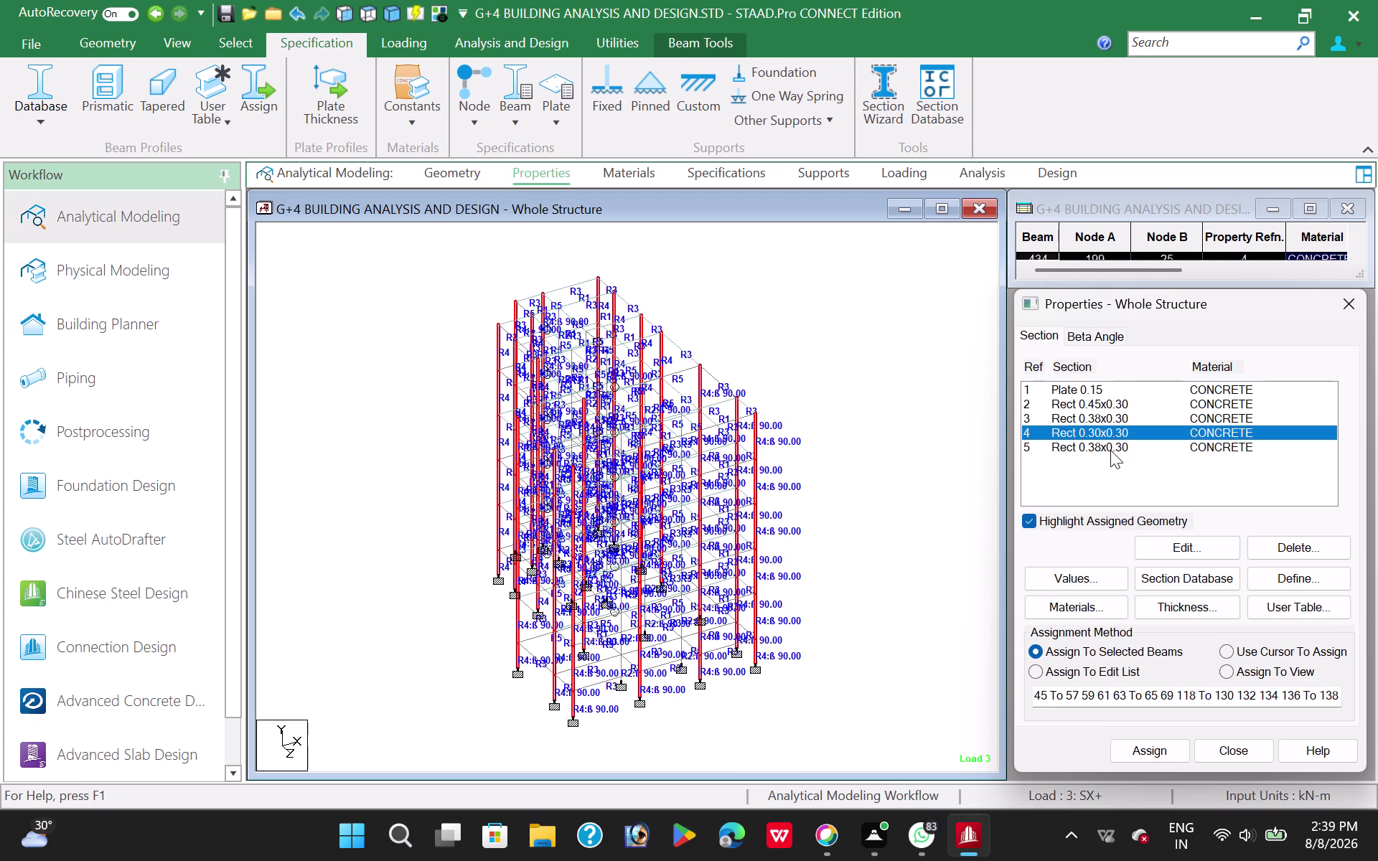
Change the 0.30x0.30 section's ZD width to 0.23.
click(1190, 551)
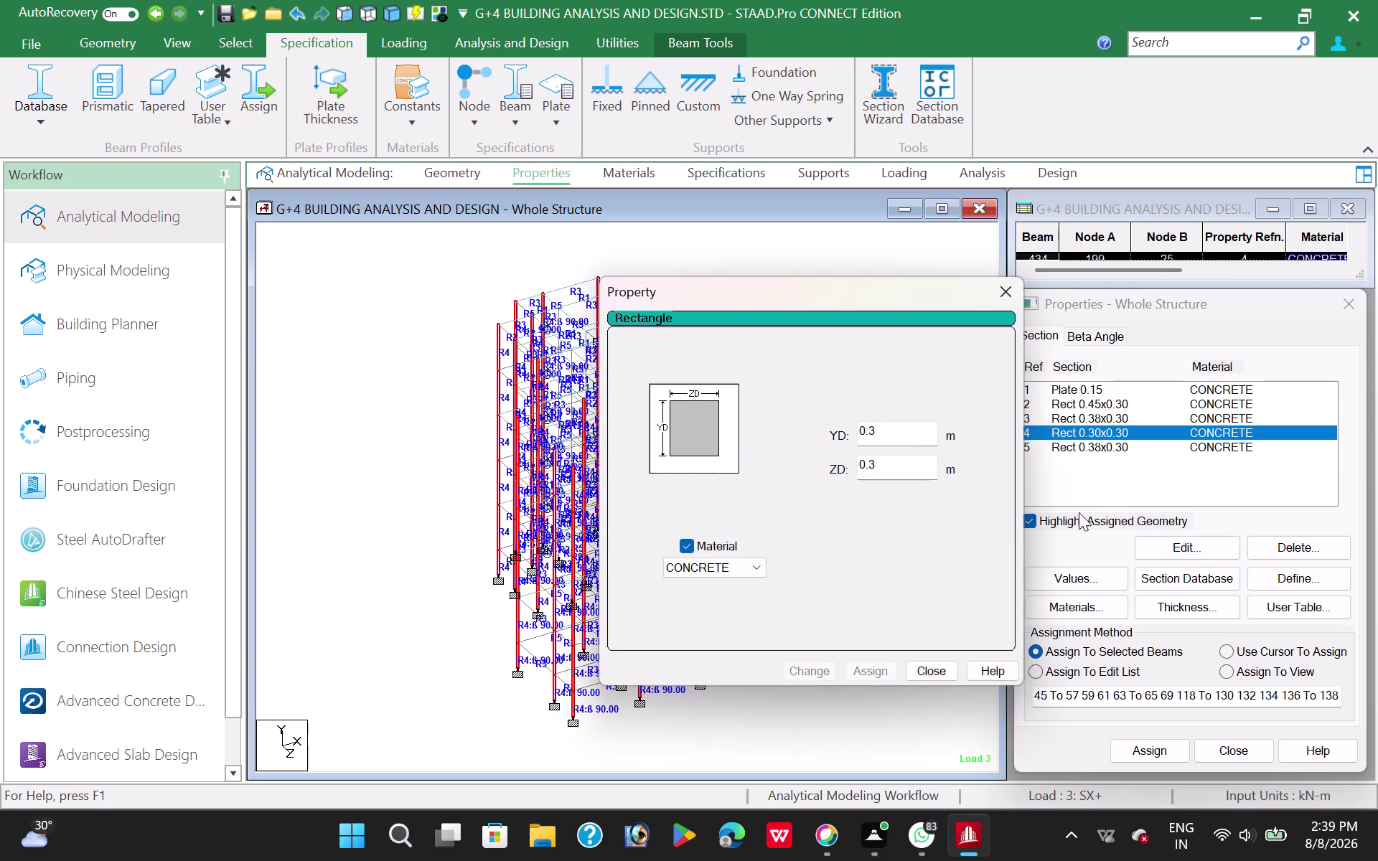
click(899, 432)
click(896, 469)
key(BackSpace)
text(23)
click(806, 669)
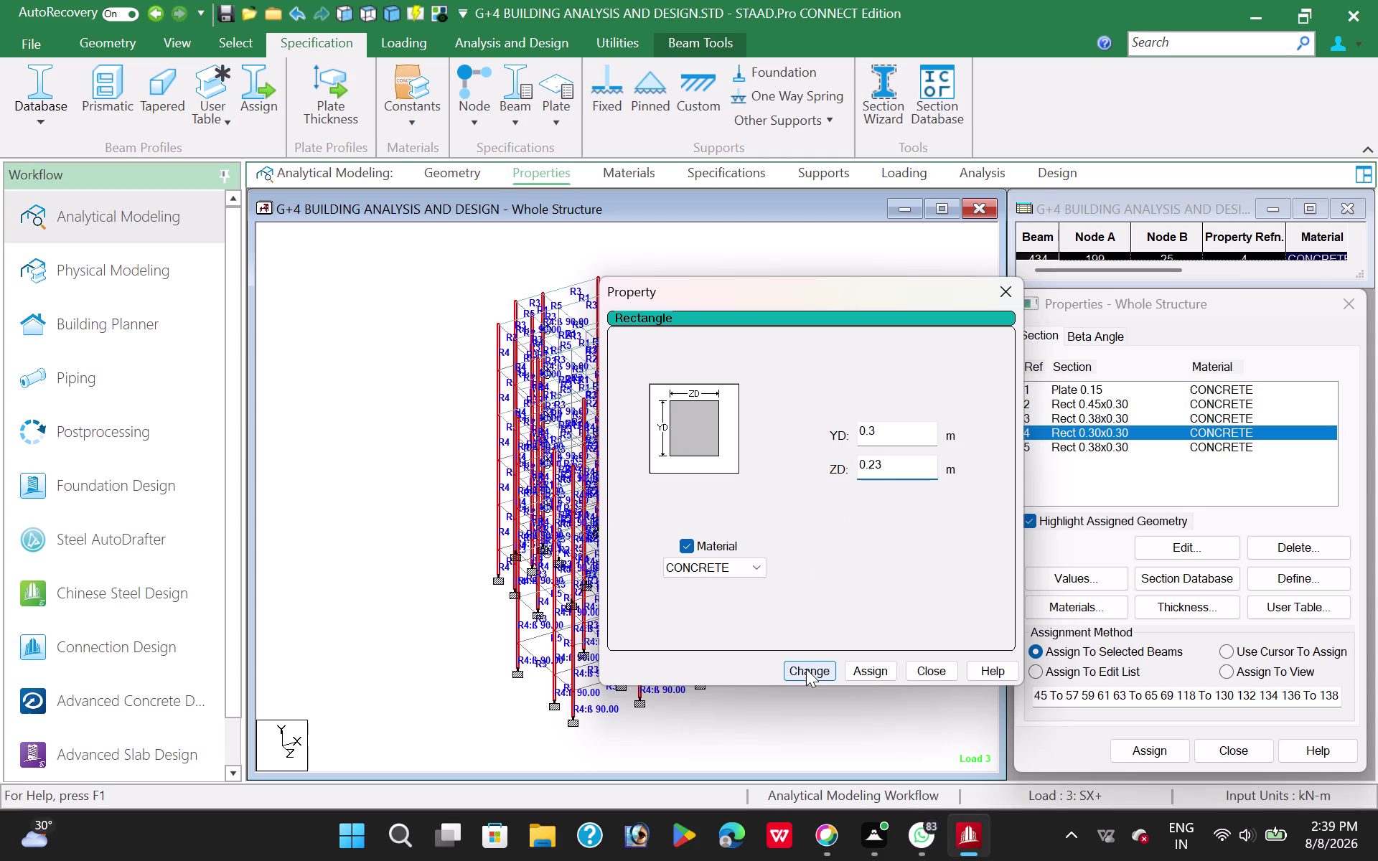
click(864, 539)
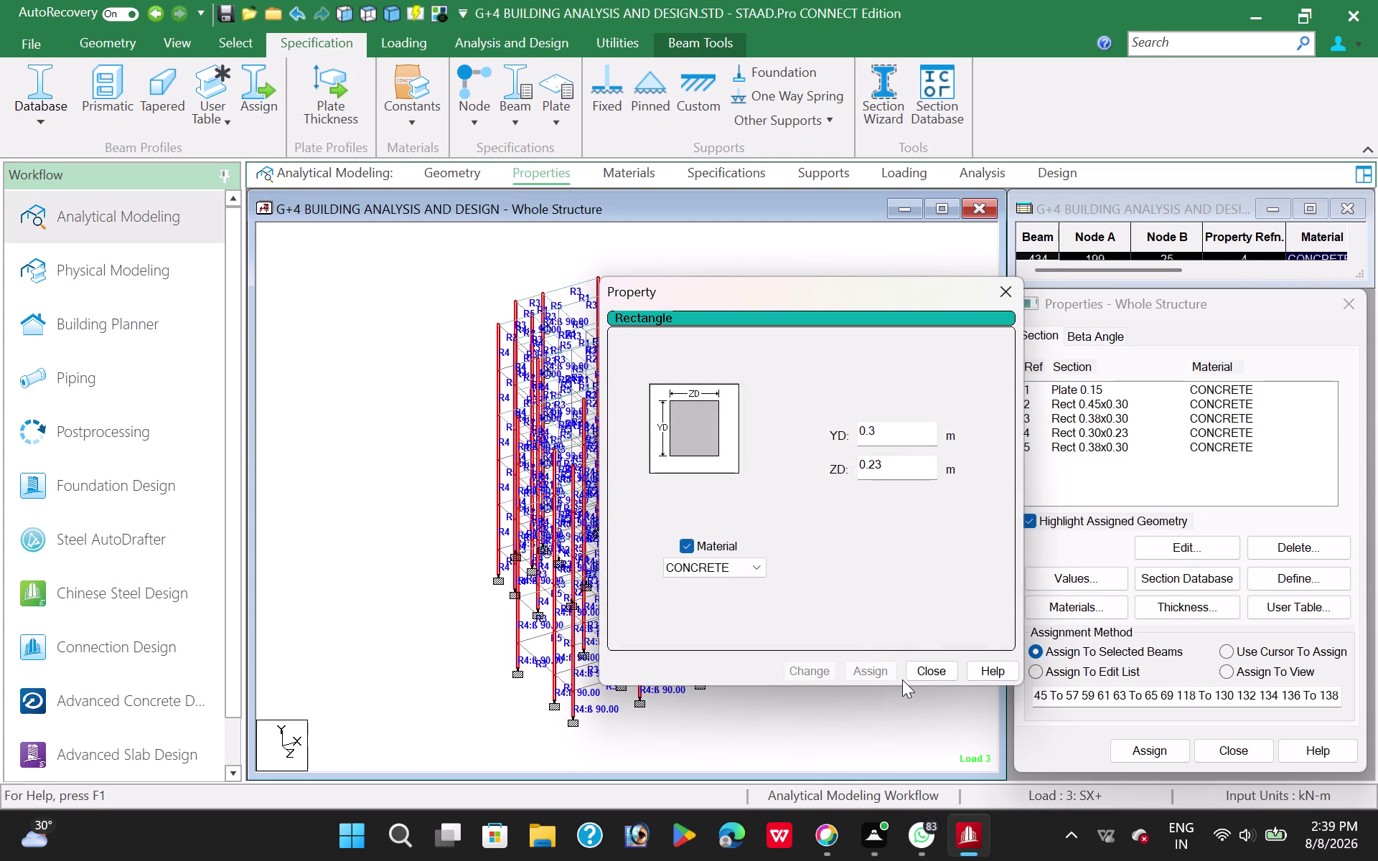
click(928, 673)
click(435, 406)
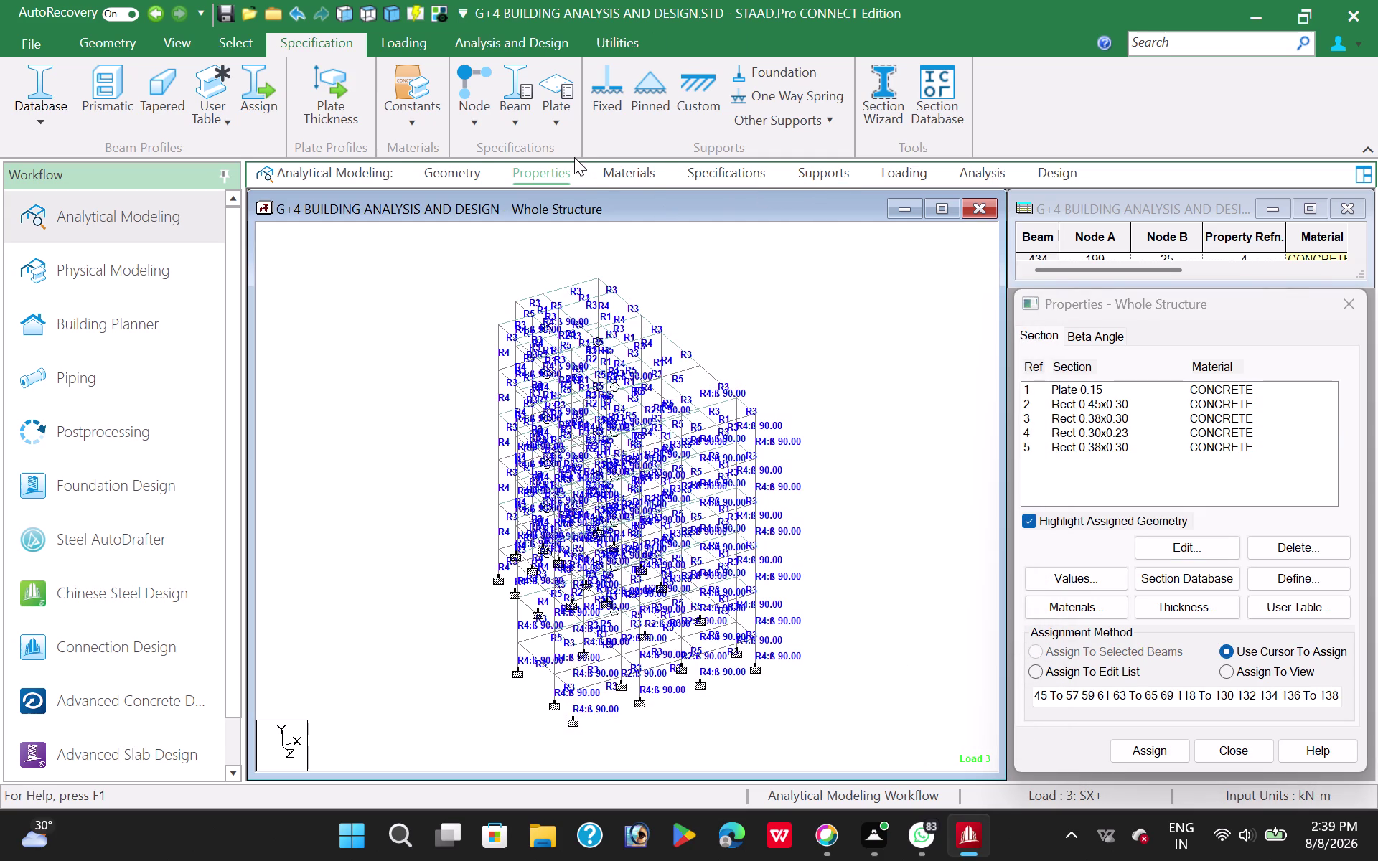
Highlight members using the 0.30x0.23, reference 3 and reference 5 sections.
click(1117, 434)
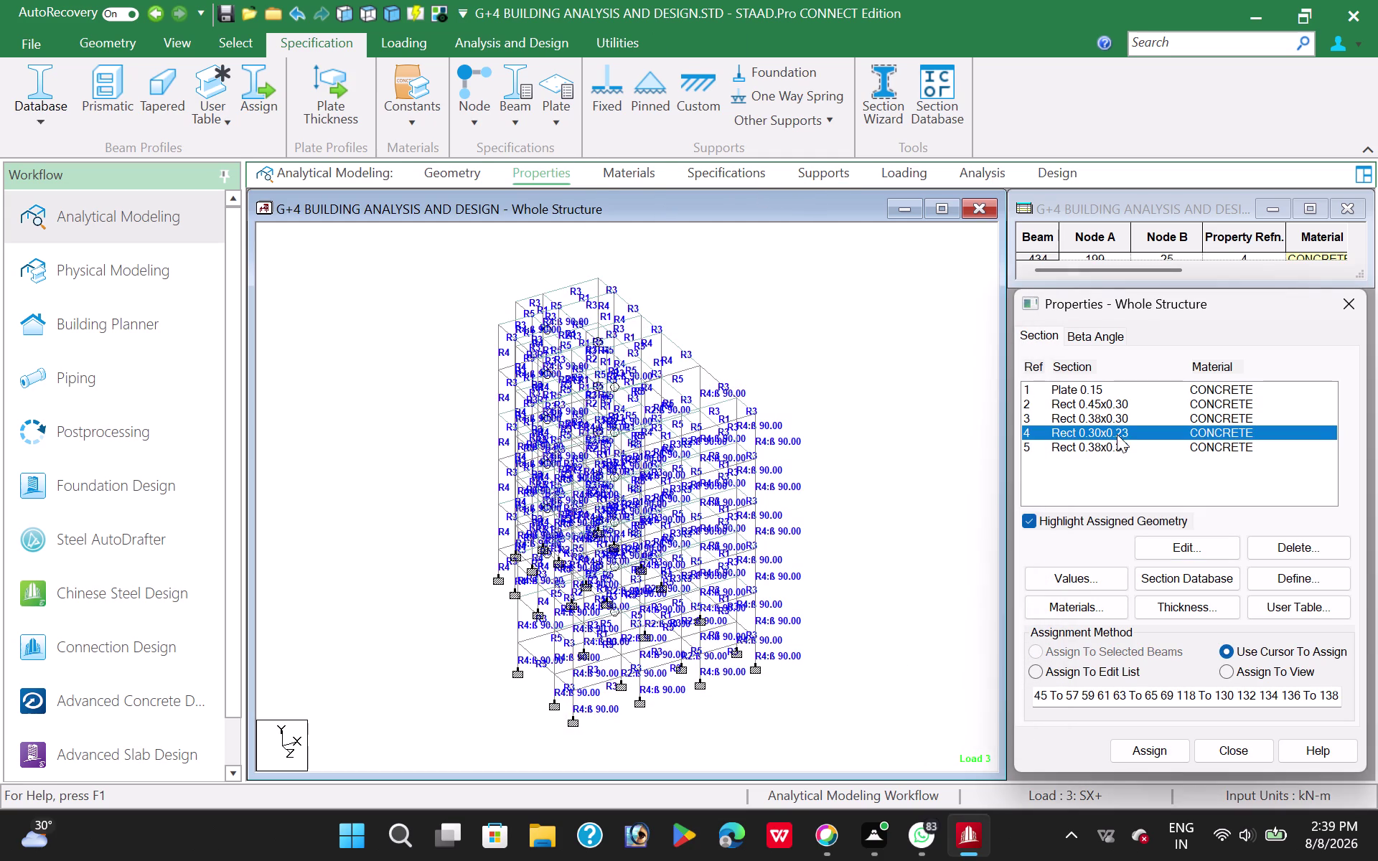
click(1108, 449)
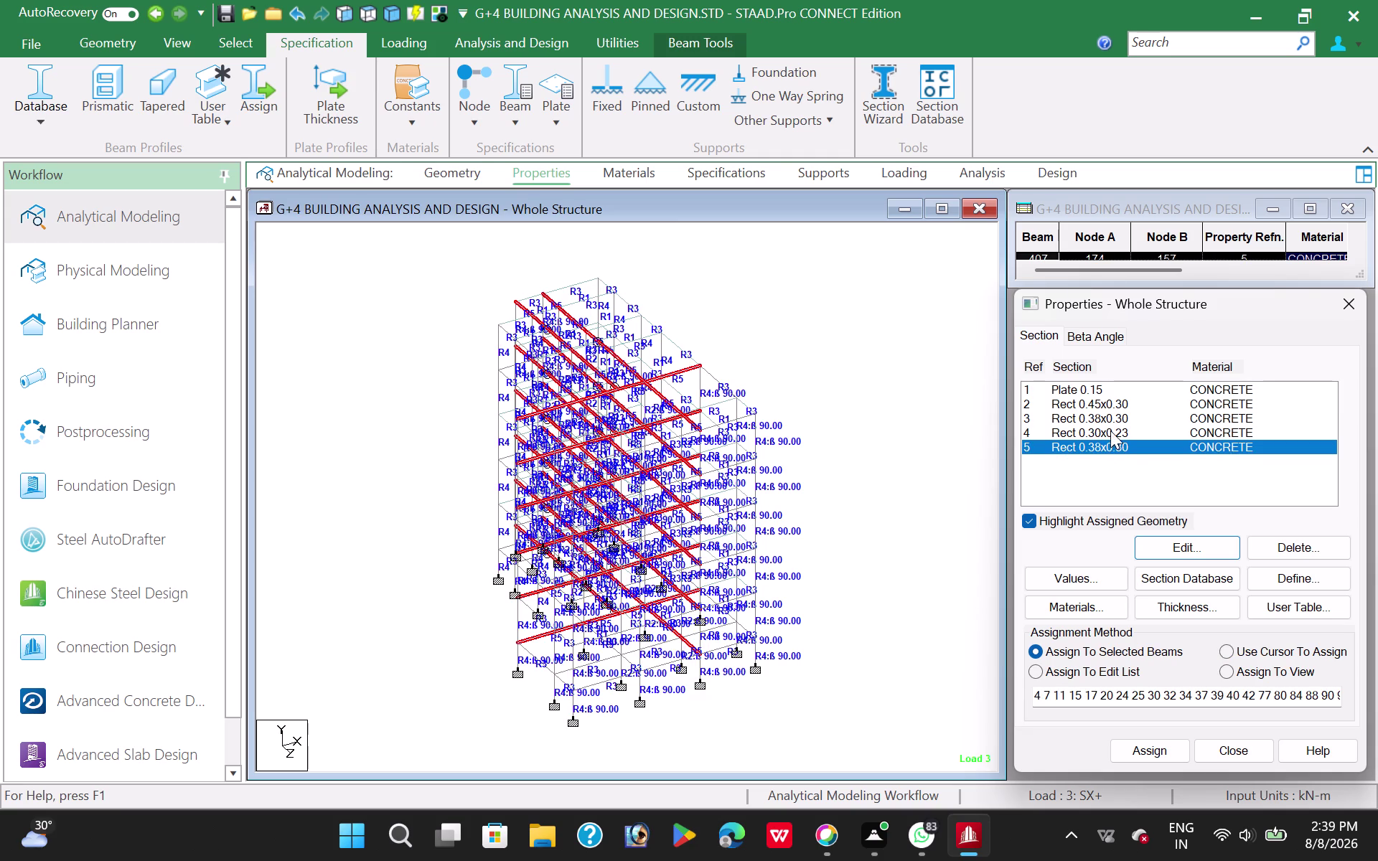
click(1111, 430)
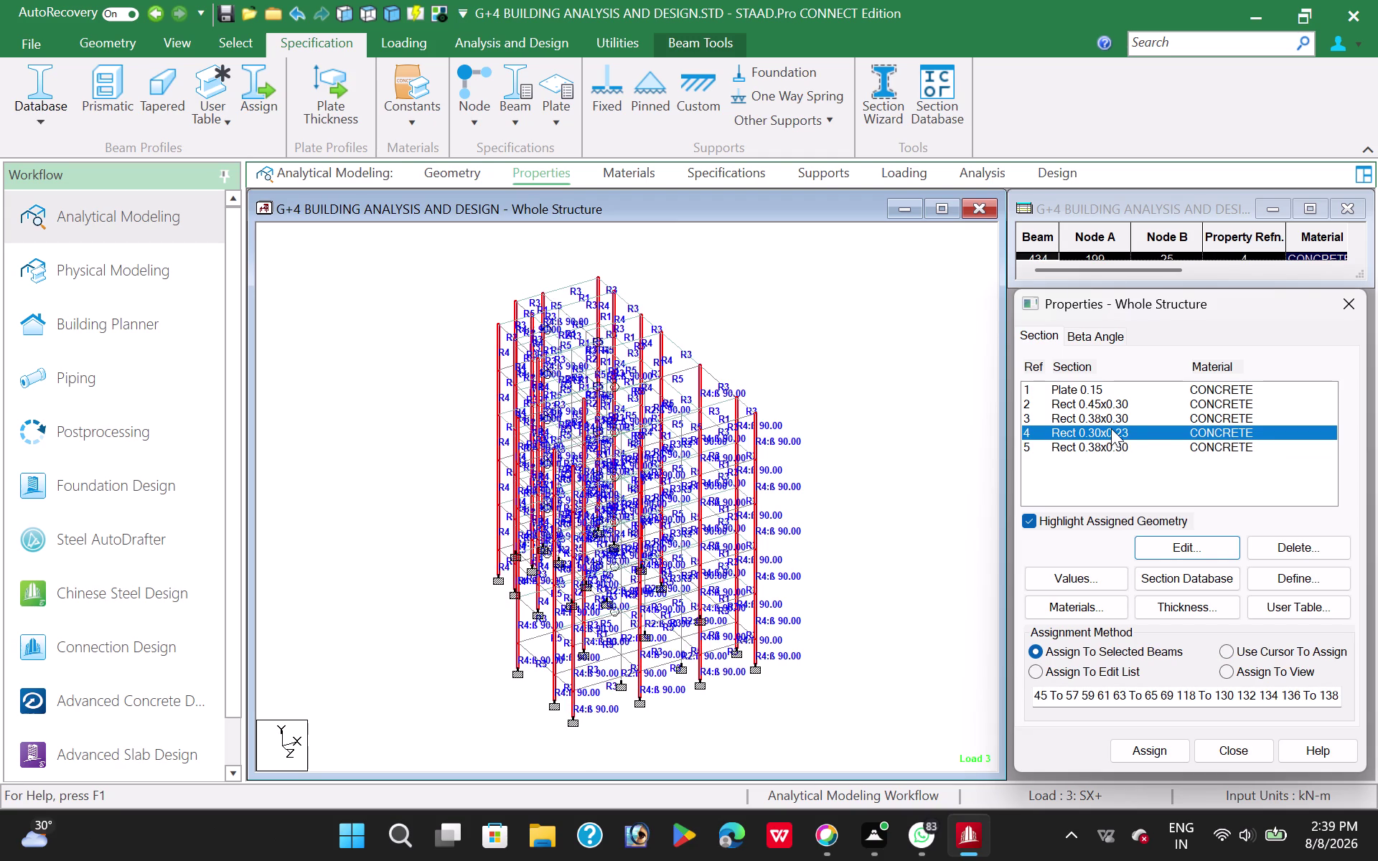
click(1128, 420)
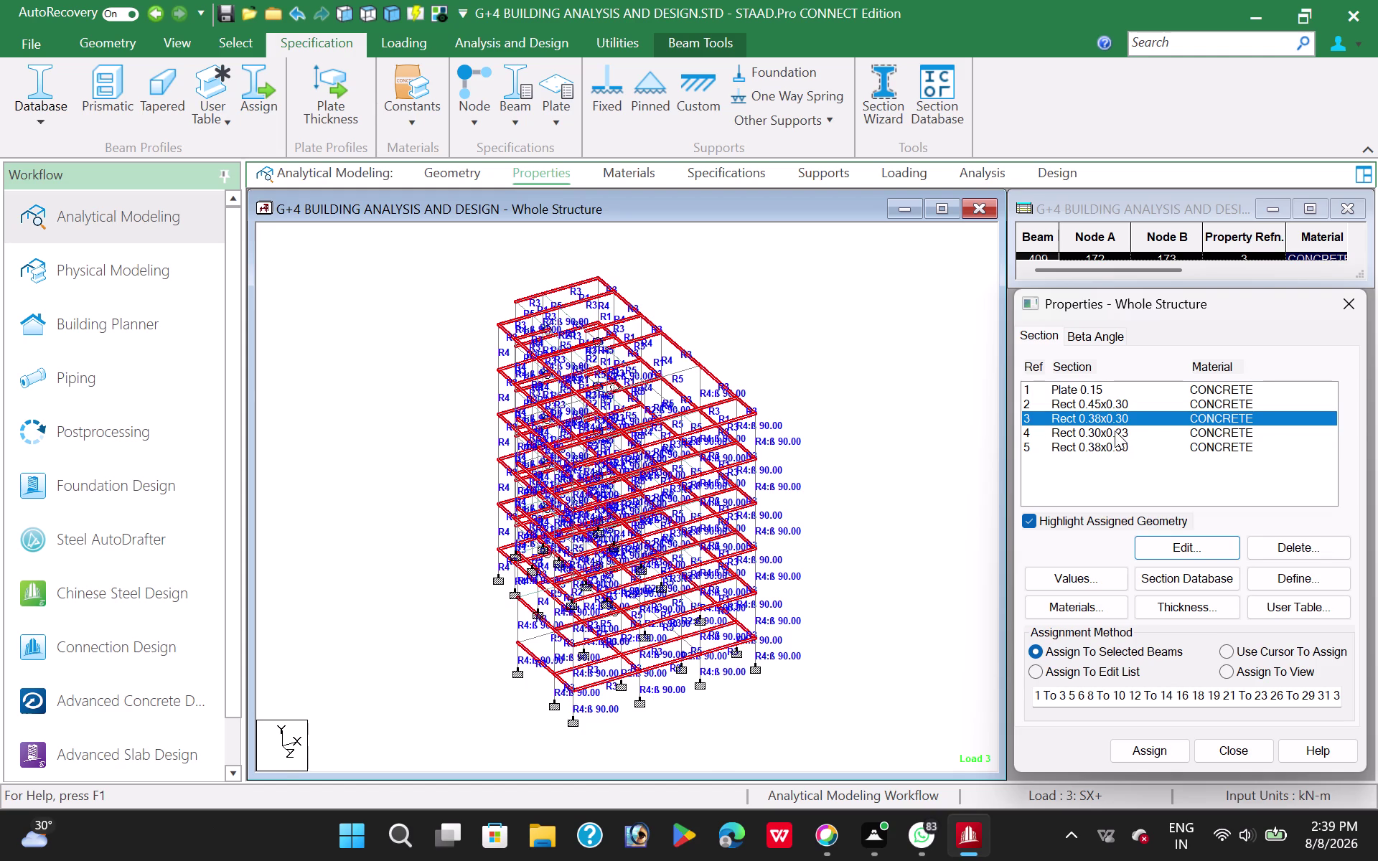
click(1111, 453)
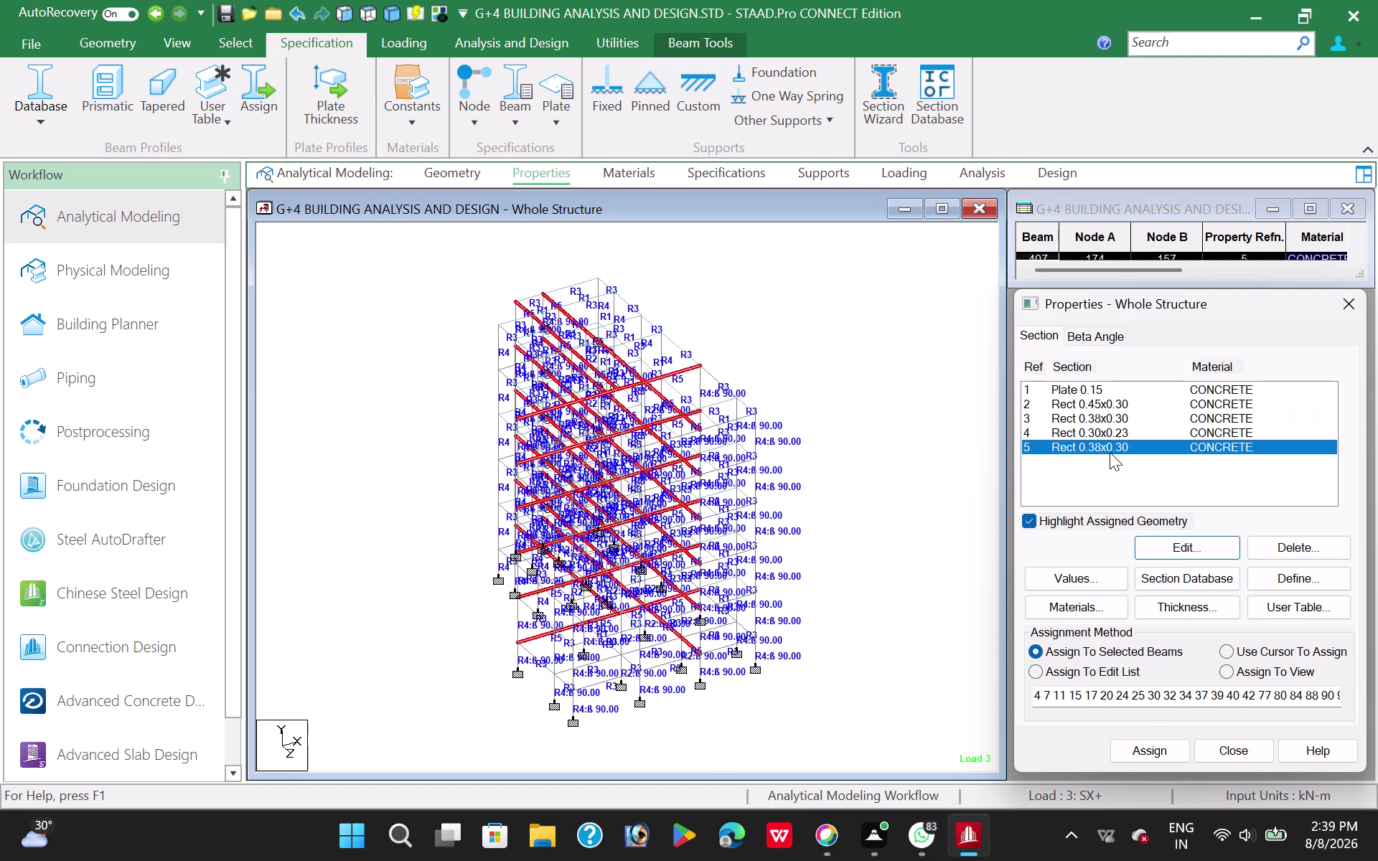
Set section reference 5's ZD width to 0.23, making it 0.38x0.23.
click(1195, 547)
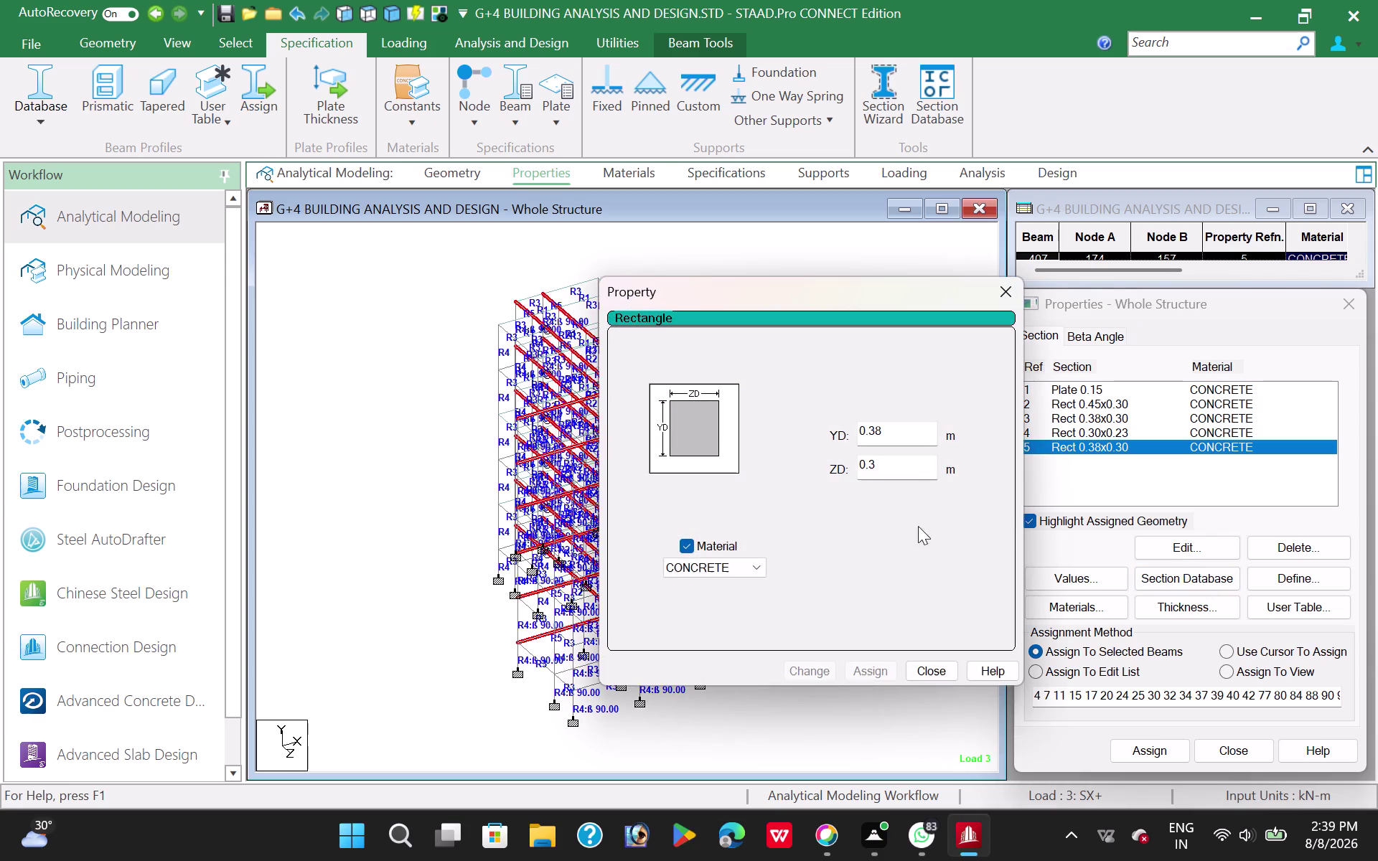
click(894, 464)
key(BackSpace)
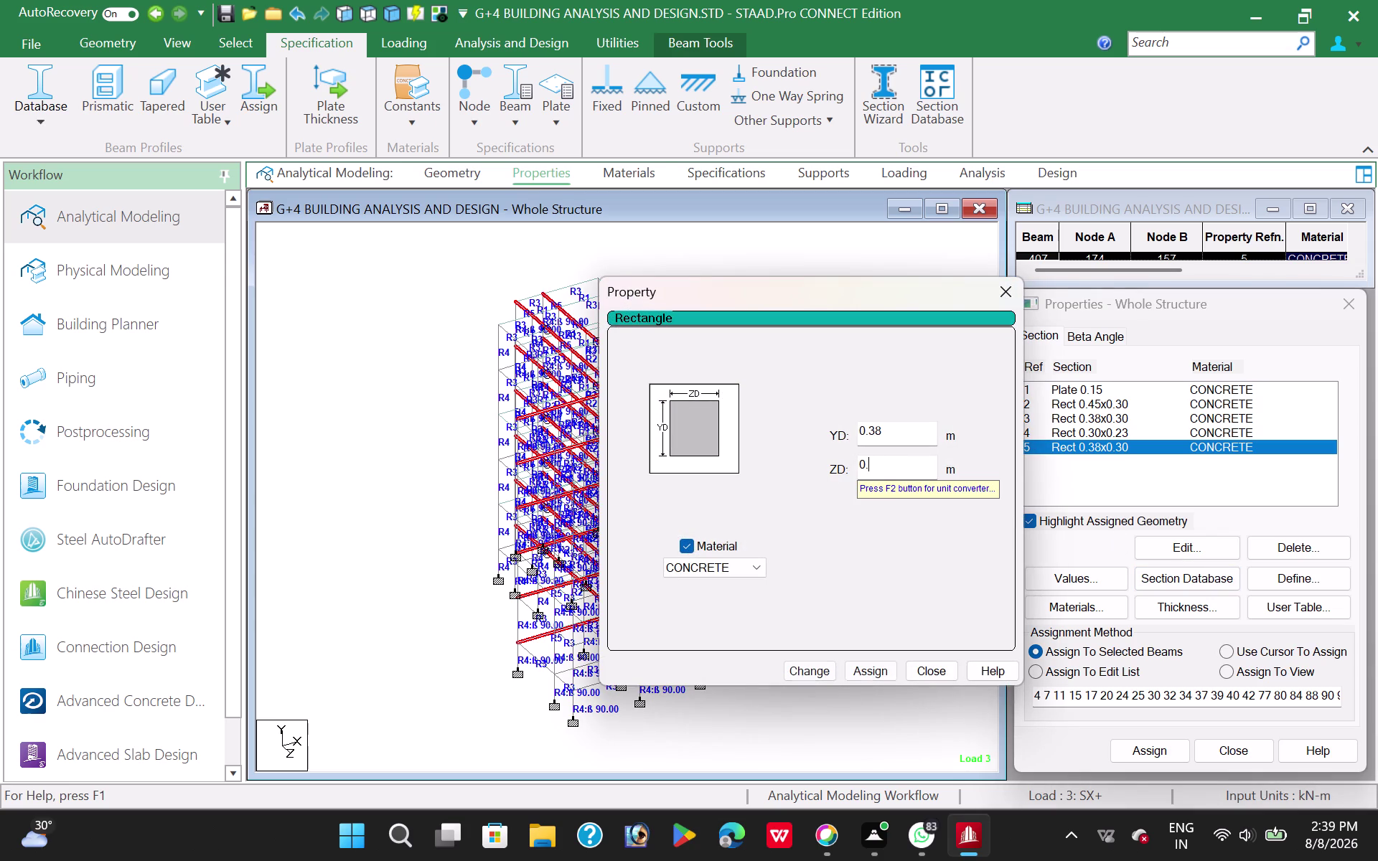
text(23)
click(797, 670)
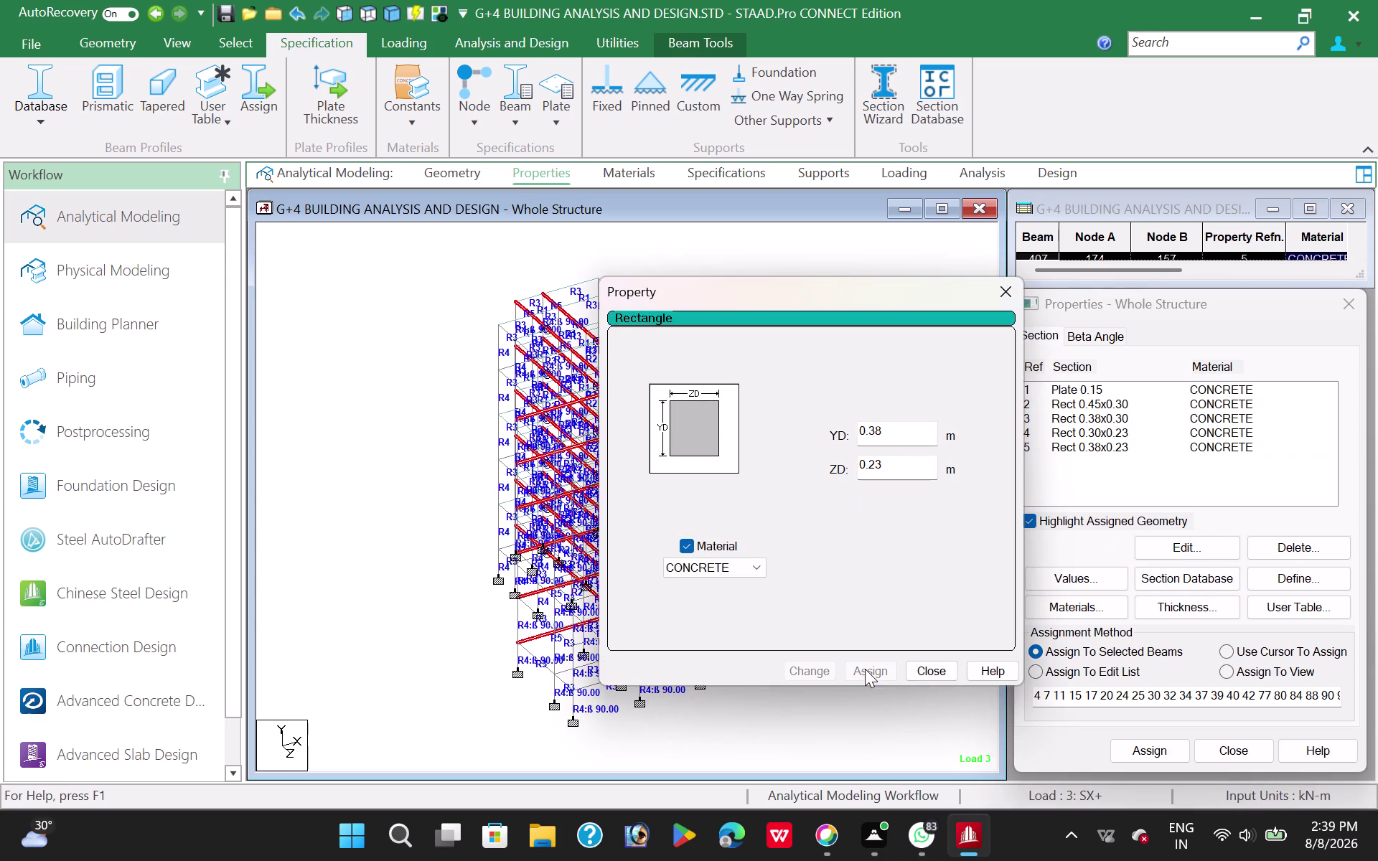
click(868, 670)
click(924, 676)
click(763, 273)
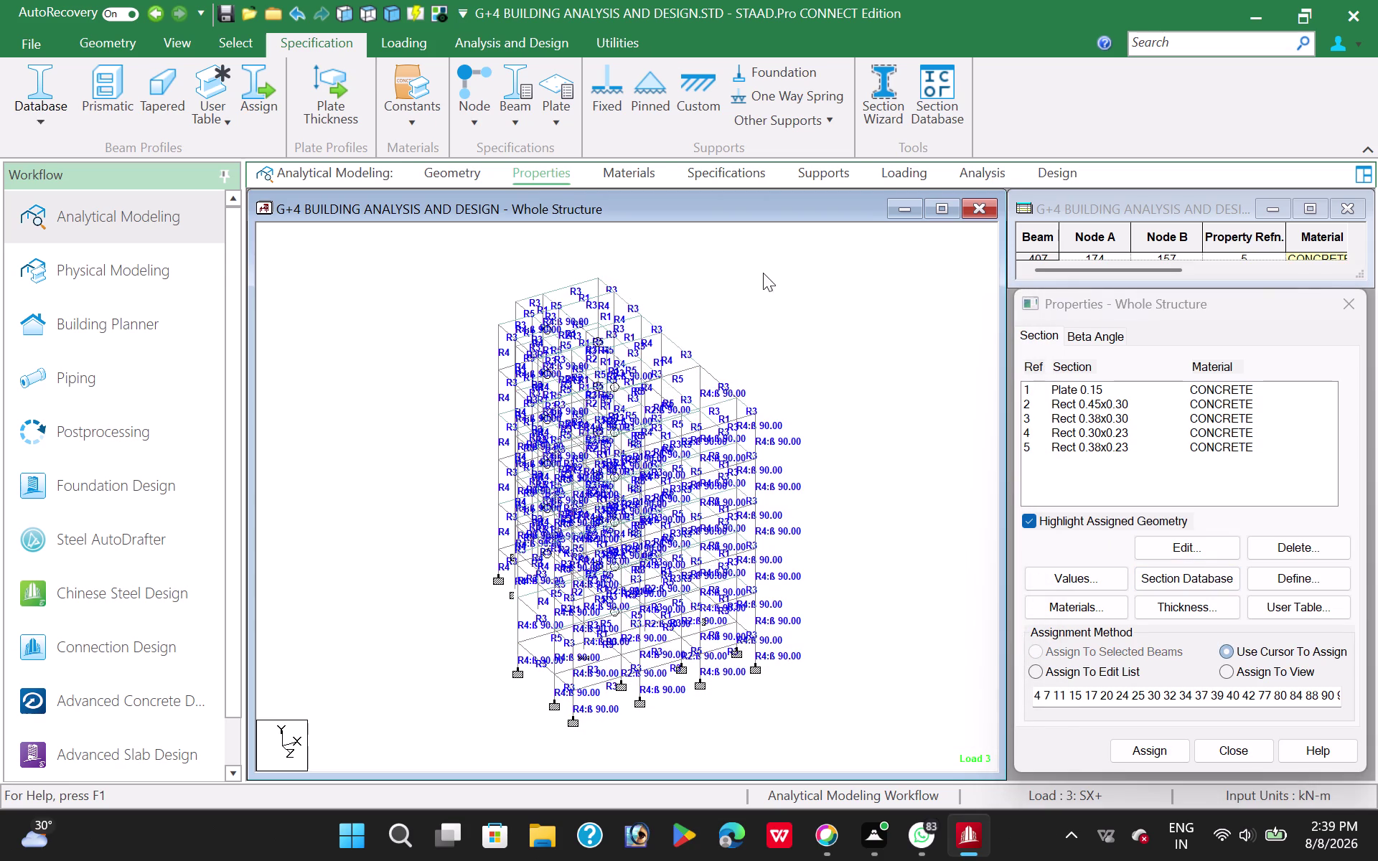
click(506, 43)
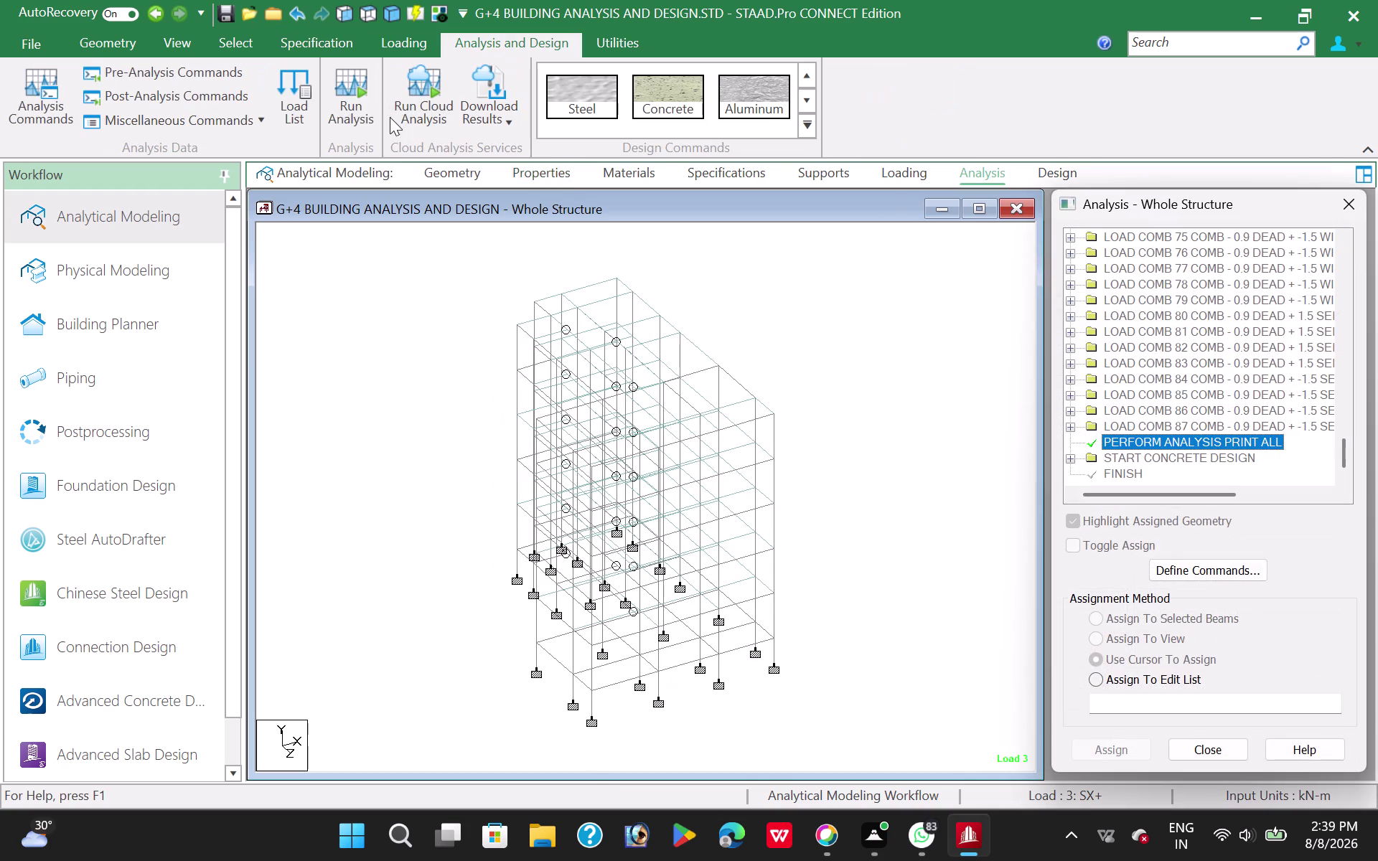
Save the model and rerun the analysis, choosing to view the output file afterwards.
click(346, 115)
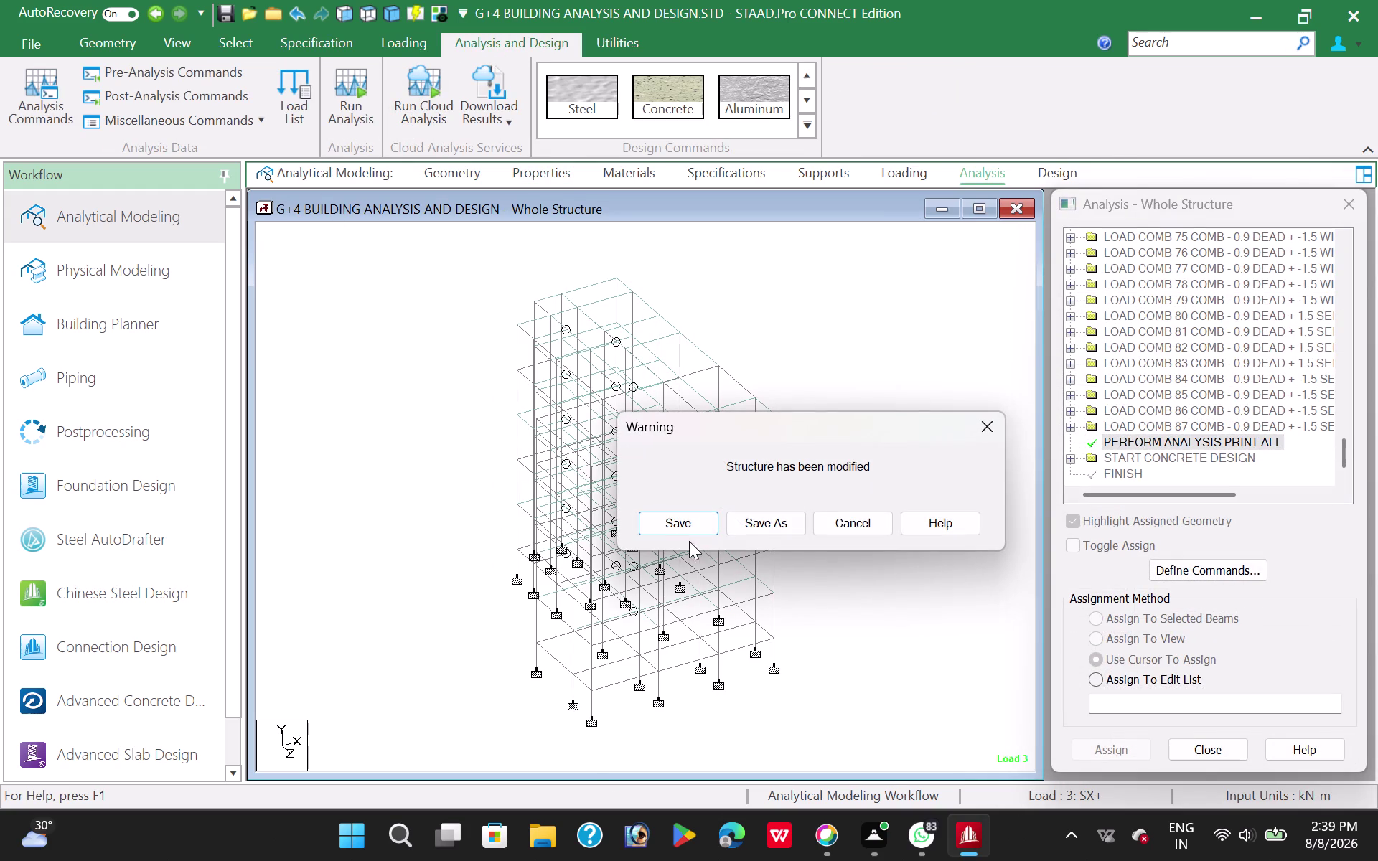
click(674, 527)
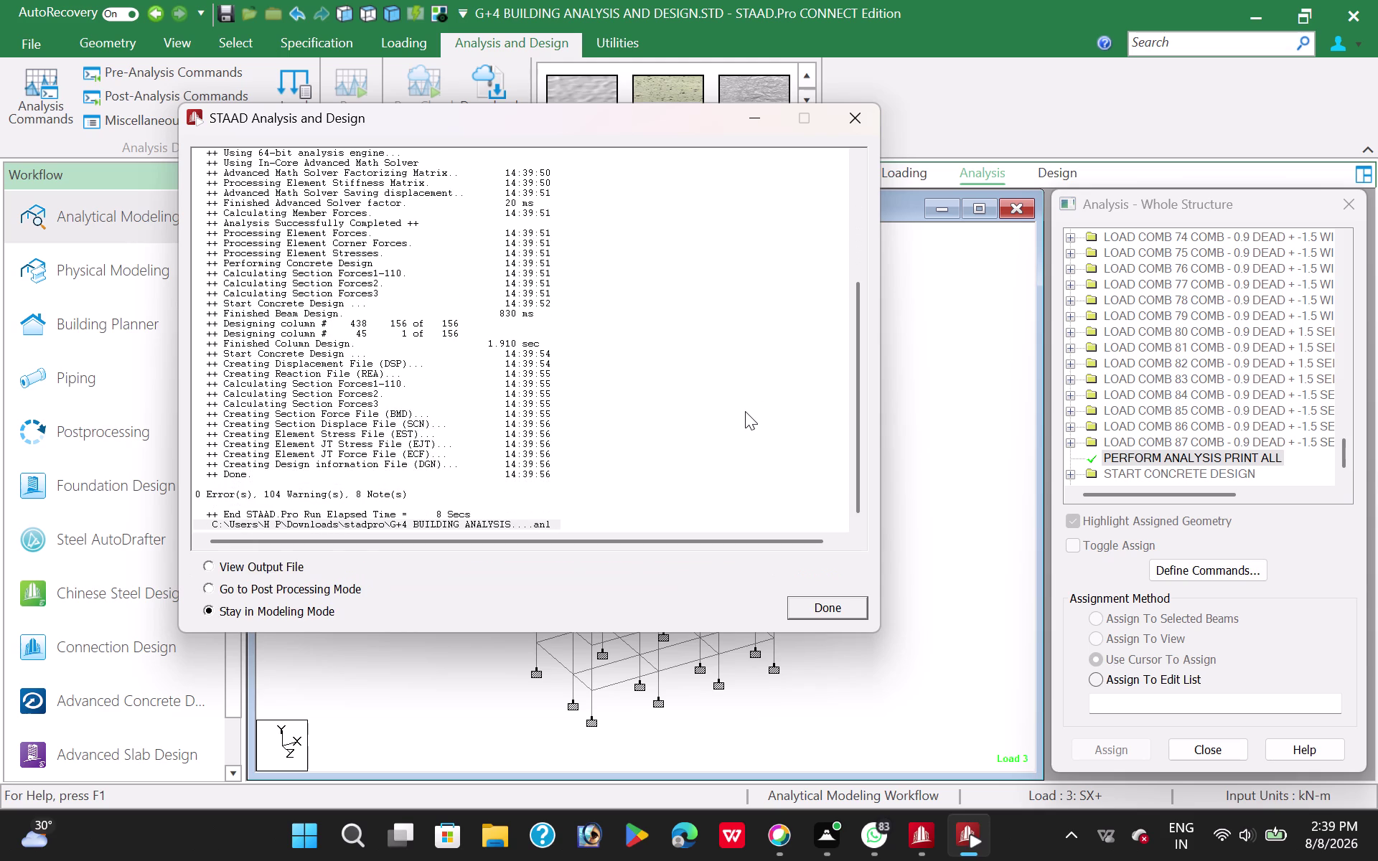
click(214, 568)
click(813, 608)
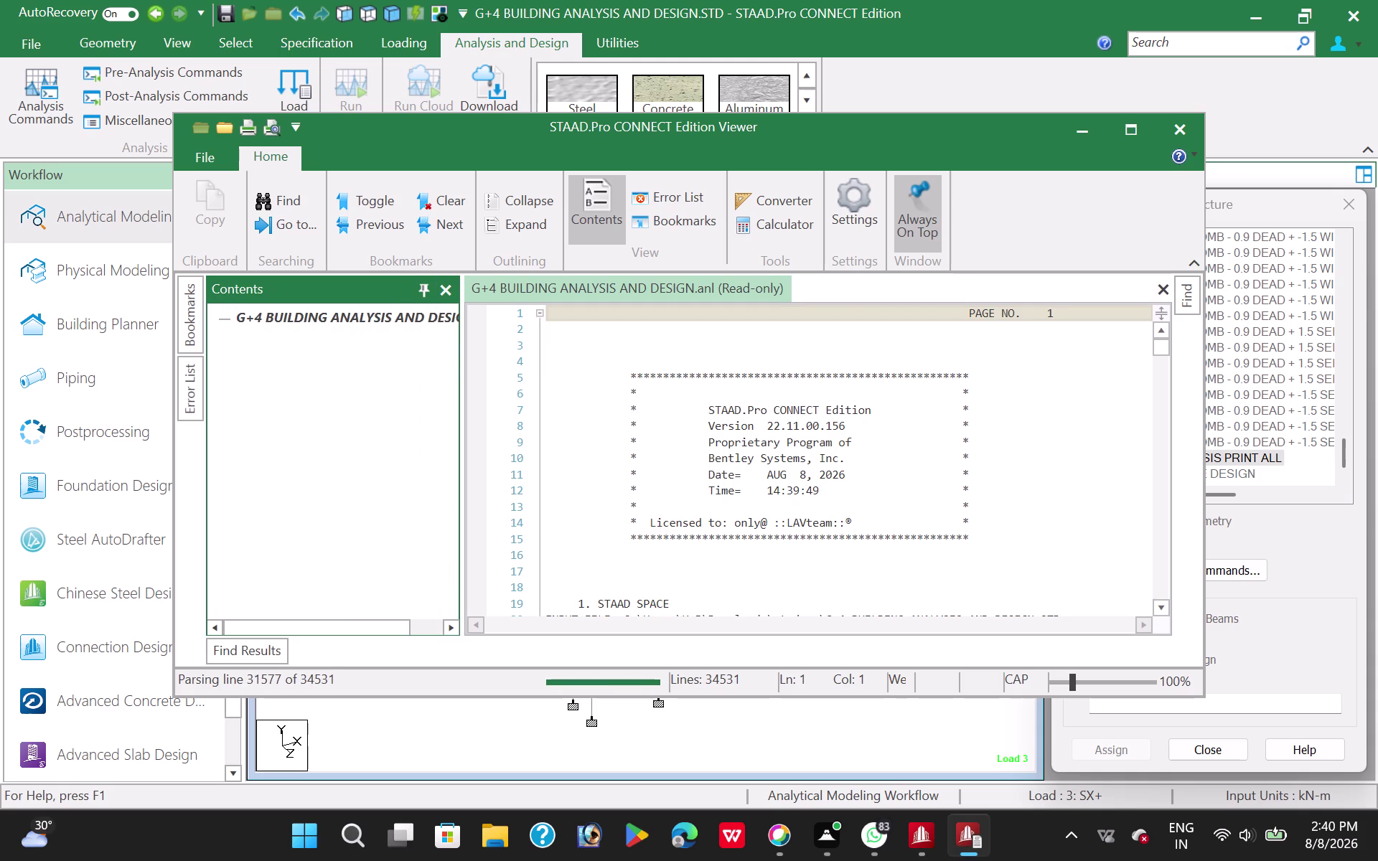
Step through the listed design warnings, including beam 324's, then close the Viewer.
scroll(down, 3)
scroll(down, 3)
double_click(273, 541)
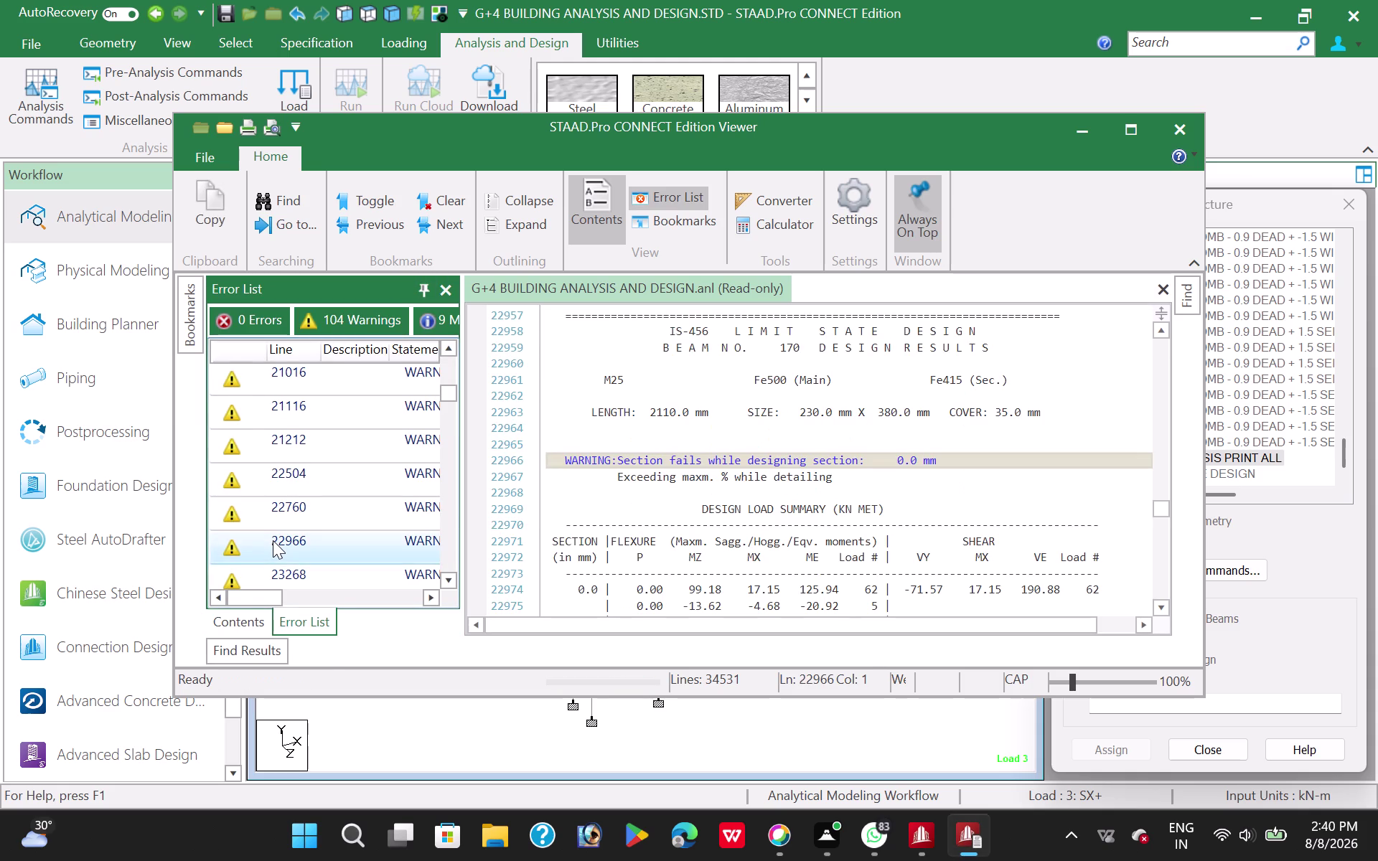
double_click(298, 494)
double_click(300, 511)
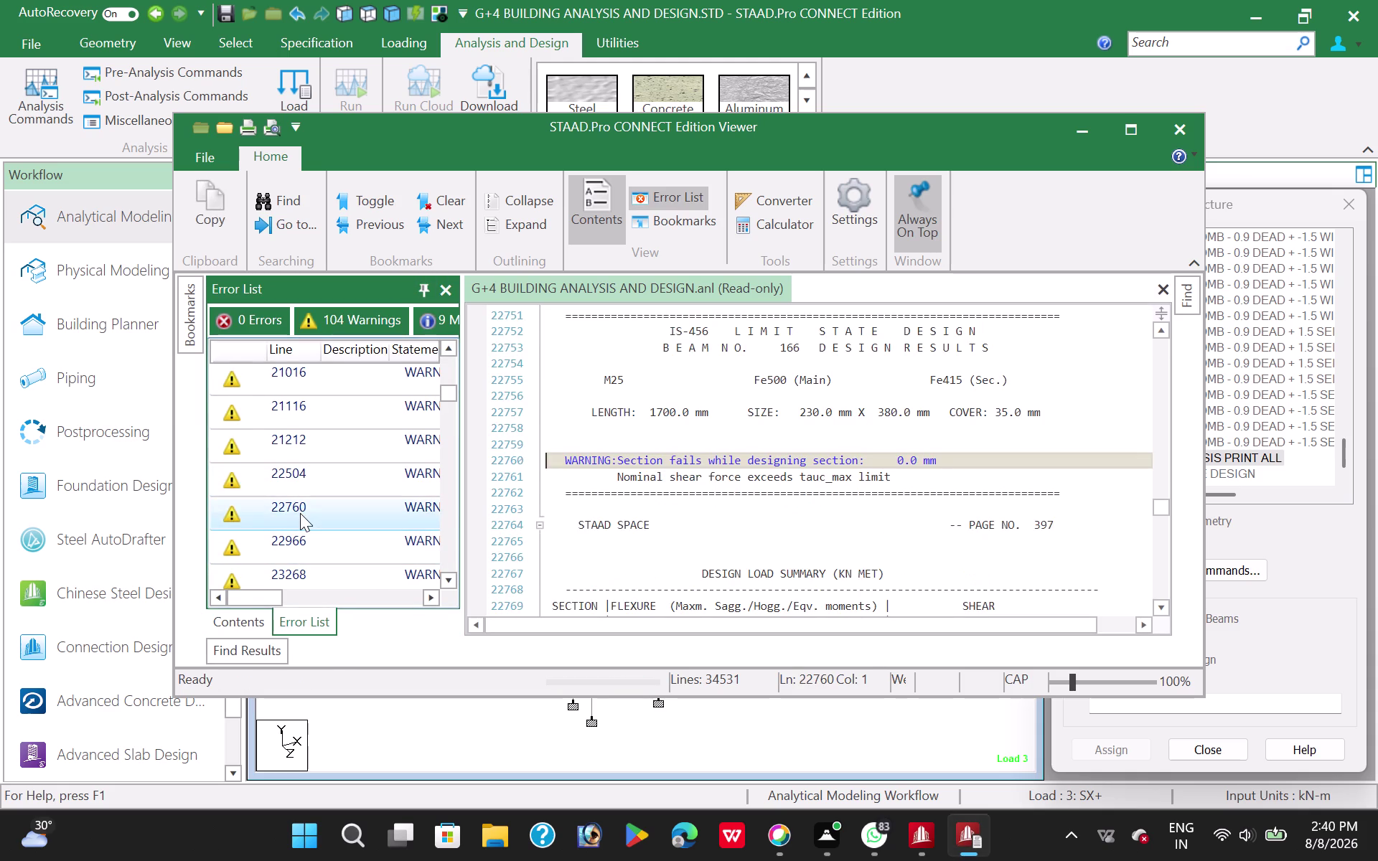
double_click(299, 544)
scroll(down, 3)
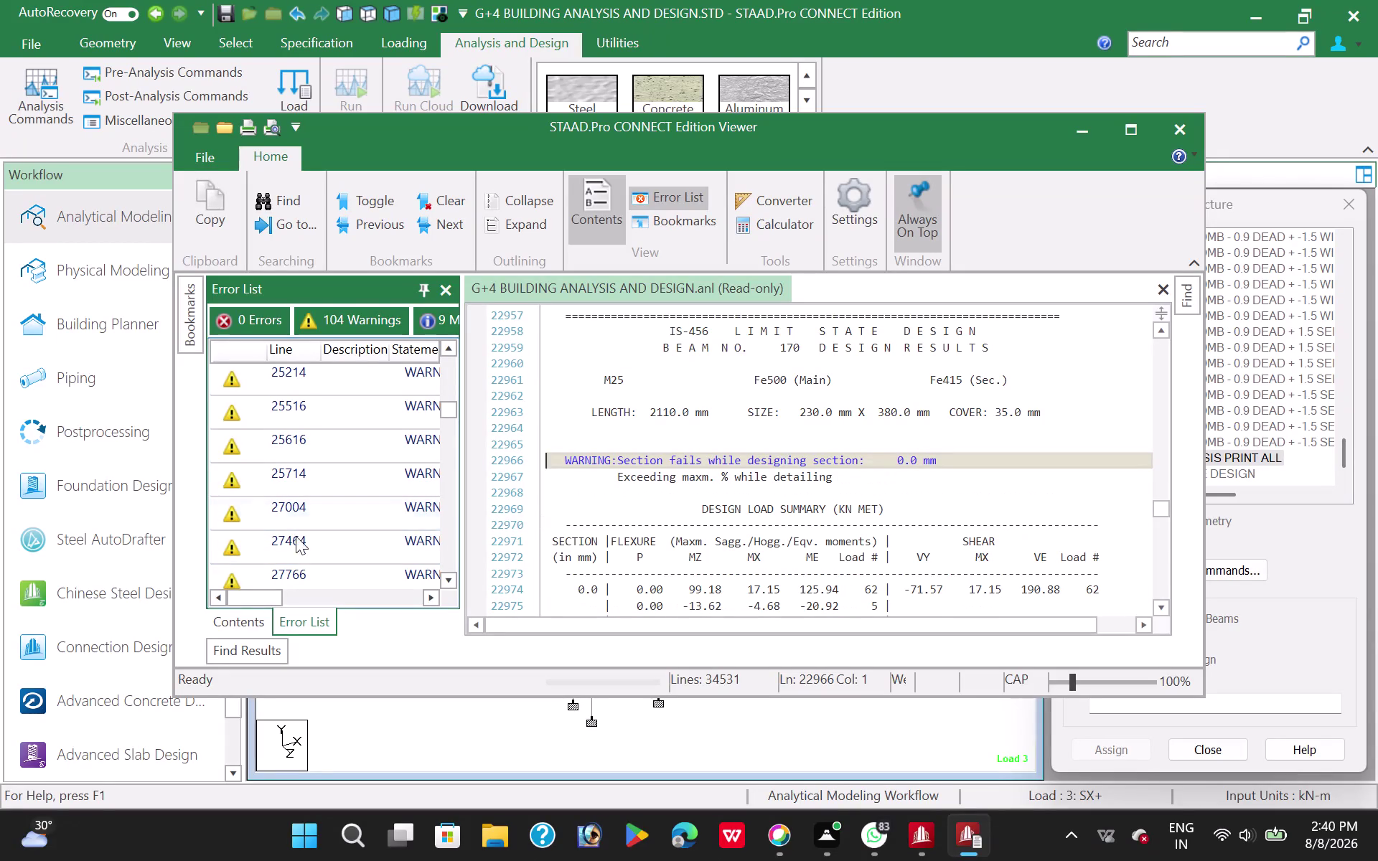
double_click(291, 554)
double_click(303, 579)
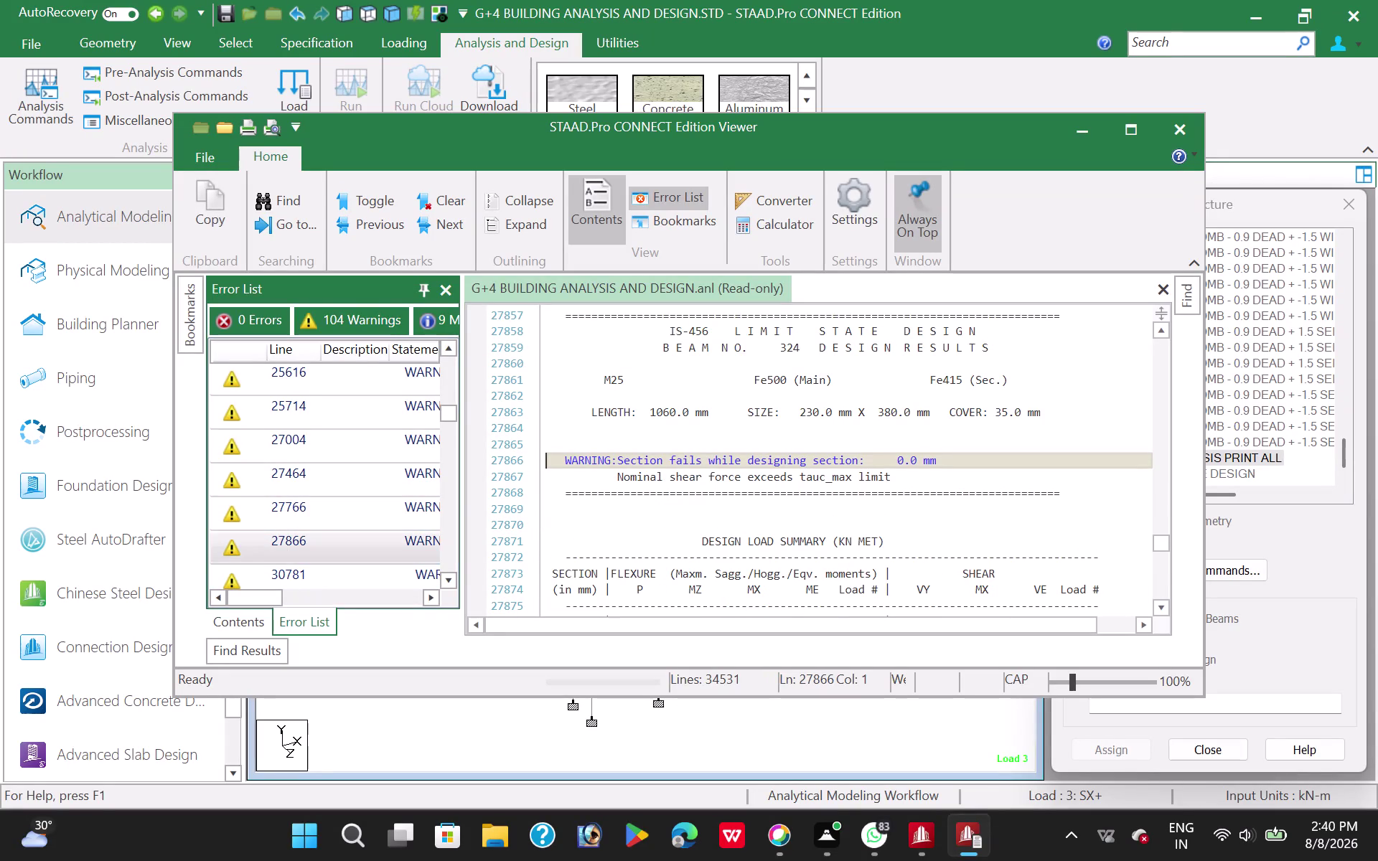
click(1182, 130)
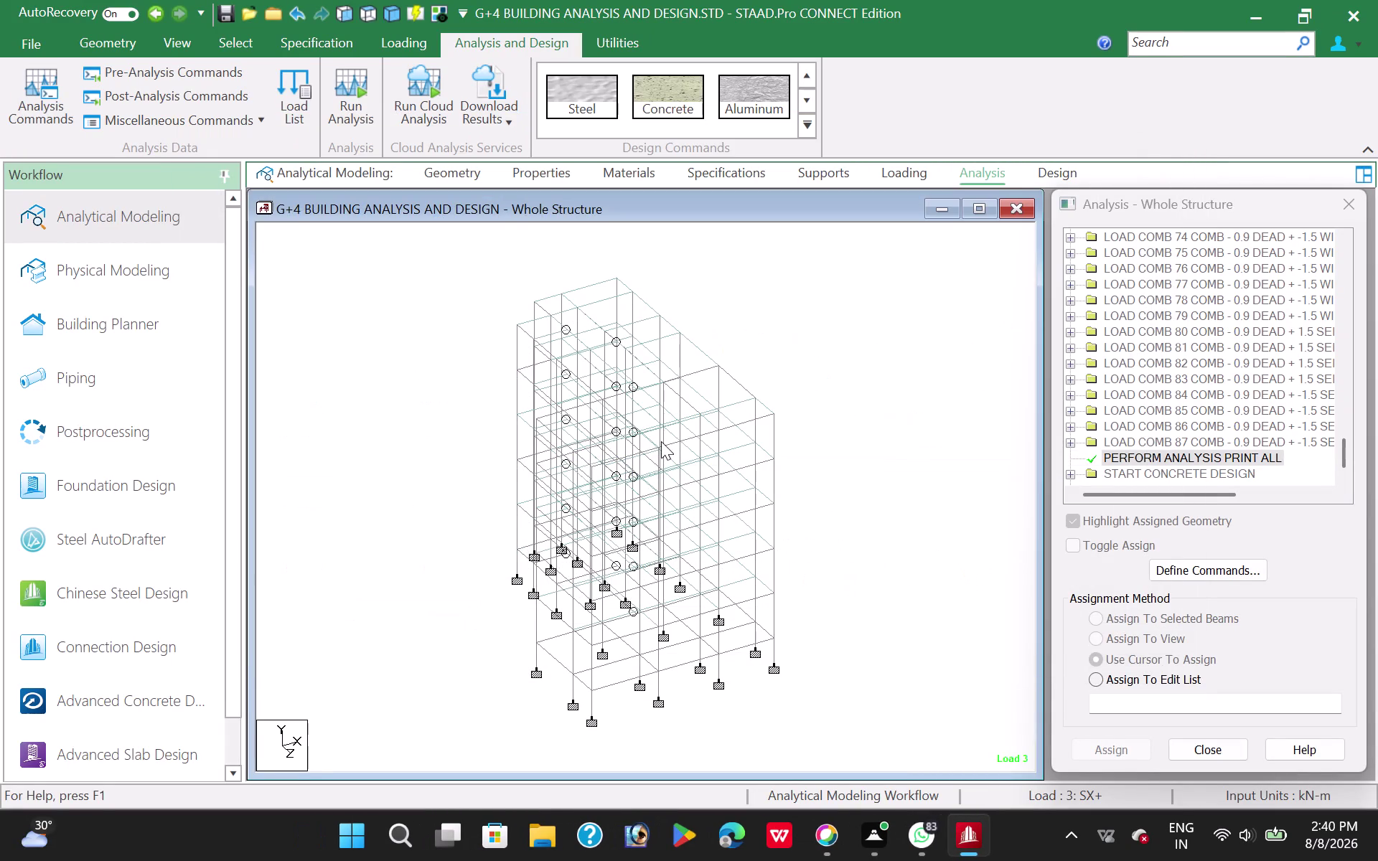
Change the 0.38x0.23 section's ZD width to 0.3, agreeing to delete the old results.
click(557, 176)
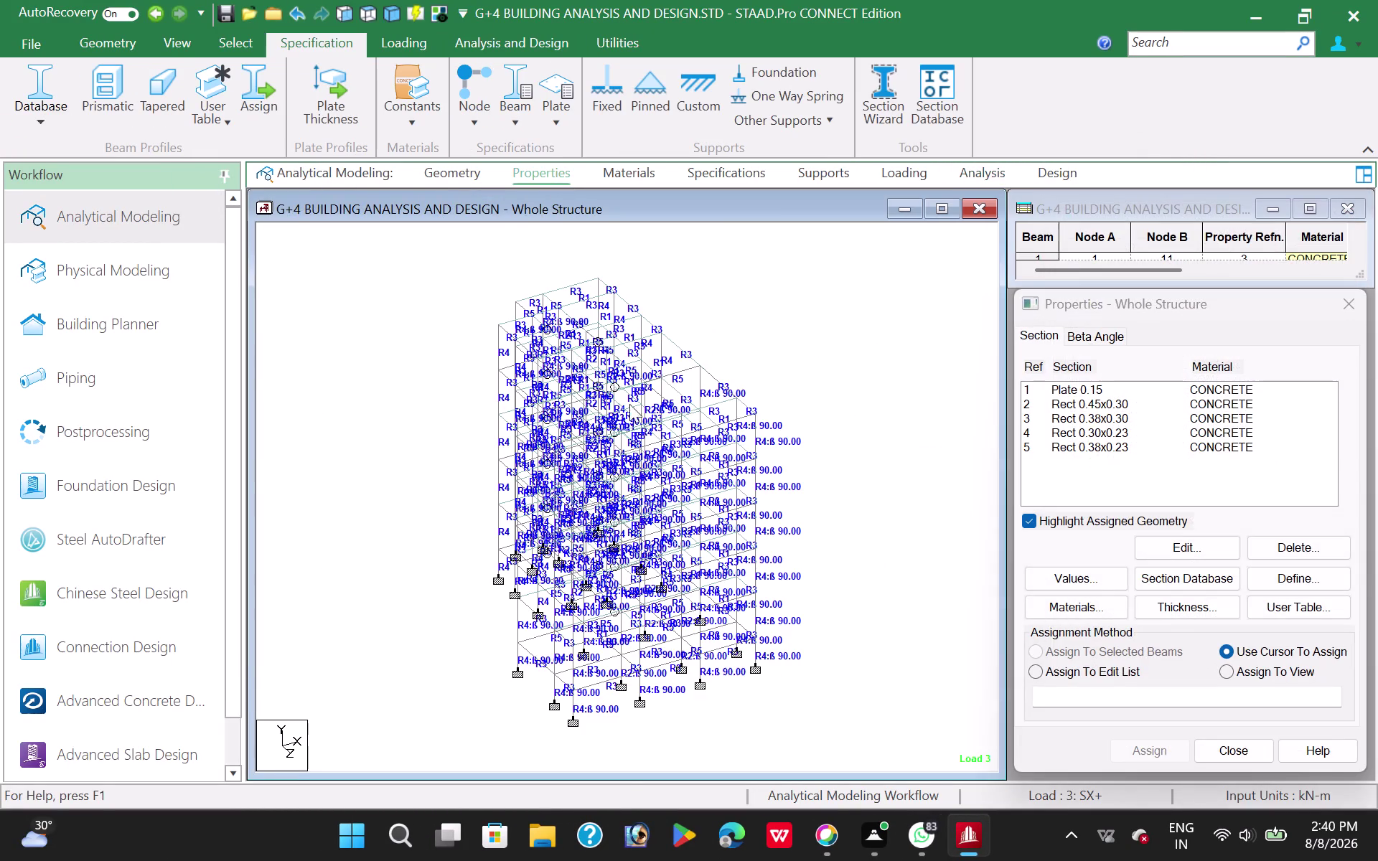
click(1095, 444)
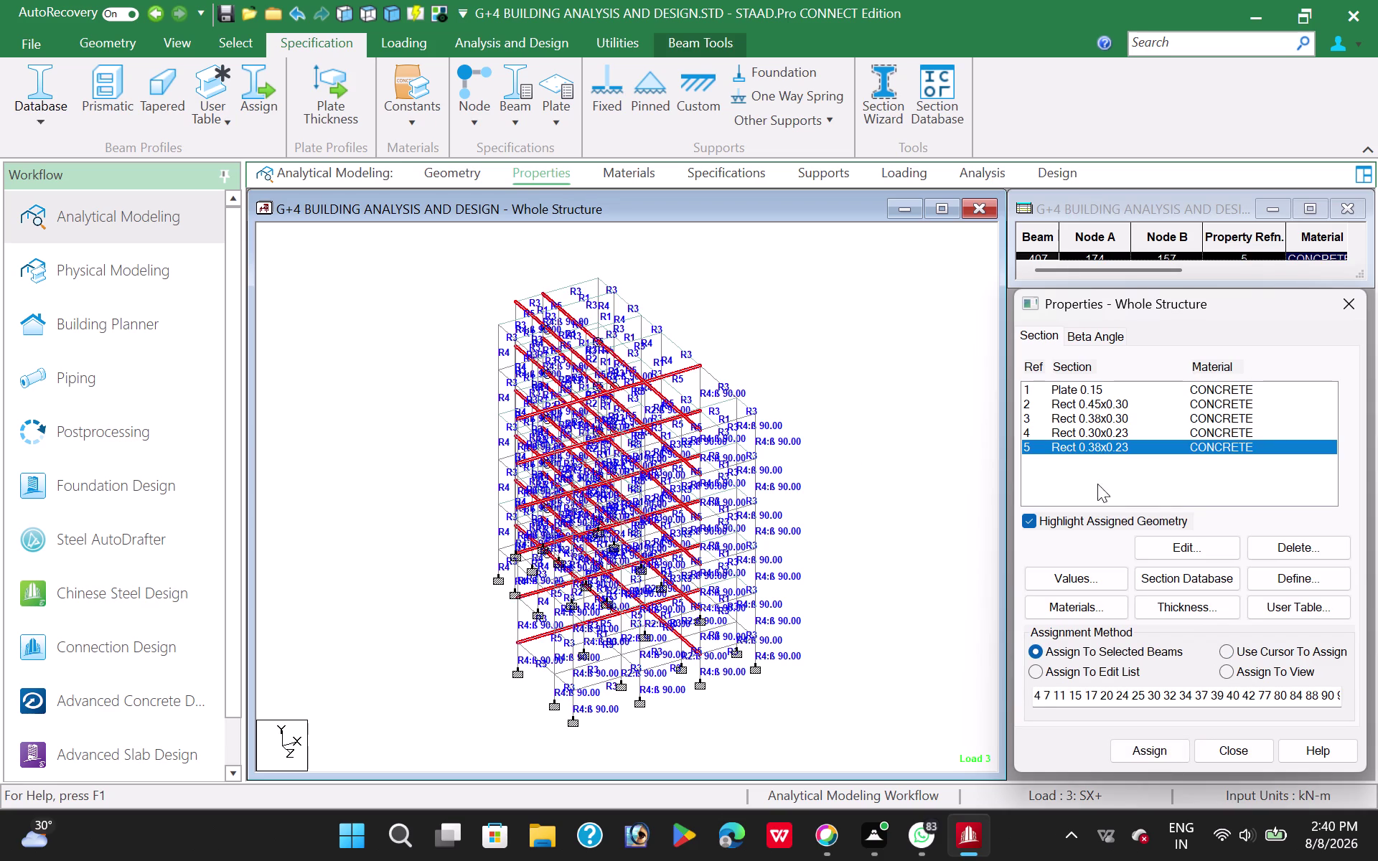
click(1191, 546)
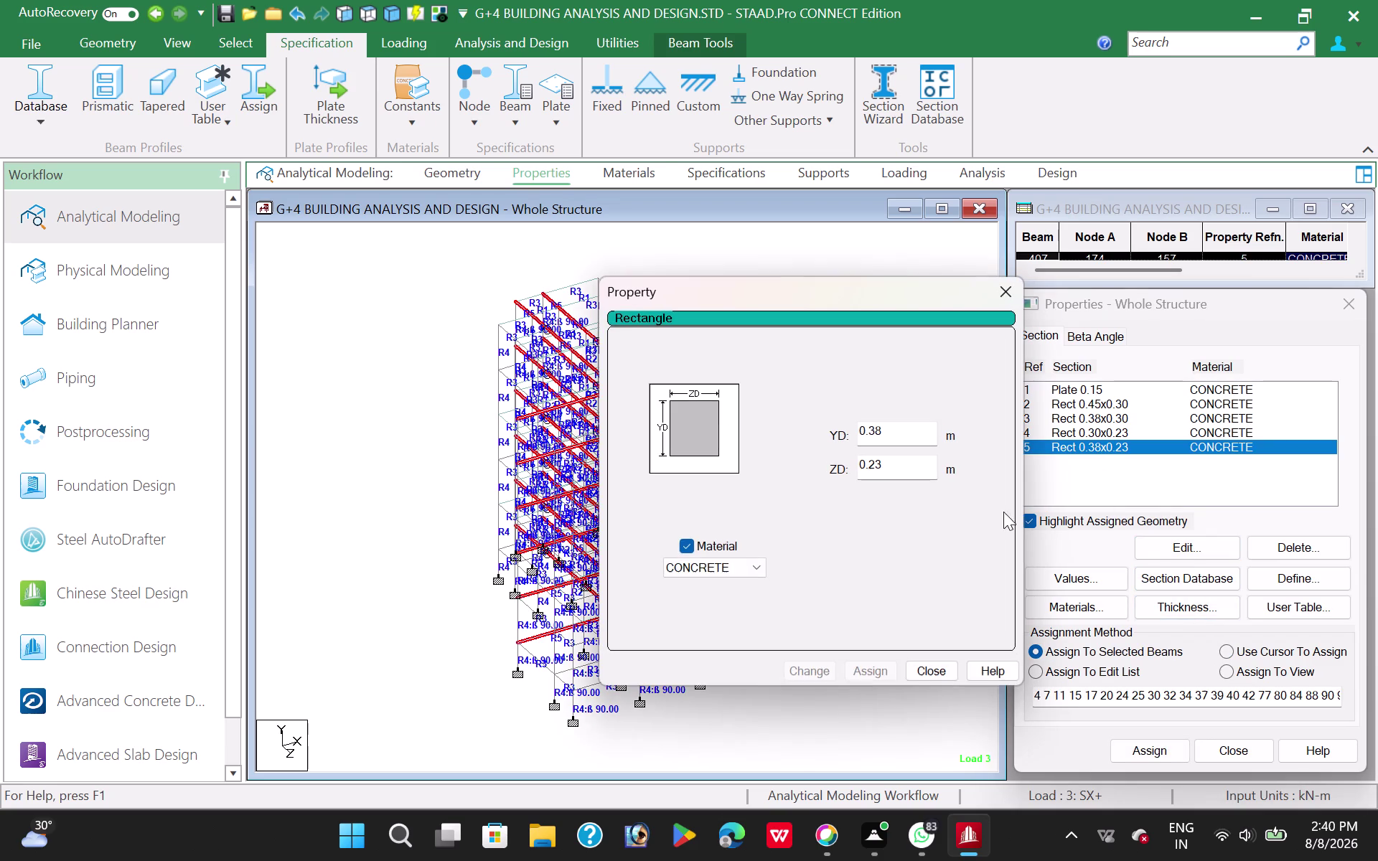
click(892, 468)
key(BackSpace)
key(BackSpace)
key(BackSpace)
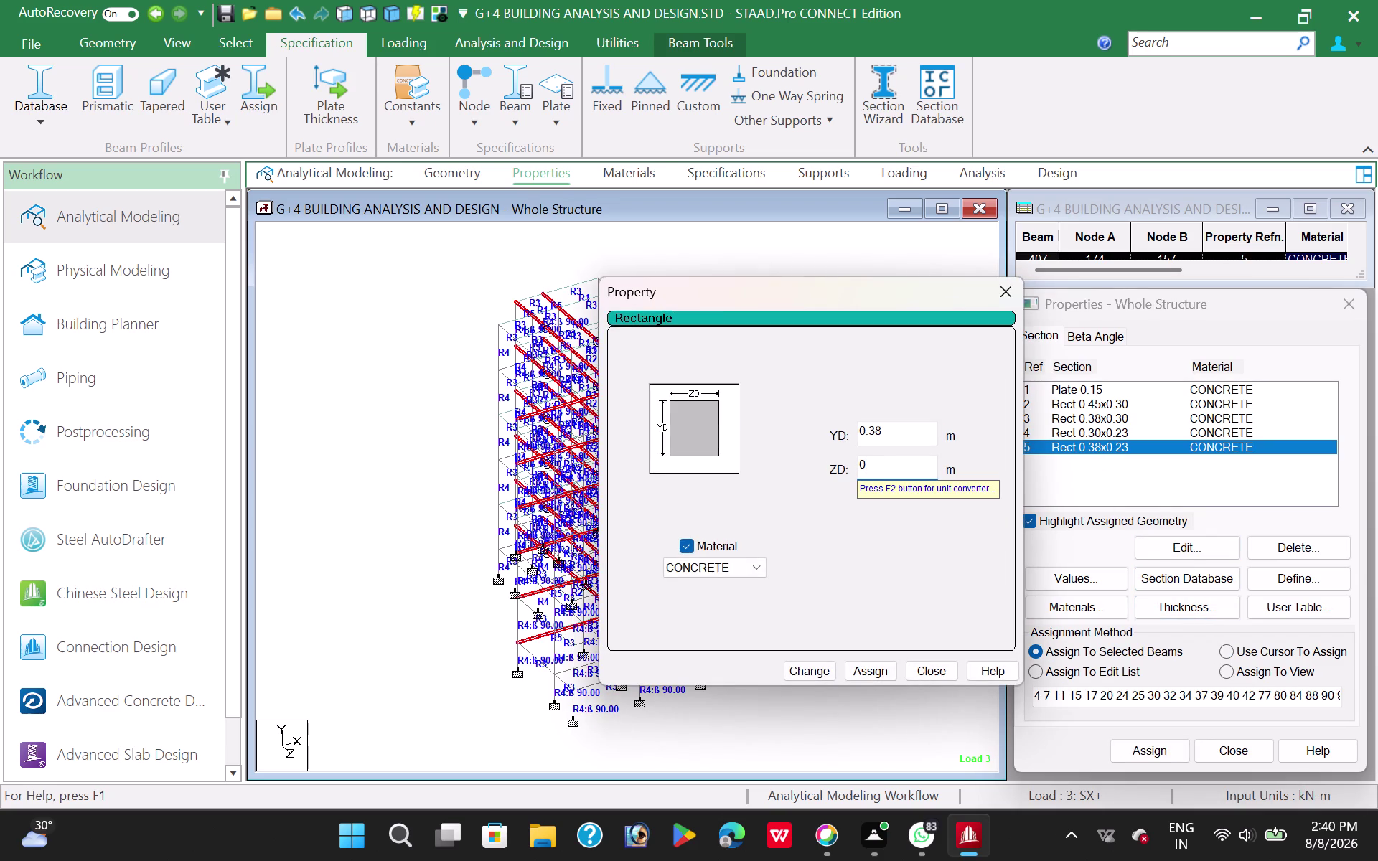
text(.3)
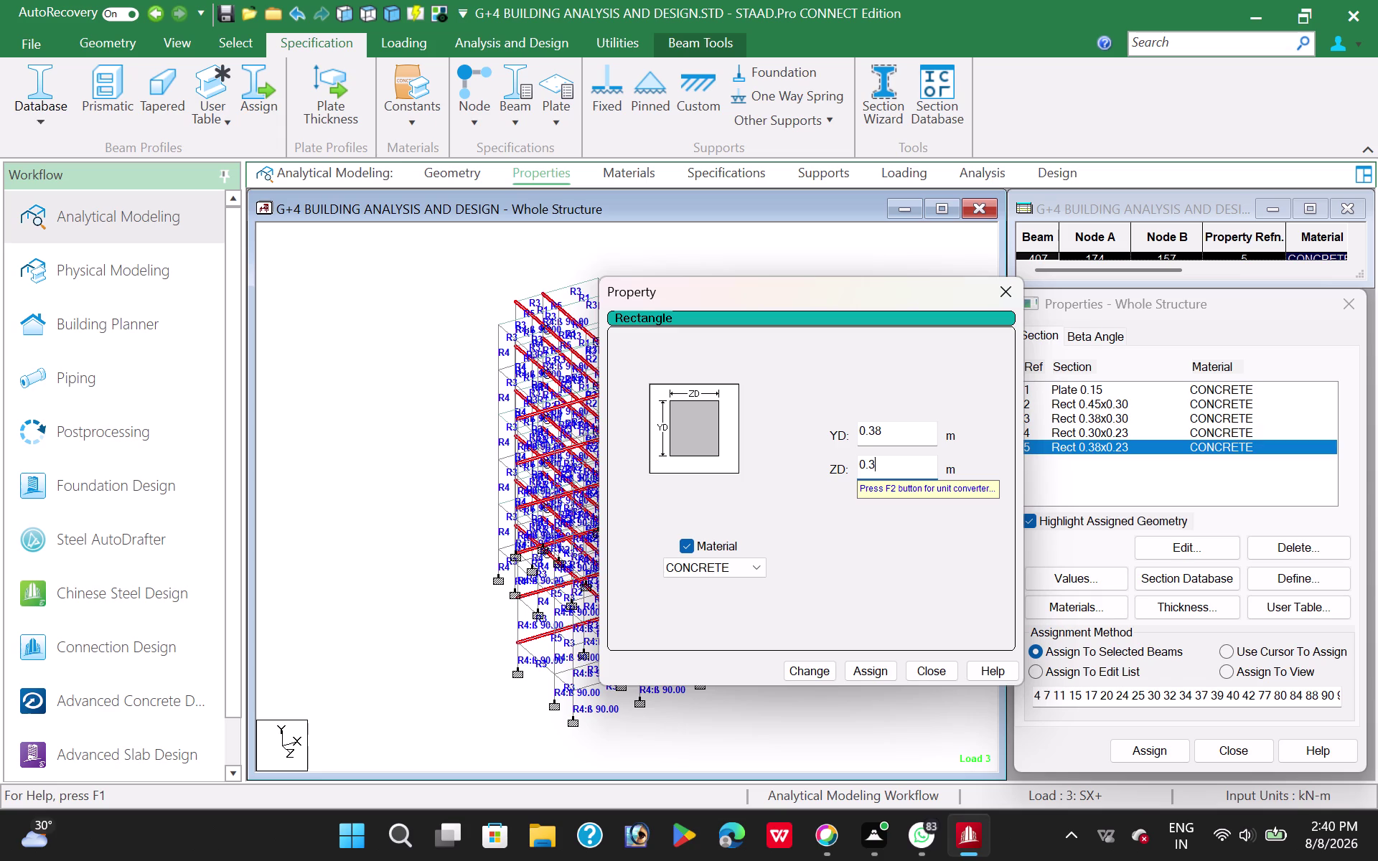
click(806, 668)
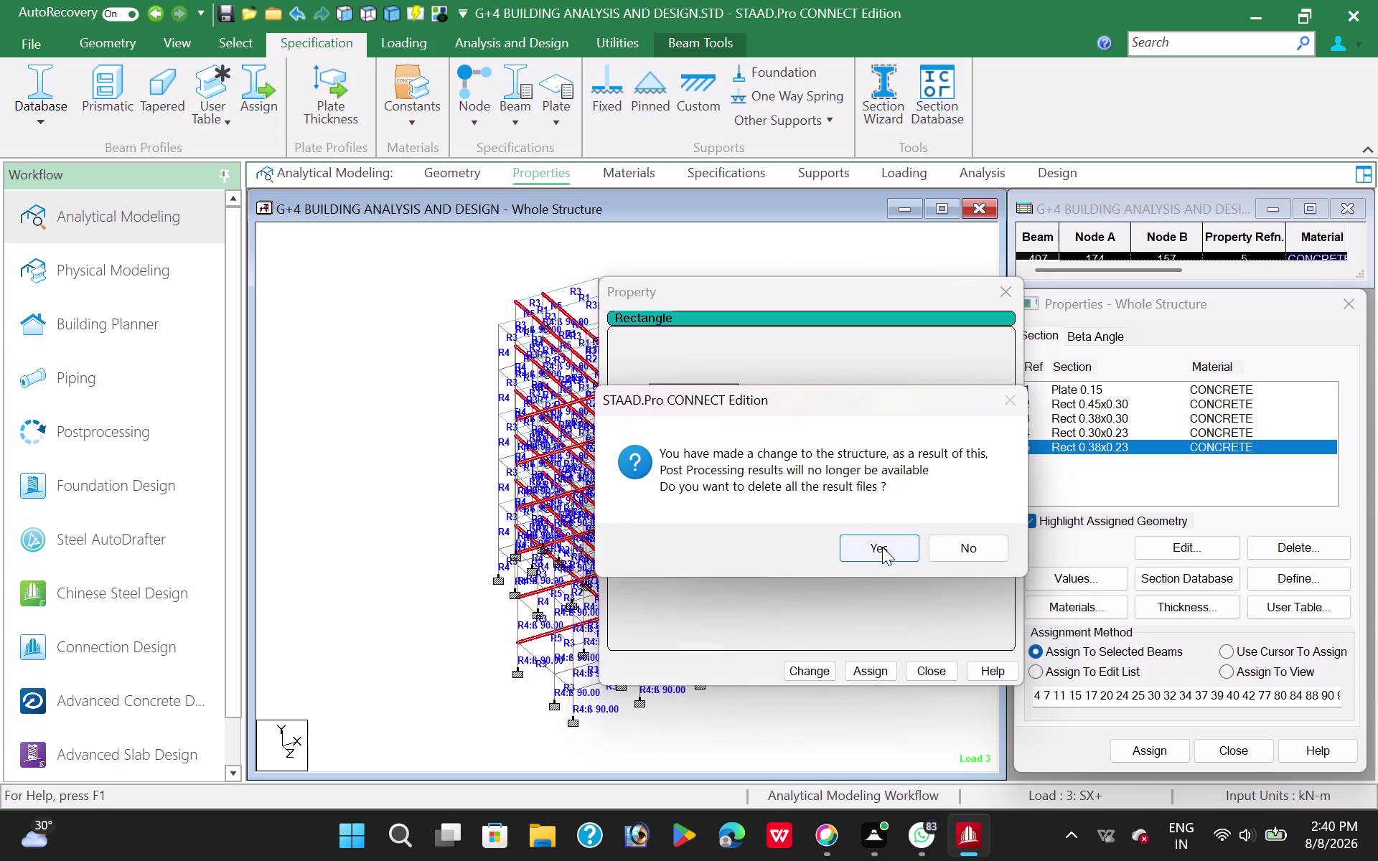
click(882, 548)
click(933, 675)
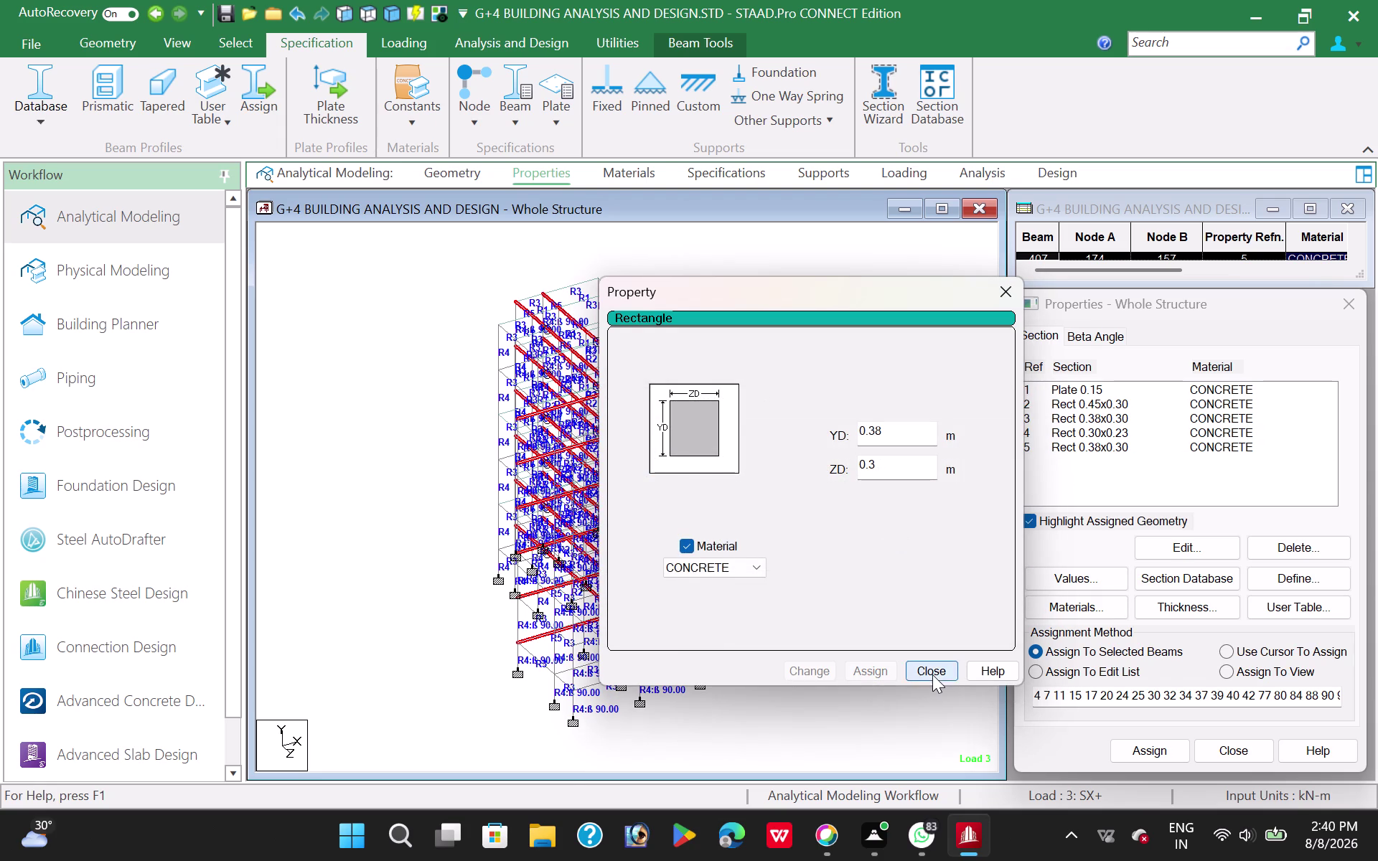
click(1105, 451)
click(1107, 430)
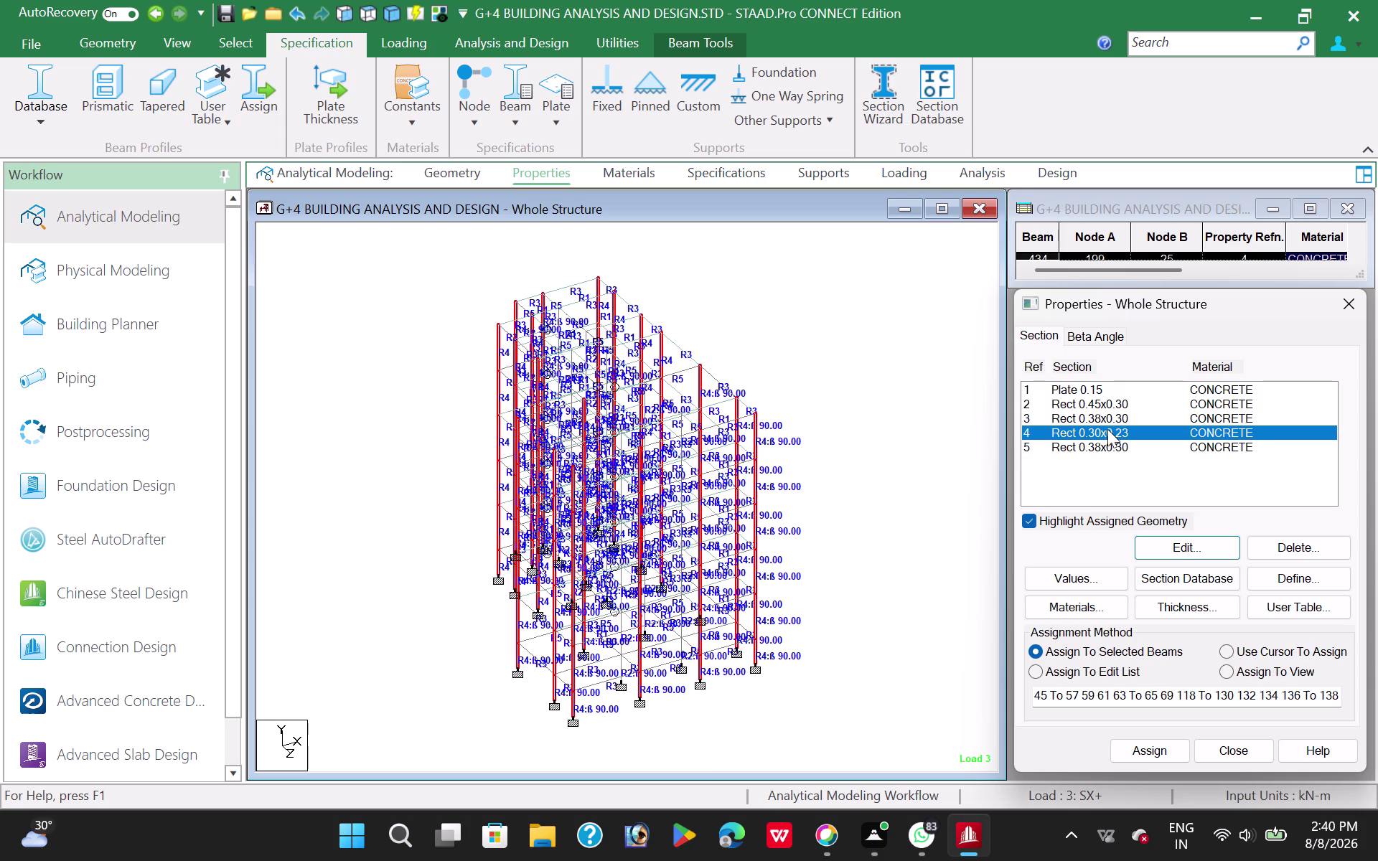
Highlight the members assigned to section Refs 5, 3, and the 0.45x0.30 and 0.30x0.23 sections.
click(1100, 447)
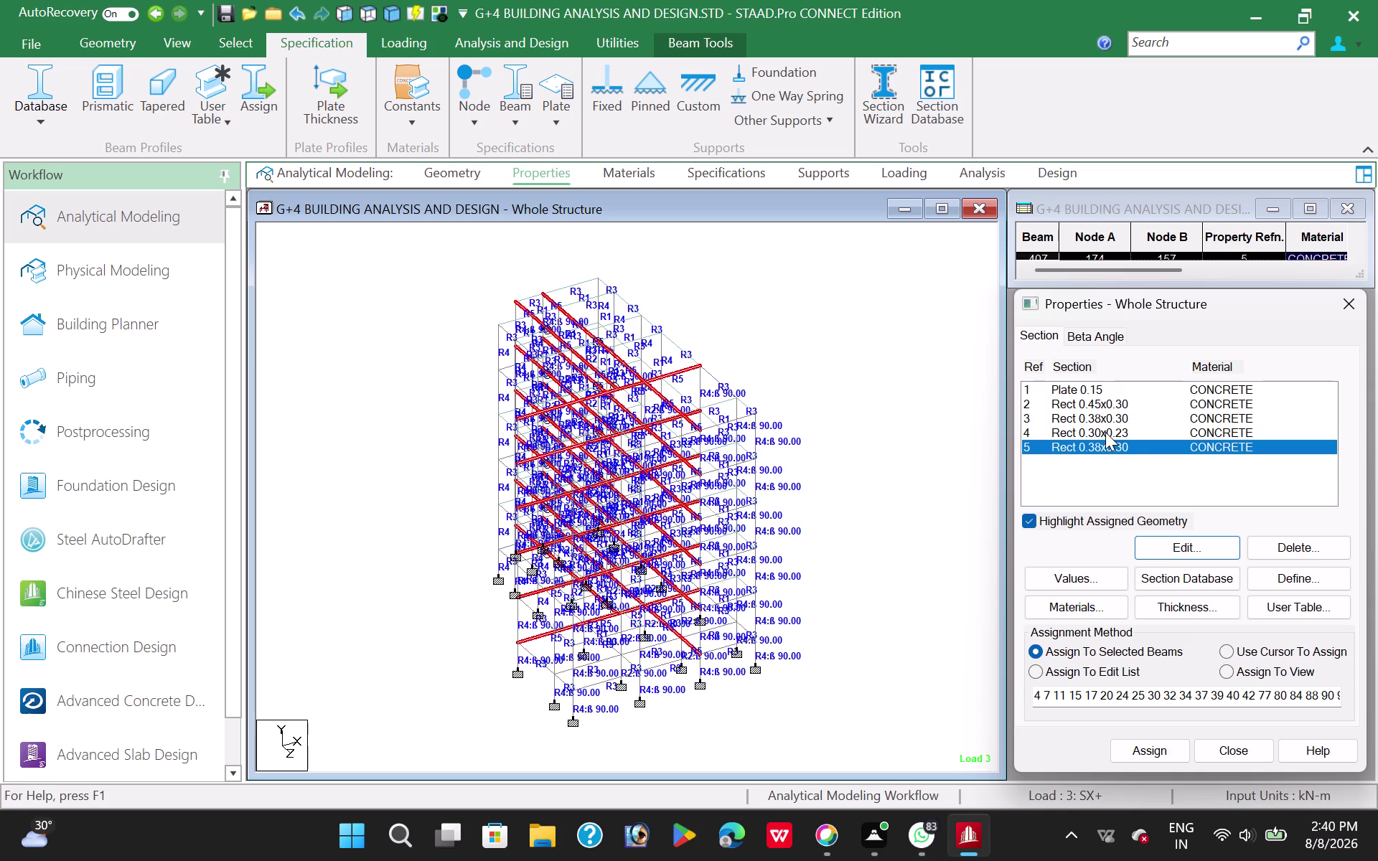
click(1112, 415)
click(1111, 402)
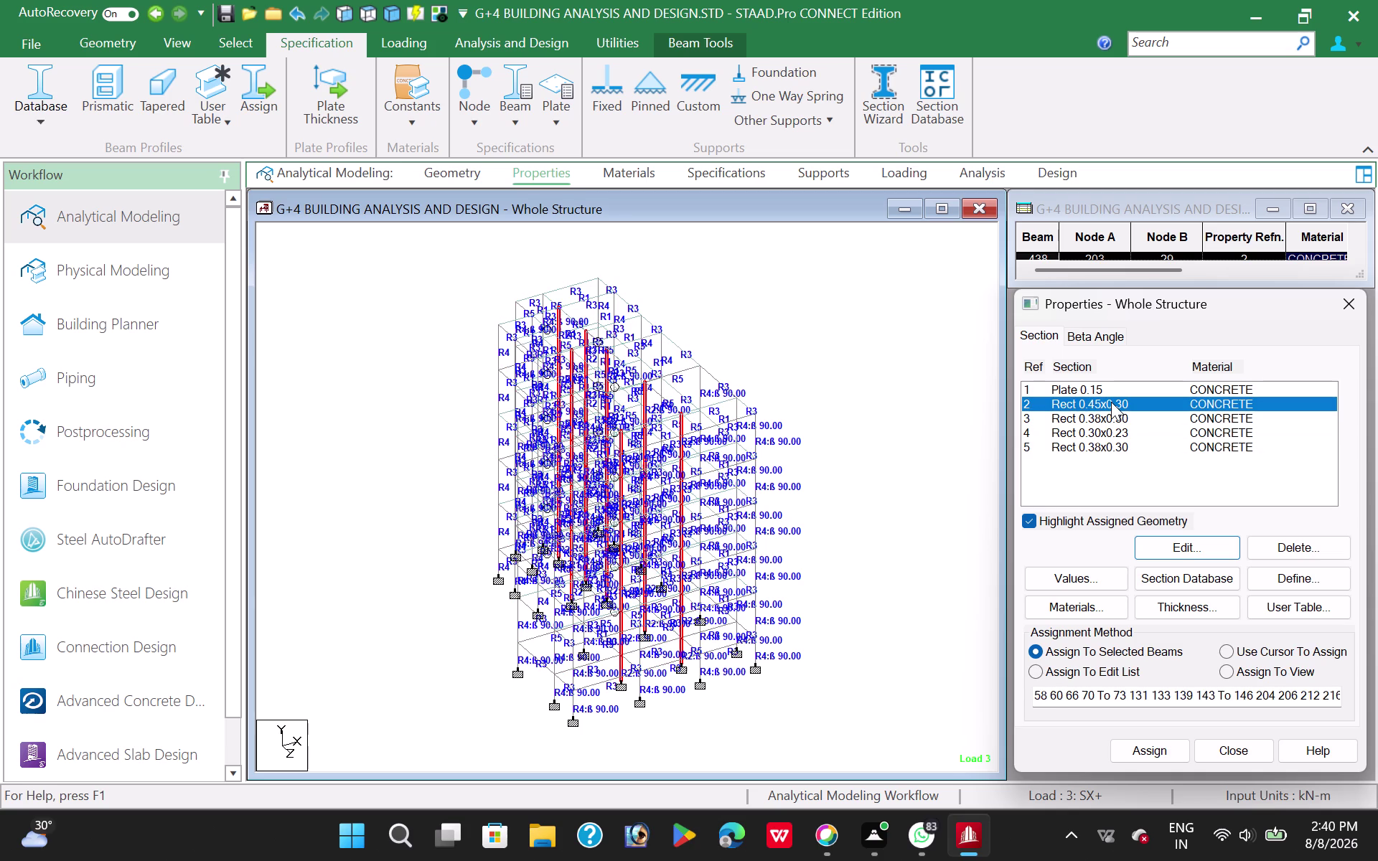
click(1109, 420)
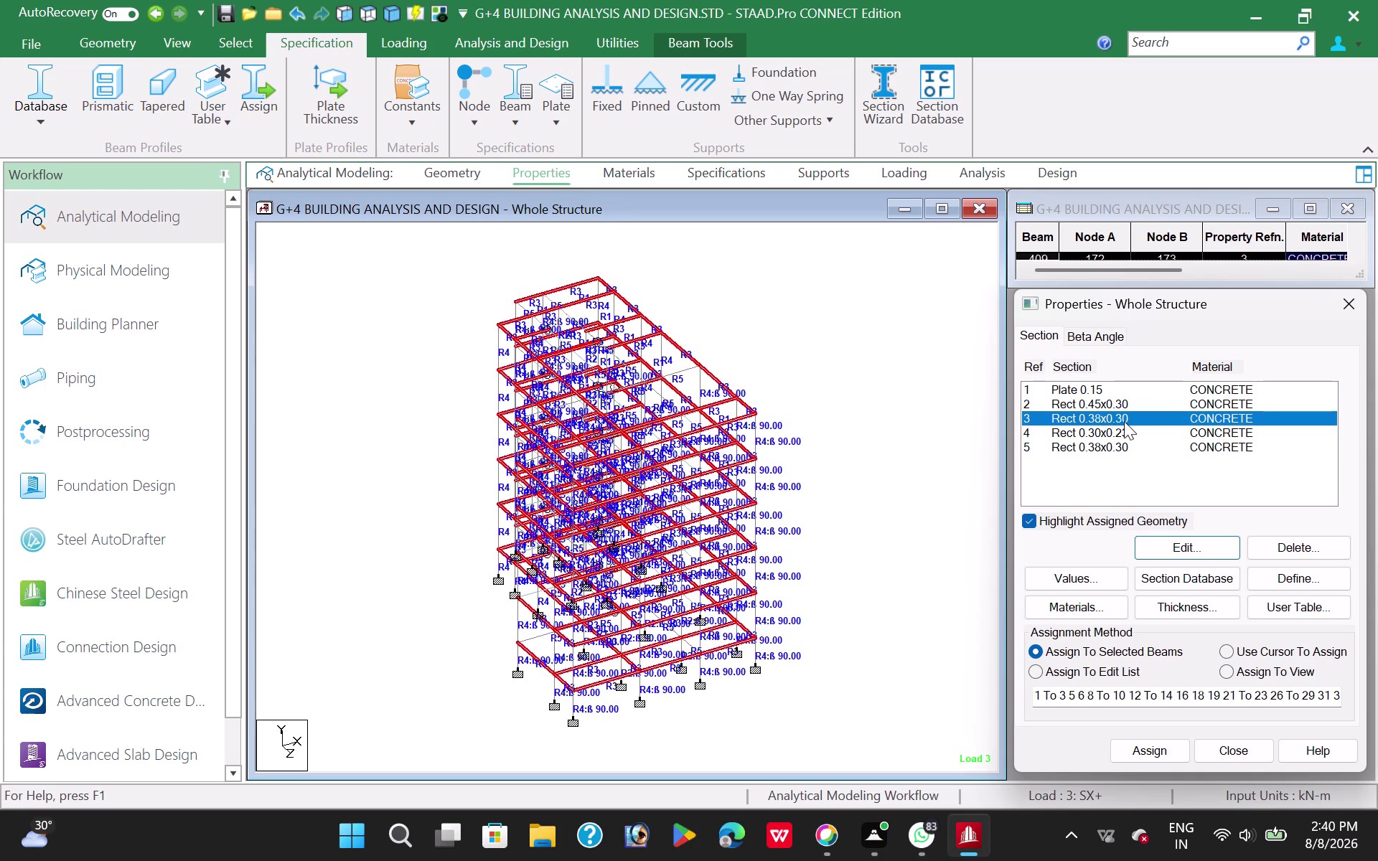
click(1117, 430)
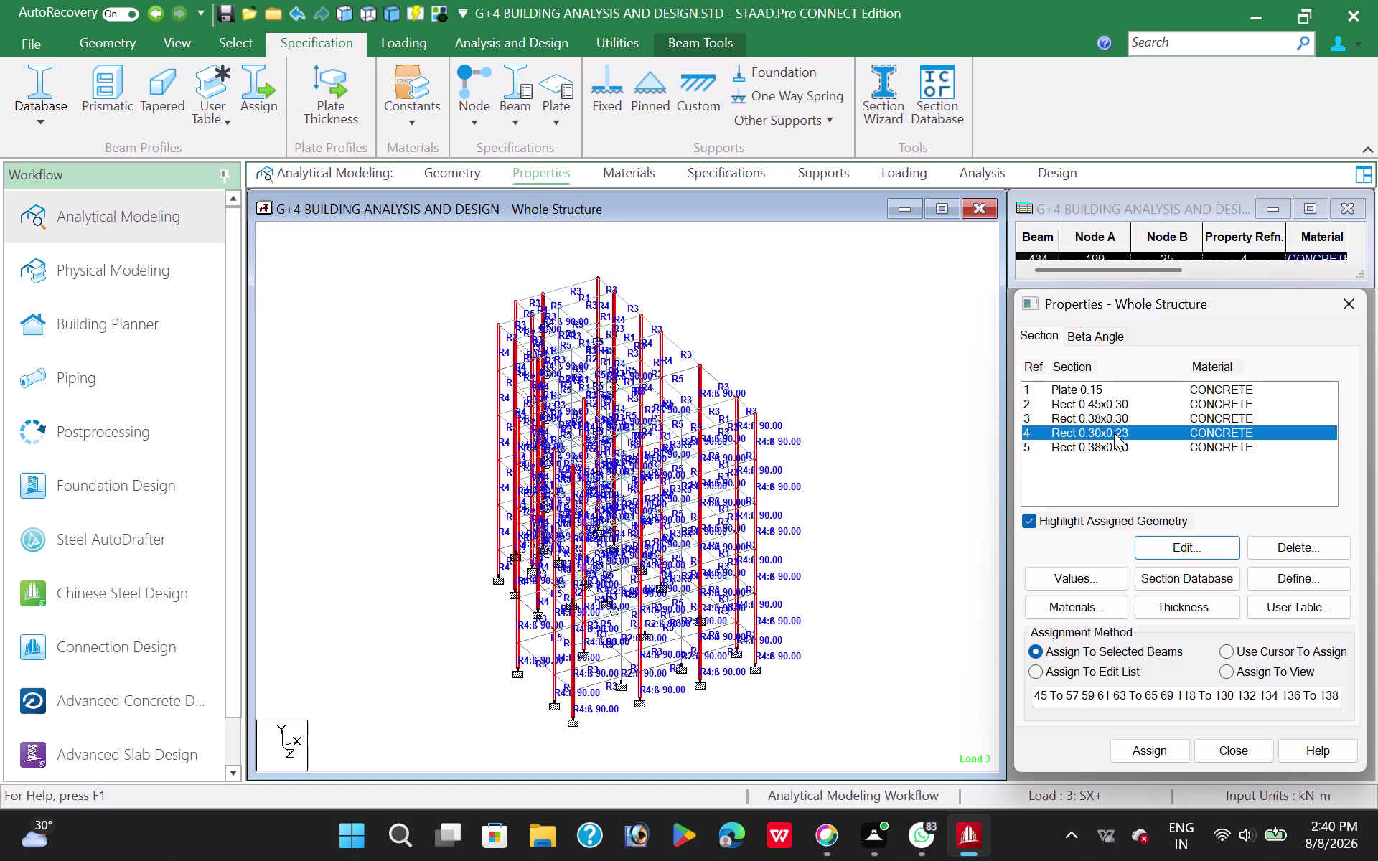
click(1108, 444)
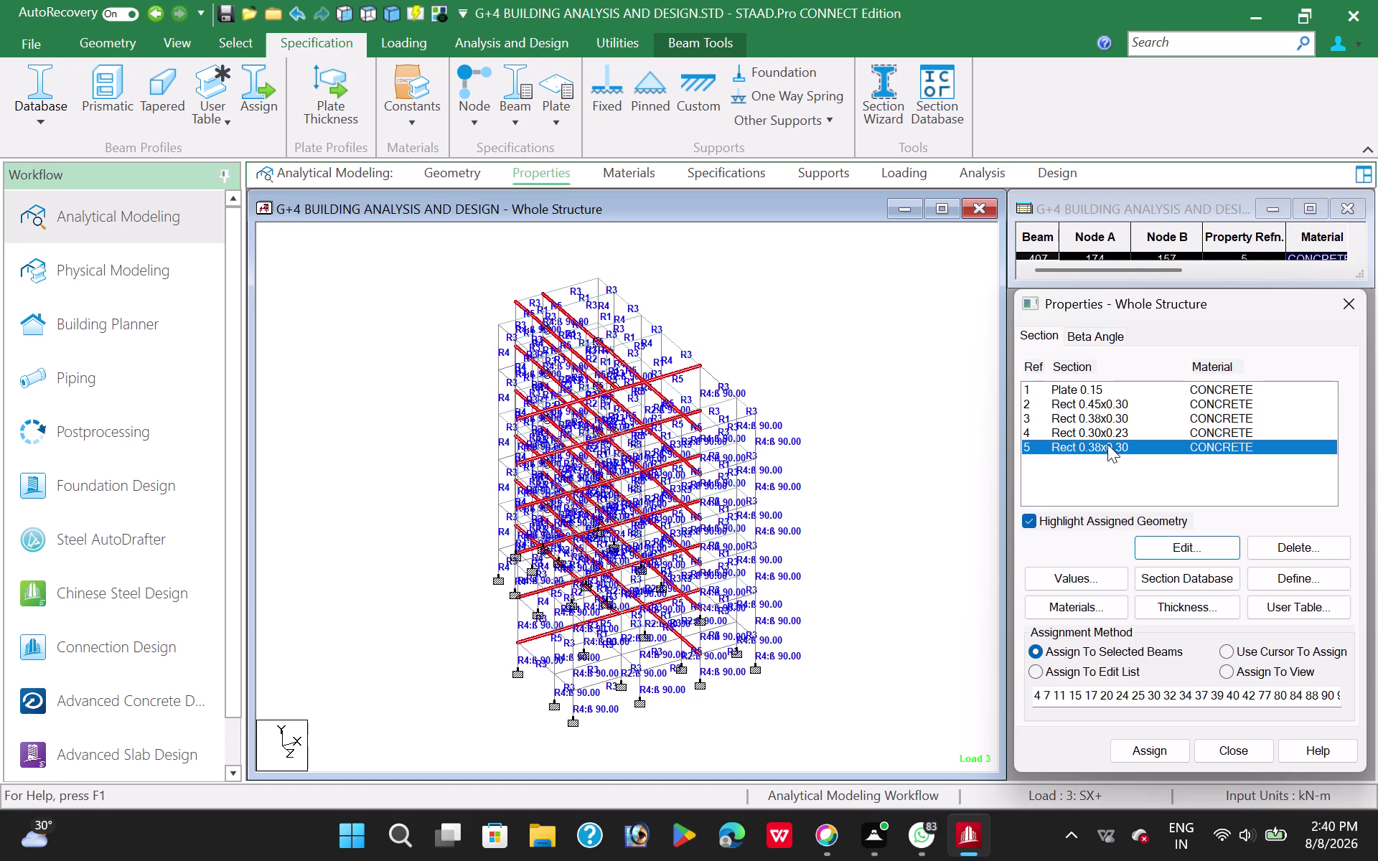
click(1108, 433)
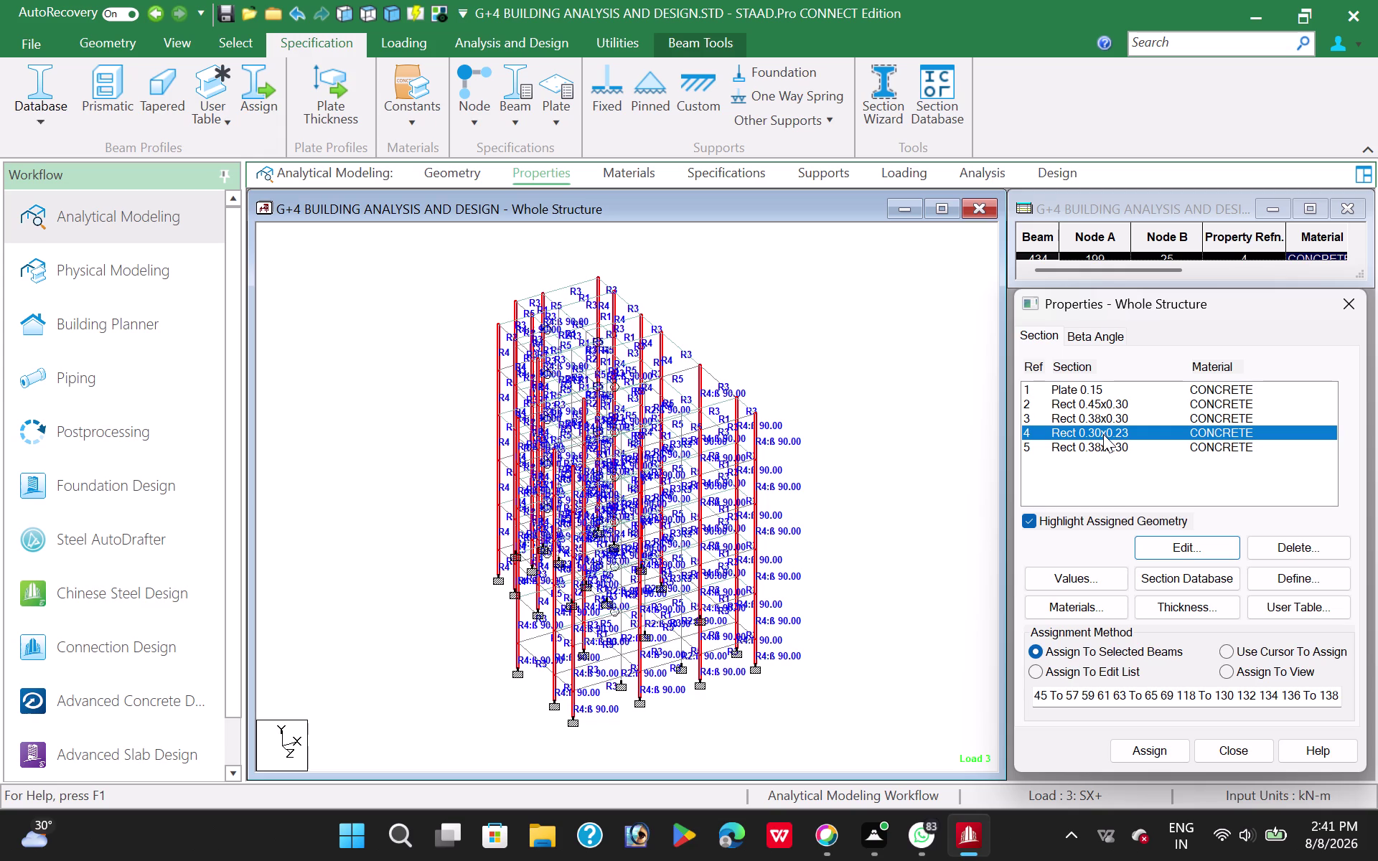
click(1103, 423)
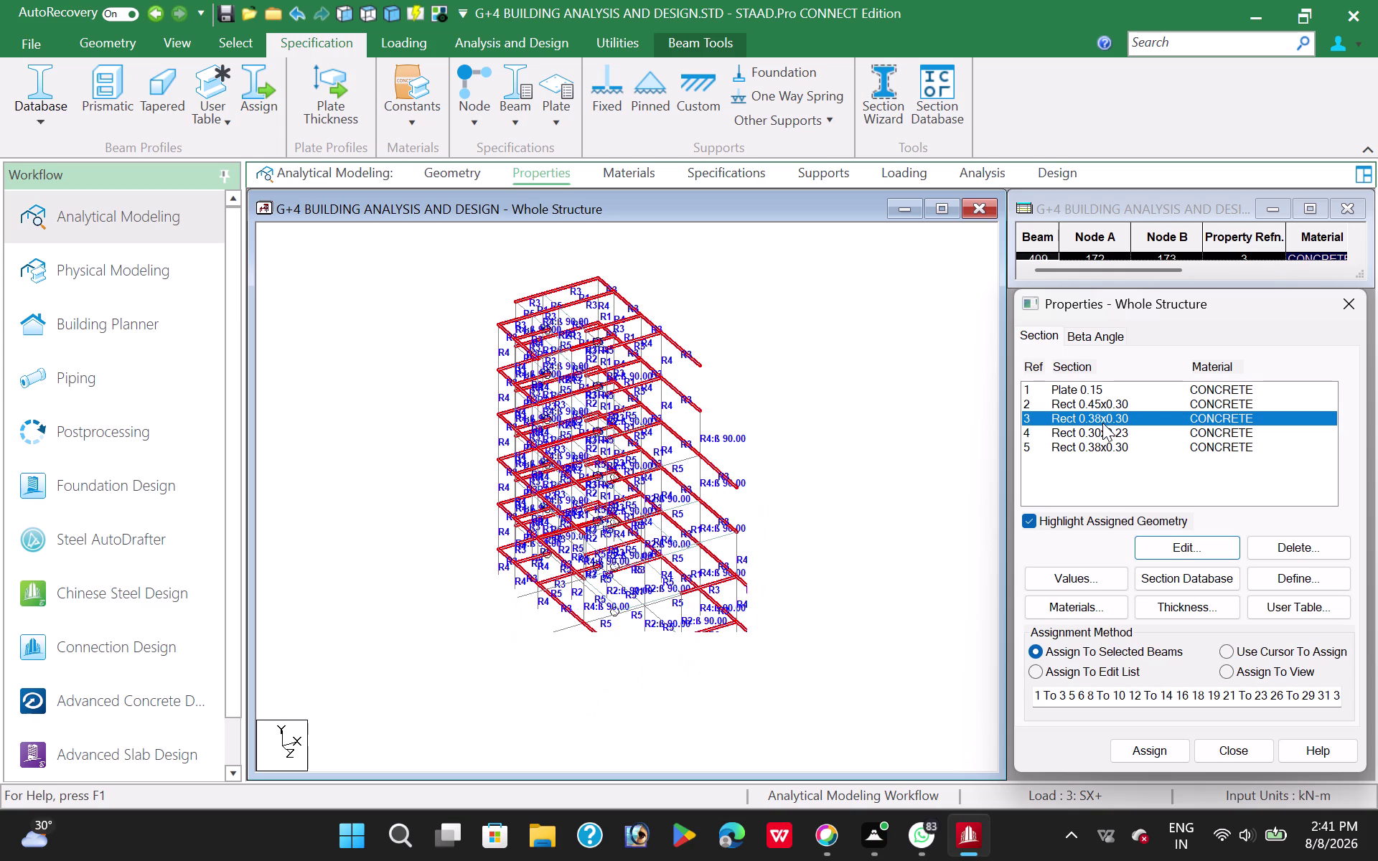
click(1122, 407)
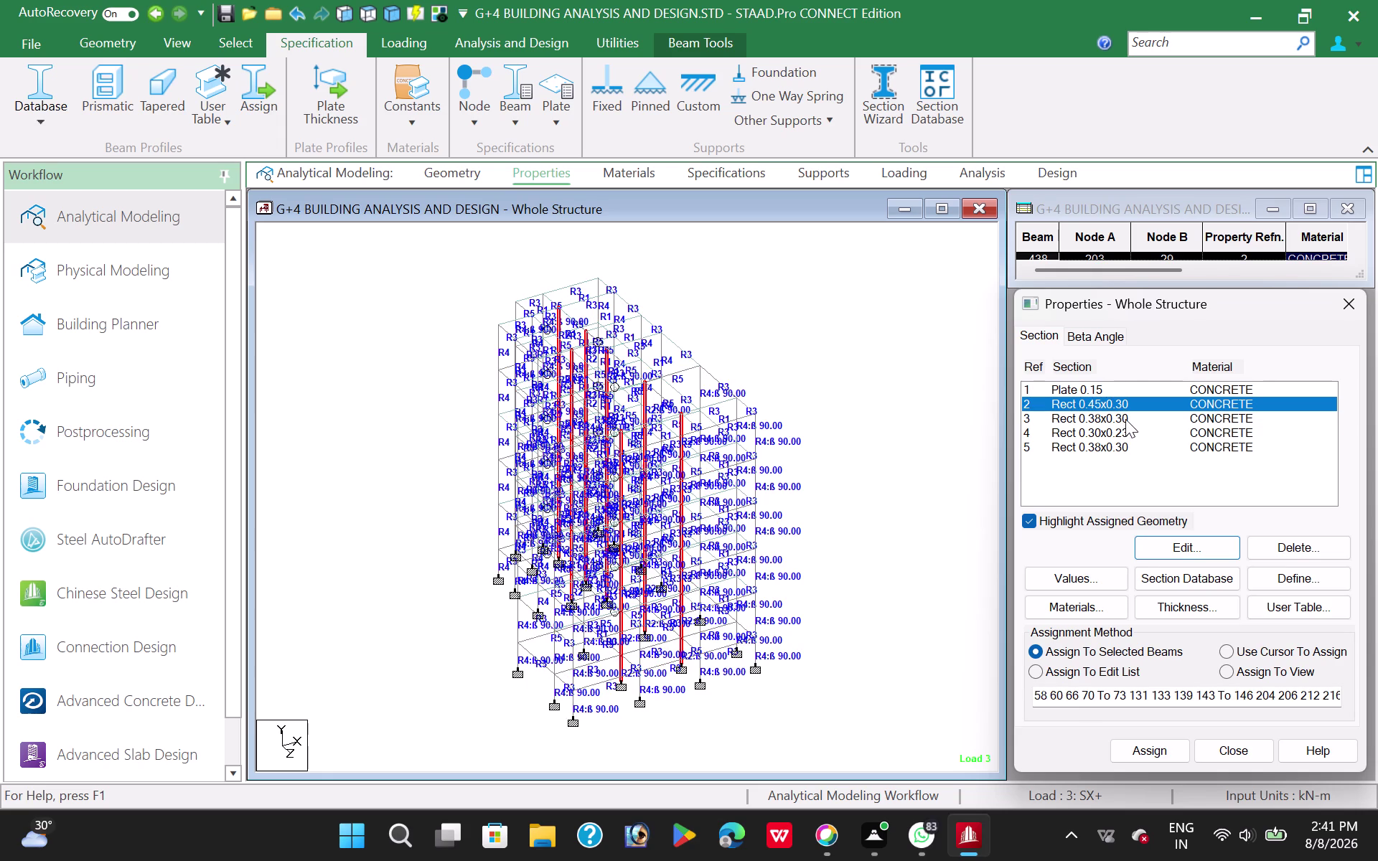
click(1119, 414)
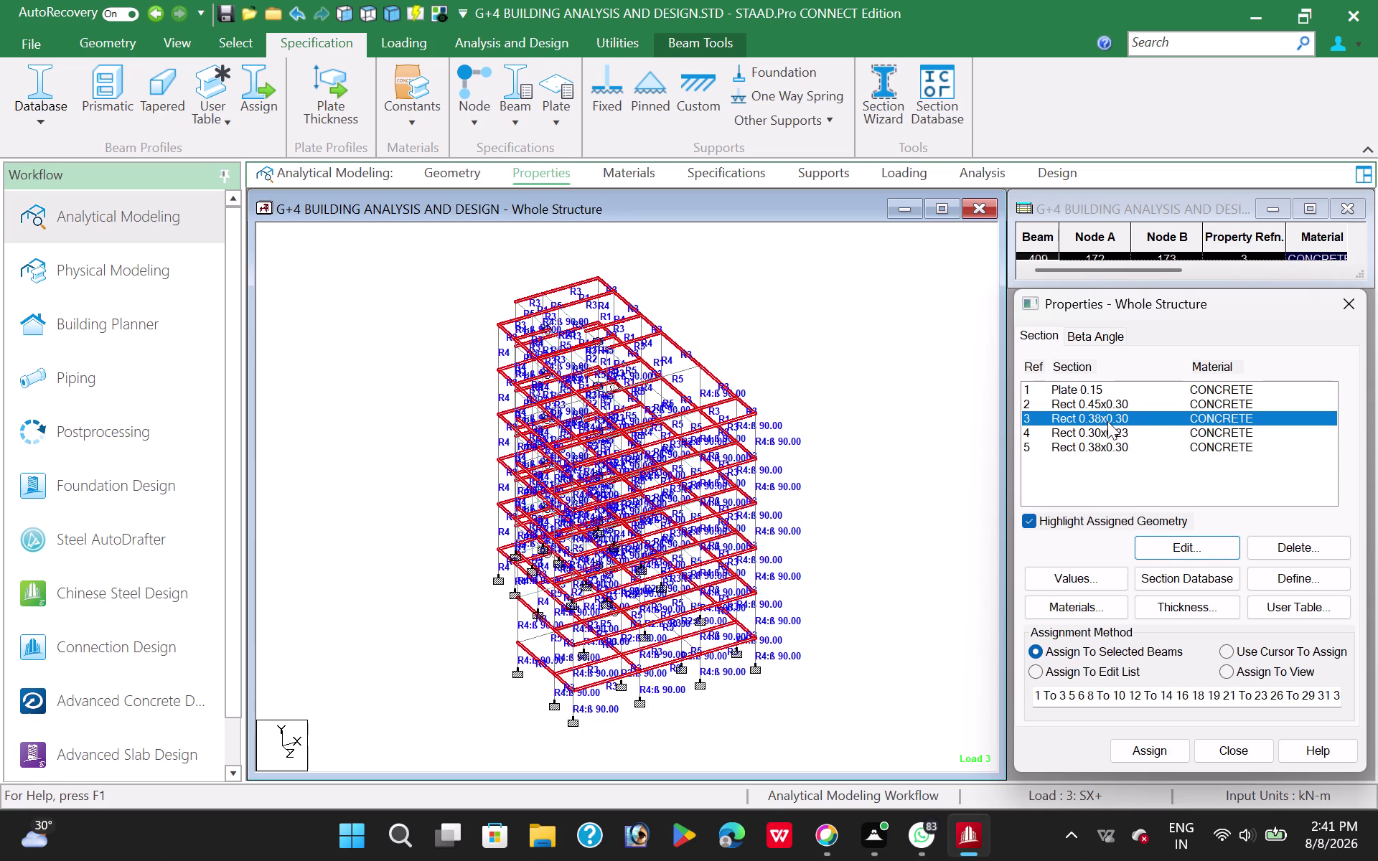
Change the depth of section Ref 3 to 0.45.
click(1183, 547)
click(885, 433)
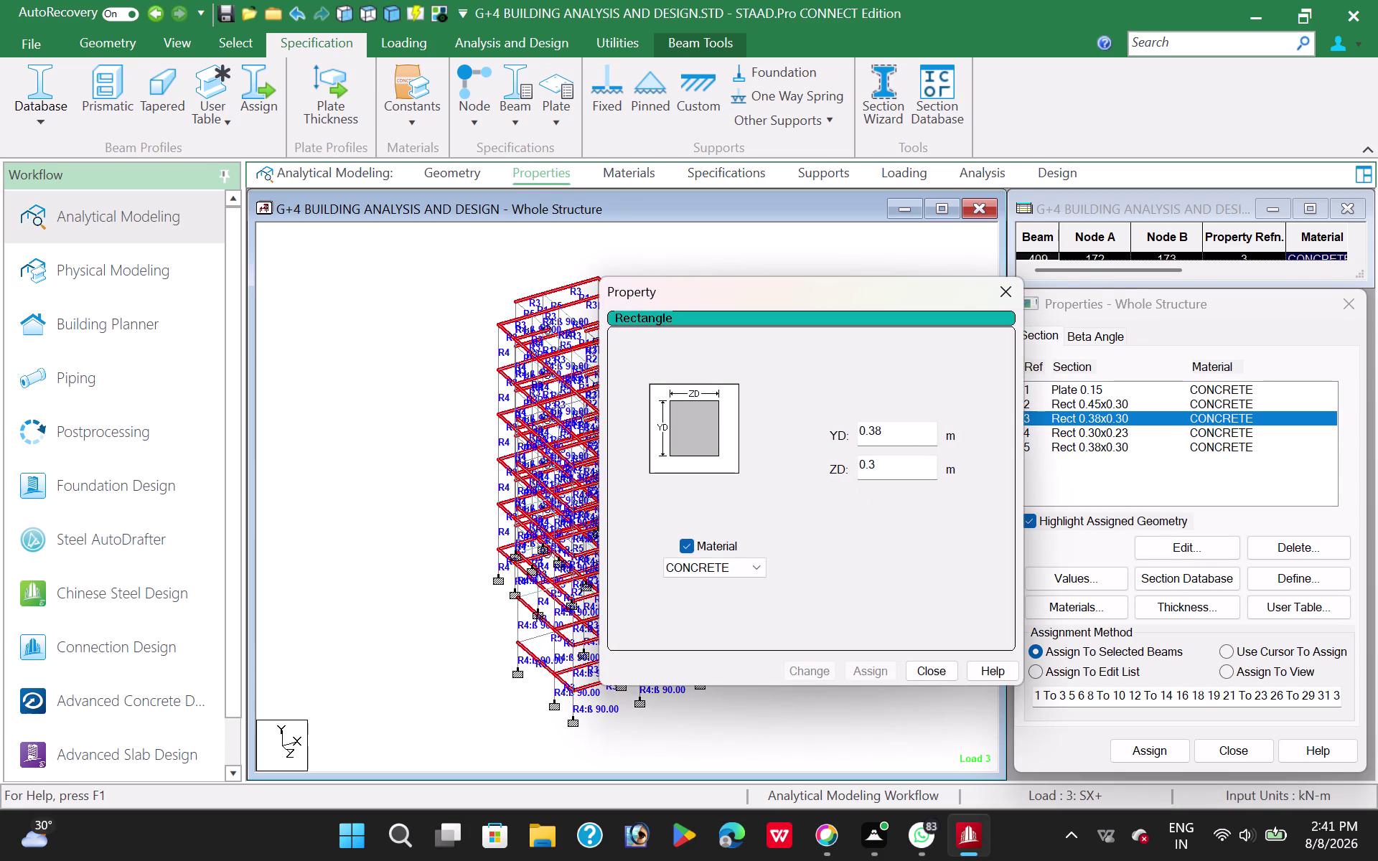
key(BackSpace)
key(BackSpace)
text(45)
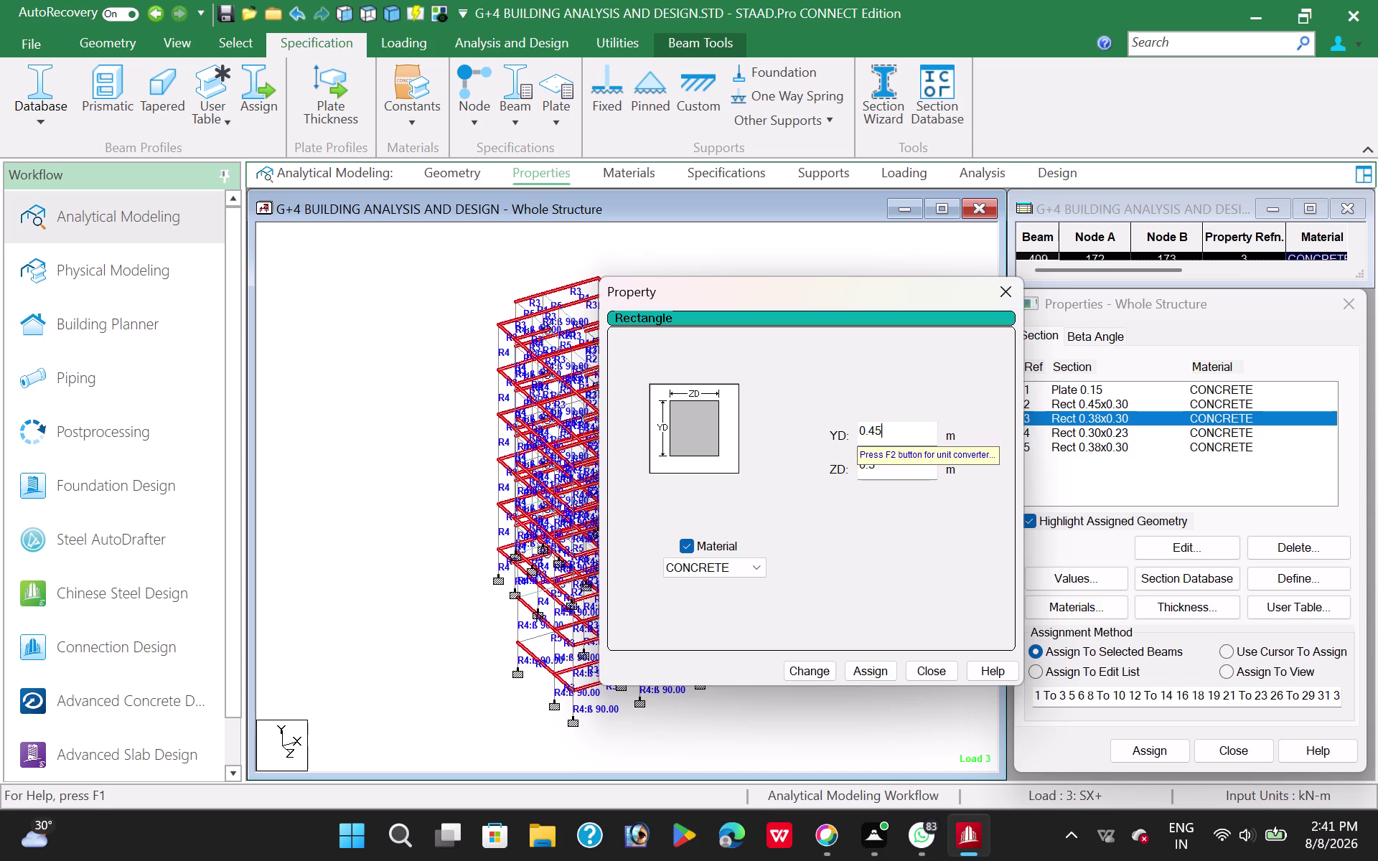
click(813, 674)
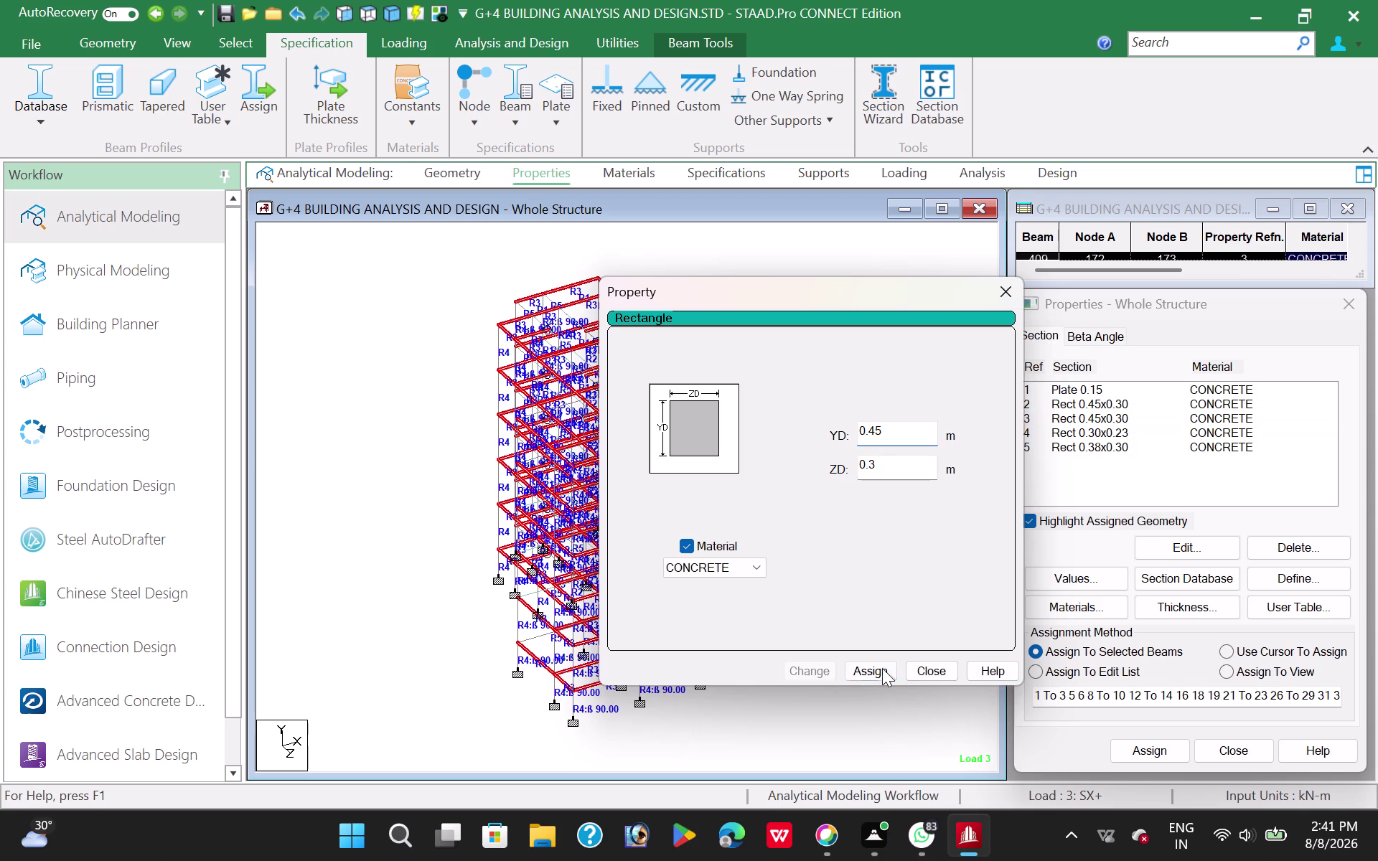
click(929, 675)
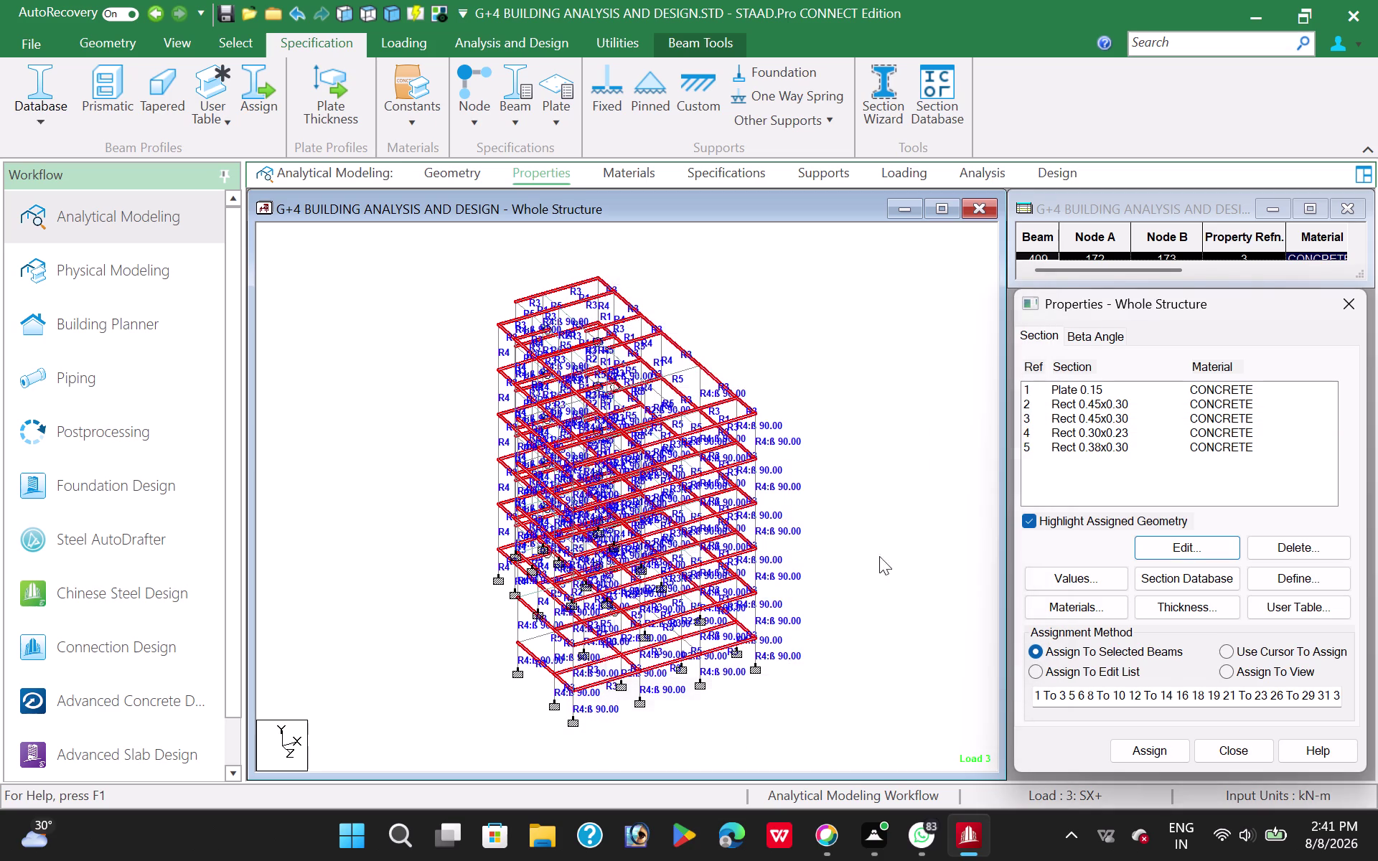
Resize the 0.30x0.23 section (Ref 4) to 0.45x0.30.
click(1115, 429)
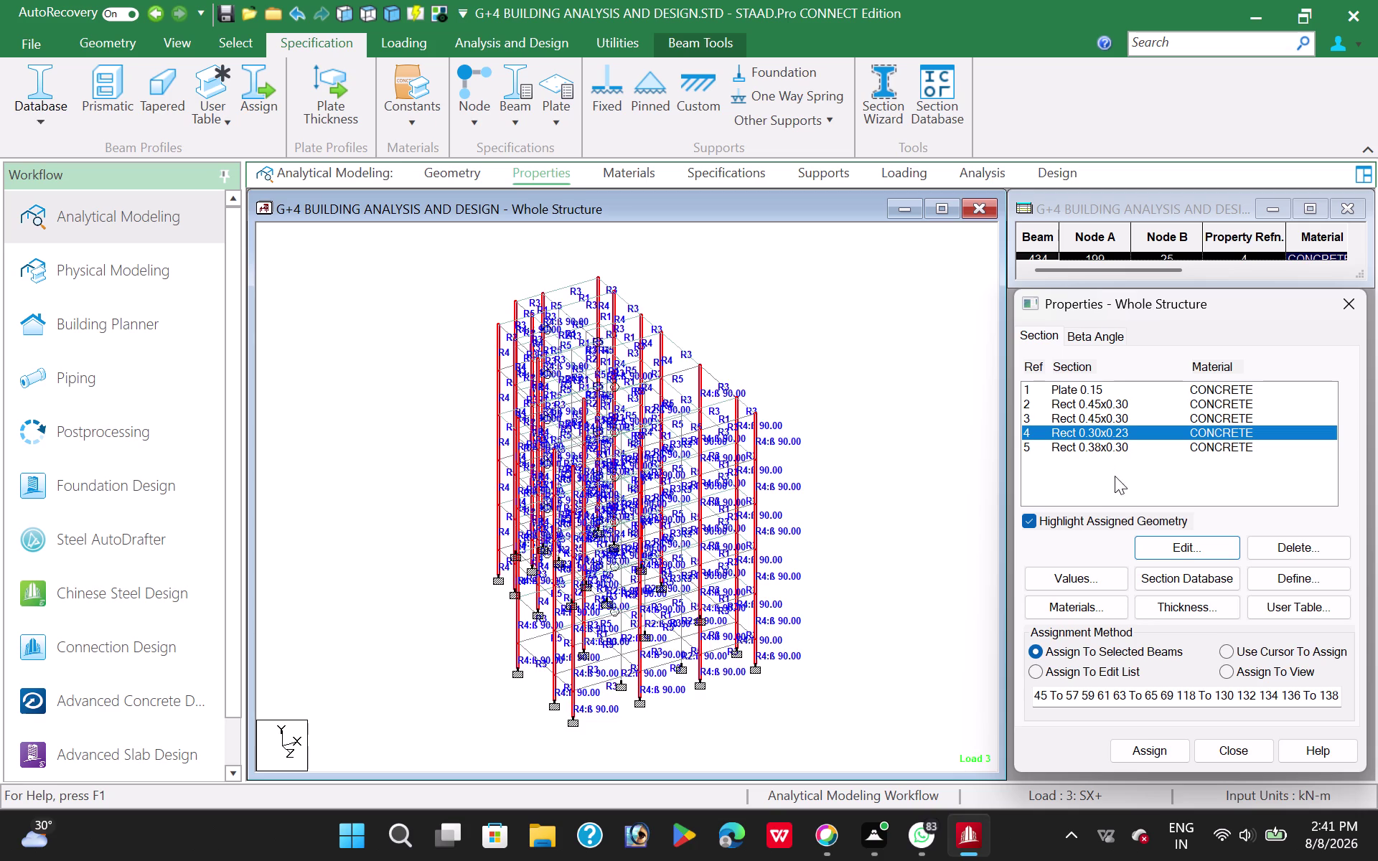
click(1168, 547)
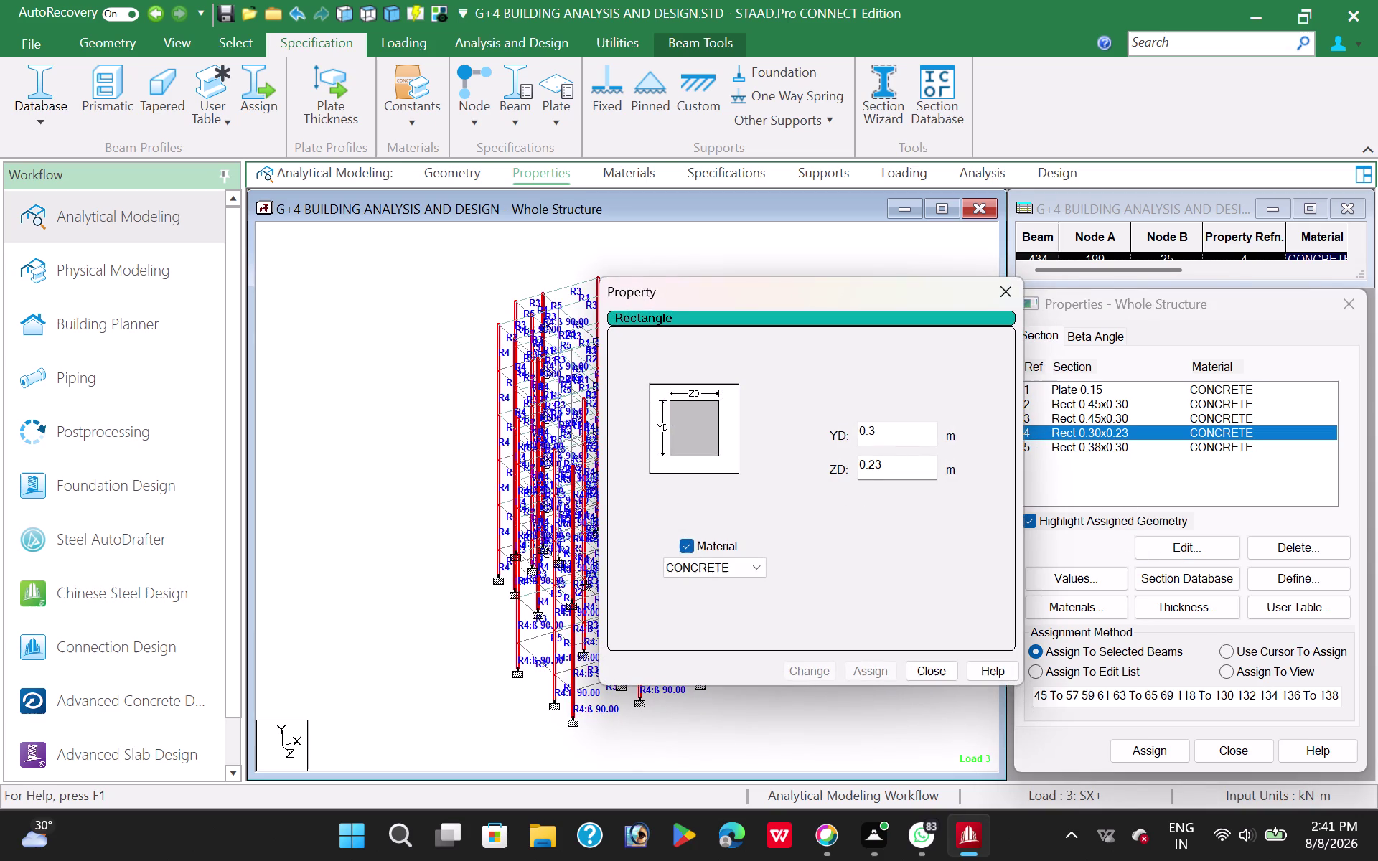
click(883, 432)
key(BackSpace)
text(45)
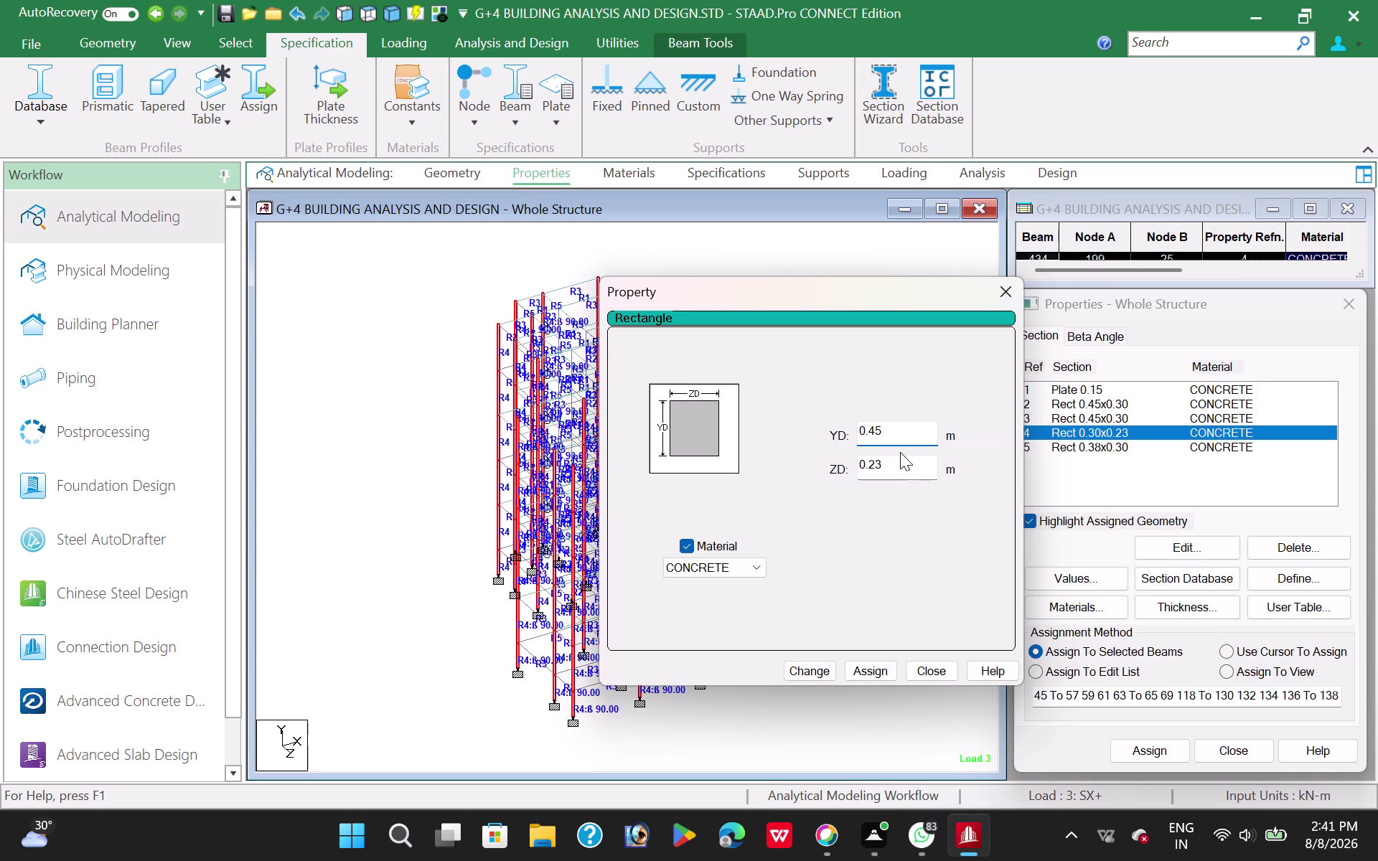
click(901, 469)
key(BackSpace)
key(BackSpace)
key(BackSpace)
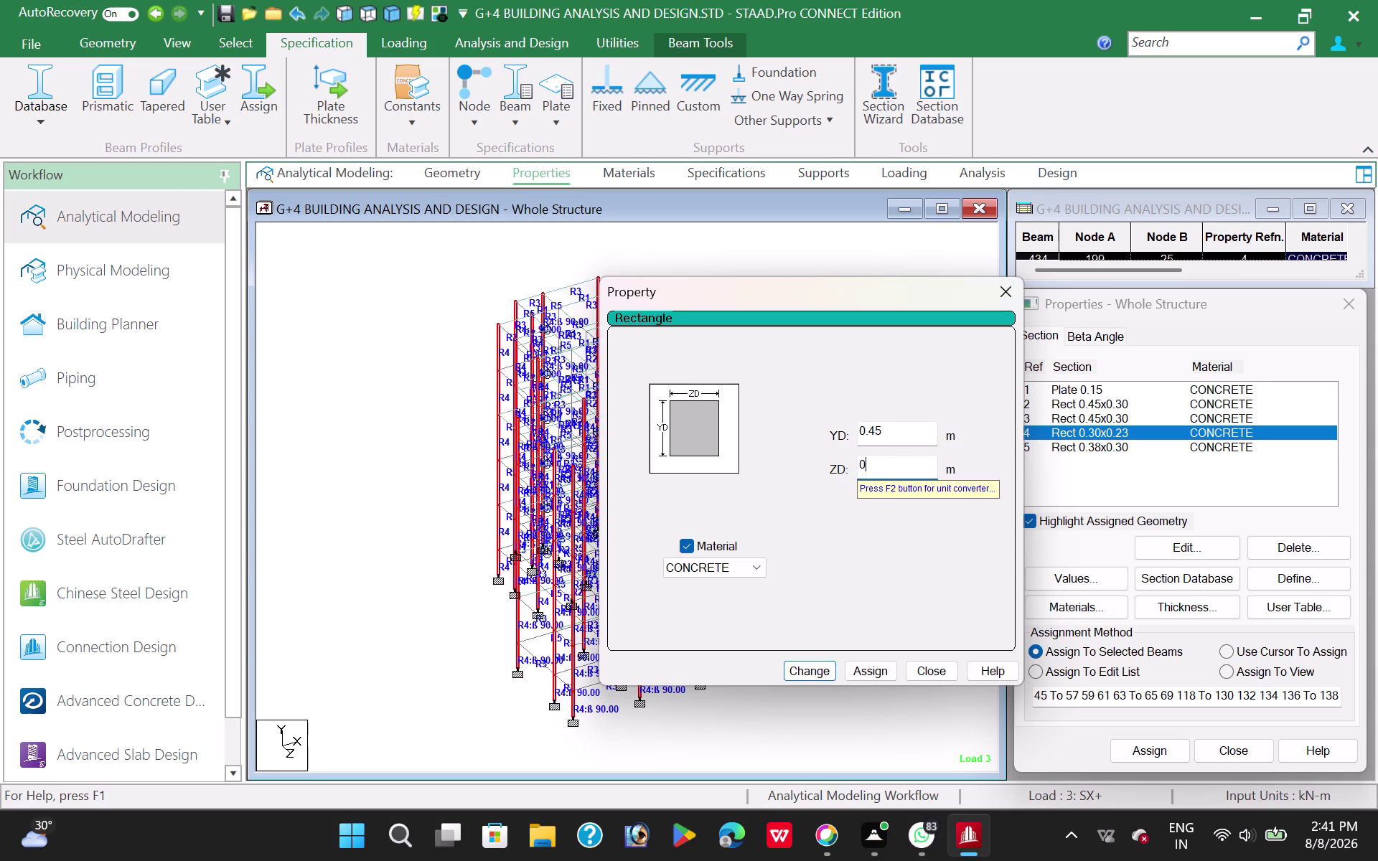
text(.3)
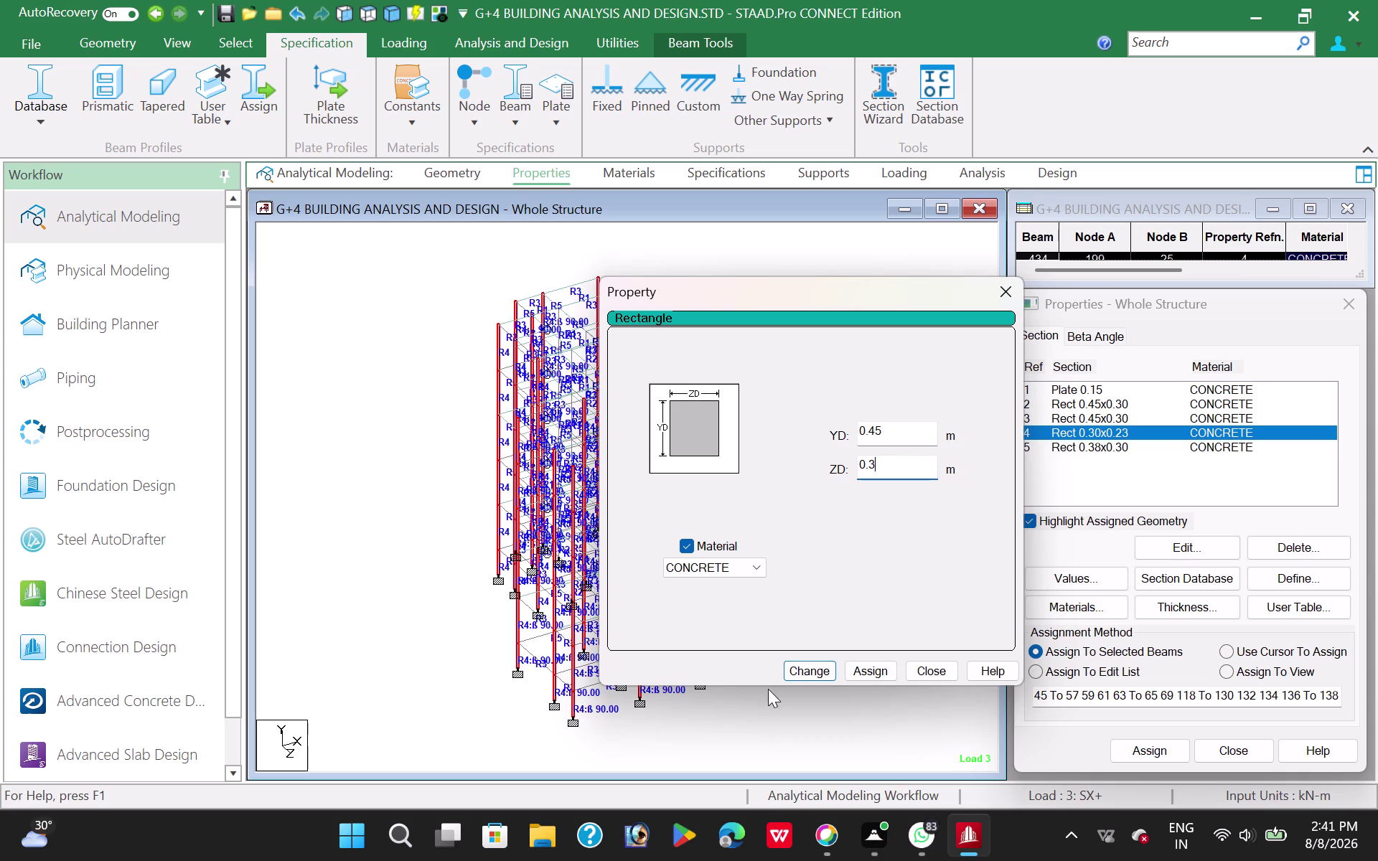
click(822, 669)
click(934, 670)
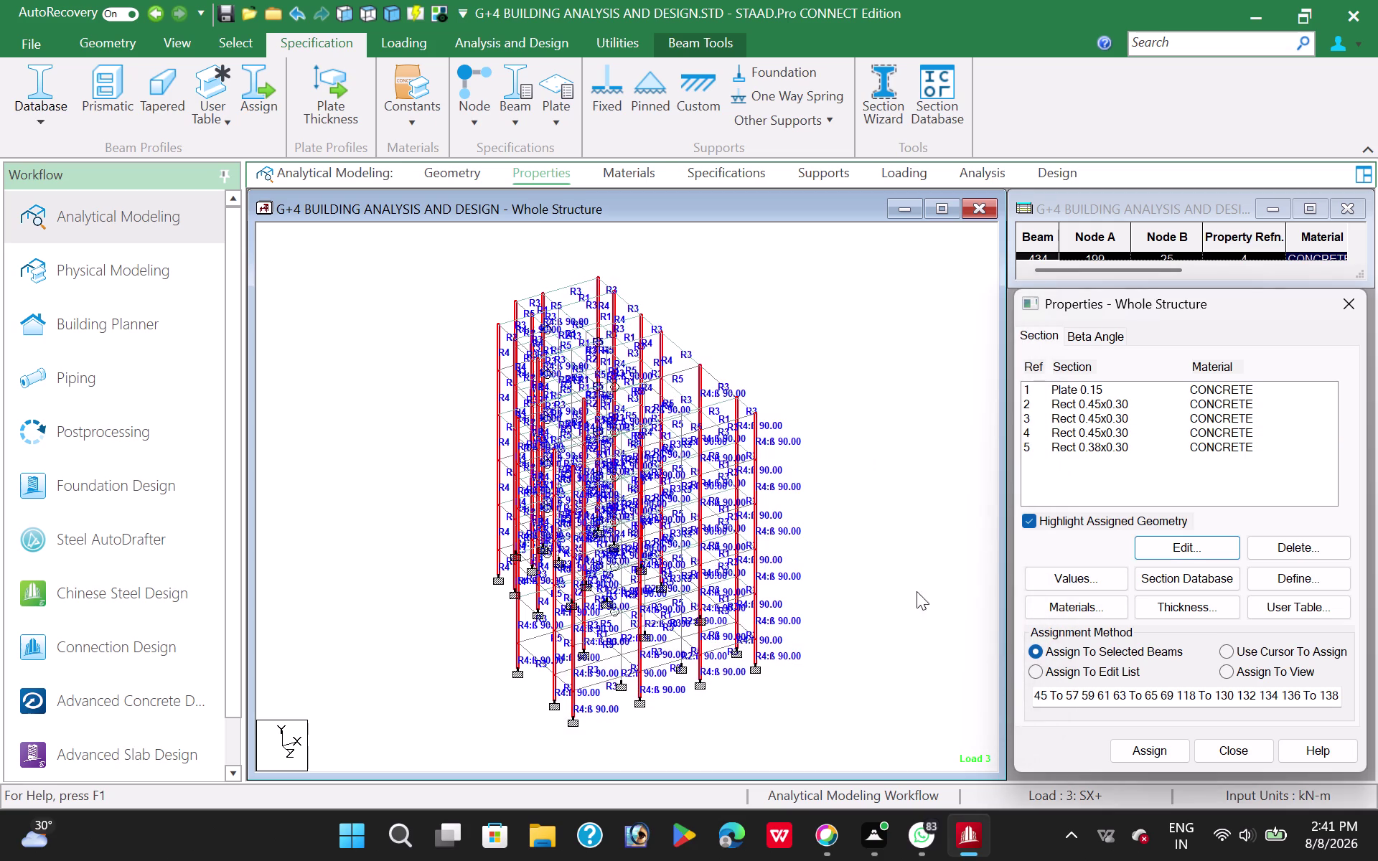
Highlight the members using the Rect 0.38x0.30 section and section Ref 2.
click(1120, 449)
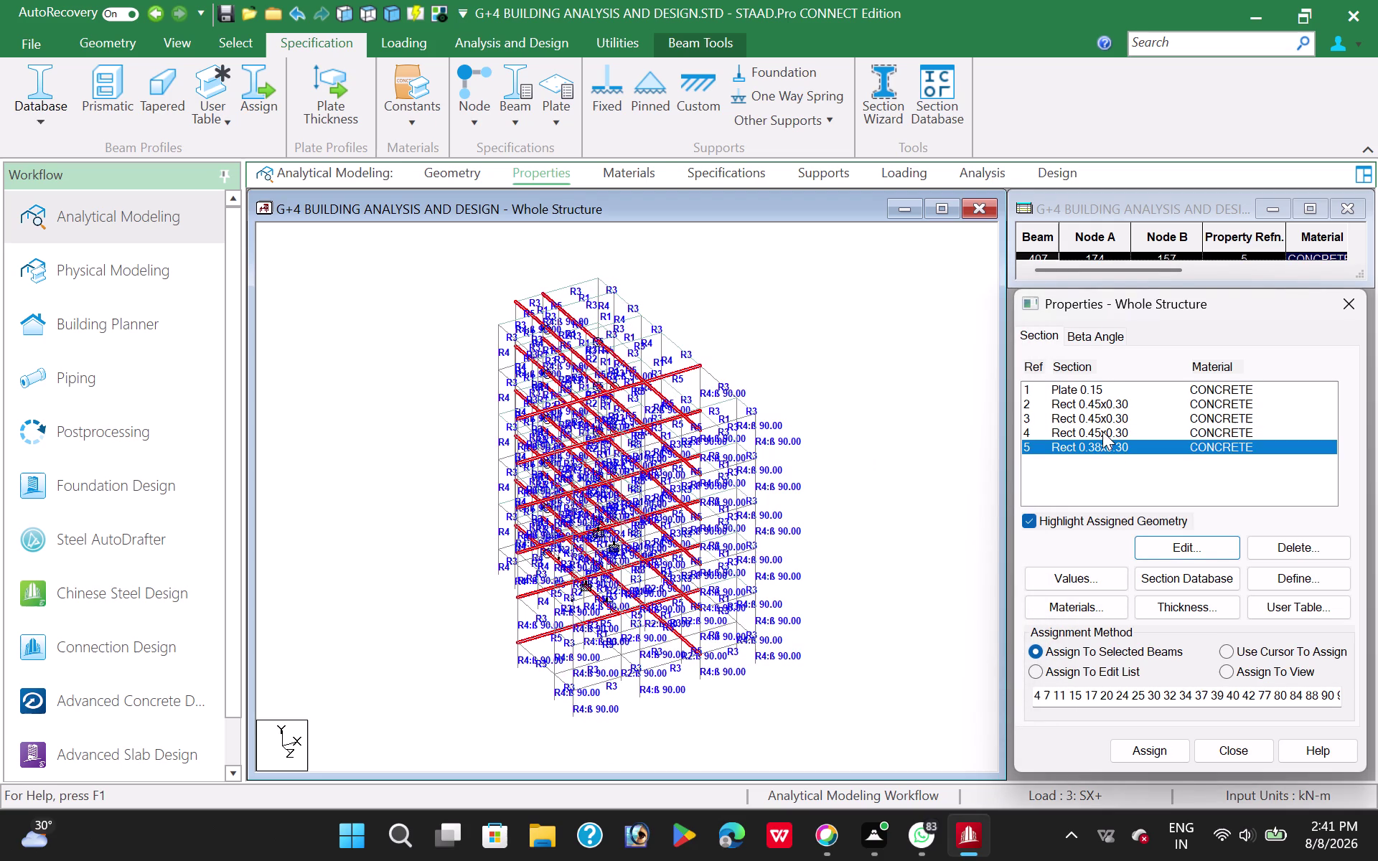
click(1103, 429)
click(1102, 415)
click(1104, 402)
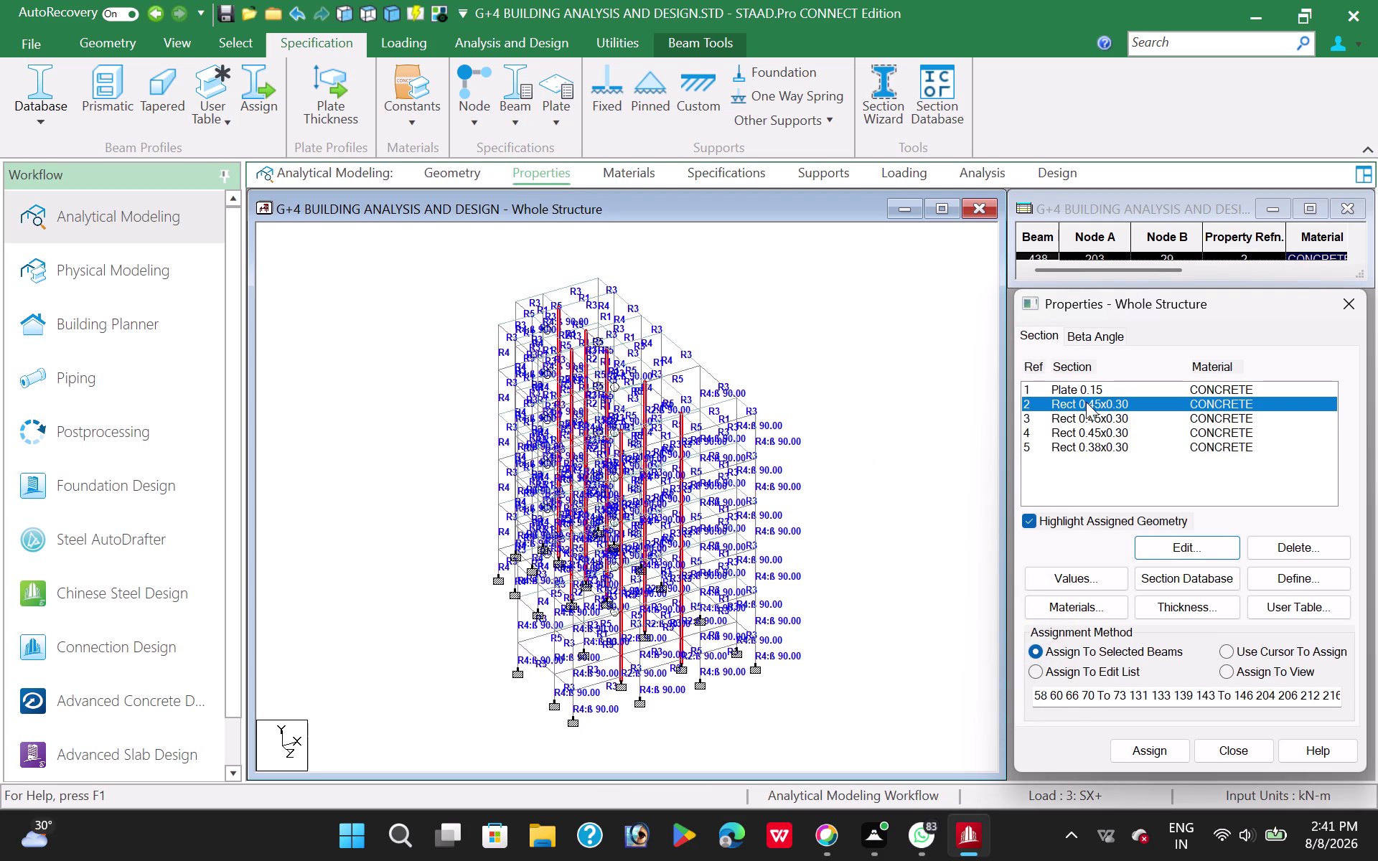
click(865, 395)
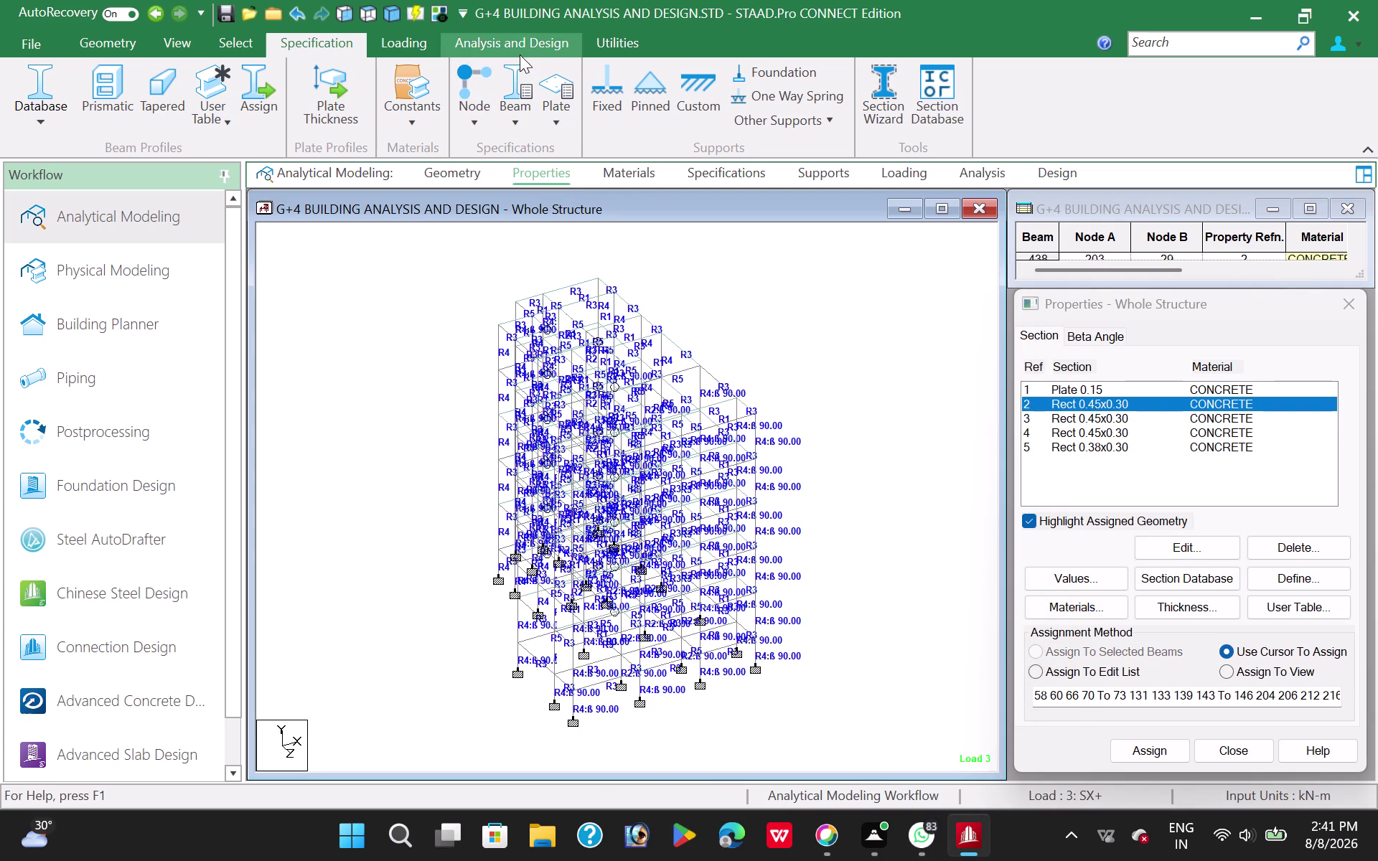
Run the analysis, saving the modified model first, and view the output file.
click(528, 46)
click(359, 106)
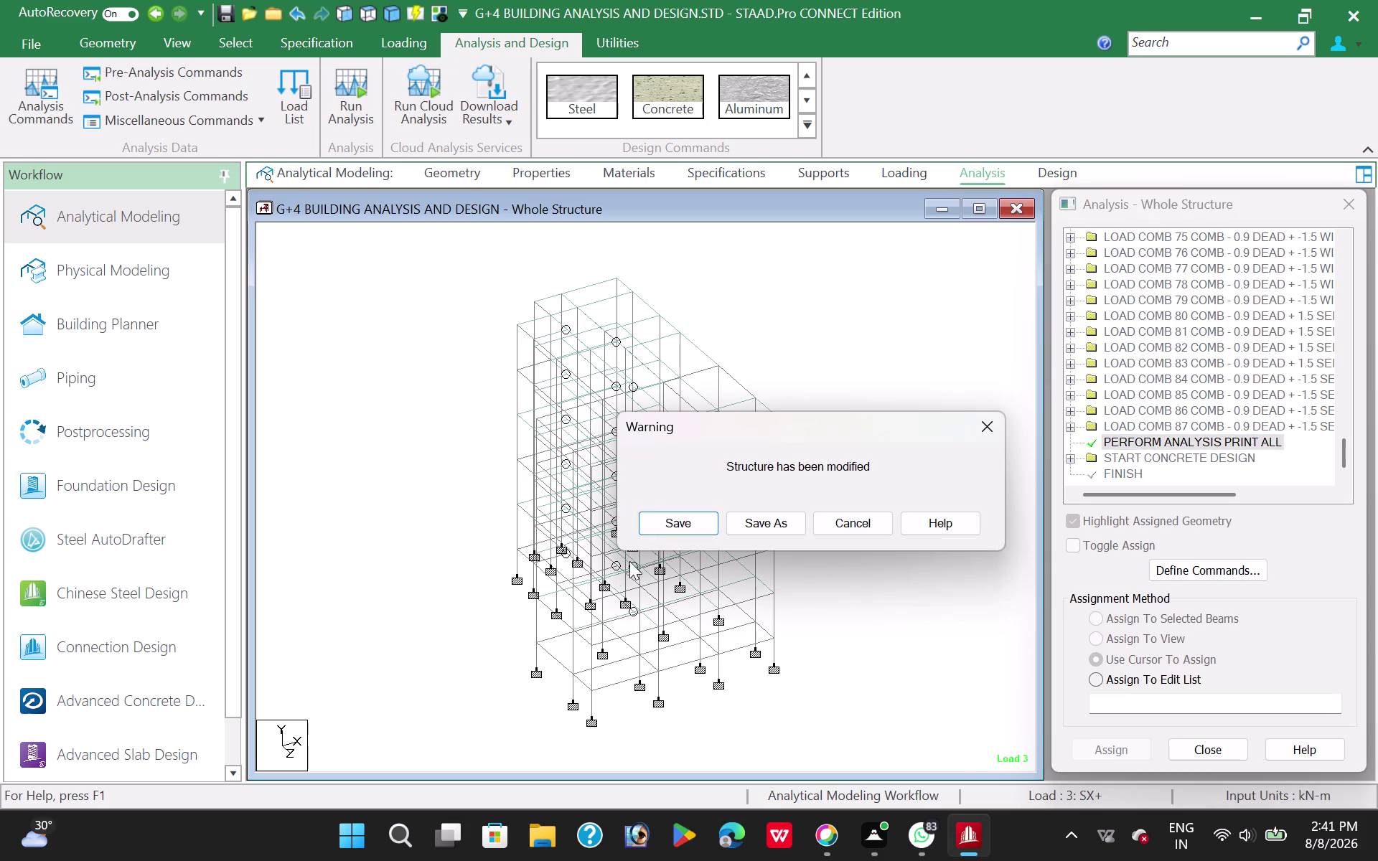
click(690, 529)
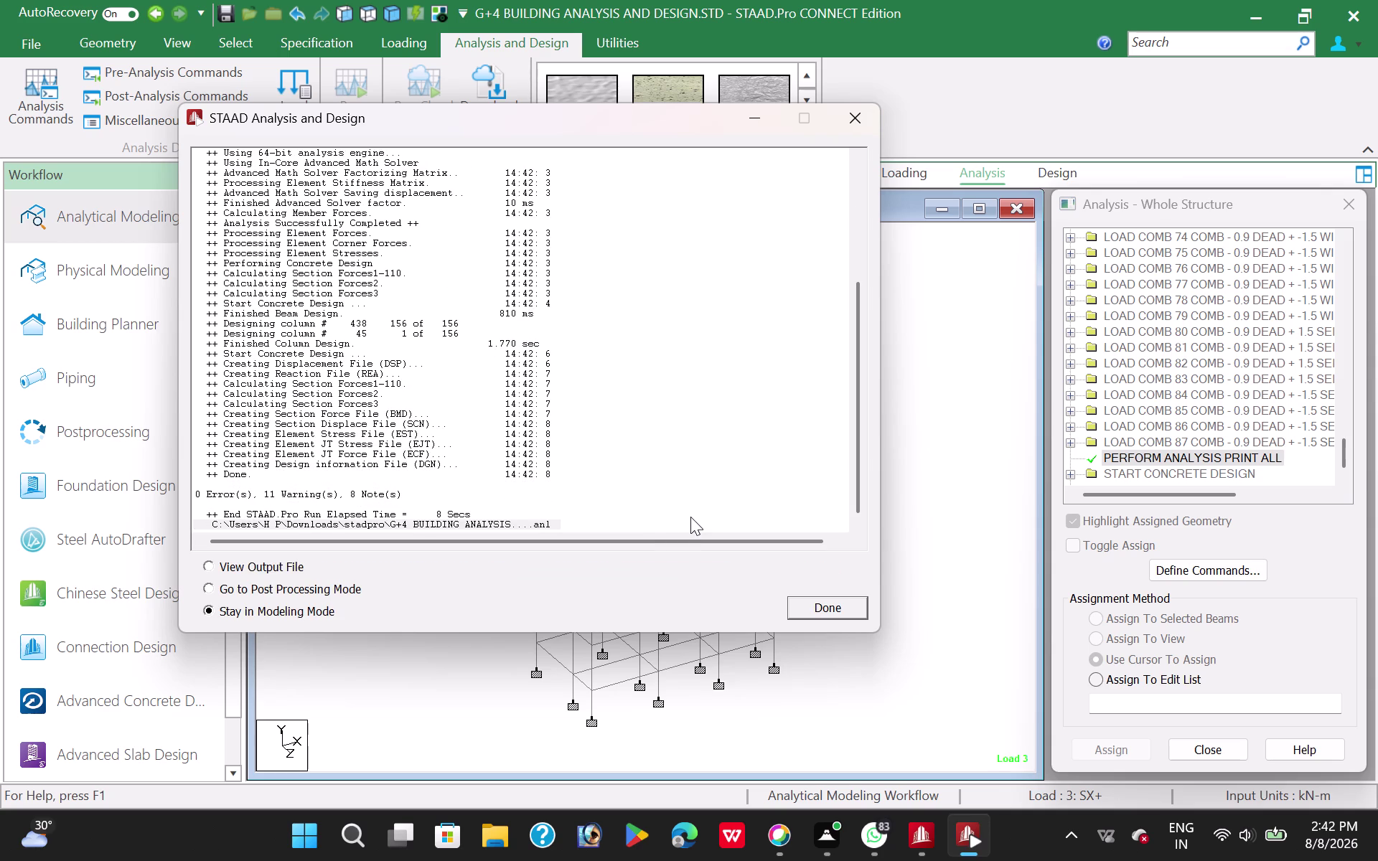
click(210, 567)
click(814, 608)
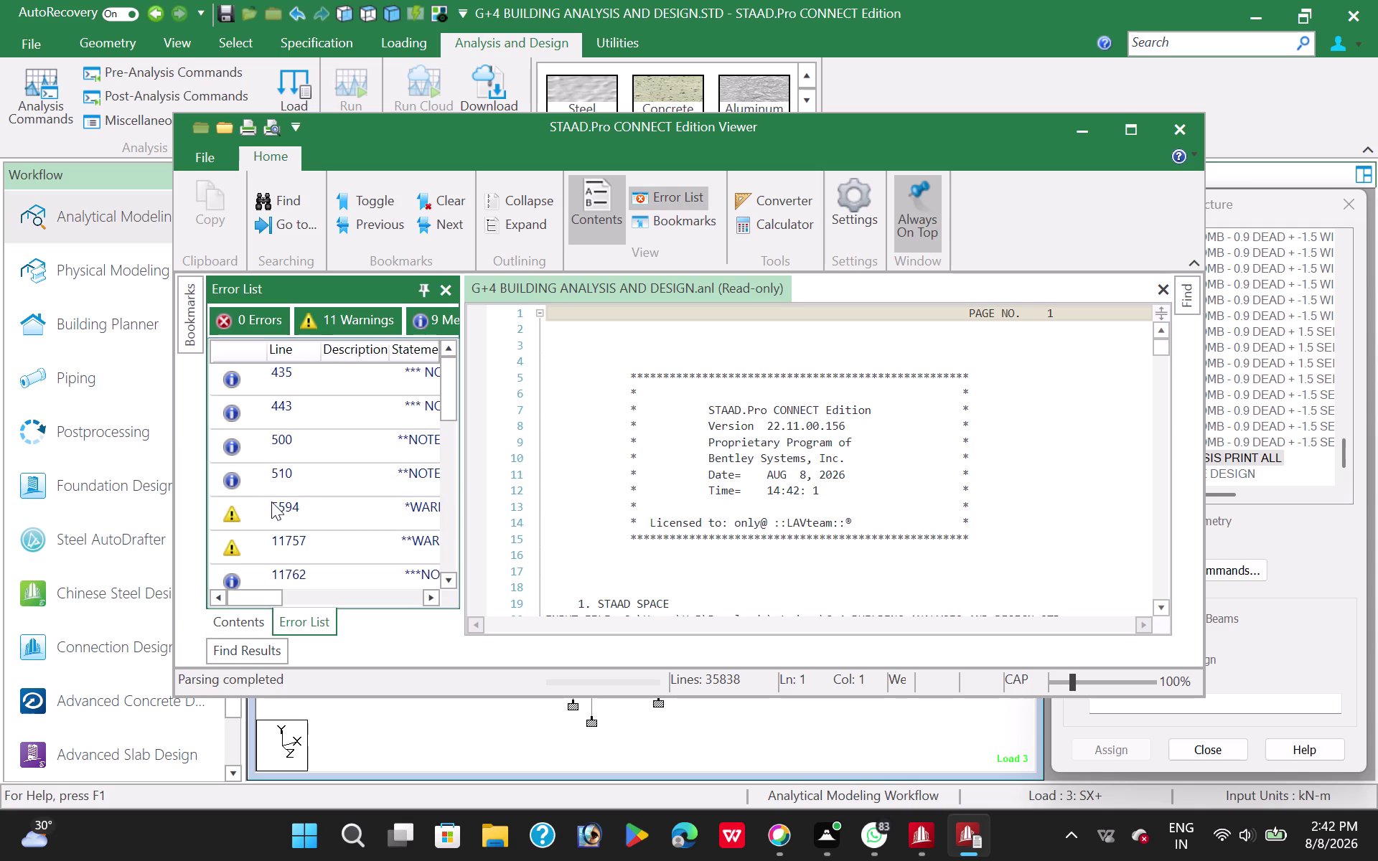
Review the Error List warnings at lines 5594, 11757 and 21010.
click(326, 521)
double_click(328, 519)
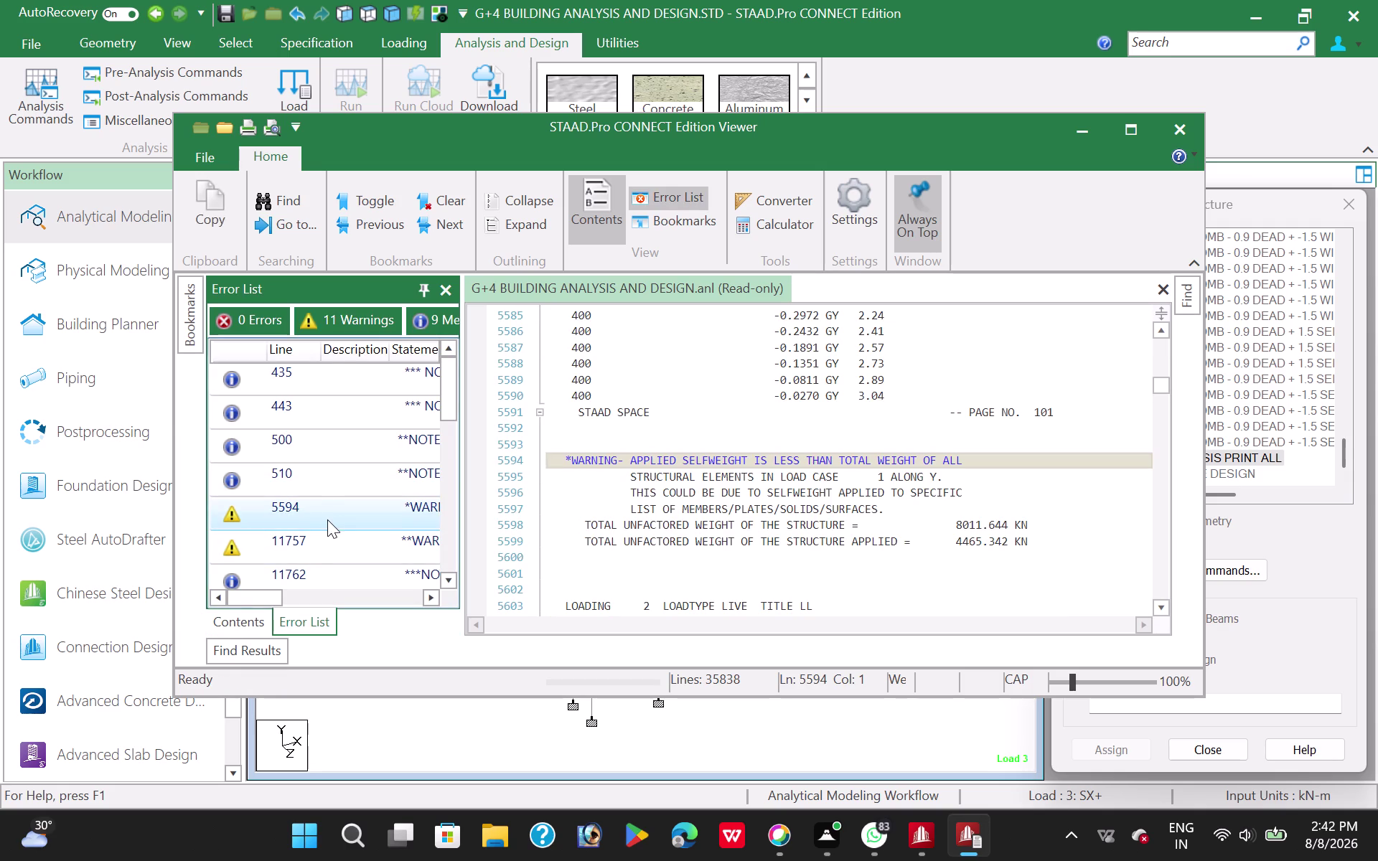
double_click(317, 540)
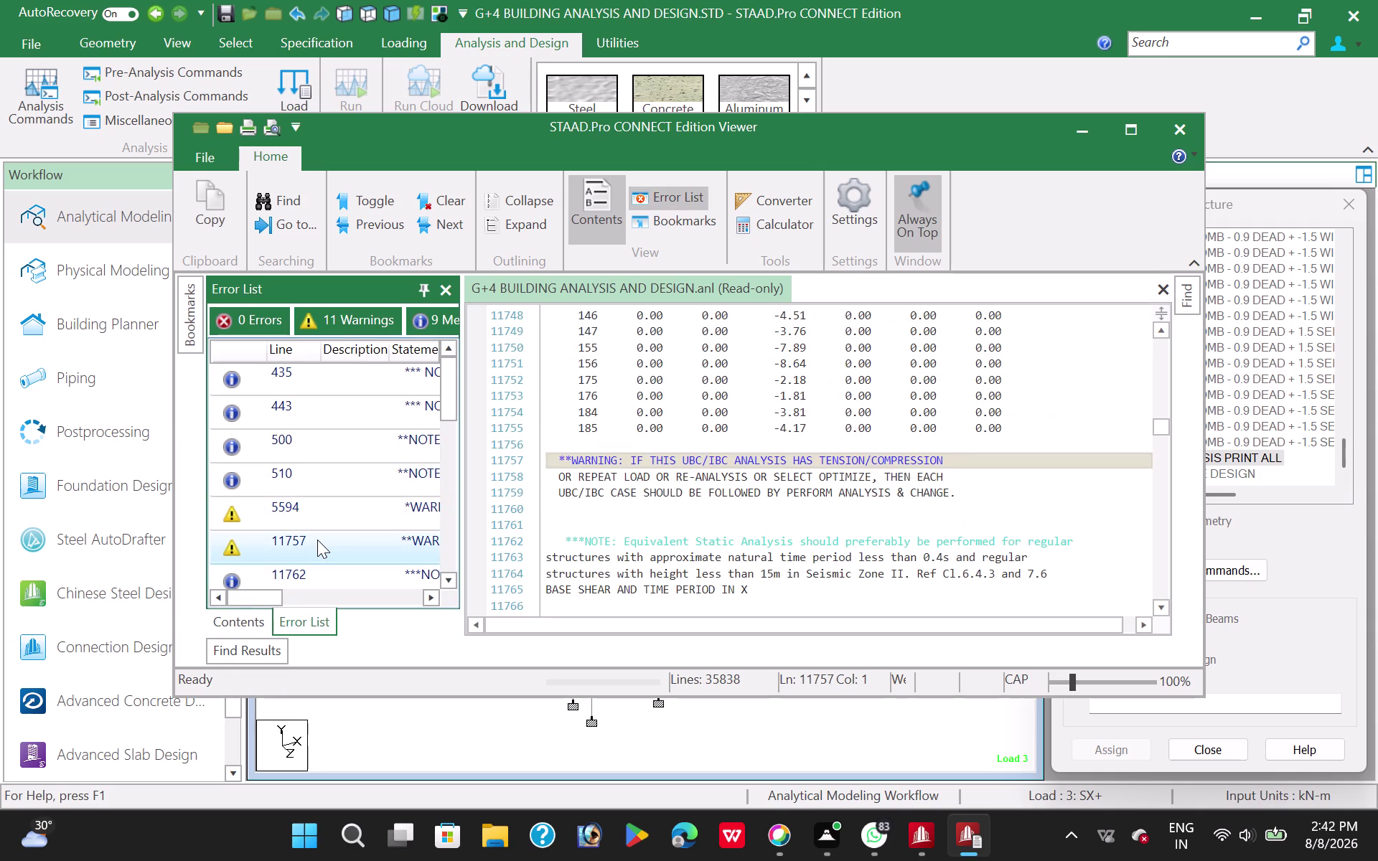
scroll(down, 3)
scroll(down, 3)
double_click(332, 410)
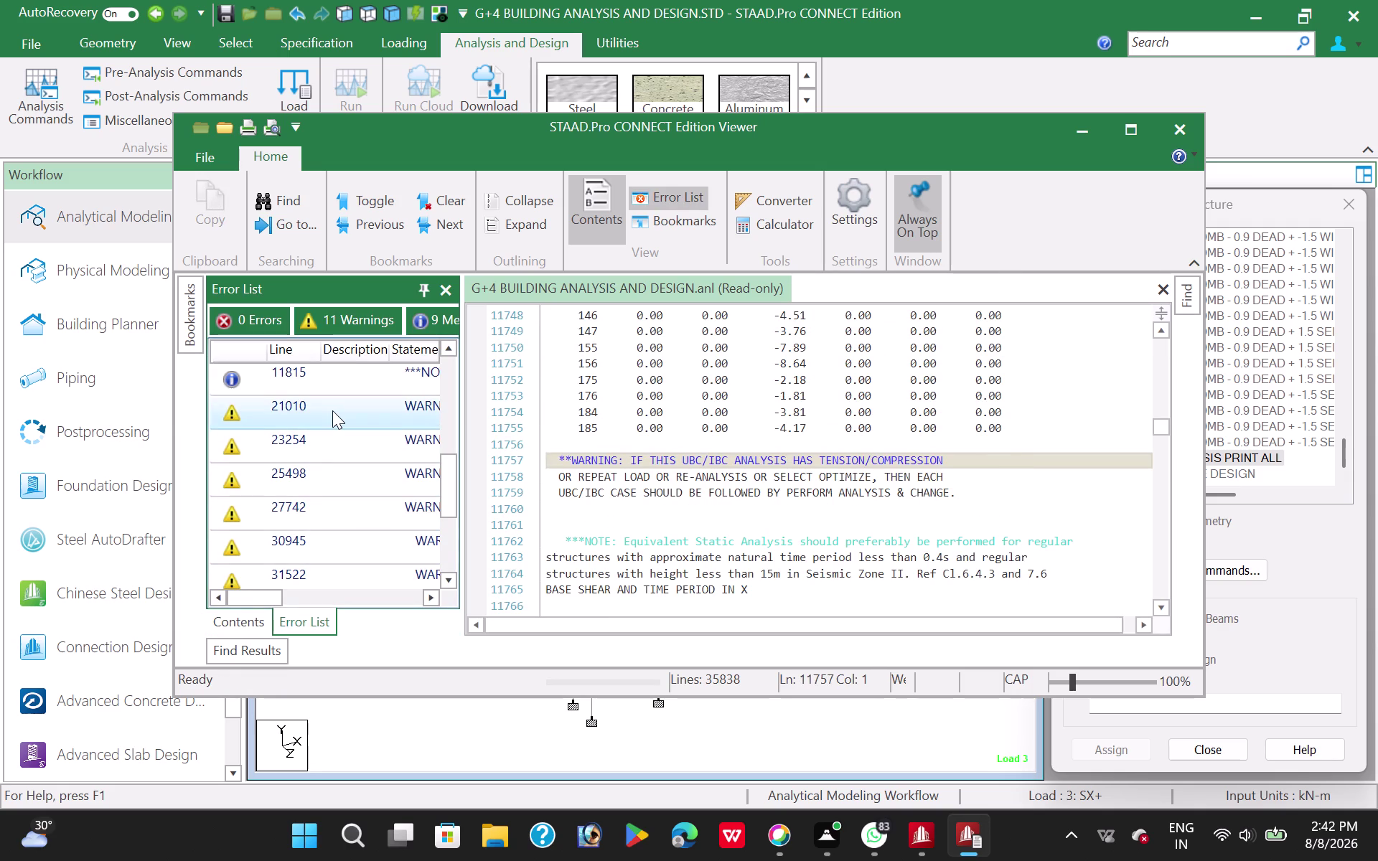
double_click(320, 442)
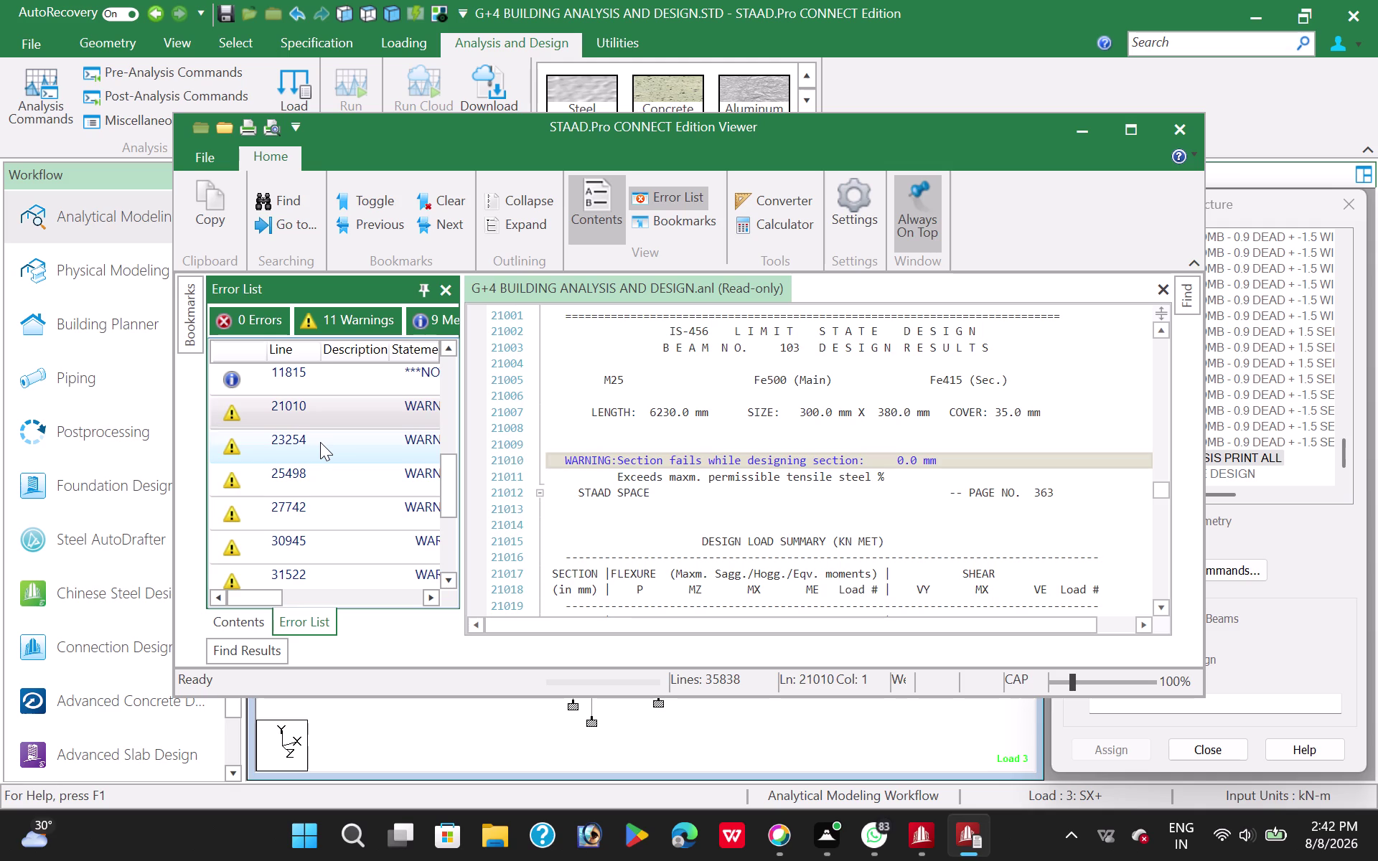
Review the warnings at lines 23254, 25498, 27742, 35543 and 35498, then close the Viewer.
double_click(325, 473)
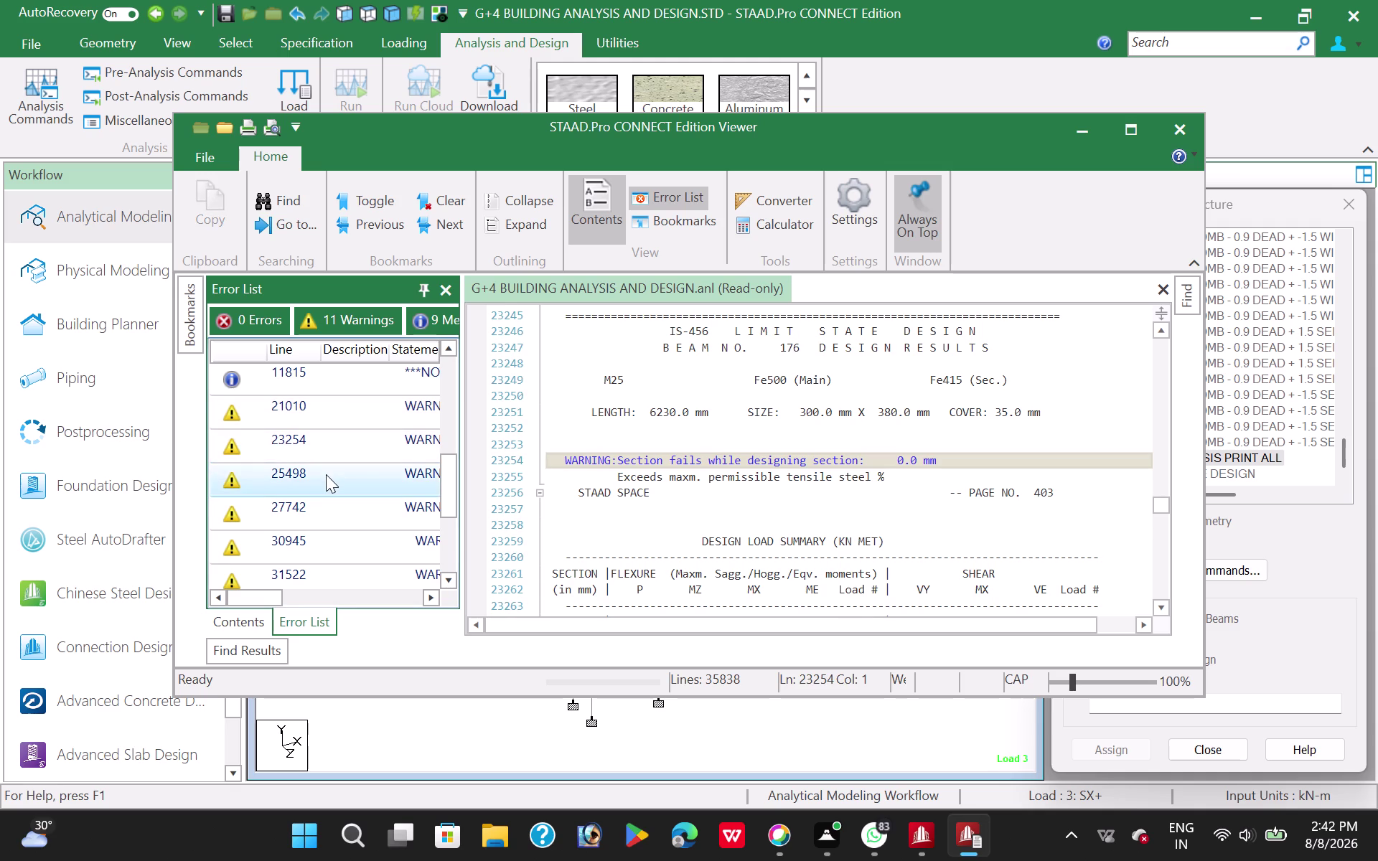
double_click(333, 517)
double_click(341, 545)
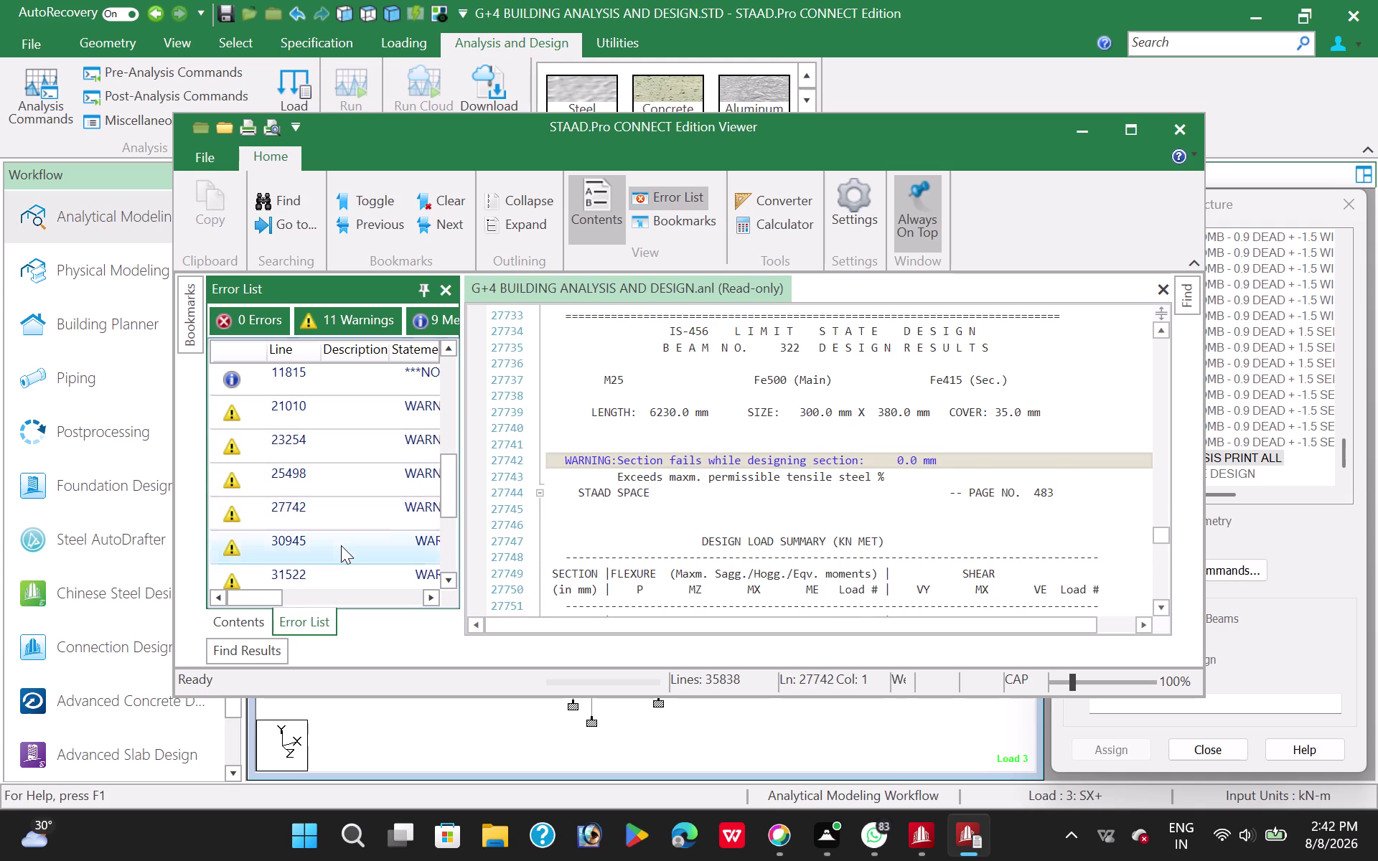
scroll(down, 3)
double_click(337, 518)
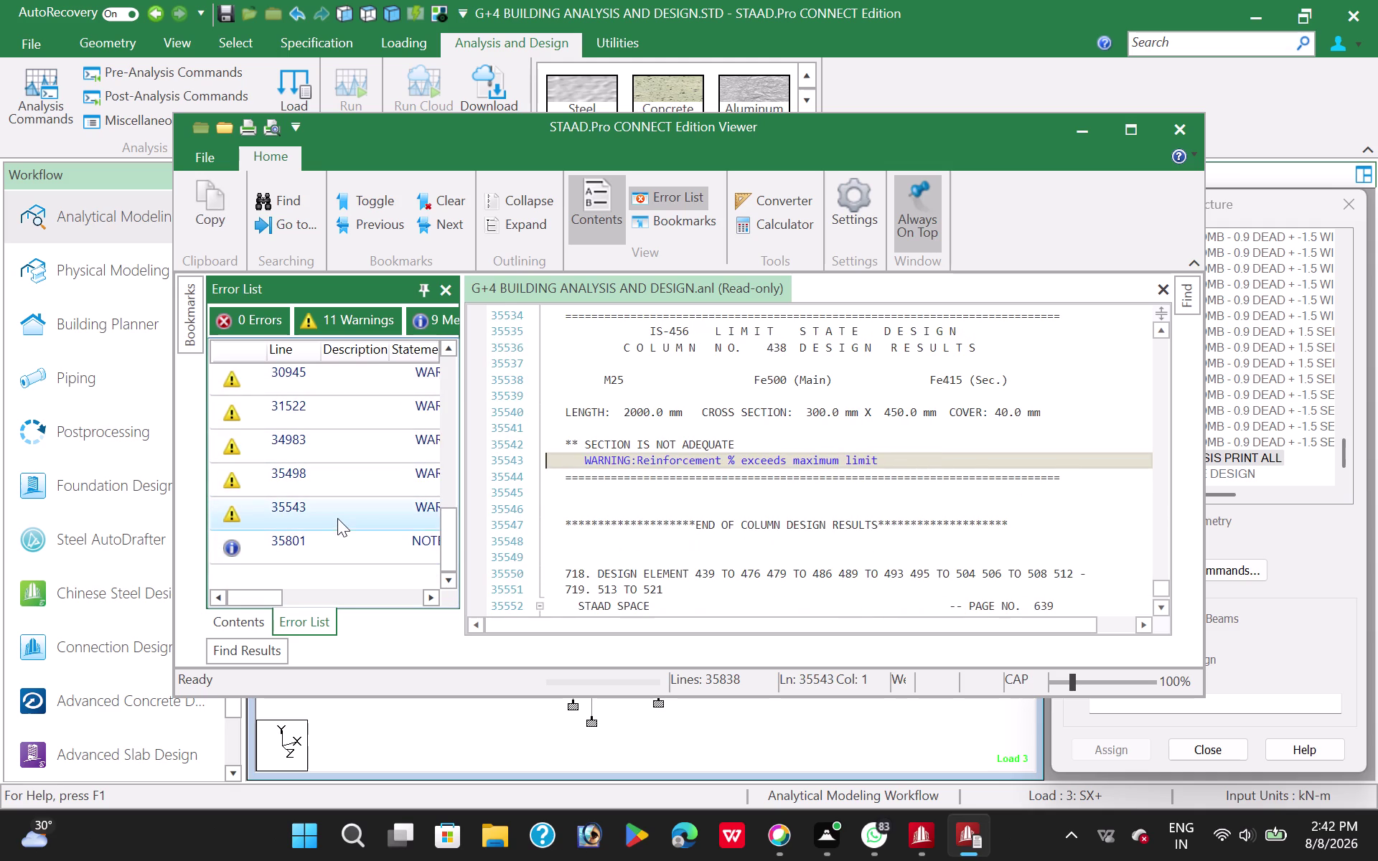
double_click(338, 476)
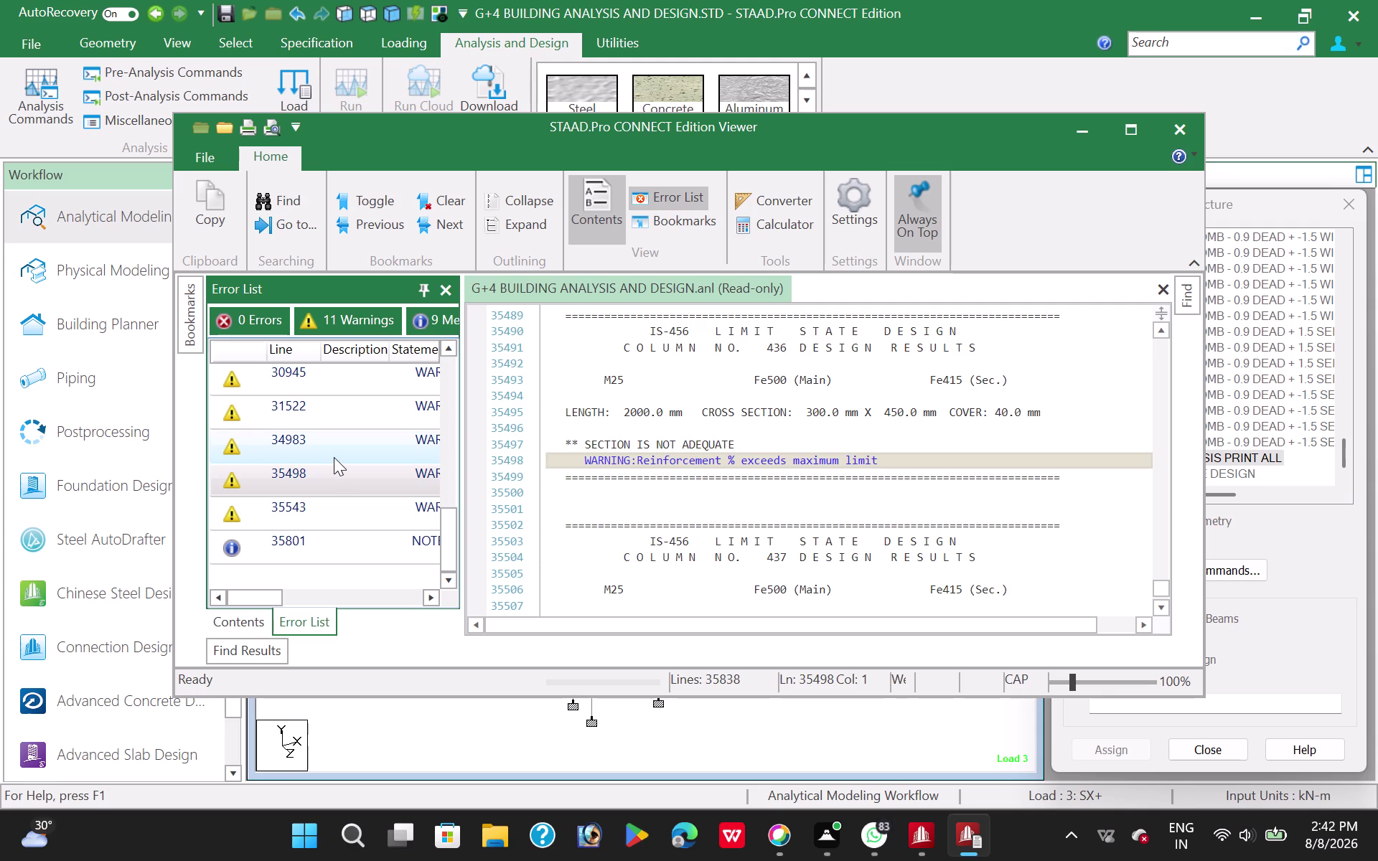
click(1180, 126)
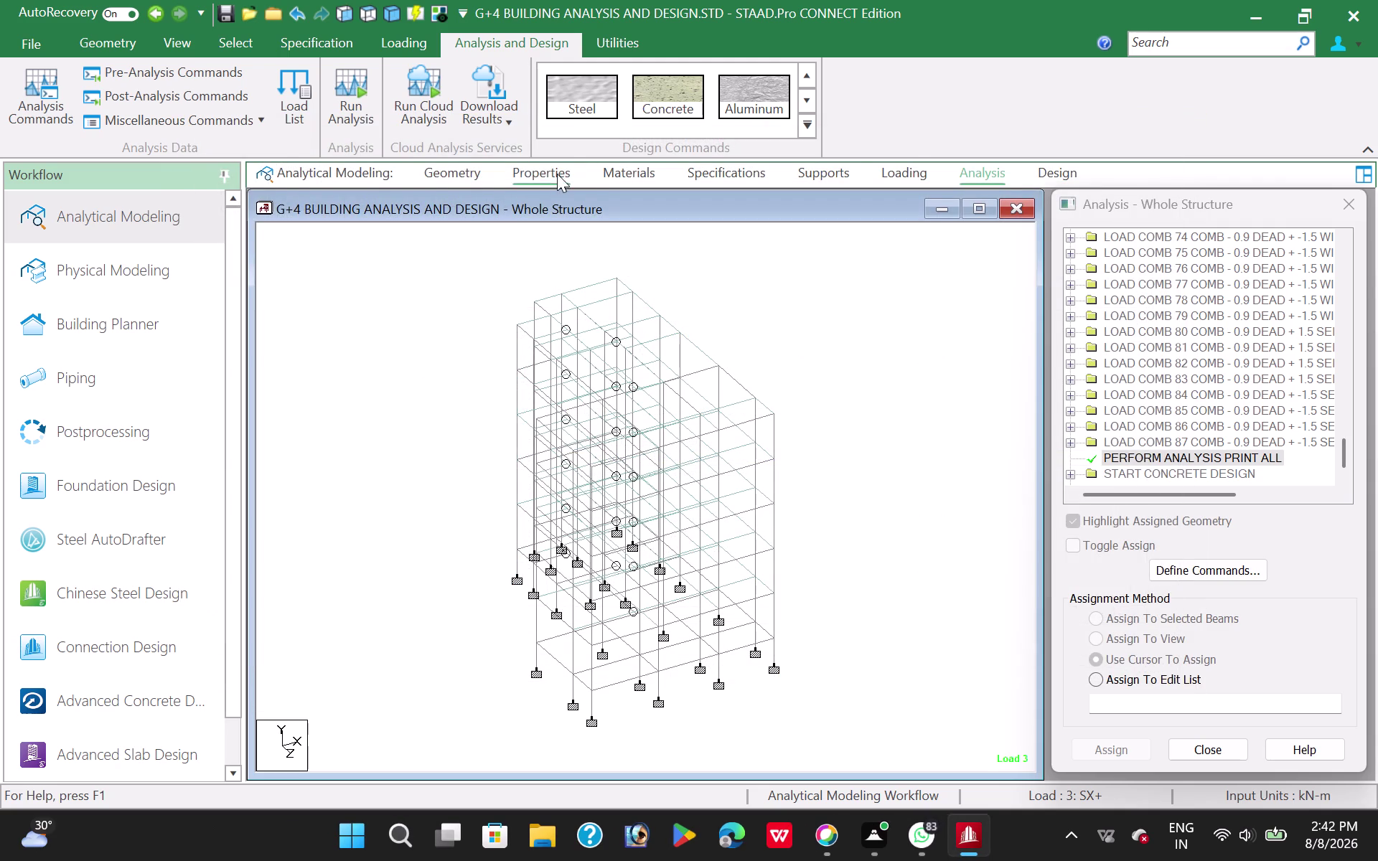
Highlight the members assigned to section Refs 3 and 4.
click(552, 175)
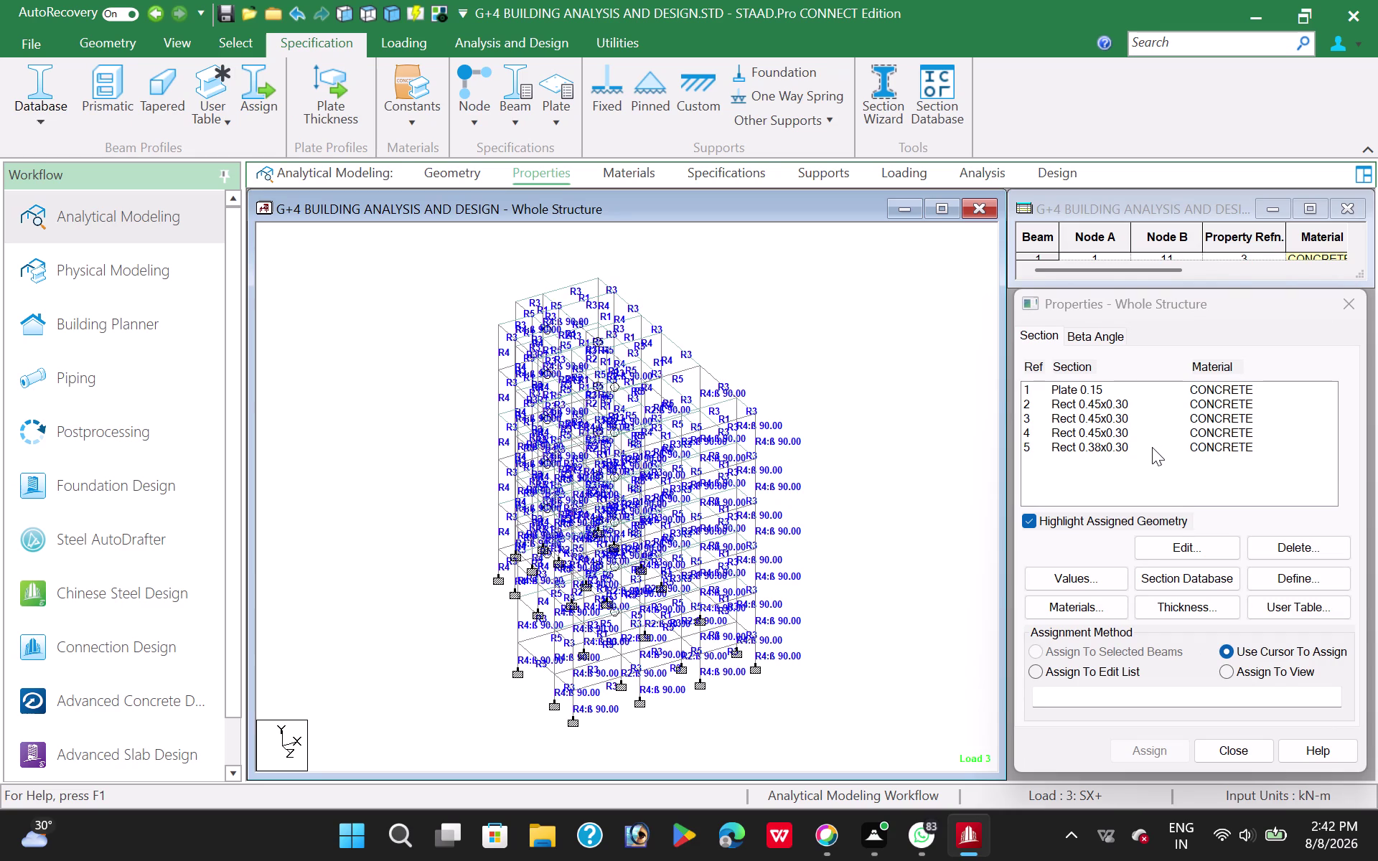
click(1125, 420)
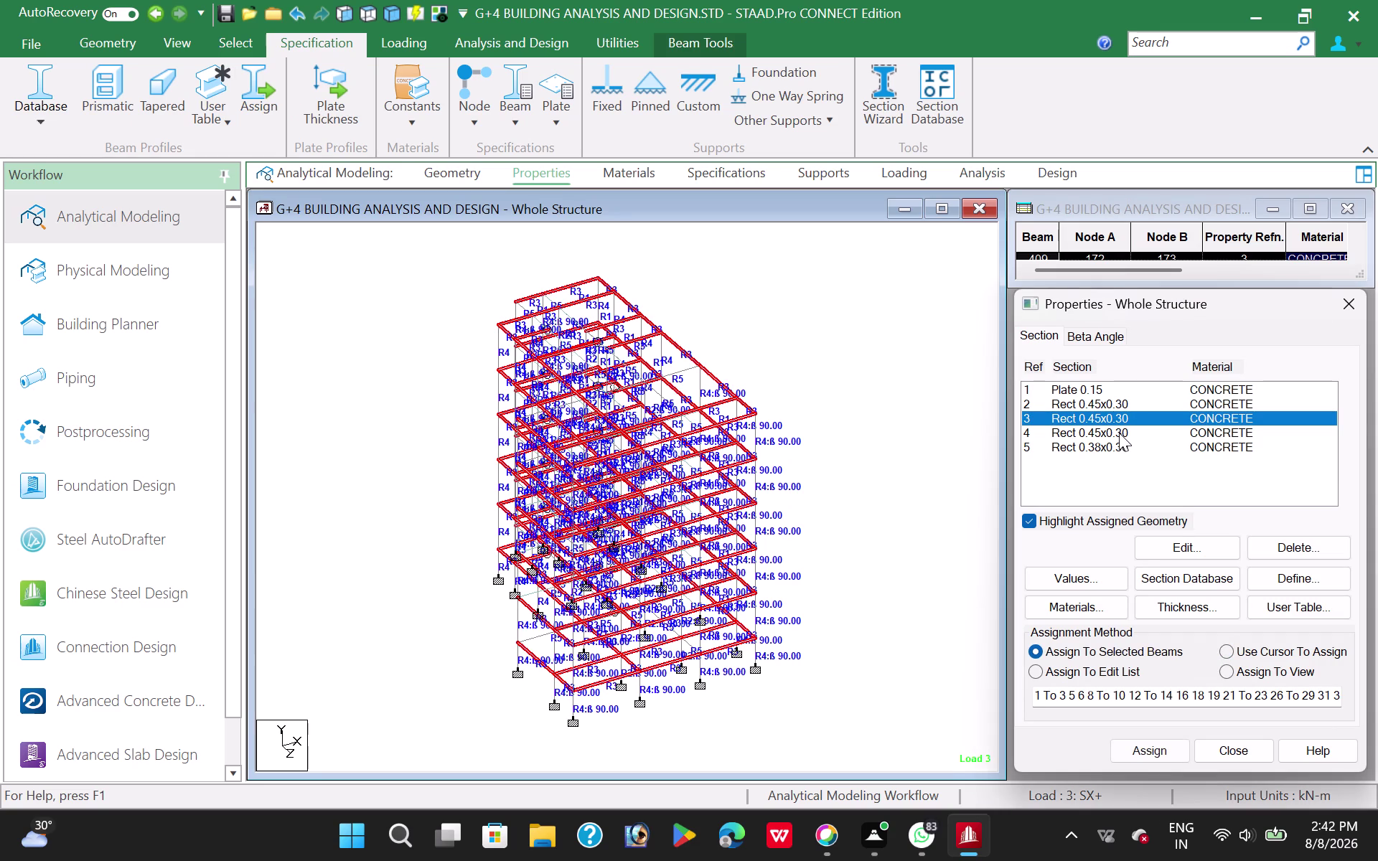
click(1120, 433)
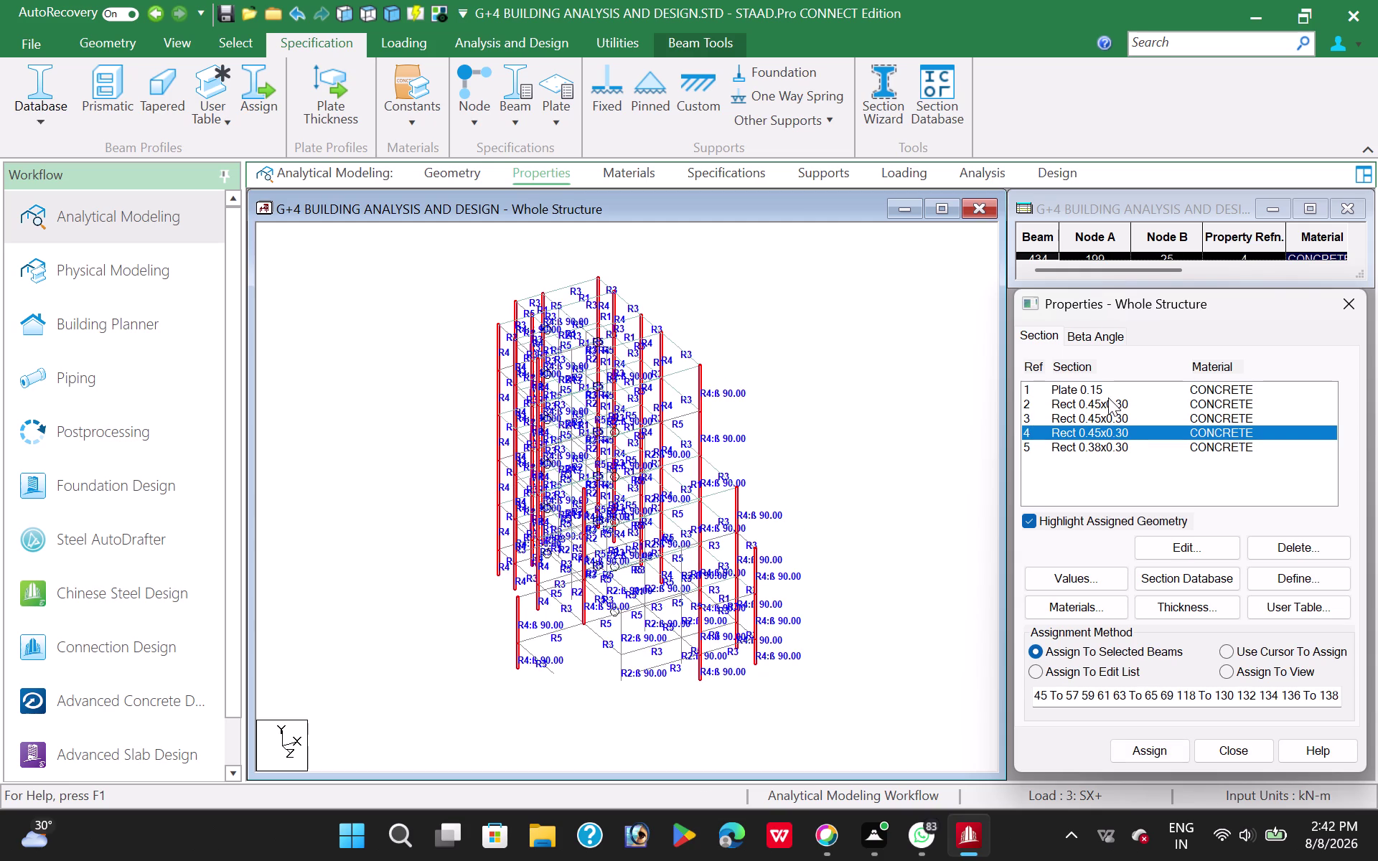
click(1108, 398)
click(1114, 419)
click(1122, 436)
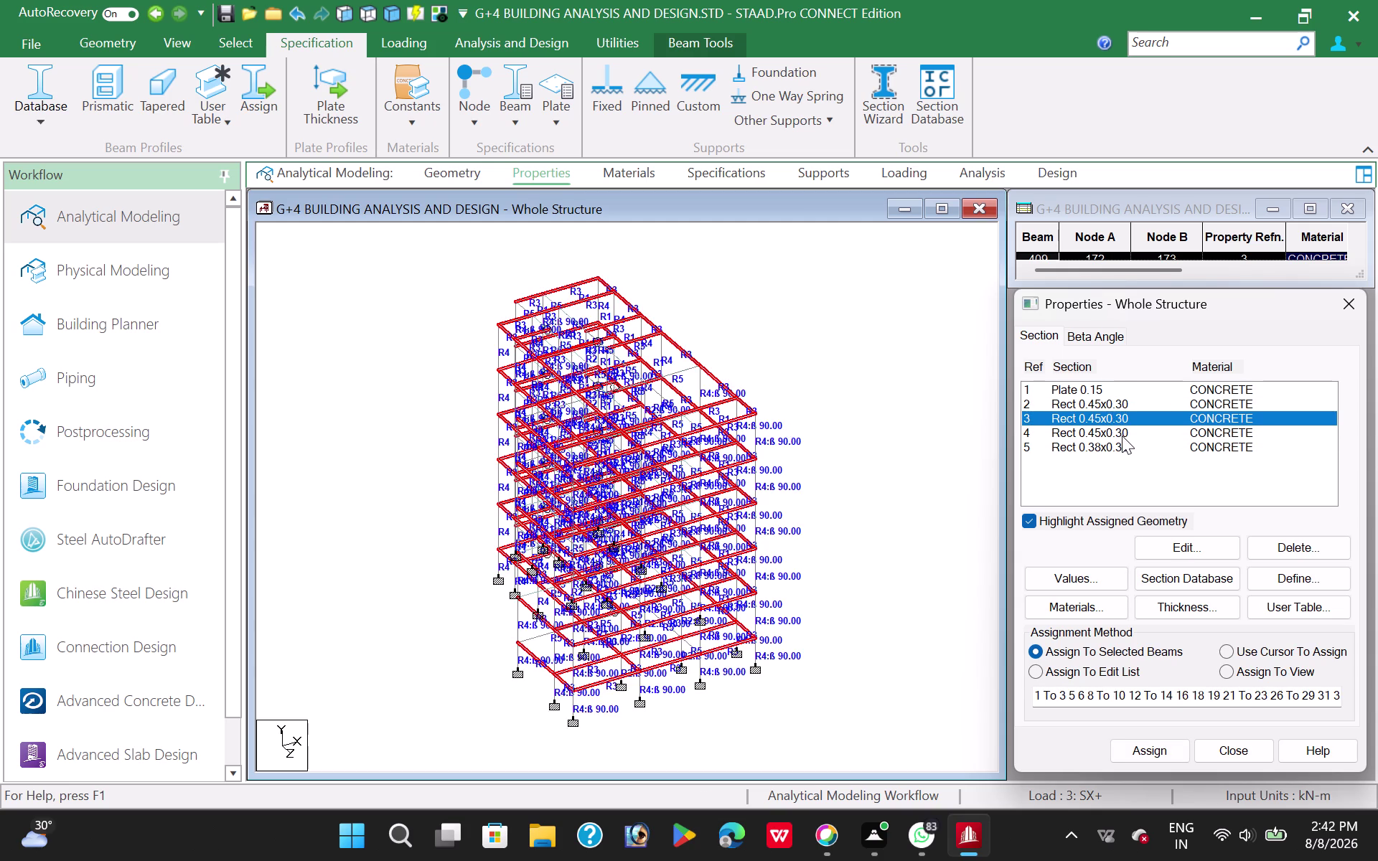
click(1123, 421)
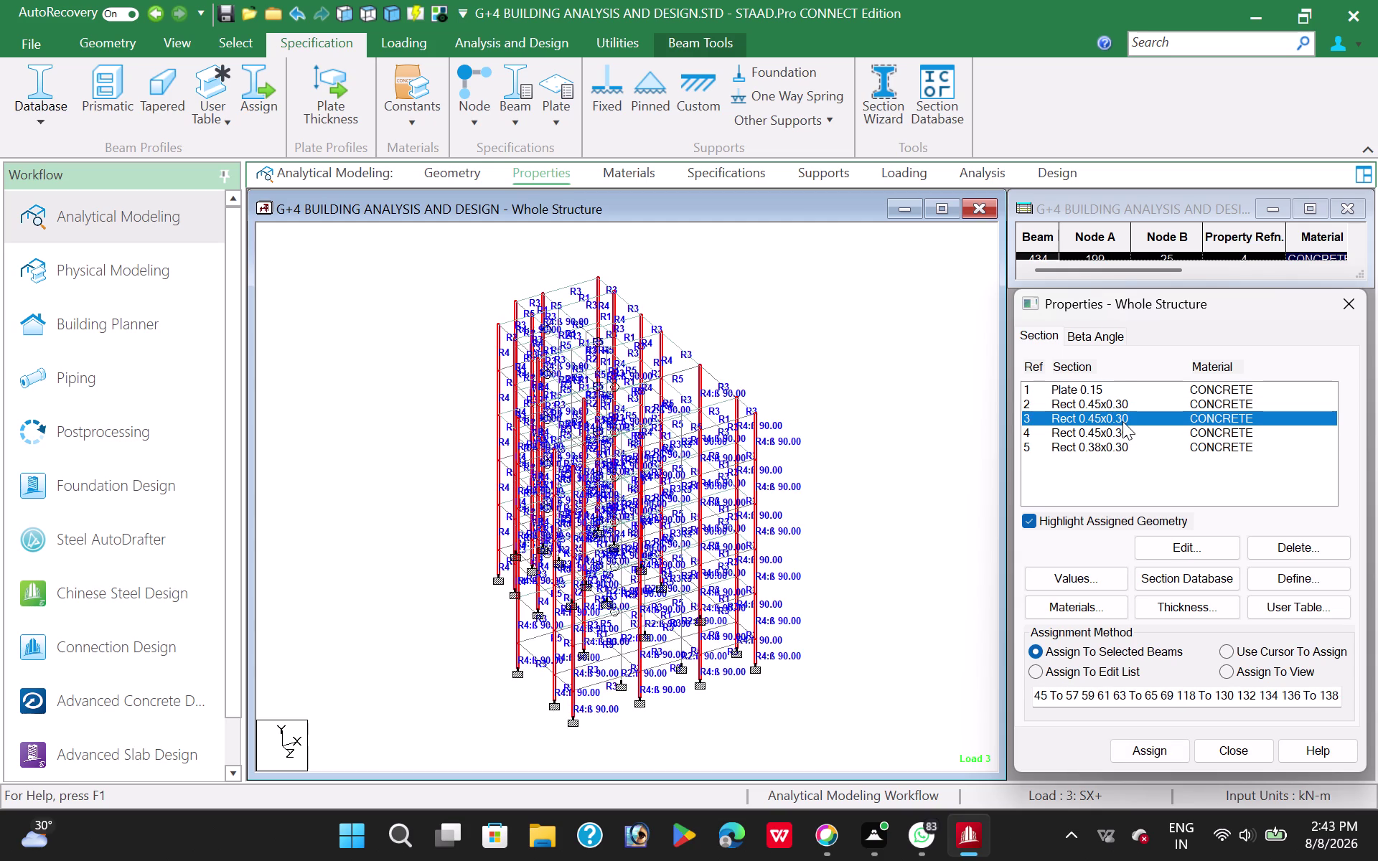
Set the width of section Ref 3 to 0.38 (0.45x0.38), deleting the old results.
click(1181, 547)
click(891, 468)
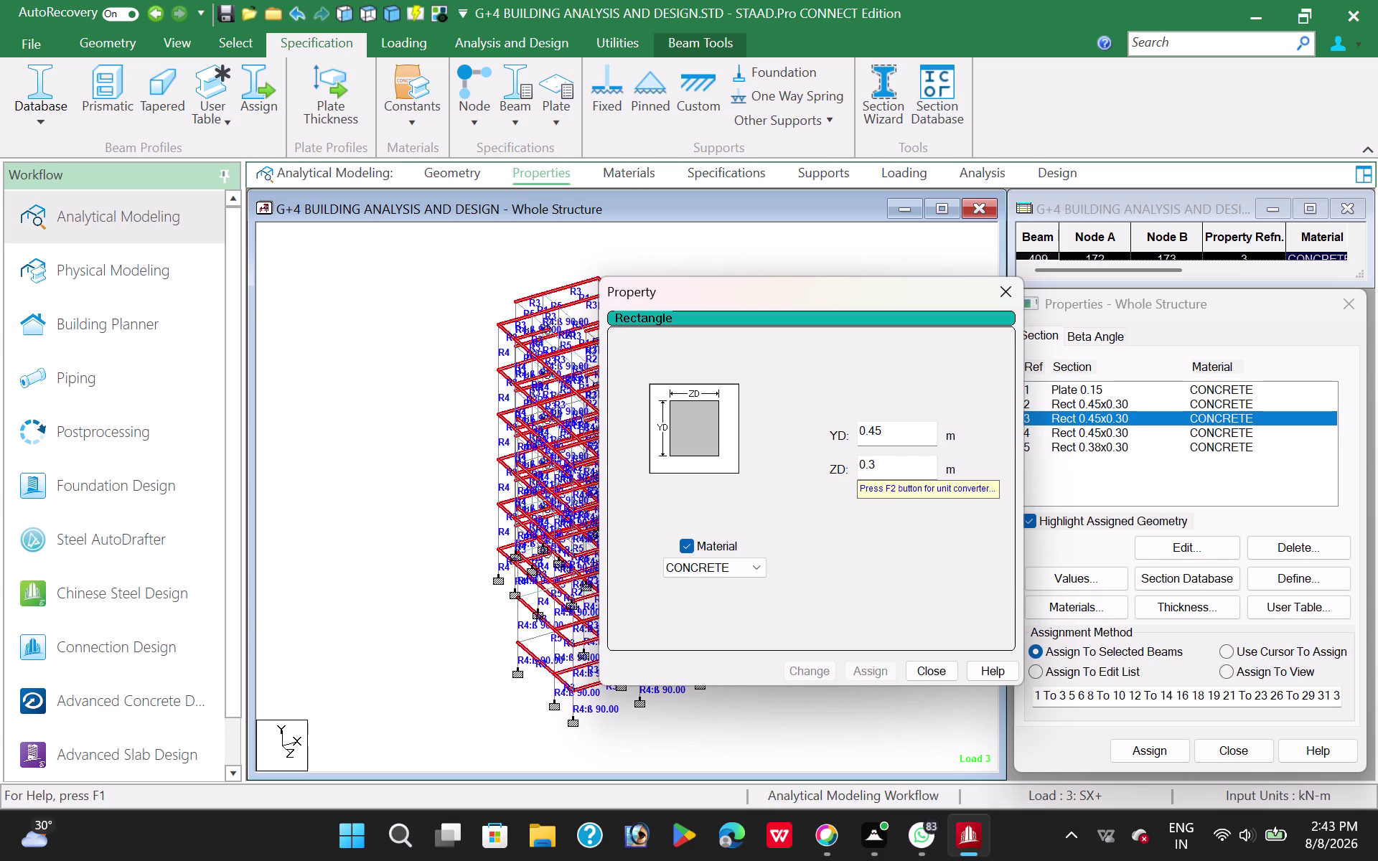
key(8)
click(814, 668)
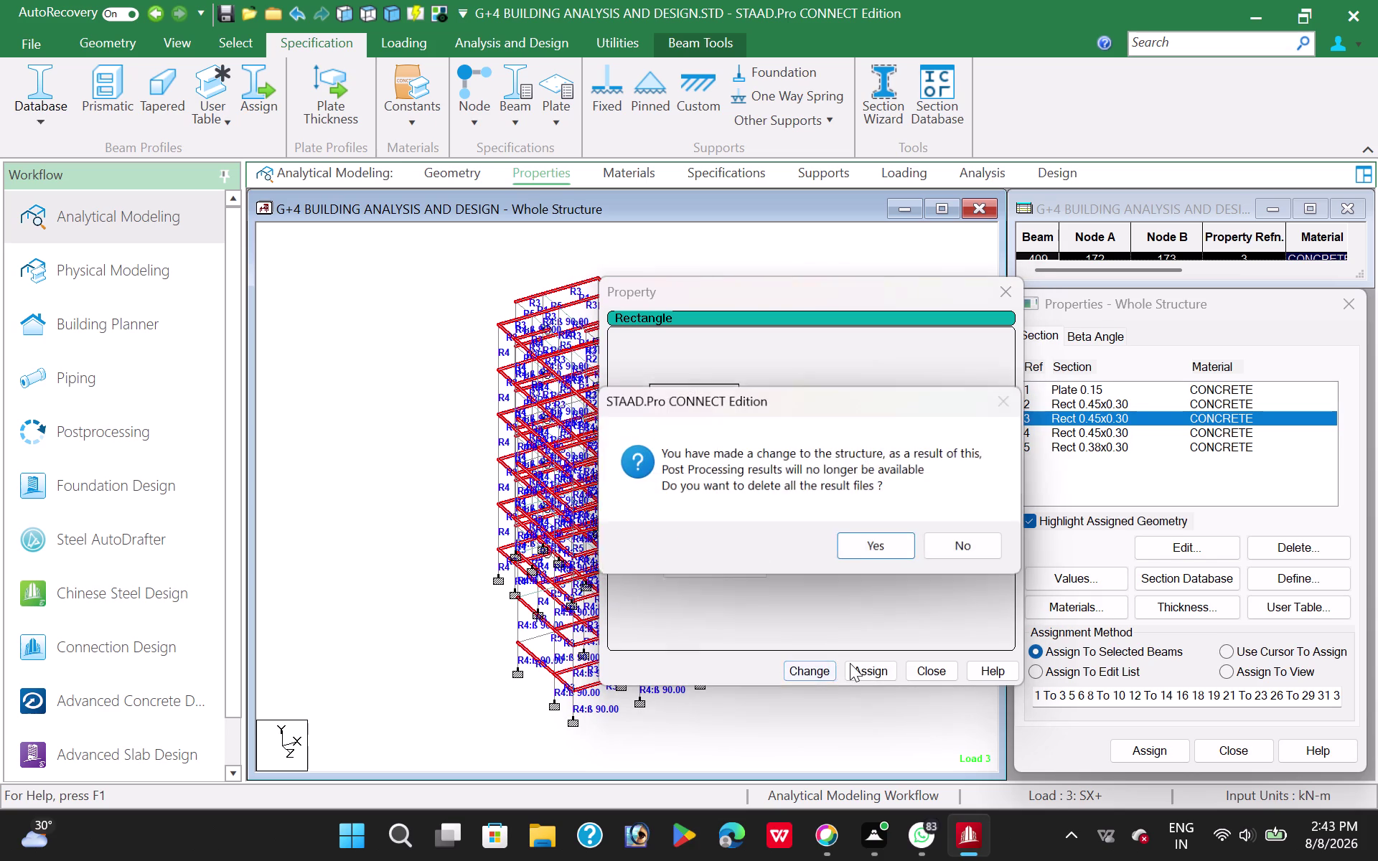
click(883, 546)
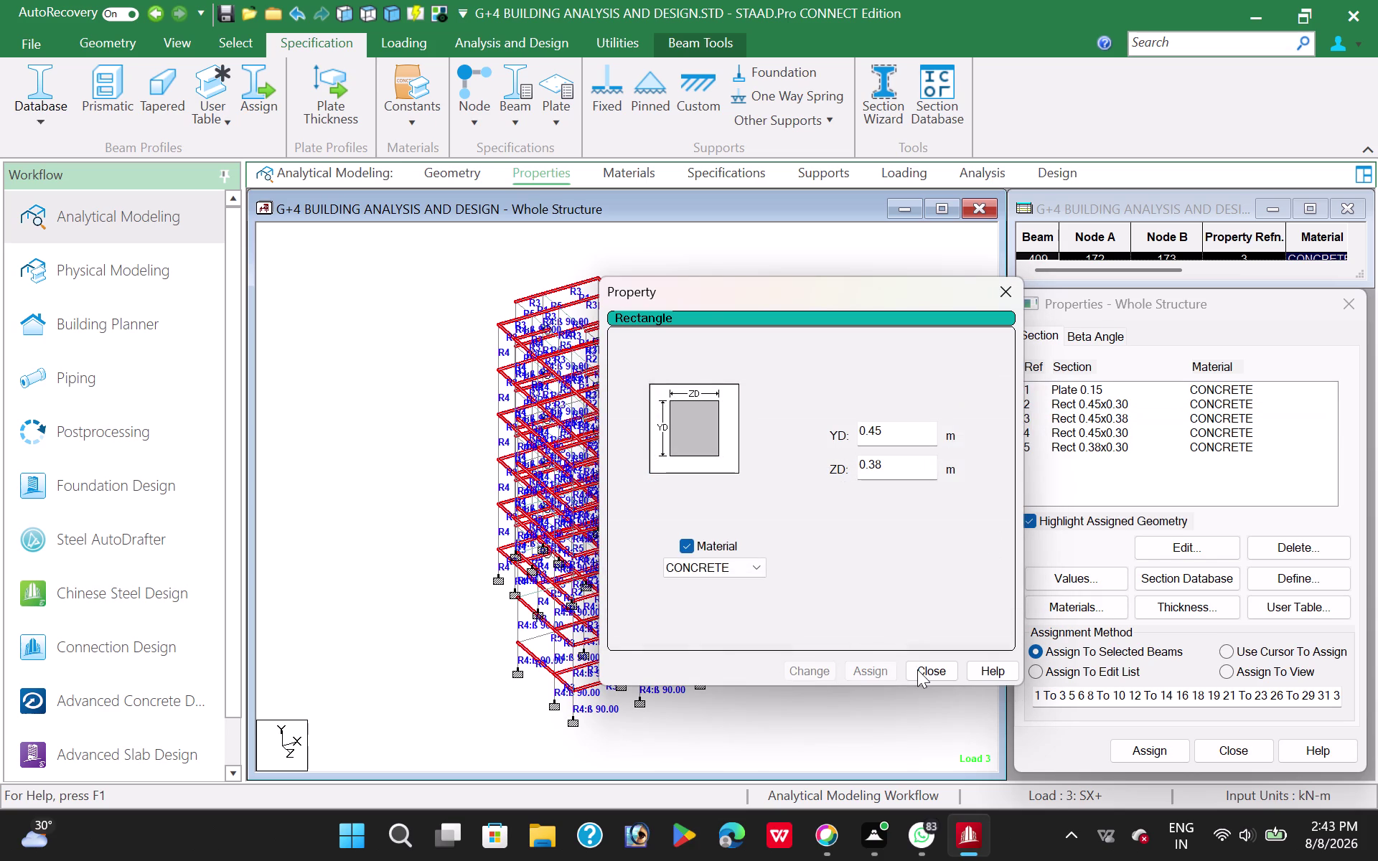
click(936, 670)
click(897, 379)
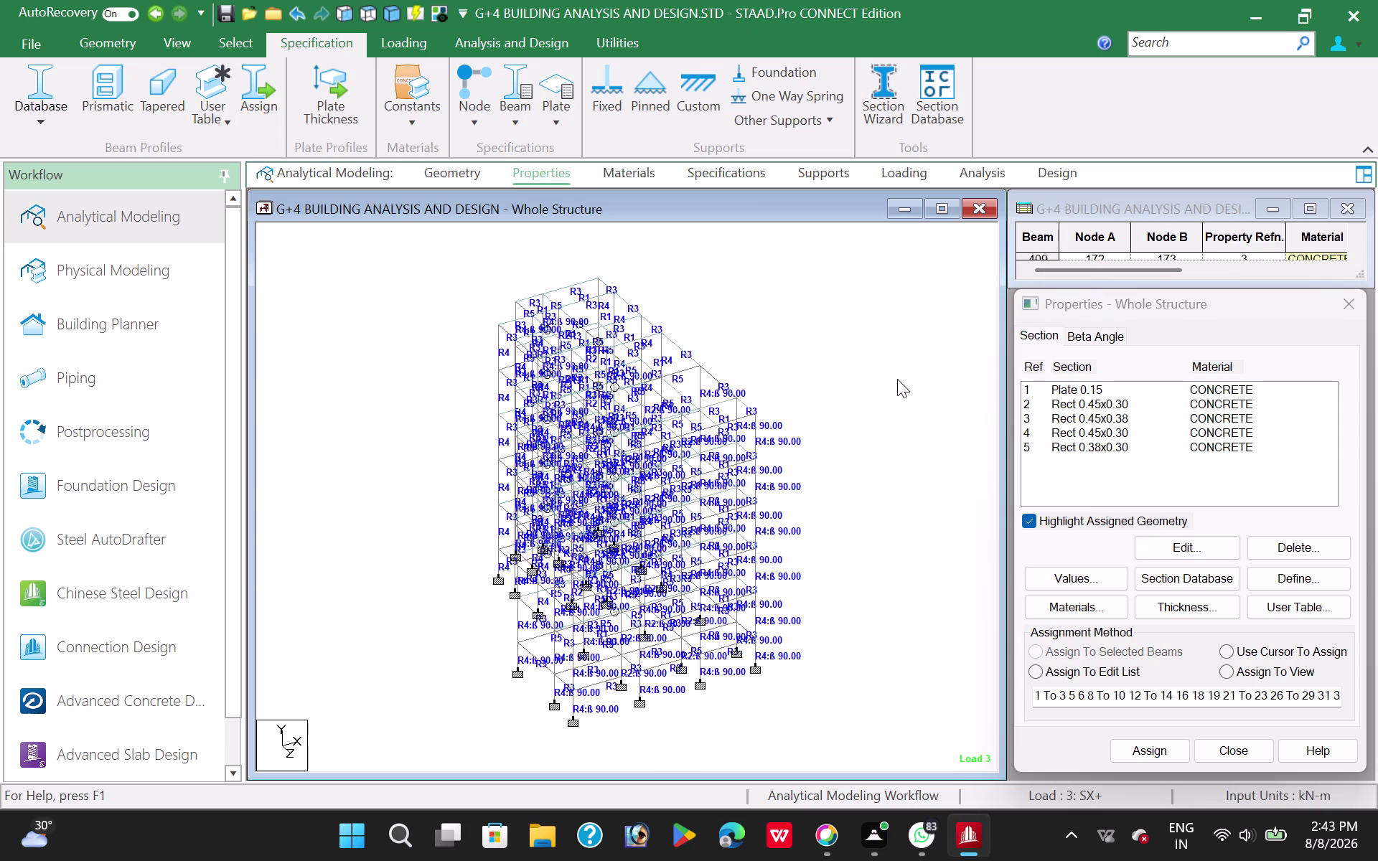
click(497, 47)
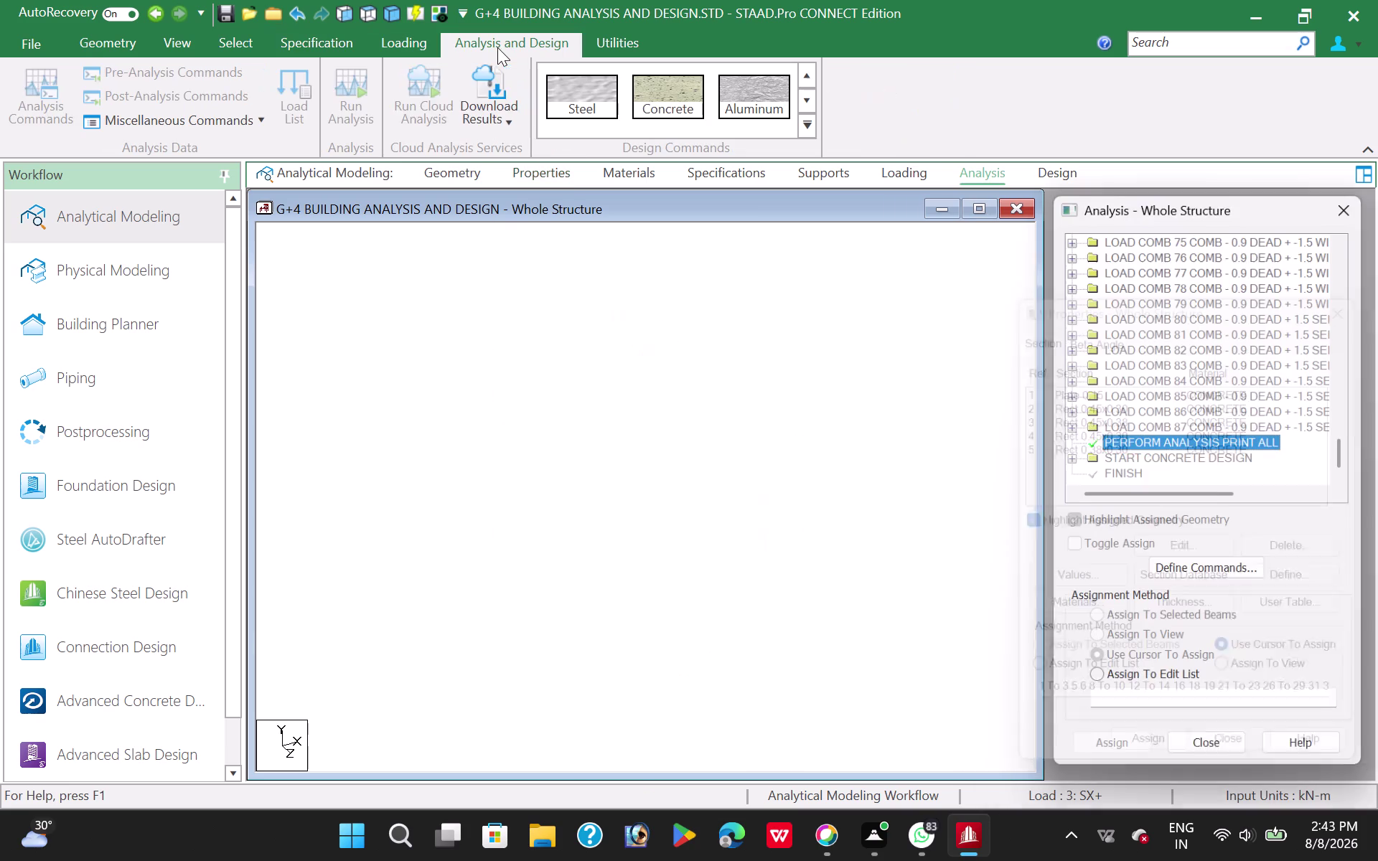
Save the model, run the analysis, and view the output file showing 12 warnings.
click(363, 91)
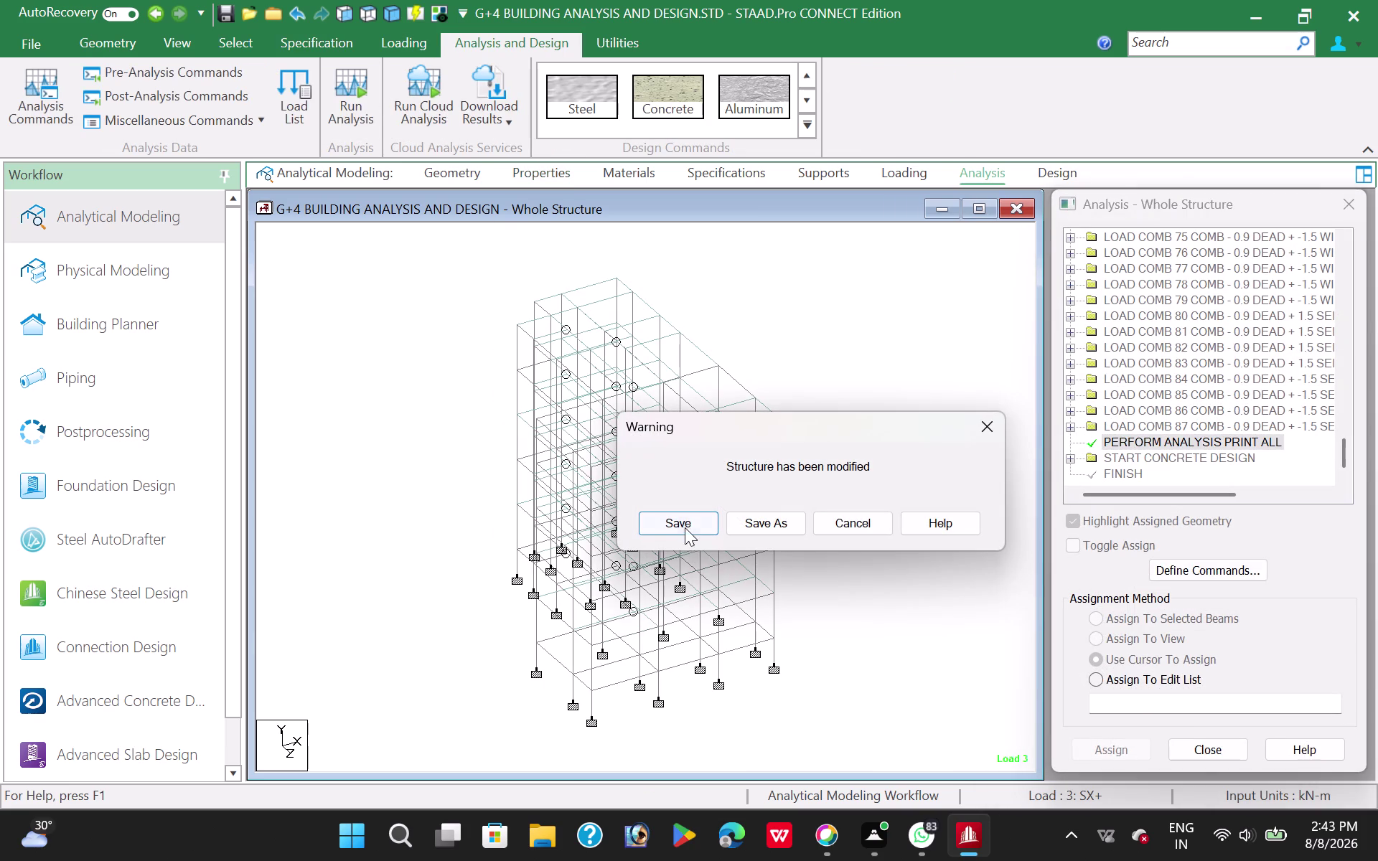
click(685, 528)
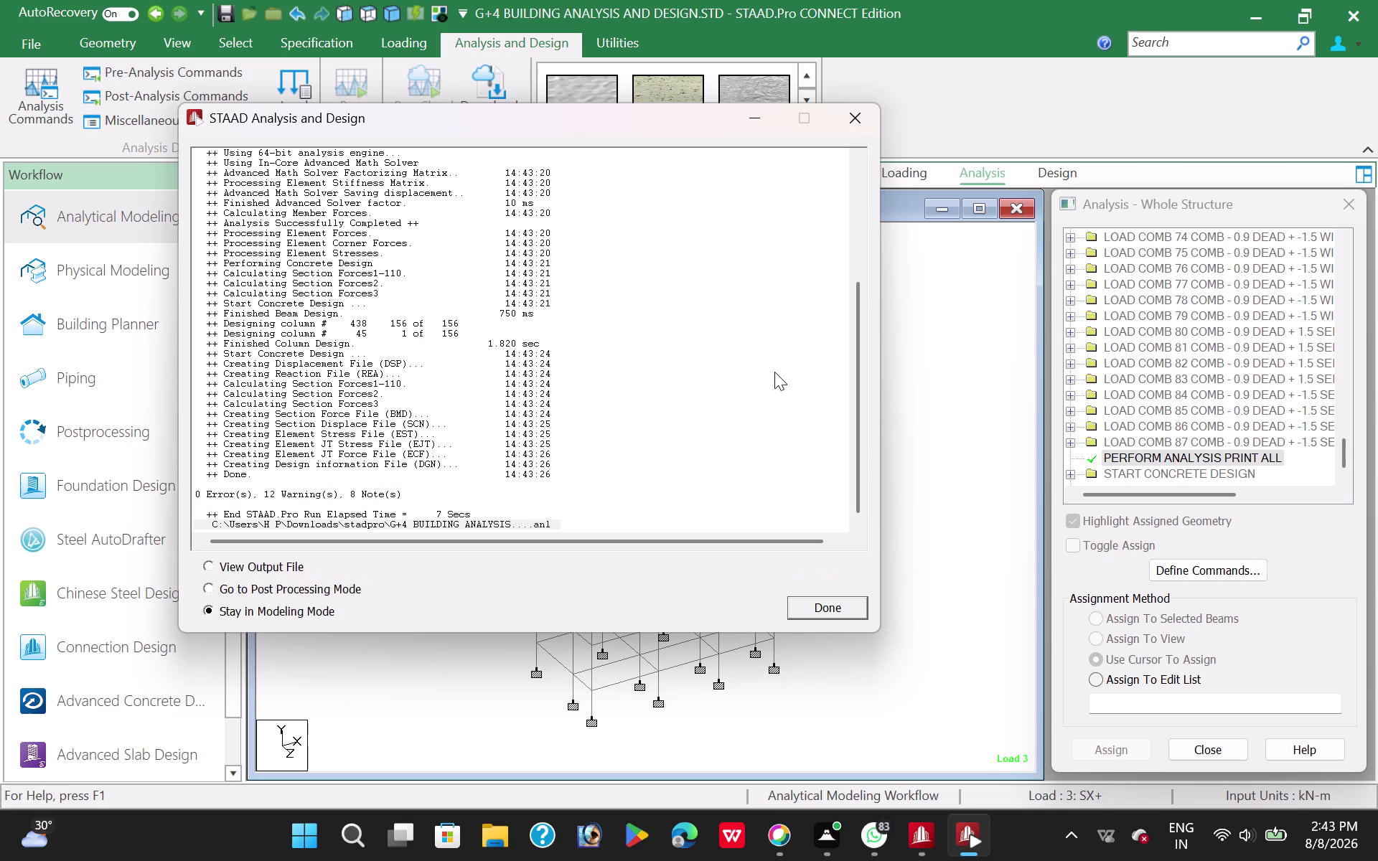
click(210, 571)
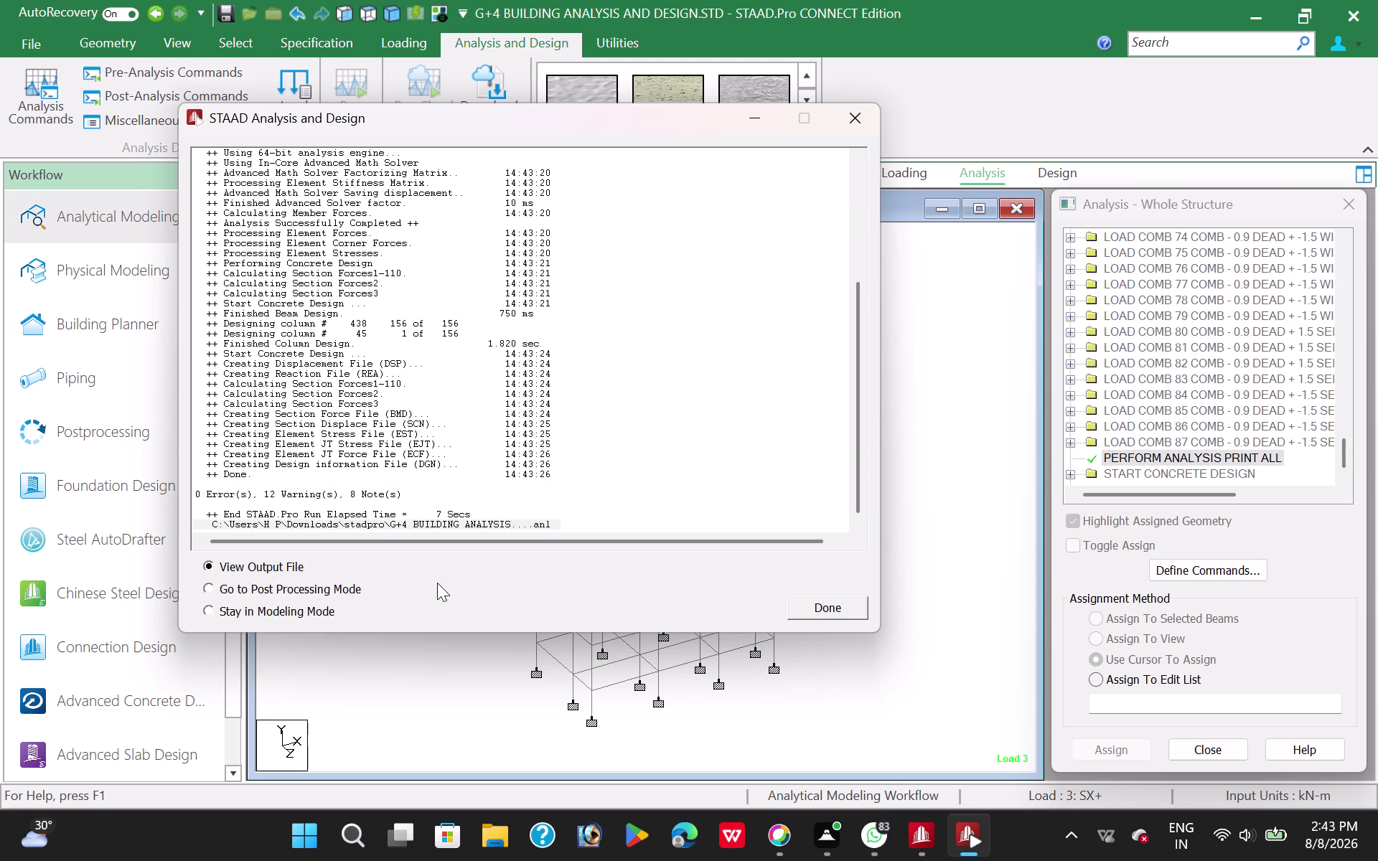
click(850, 601)
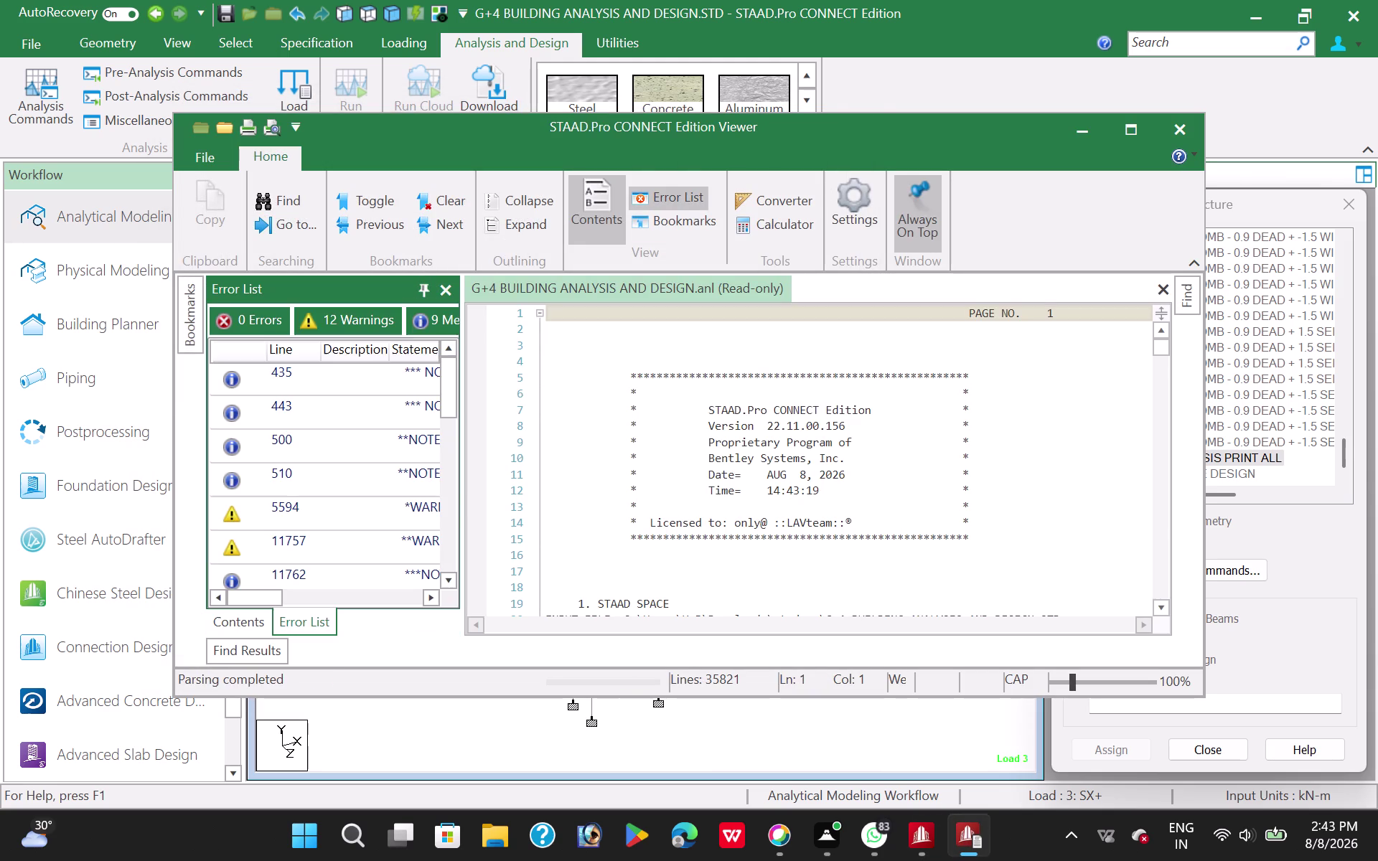
Jump to the warnings at line 21010, beam 176 and column 436.
scroll(down, 3)
double_click(279, 508)
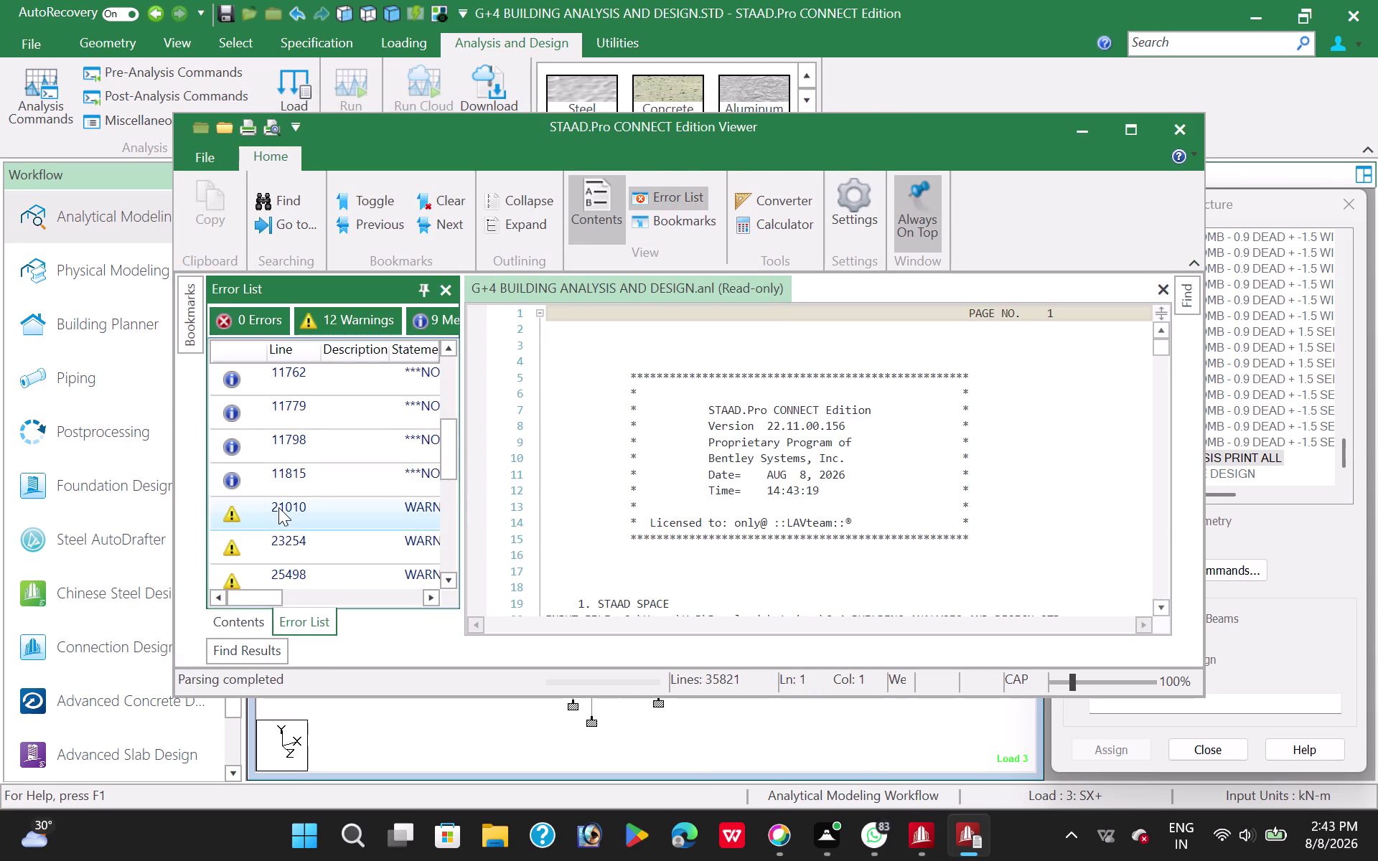
double_click(312, 537)
scroll(down, 3)
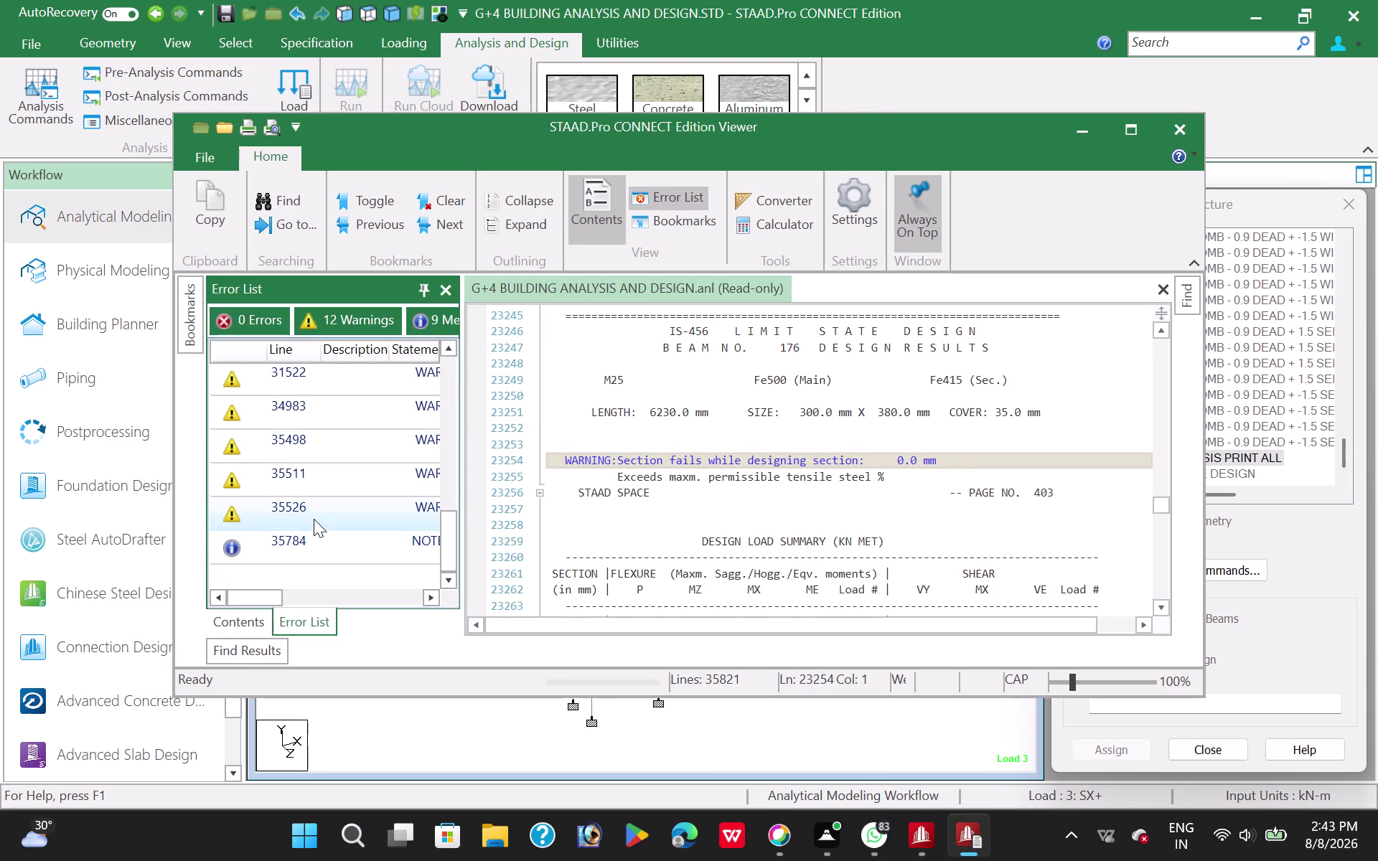
double_click(313, 508)
Inspect the warnings for columns 416, 436 and 437, then close the Viewer.
double_click(317, 484)
double_click(321, 452)
double_click(322, 434)
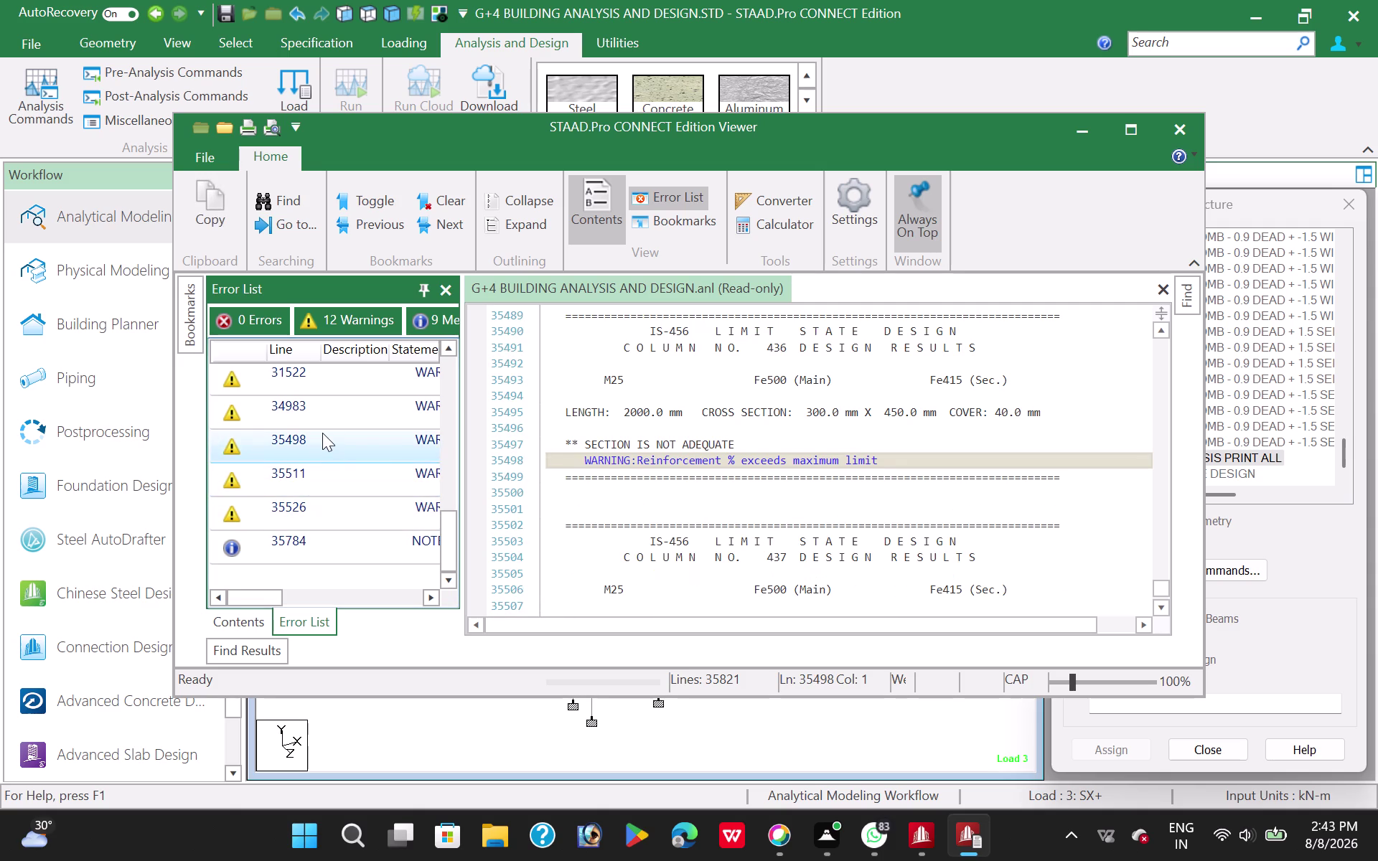
double_click(322, 429)
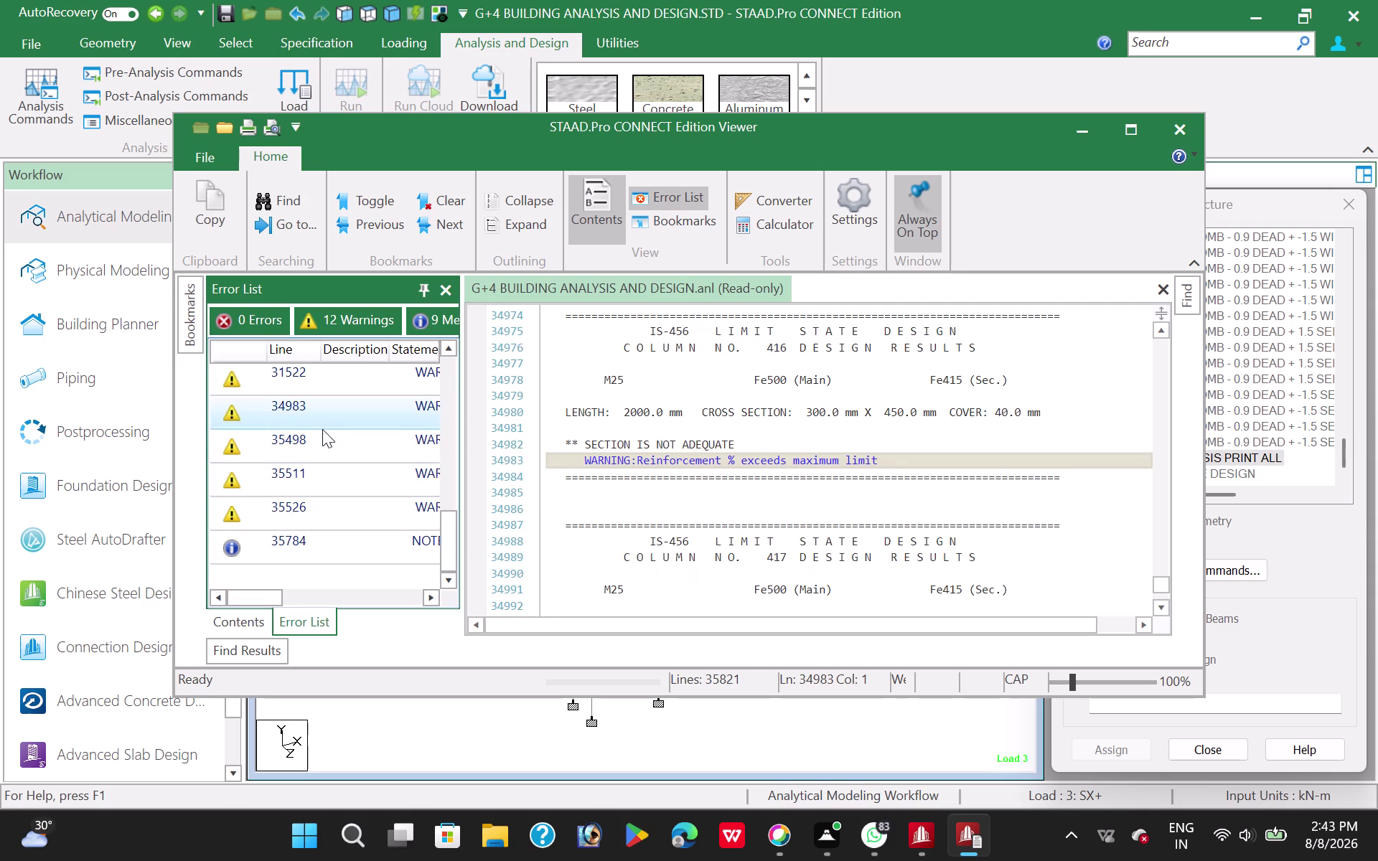
double_click(325, 450)
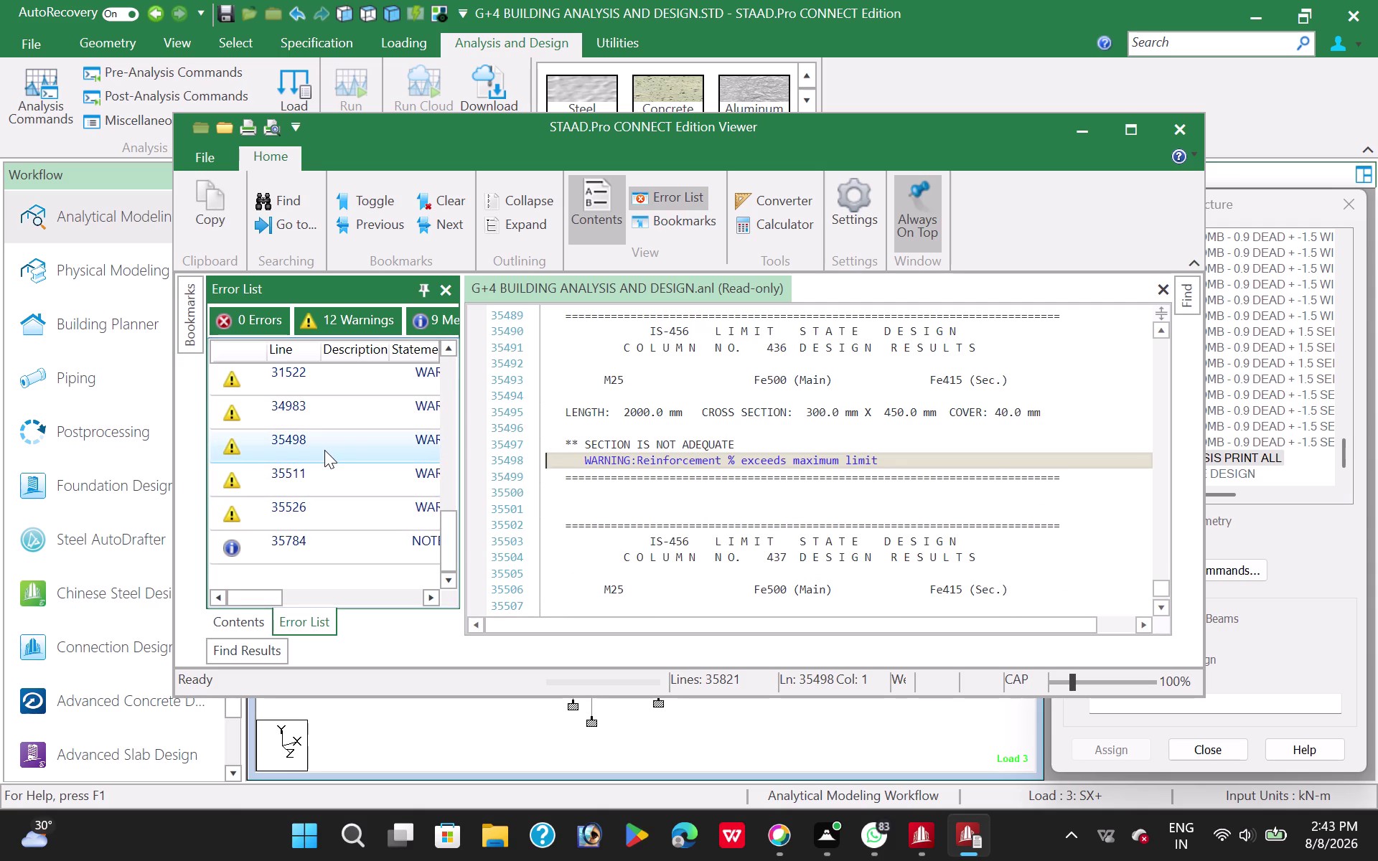
double_click(323, 475)
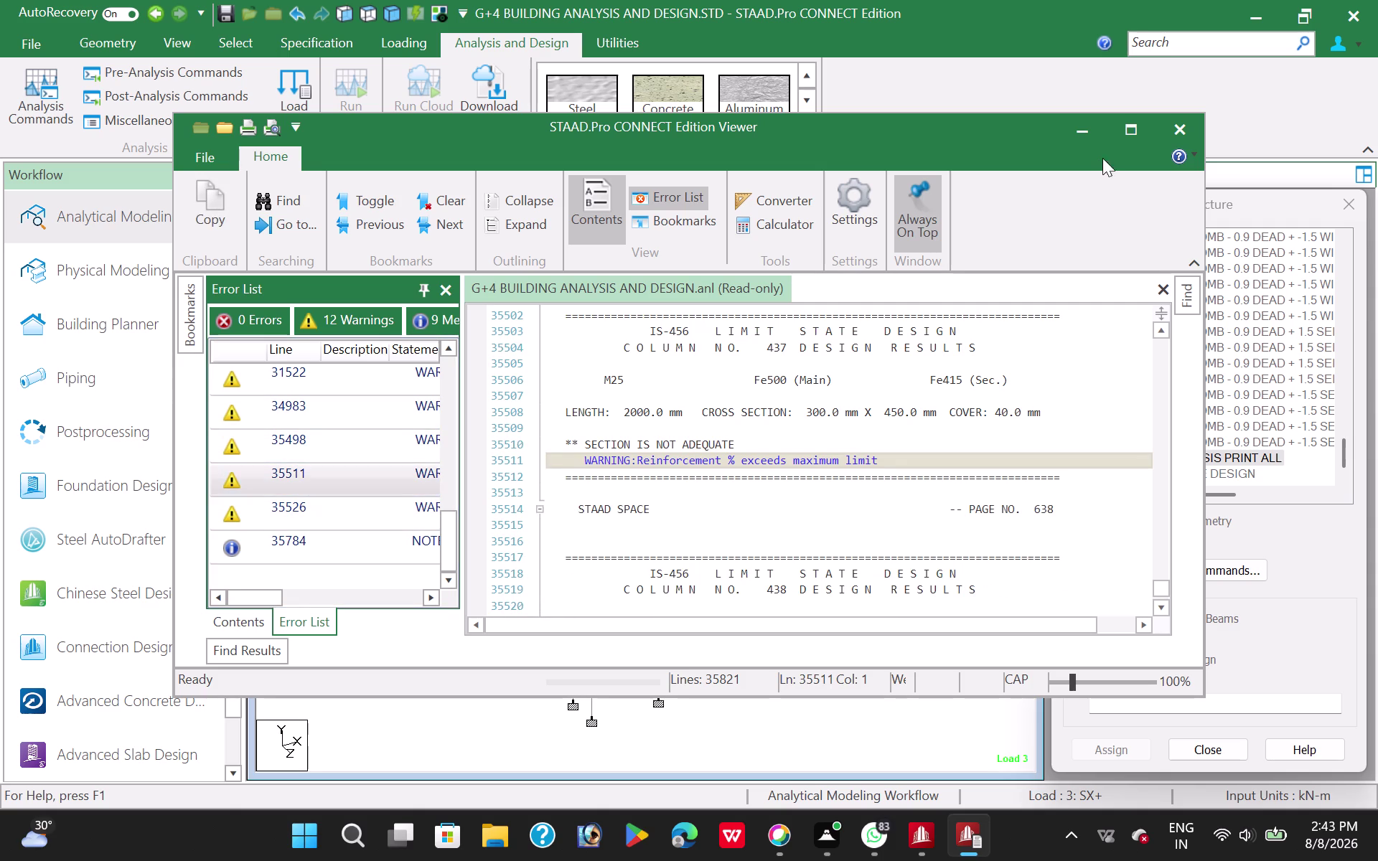
click(1172, 133)
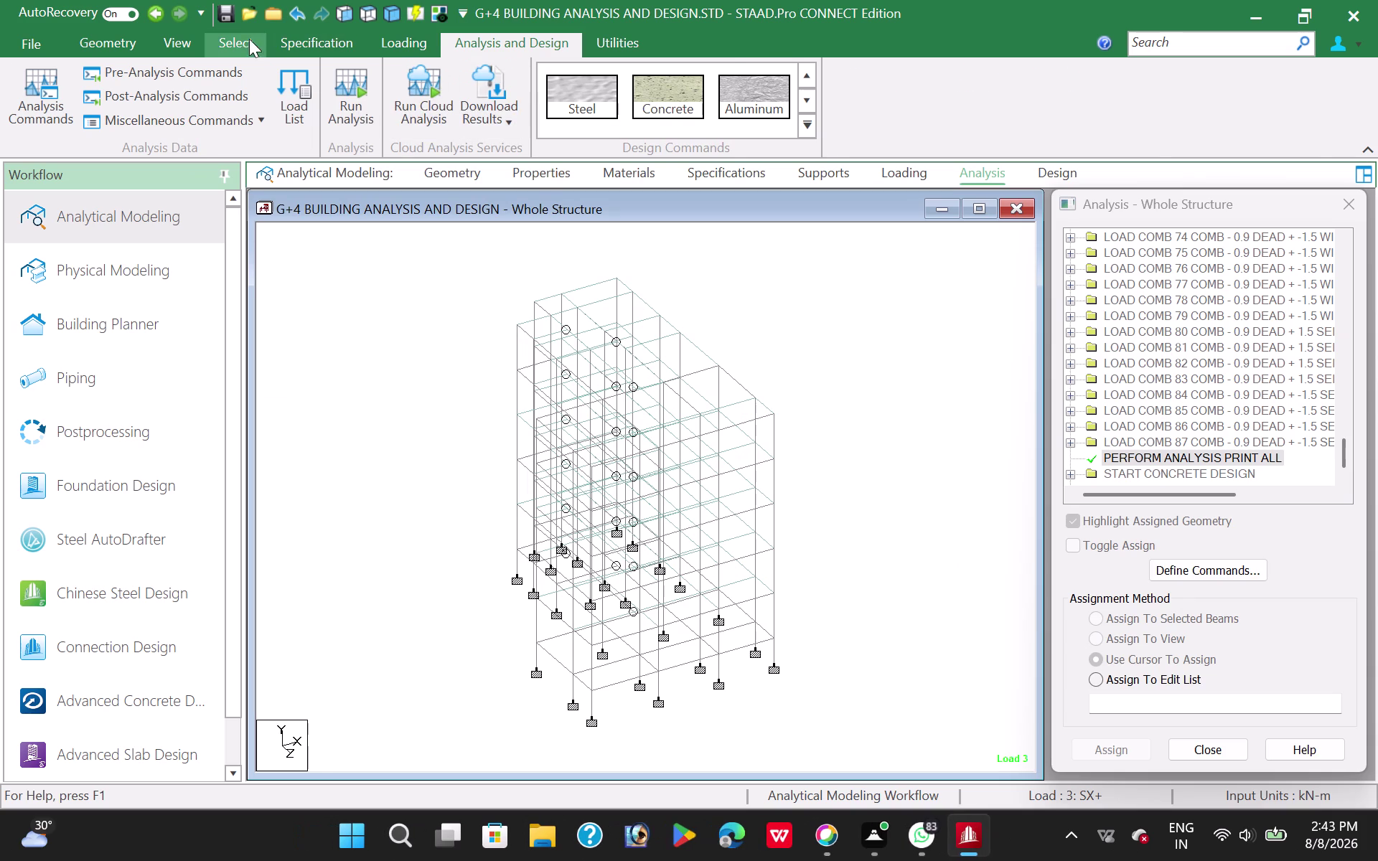
Select members 416, 436 and 437 using a typed member list.
click(249, 39)
click(409, 127)
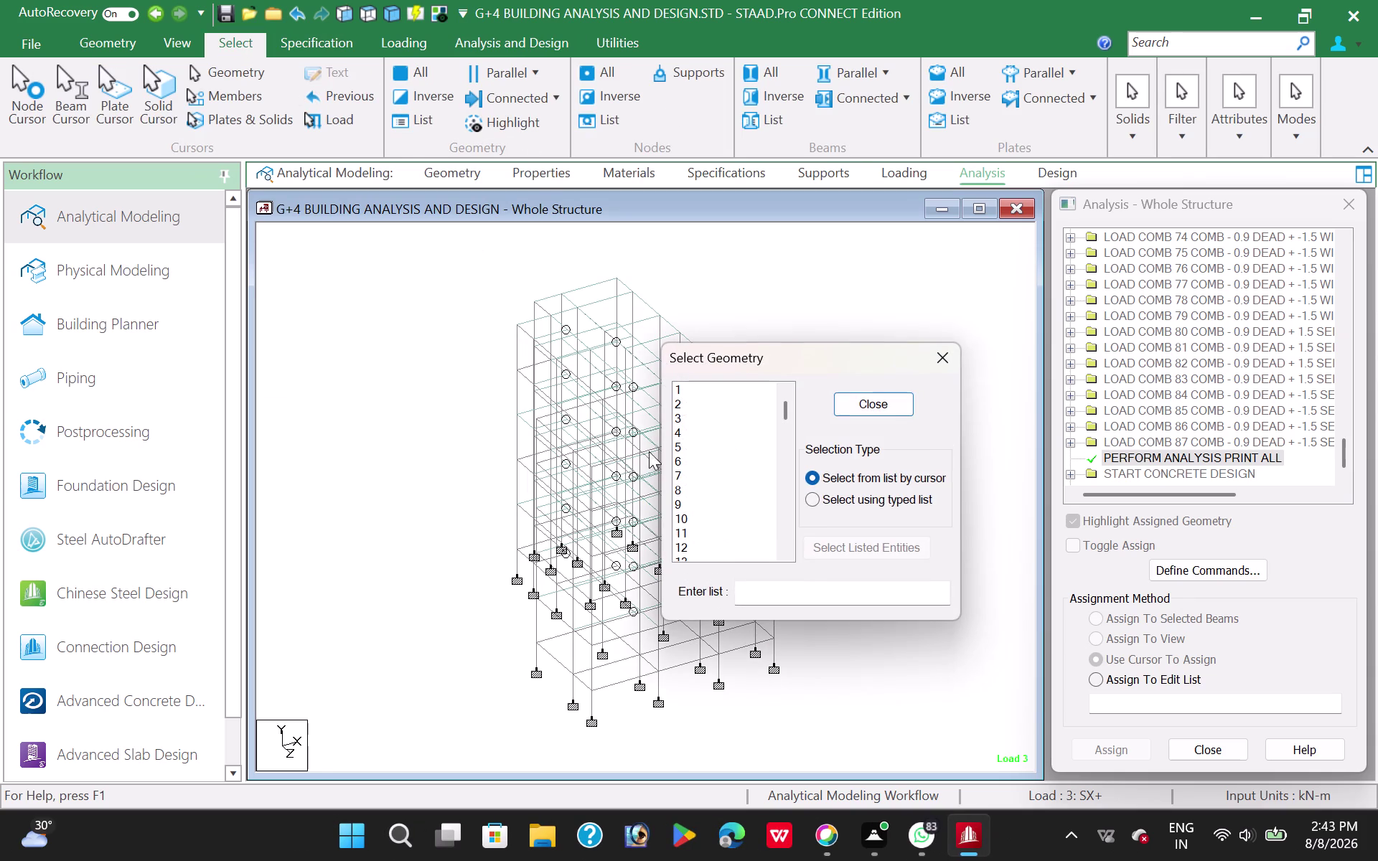
click(763, 594)
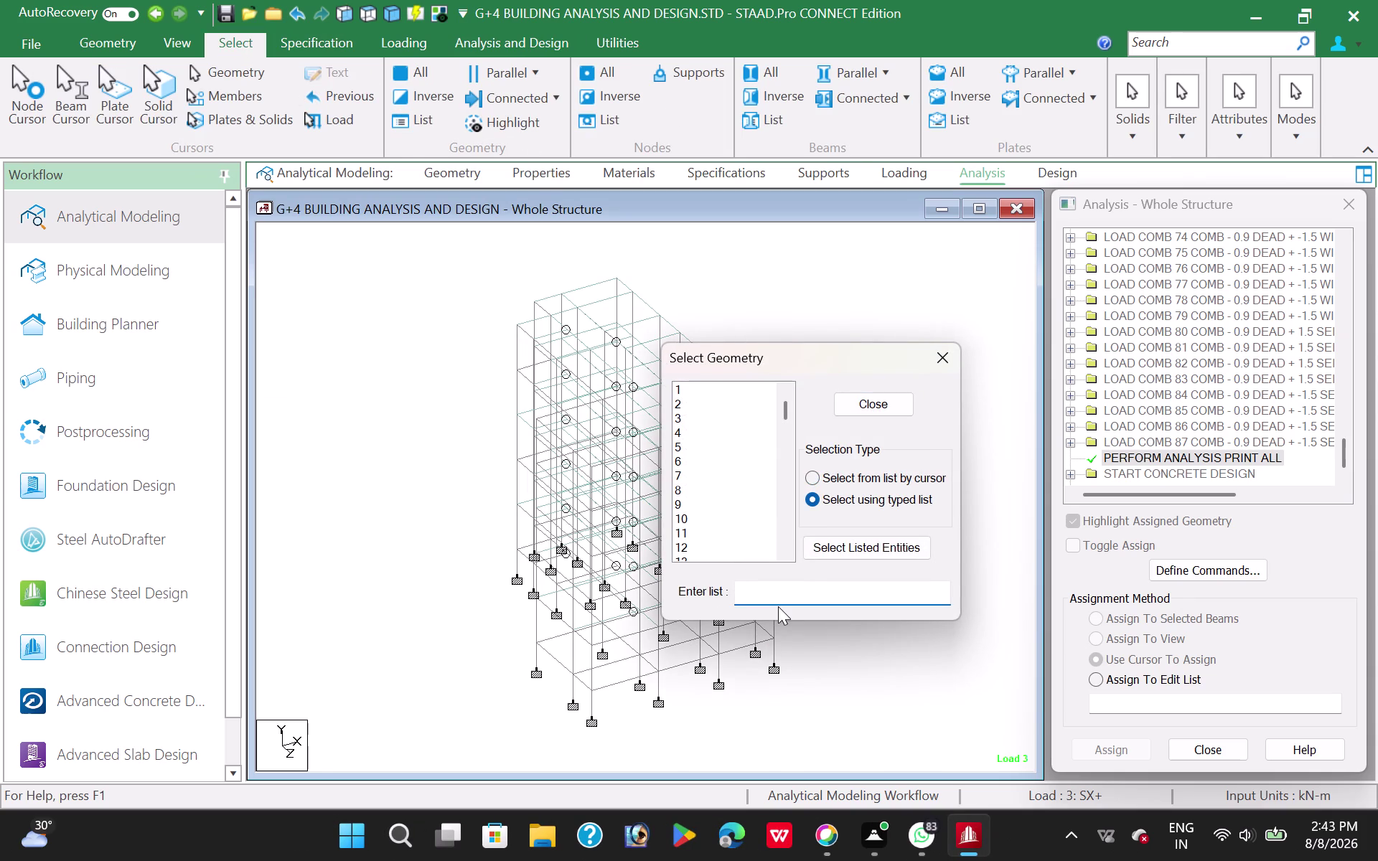
text(416)
key(space)
text(436 43)
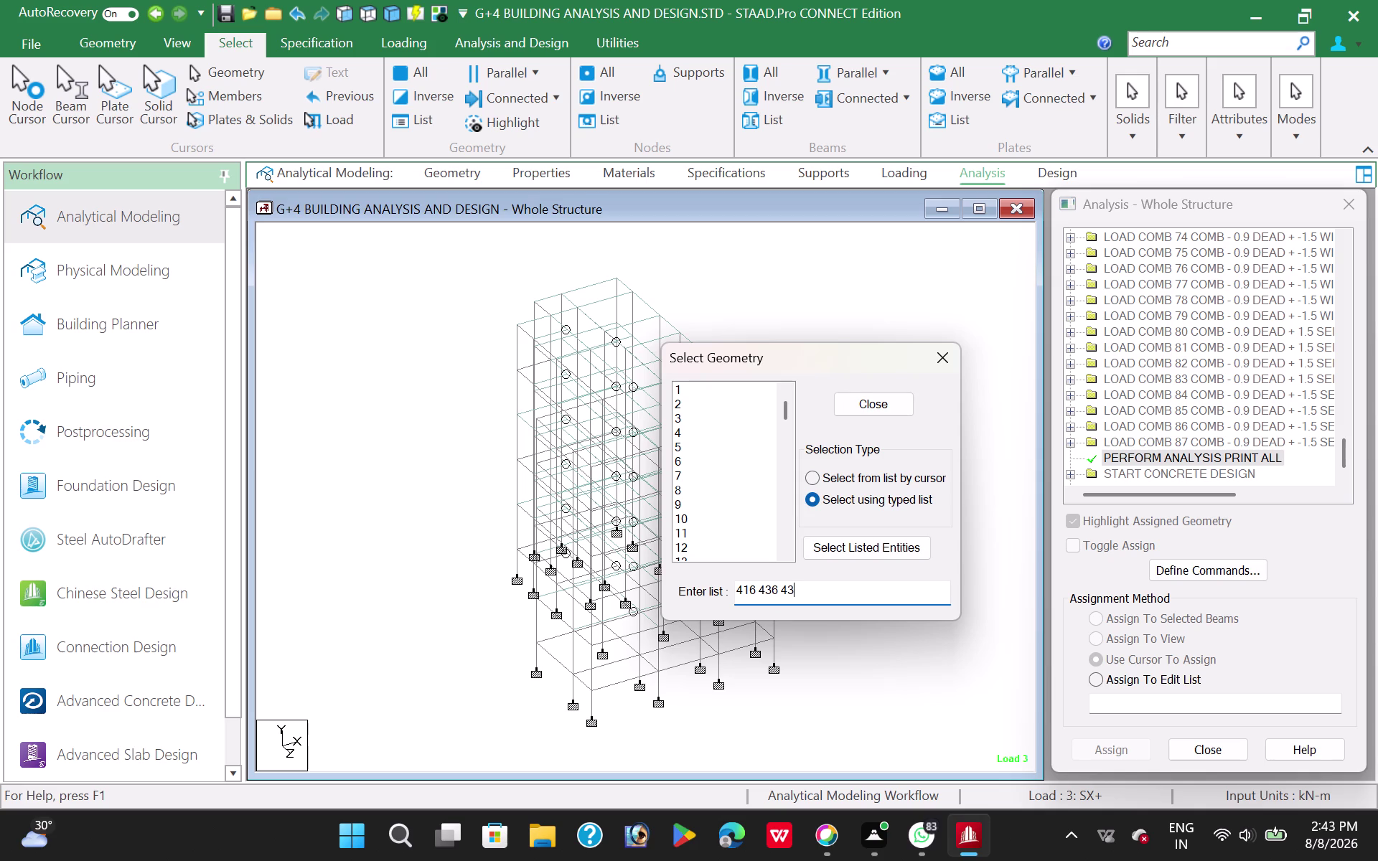
text(7)
click(895, 551)
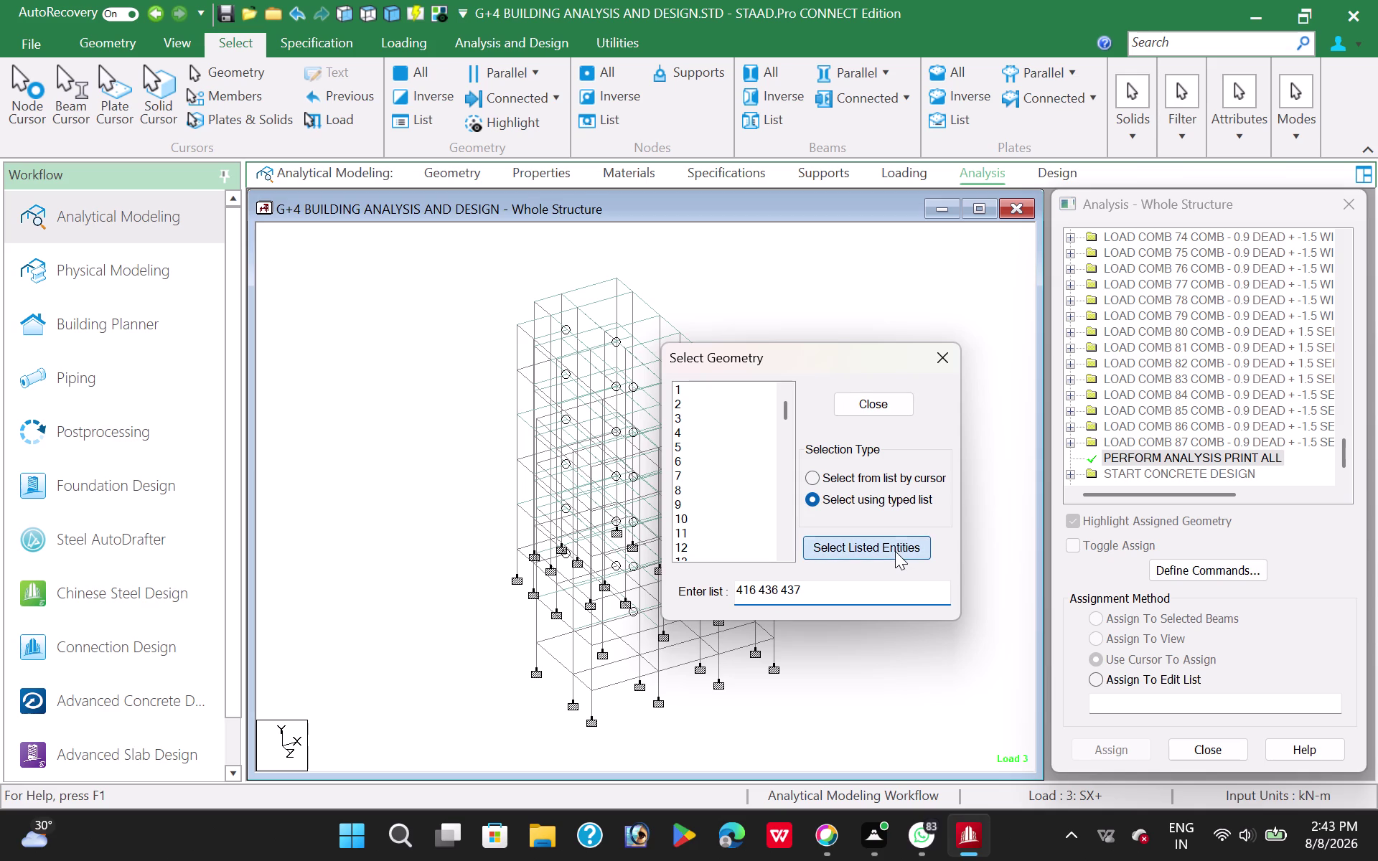
drag(825, 354, 978, 330)
scroll(up, 3)
scroll(down, 3)
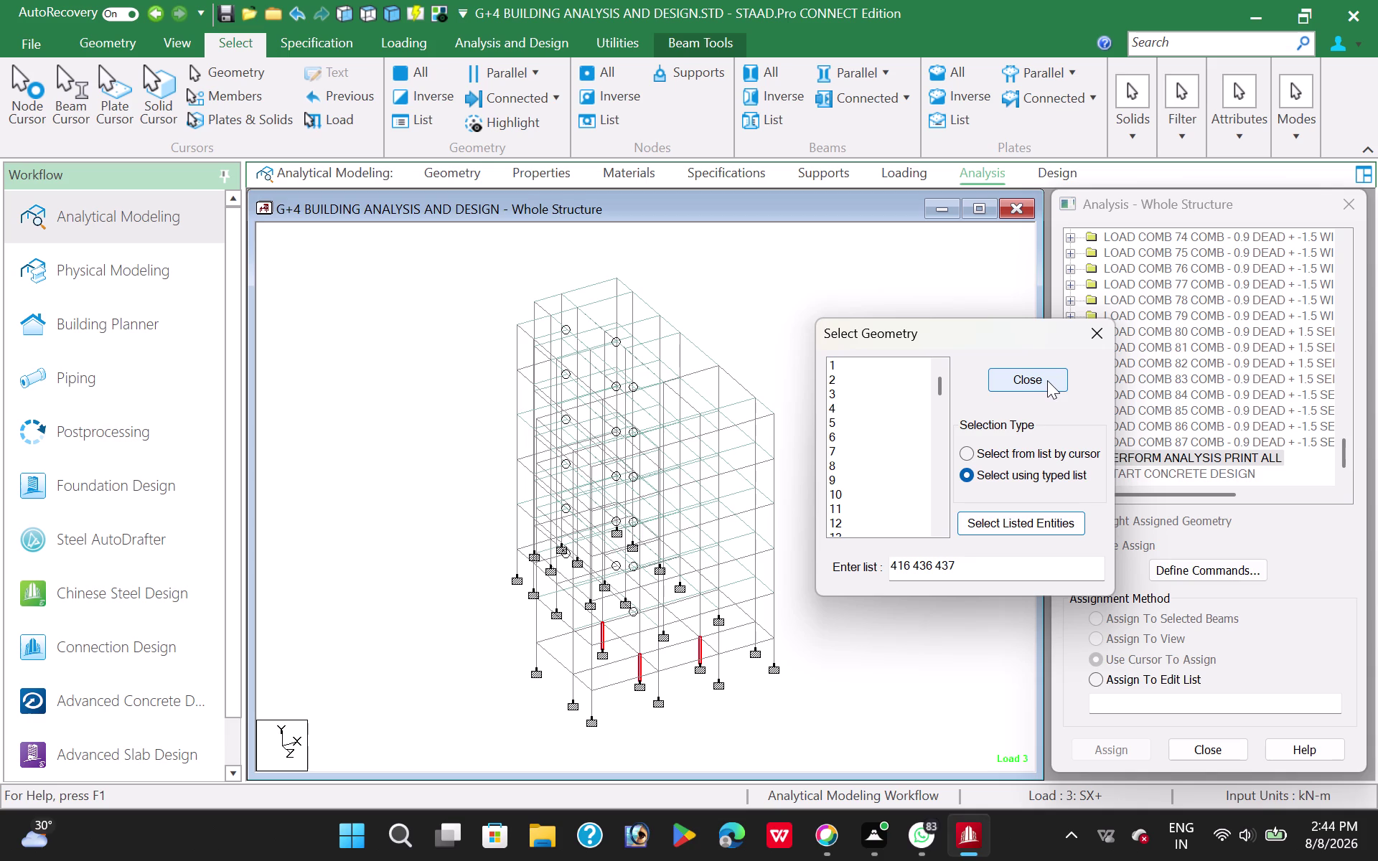
click(1096, 336)
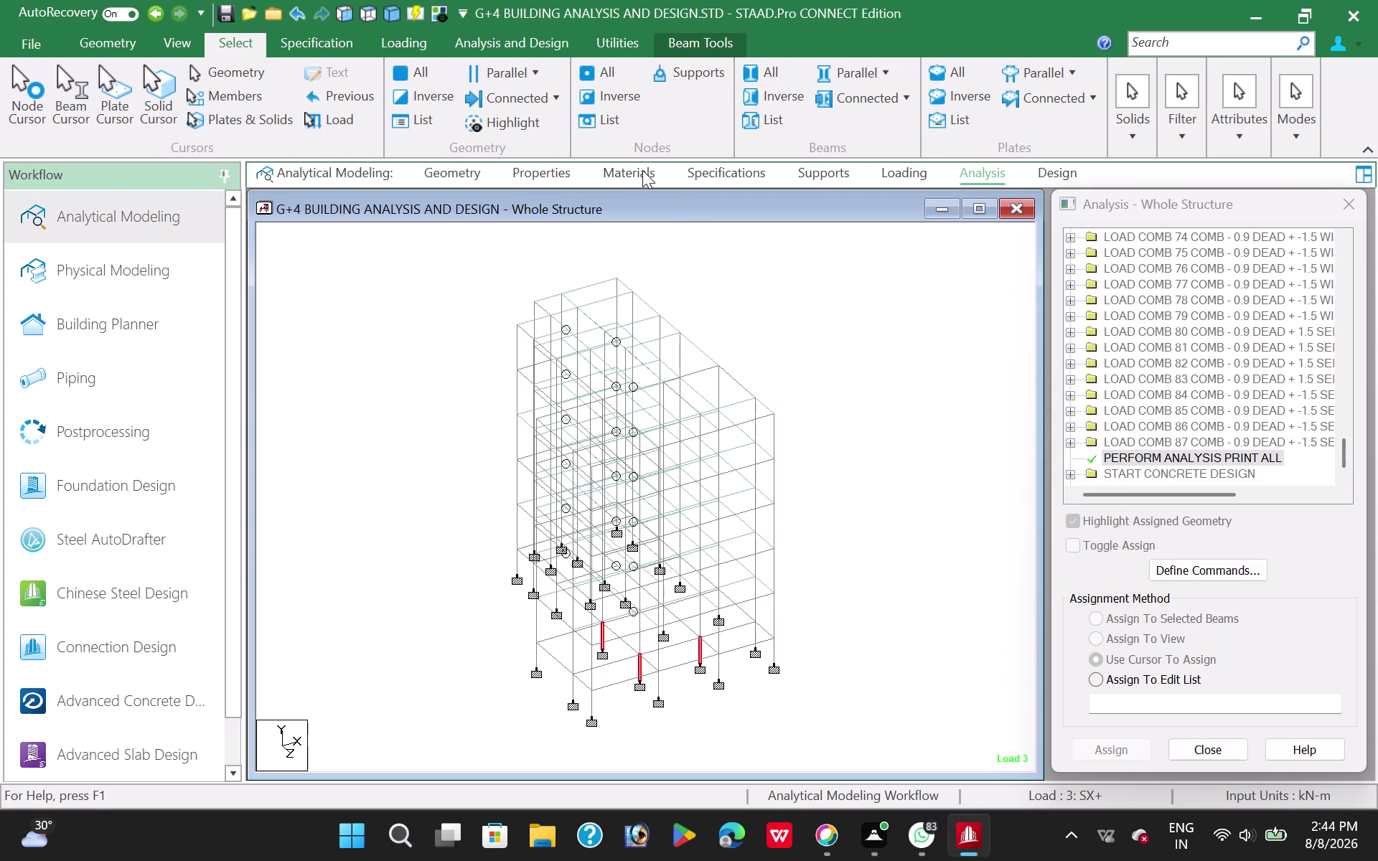
Highlight the members using sections 5 and 2 on the Properties page.
click(643, 170)
click(543, 167)
click(1103, 429)
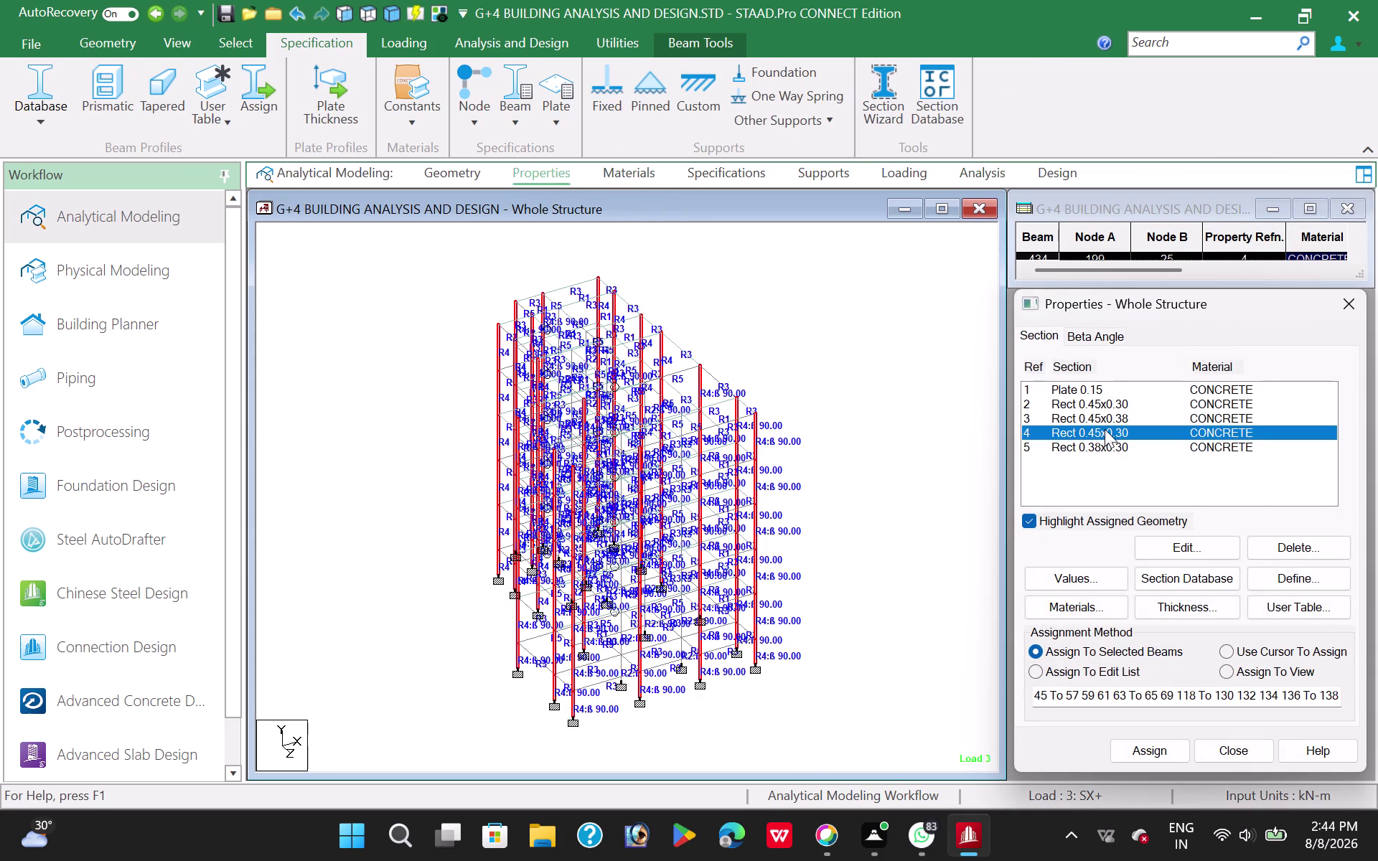
click(1105, 443)
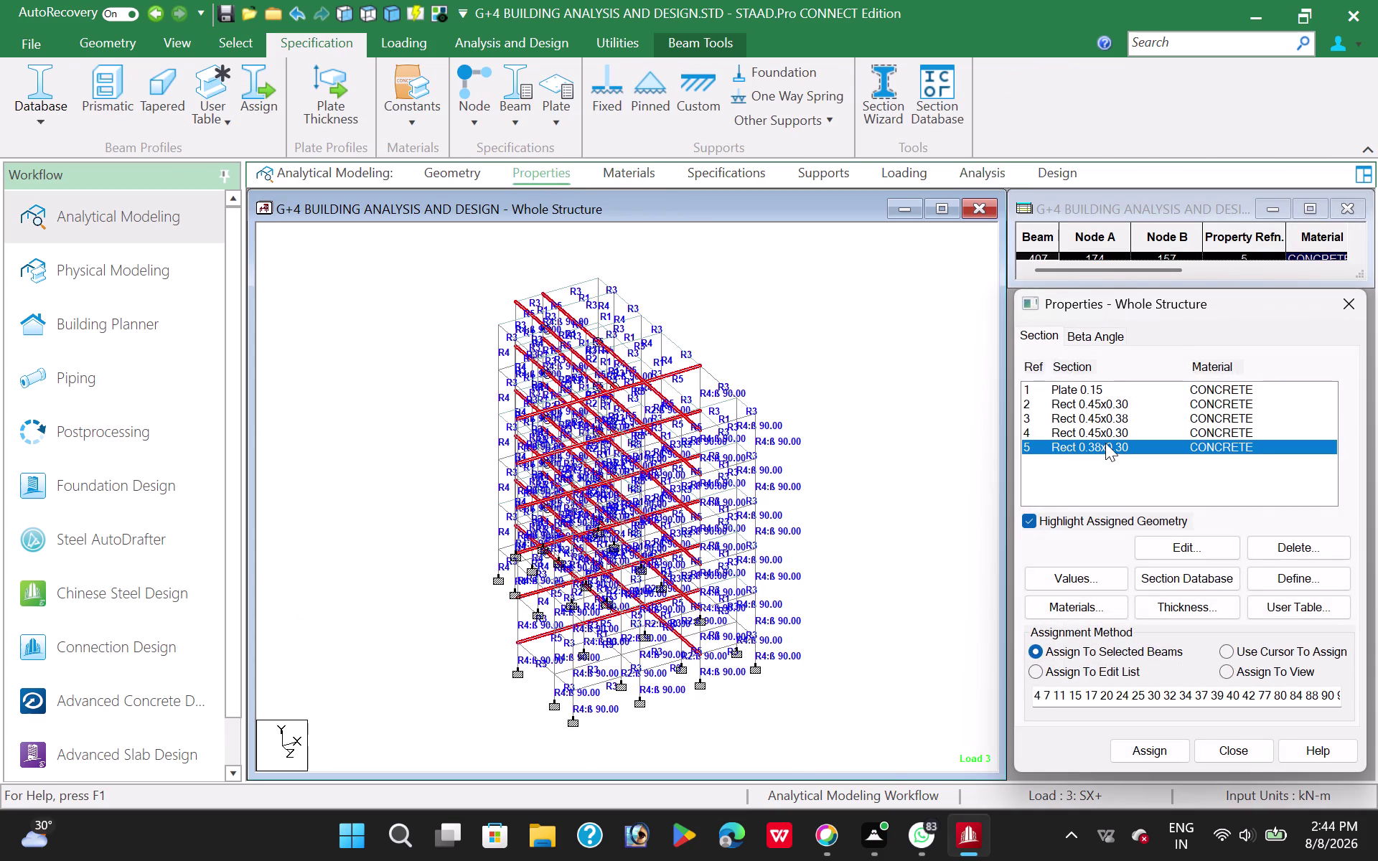
click(1105, 419)
click(1104, 404)
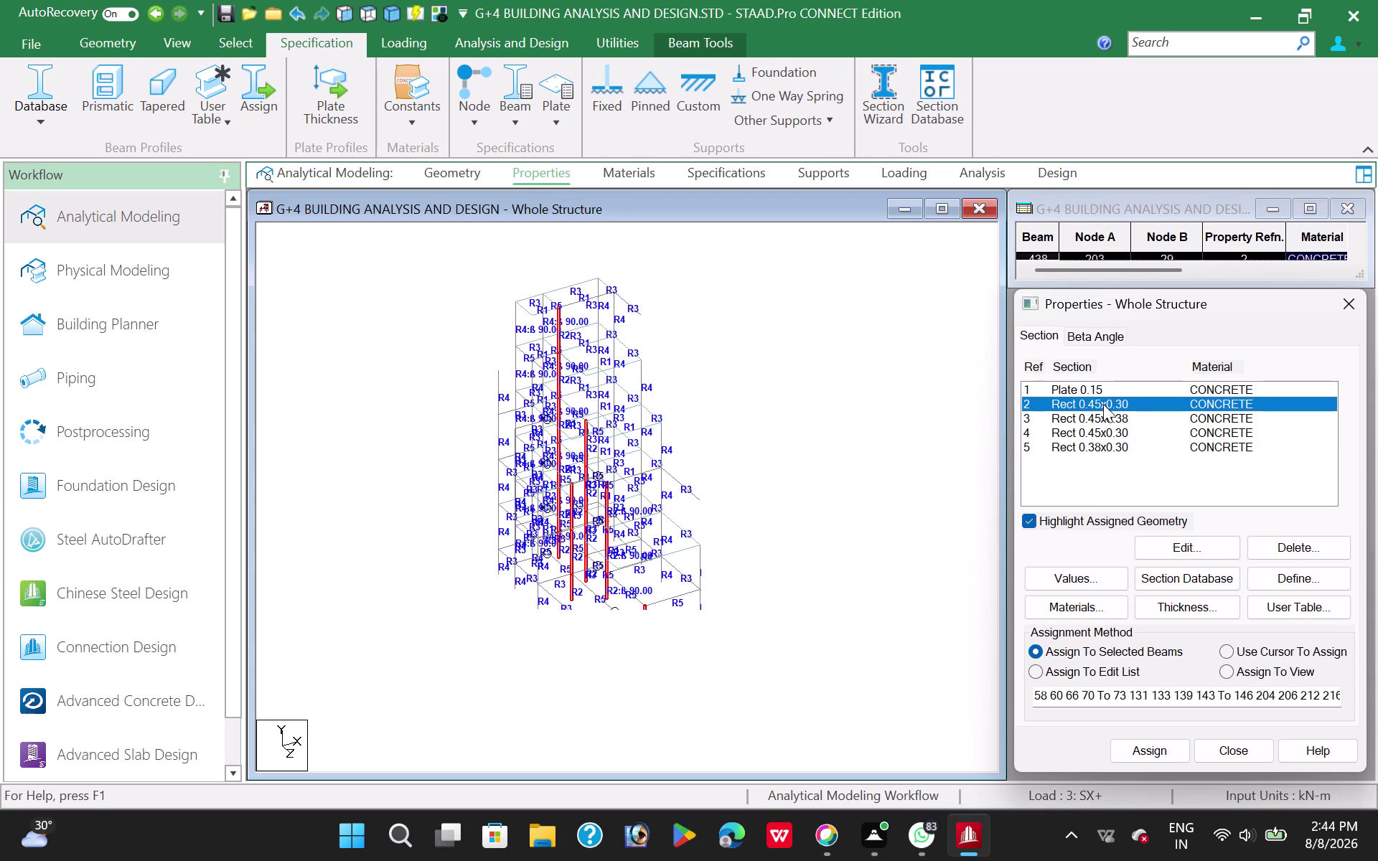
Set the width of section Ref 2 to 0.38 (0.45x0.38) and clear the member highlighting.
click(1140, 404)
click(1189, 546)
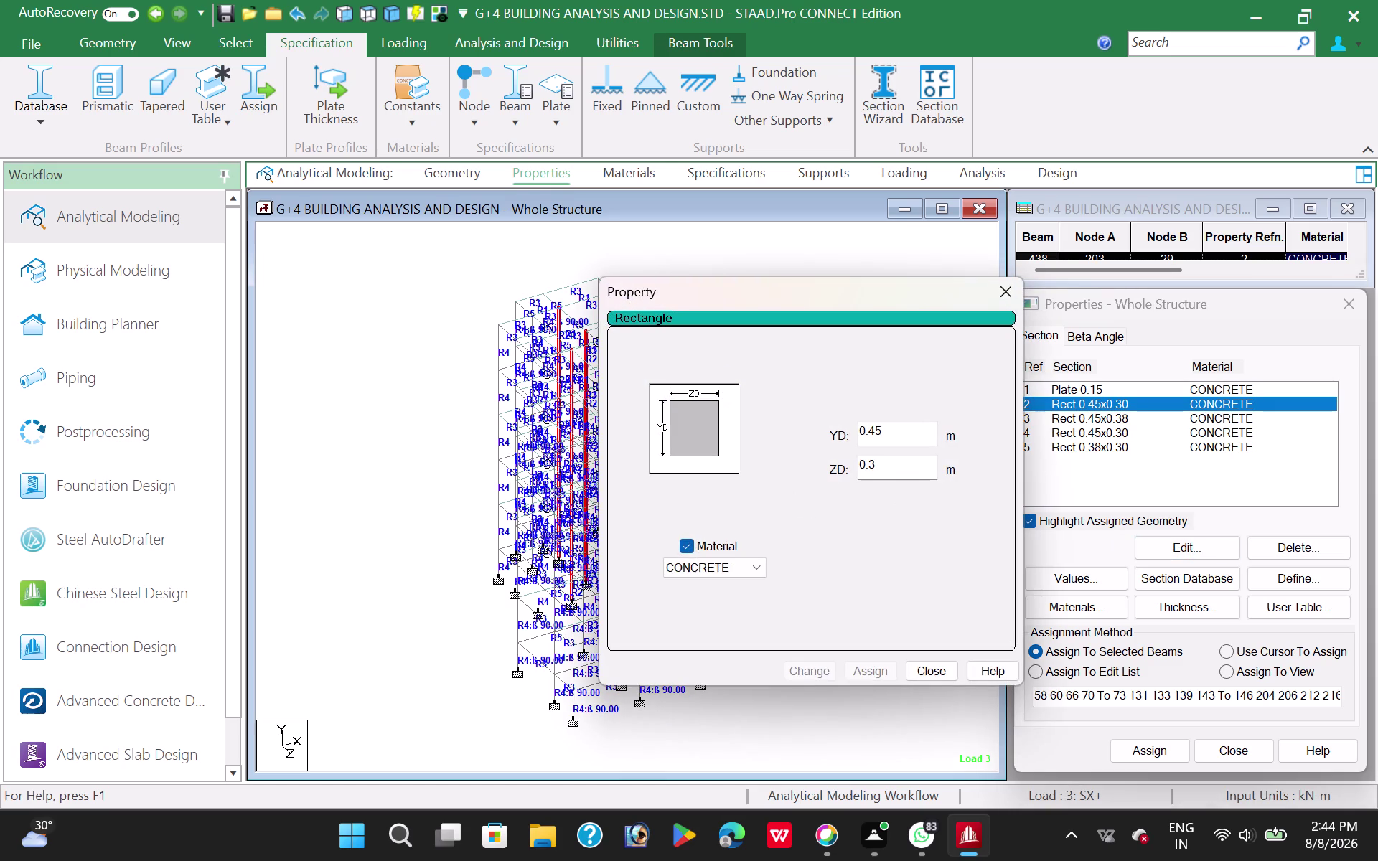
click(886, 476)
key(8)
click(819, 670)
click(908, 537)
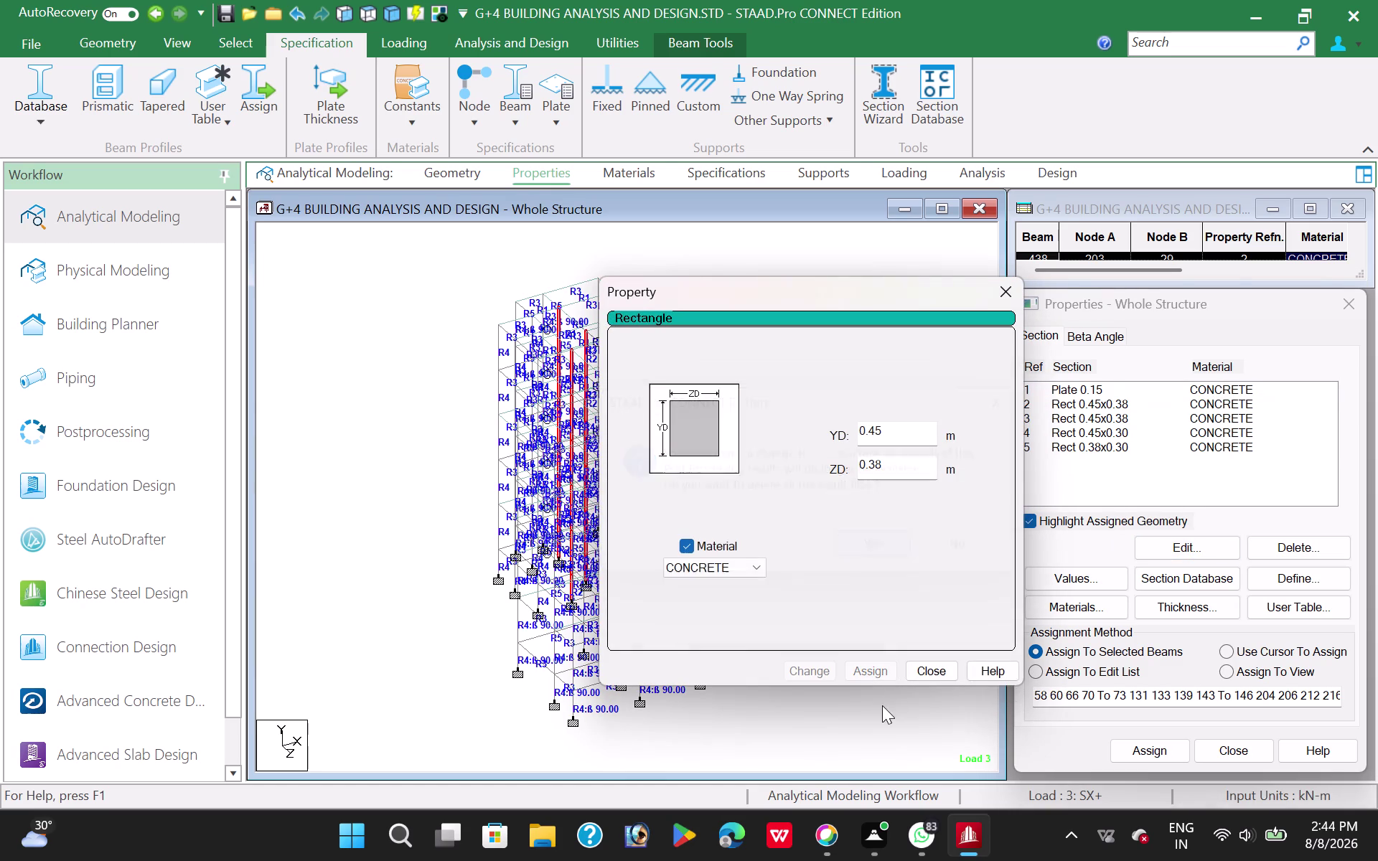
click(938, 674)
click(864, 394)
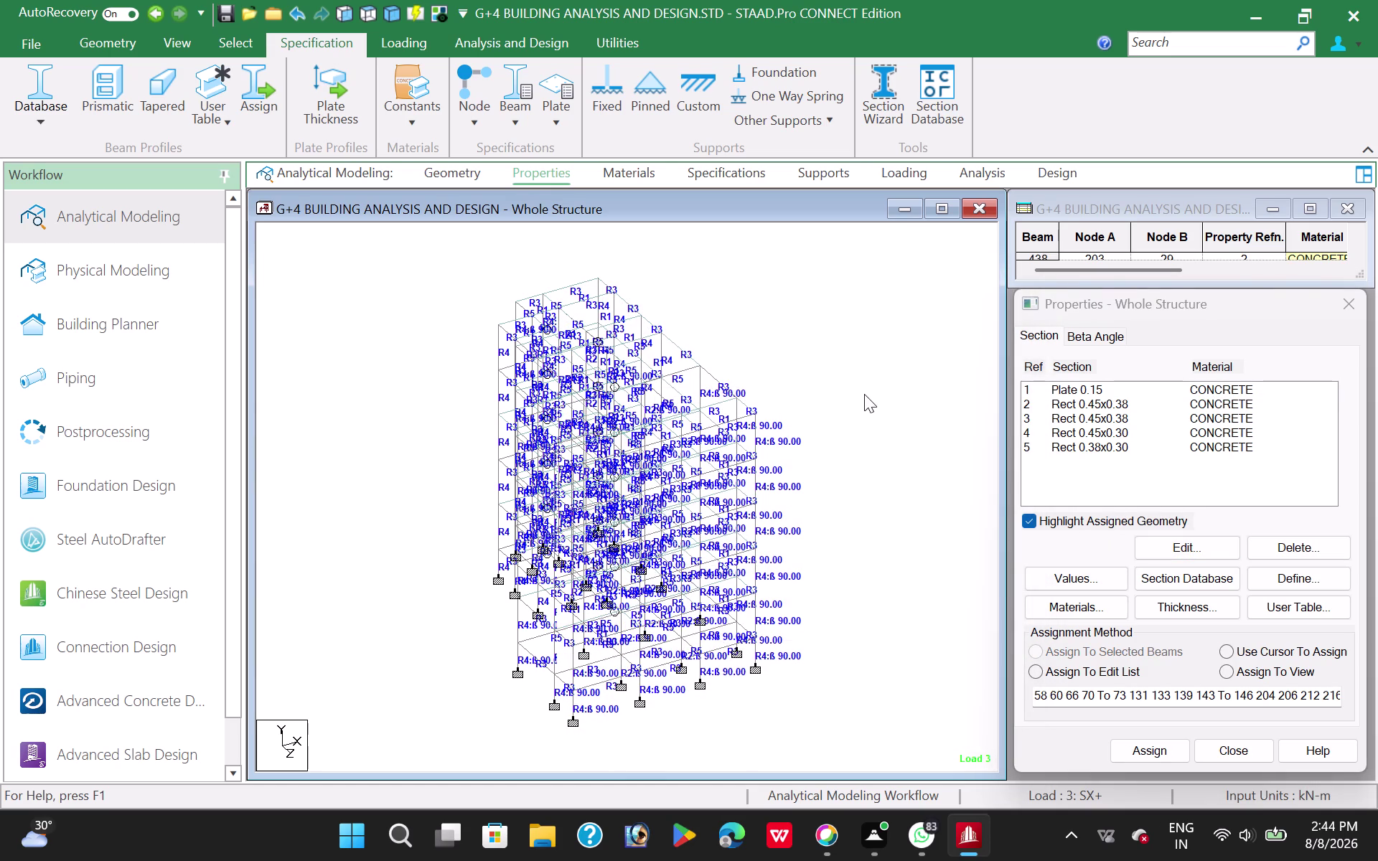
click(499, 41)
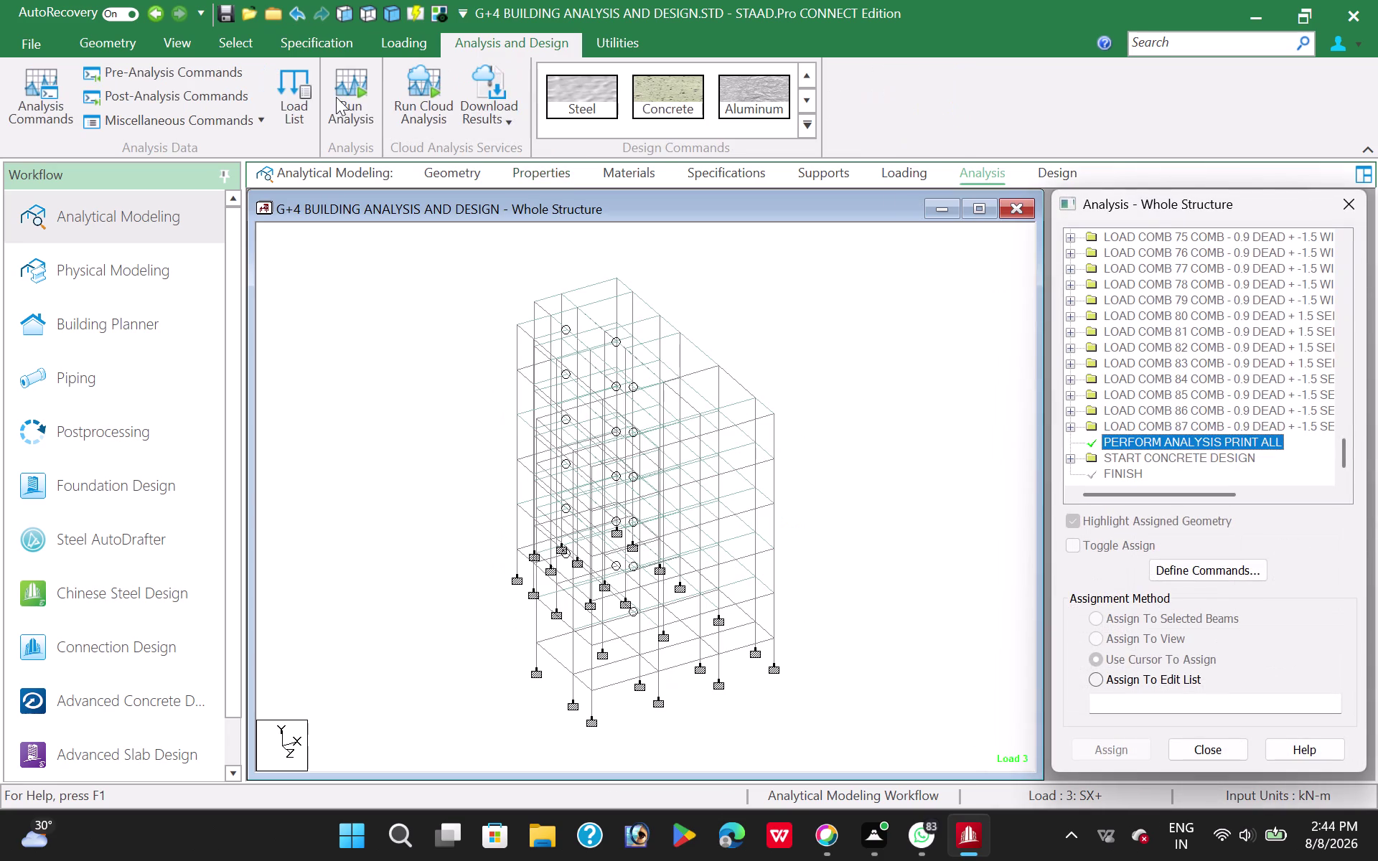
Run the analysis and concrete design again and view the output file.
click(338, 95)
click(659, 524)
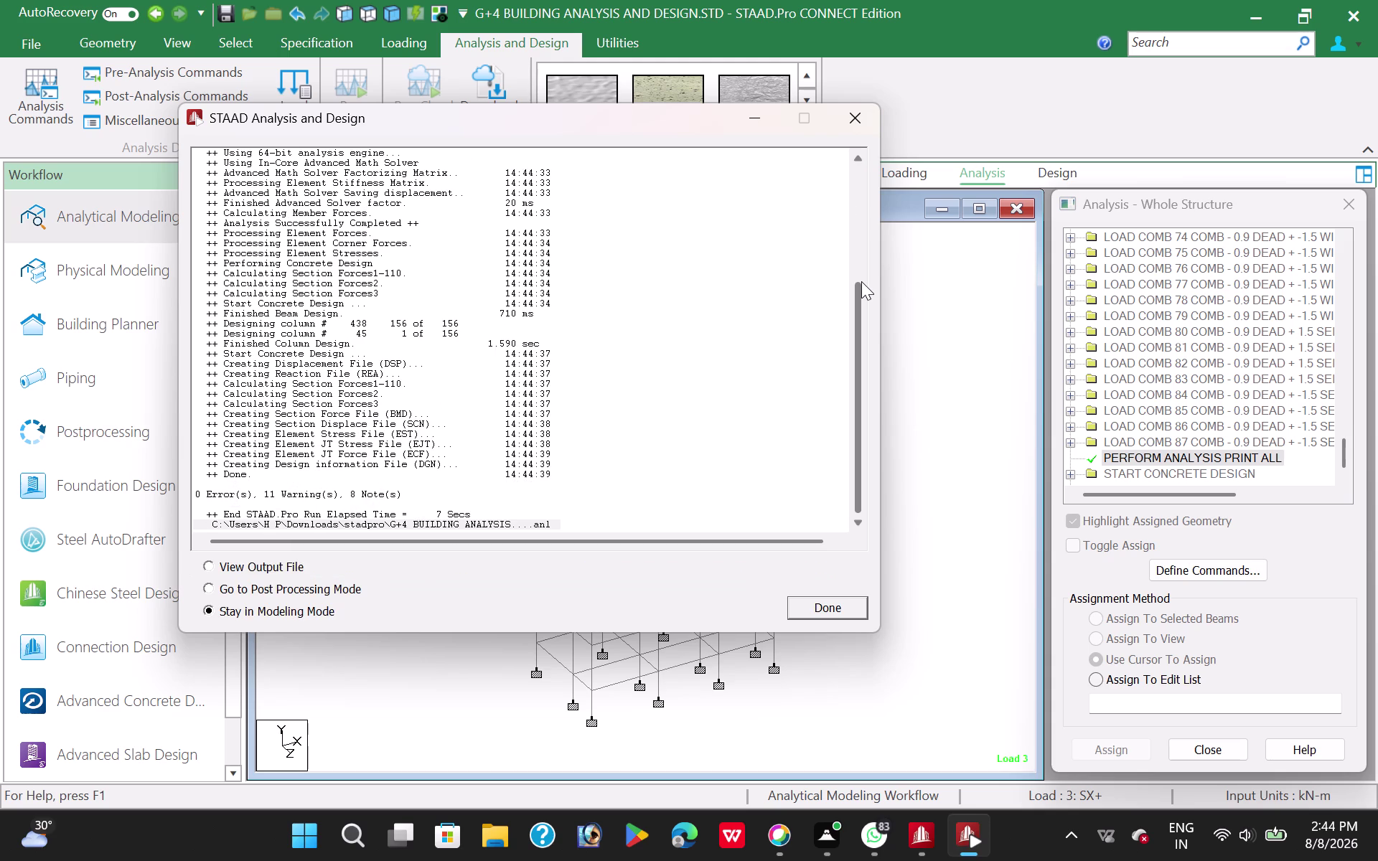
click(210, 571)
click(799, 603)
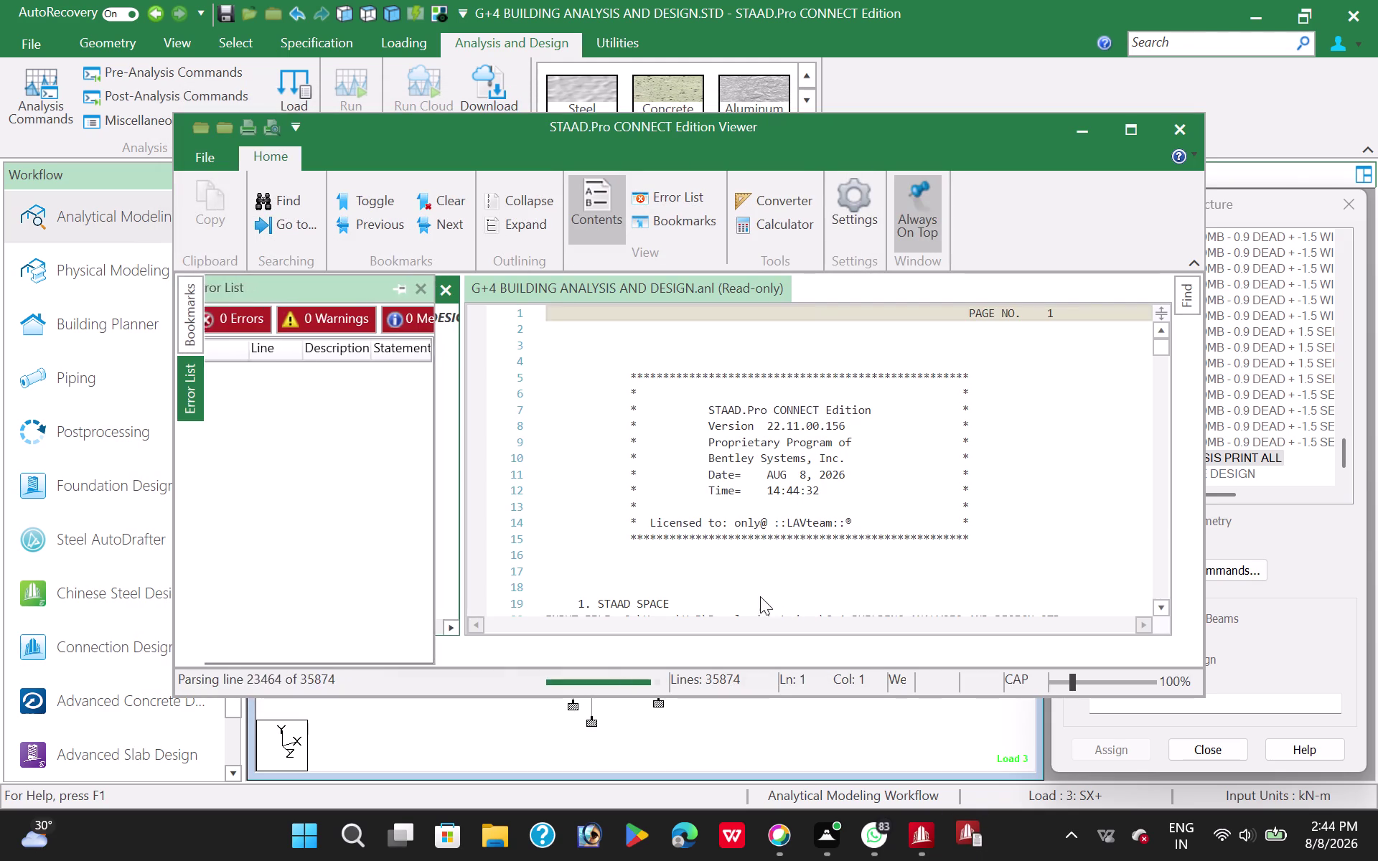
Inspect the warnings for column 438 and beams 322 and 249, then close the Viewer.
scroll(down, 3)
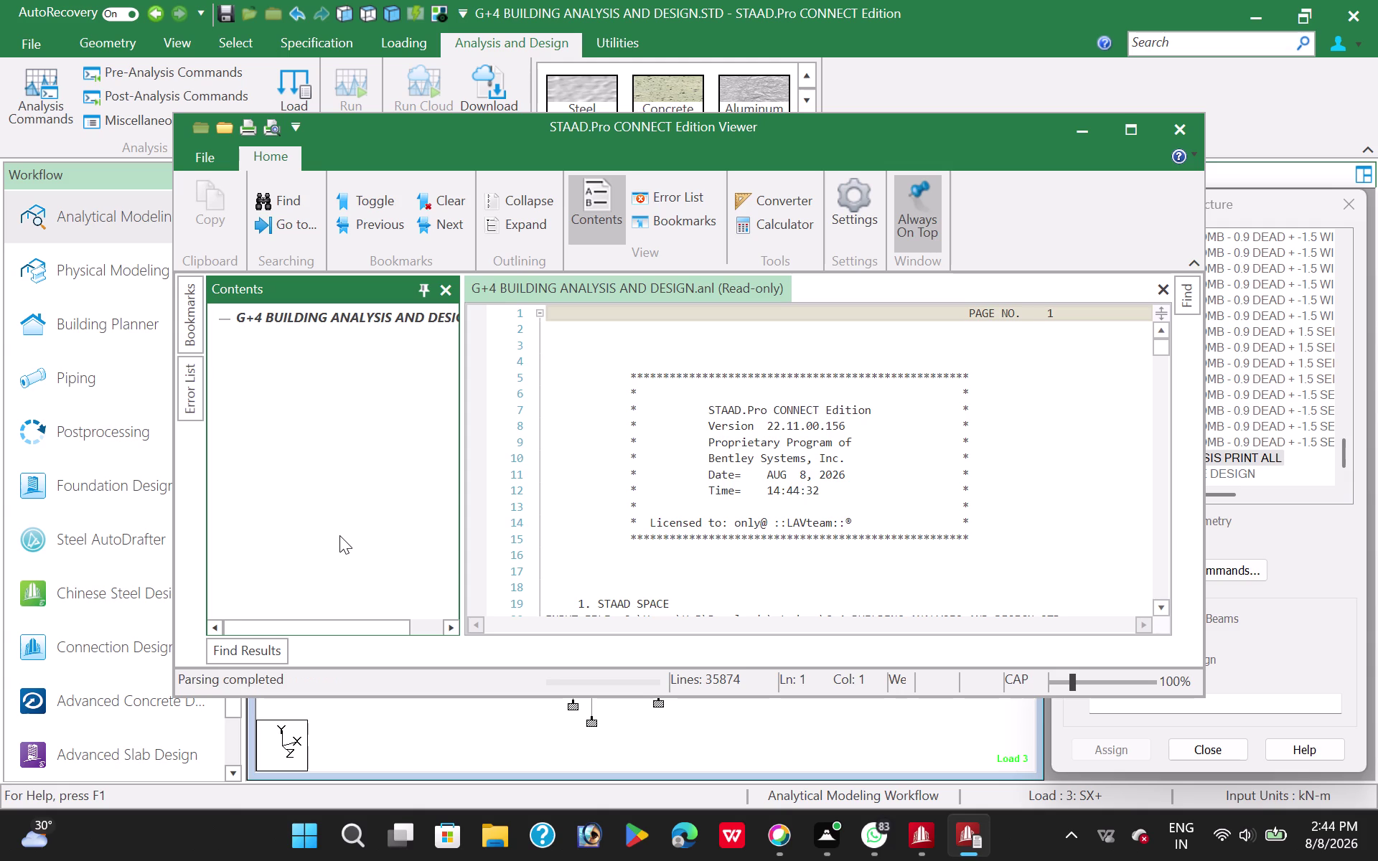
scroll(down, 3)
double_click(313, 493)
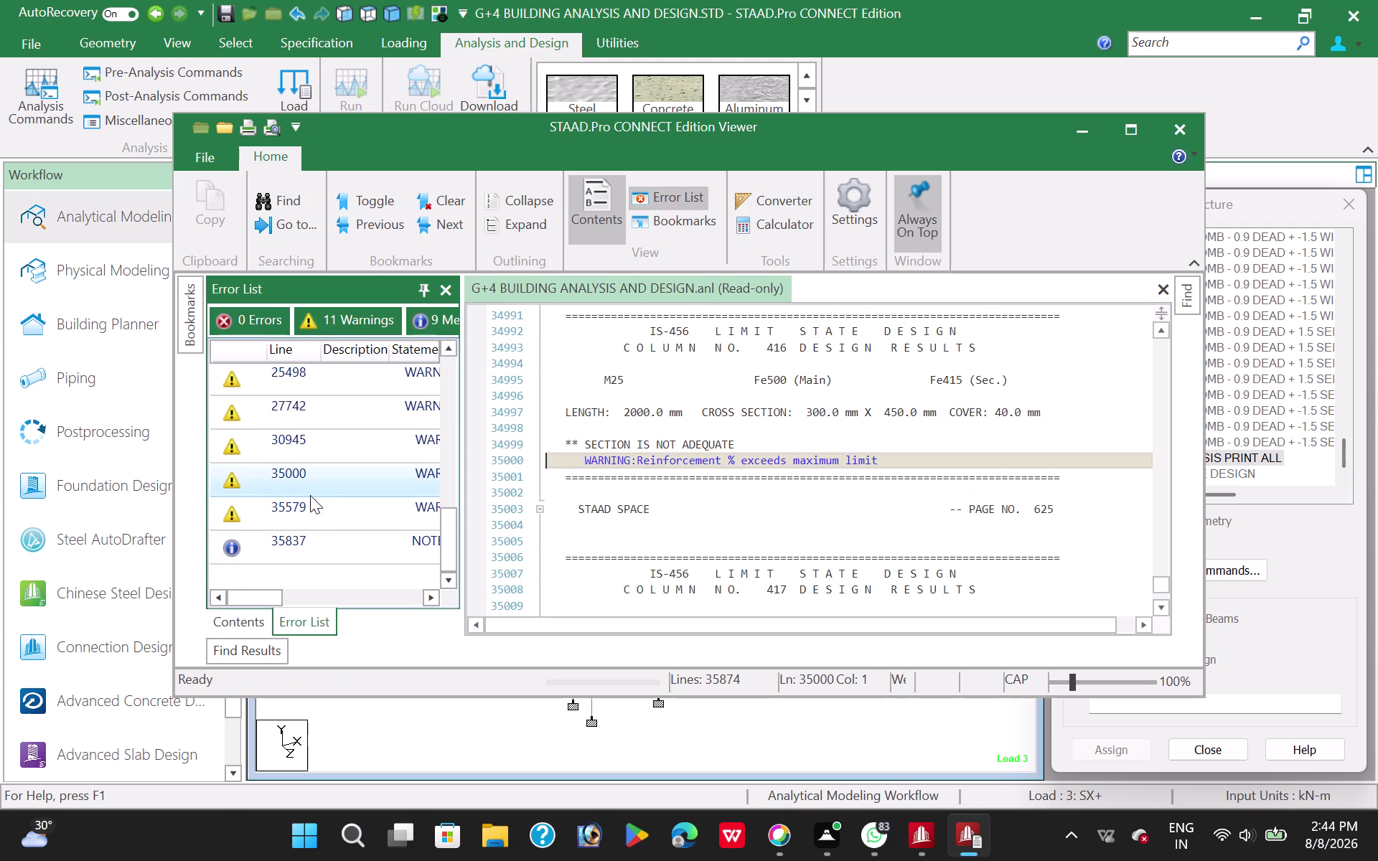
double_click(319, 506)
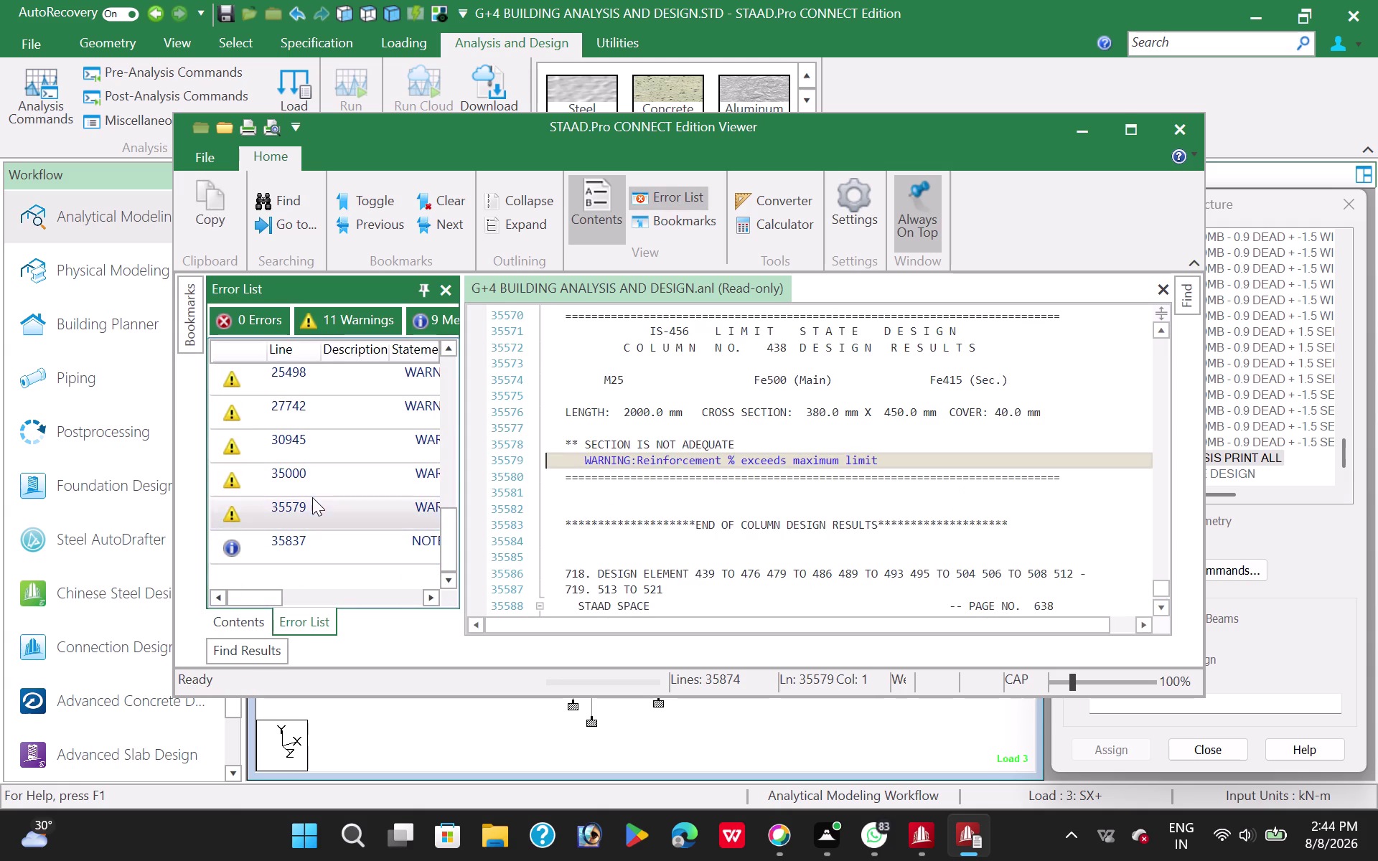
double_click(329, 444)
double_click(333, 420)
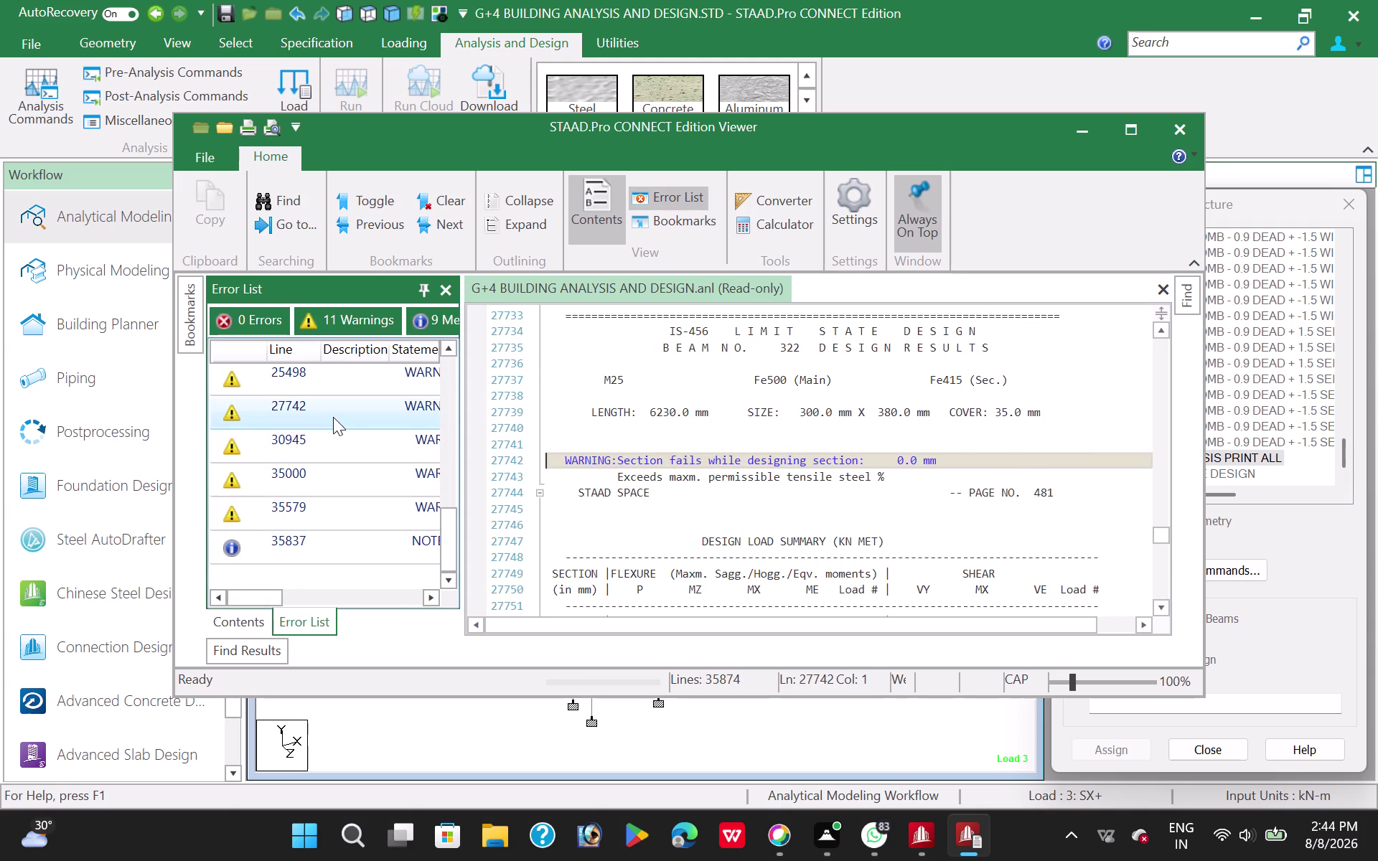
double_click(339, 395)
double_click(341, 383)
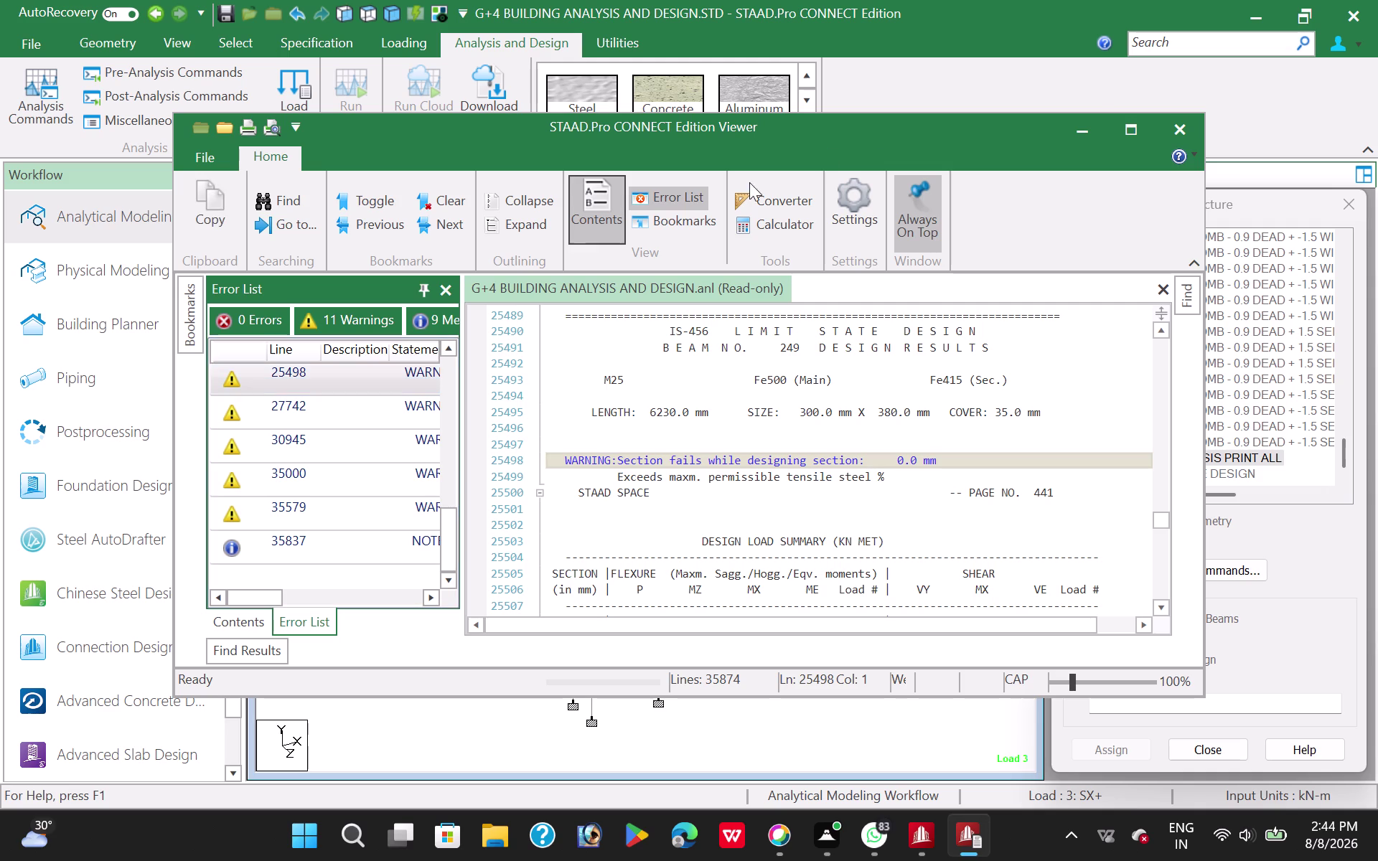
click(1190, 126)
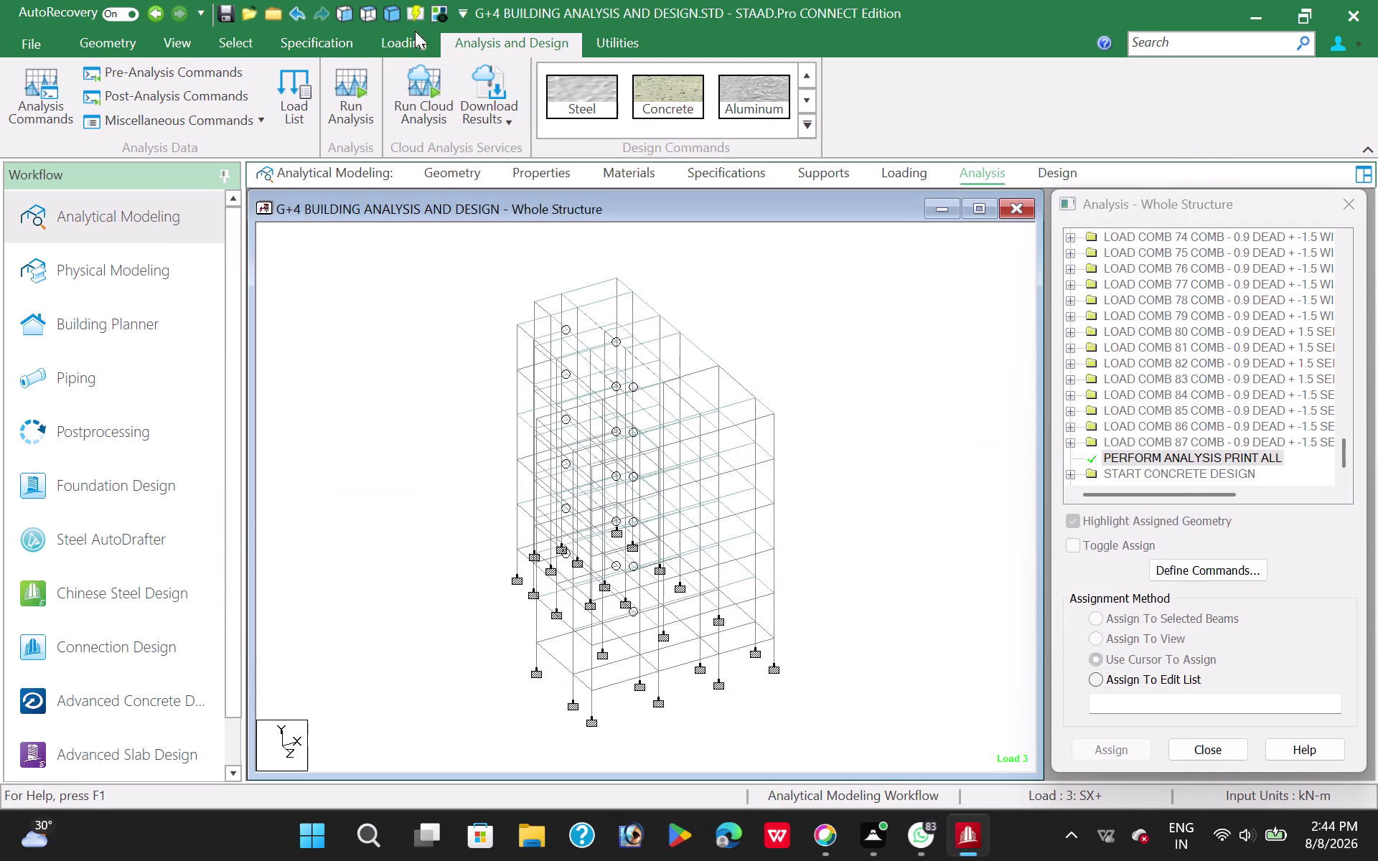
Set section 5's depth YD to 0.45, making it Rect 0.45x0.30.
click(539, 170)
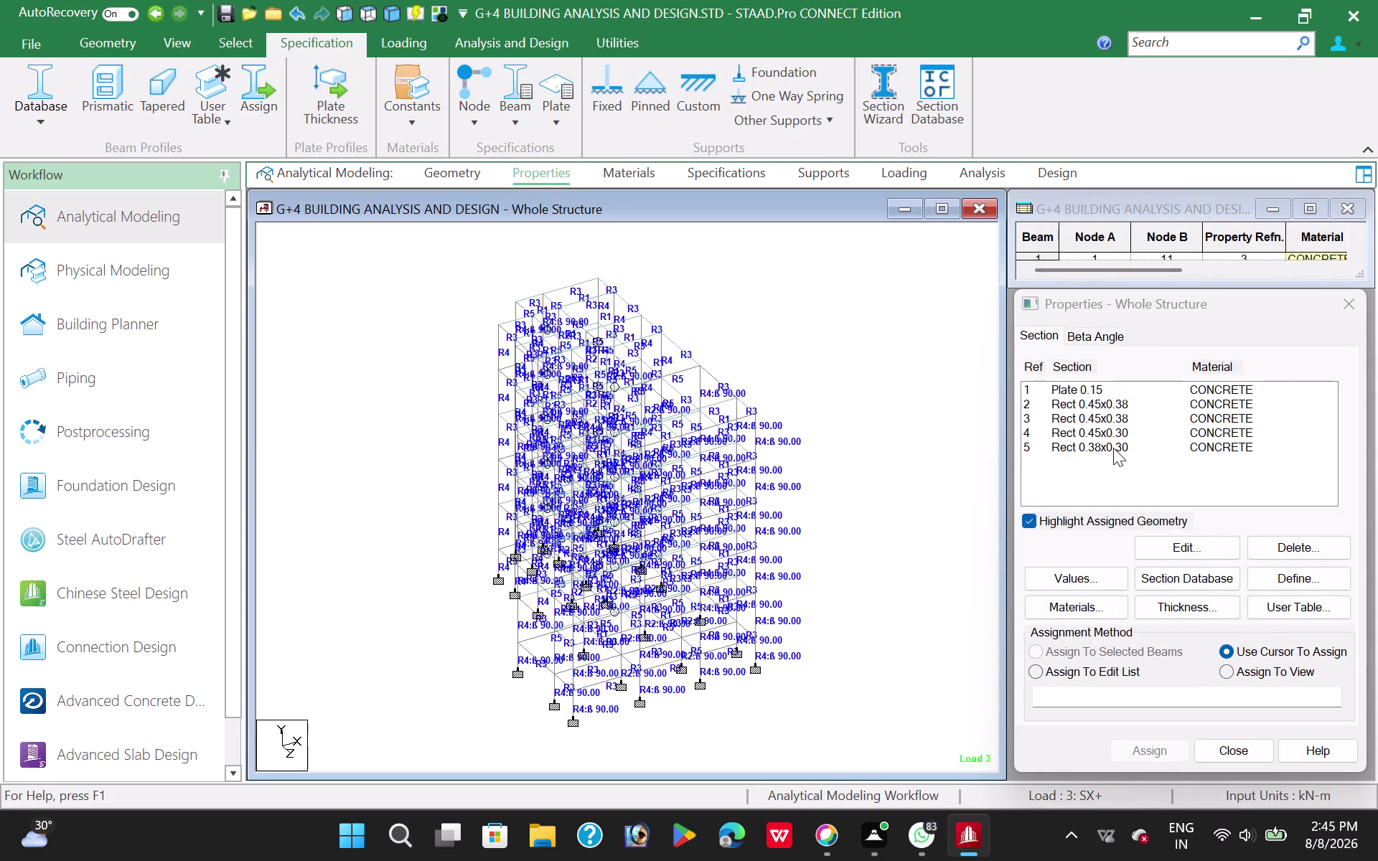
click(1113, 448)
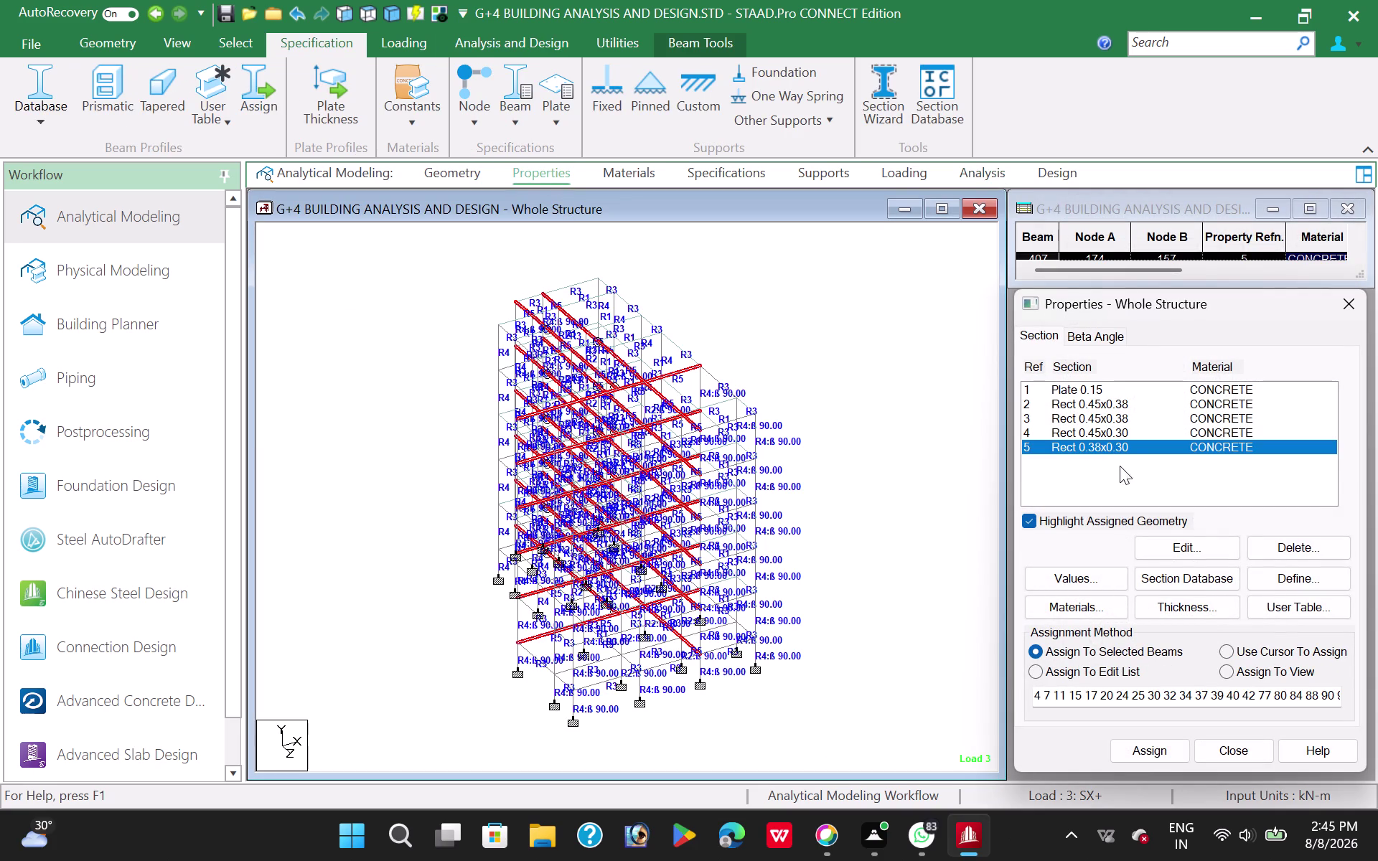
click(1217, 542)
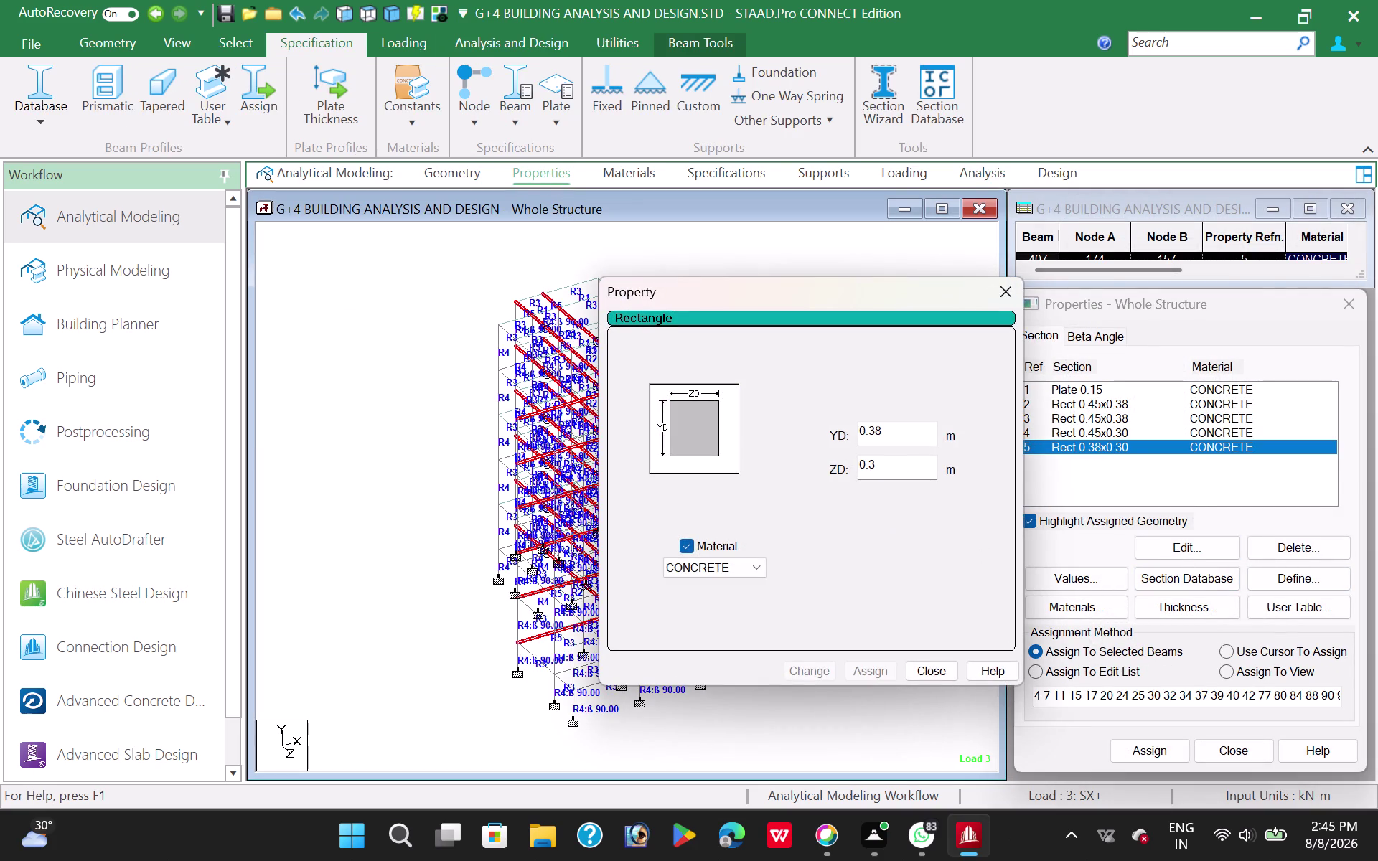
click(891, 432)
key(BackSpace)
key(BackSpace)
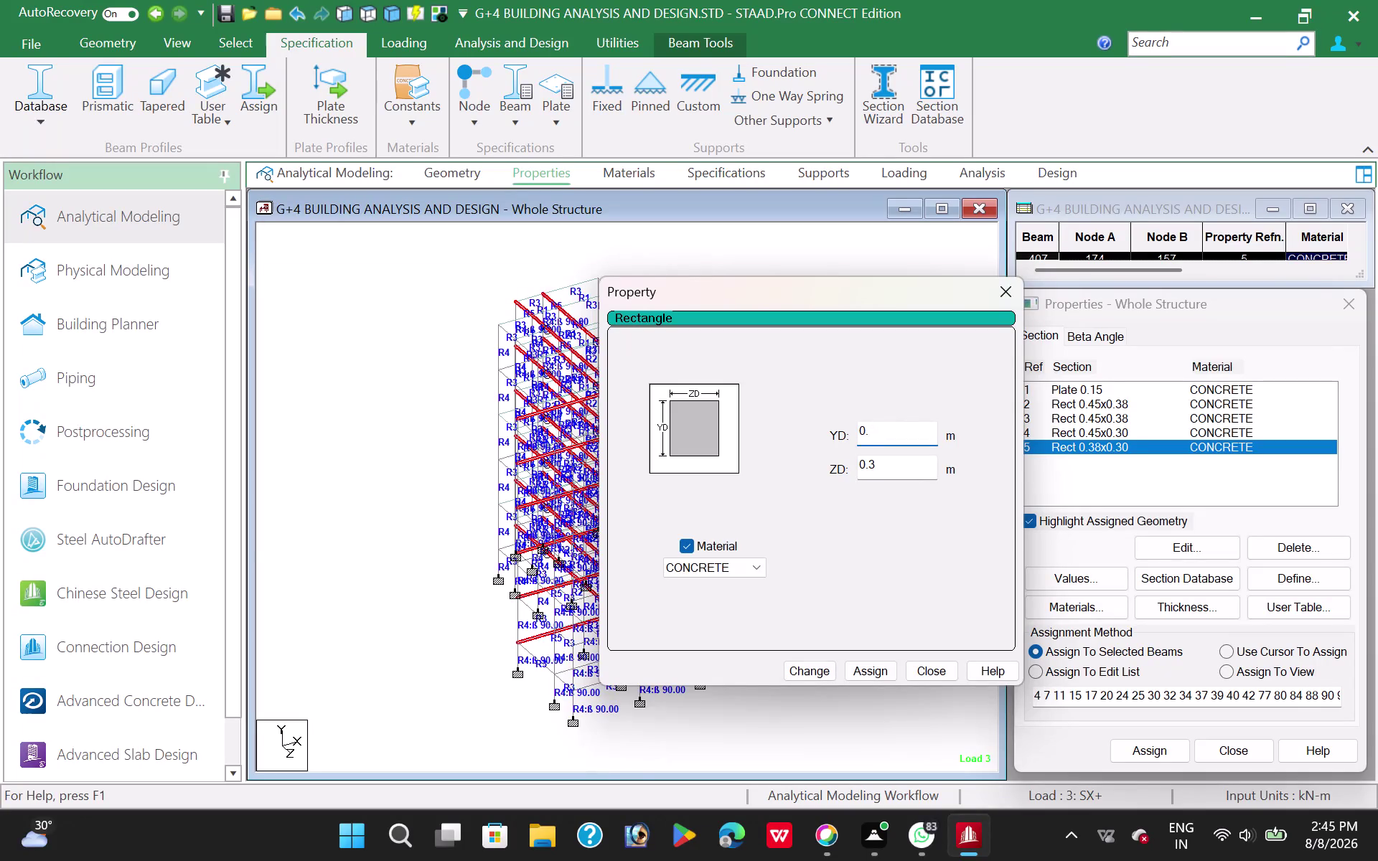
text(45)
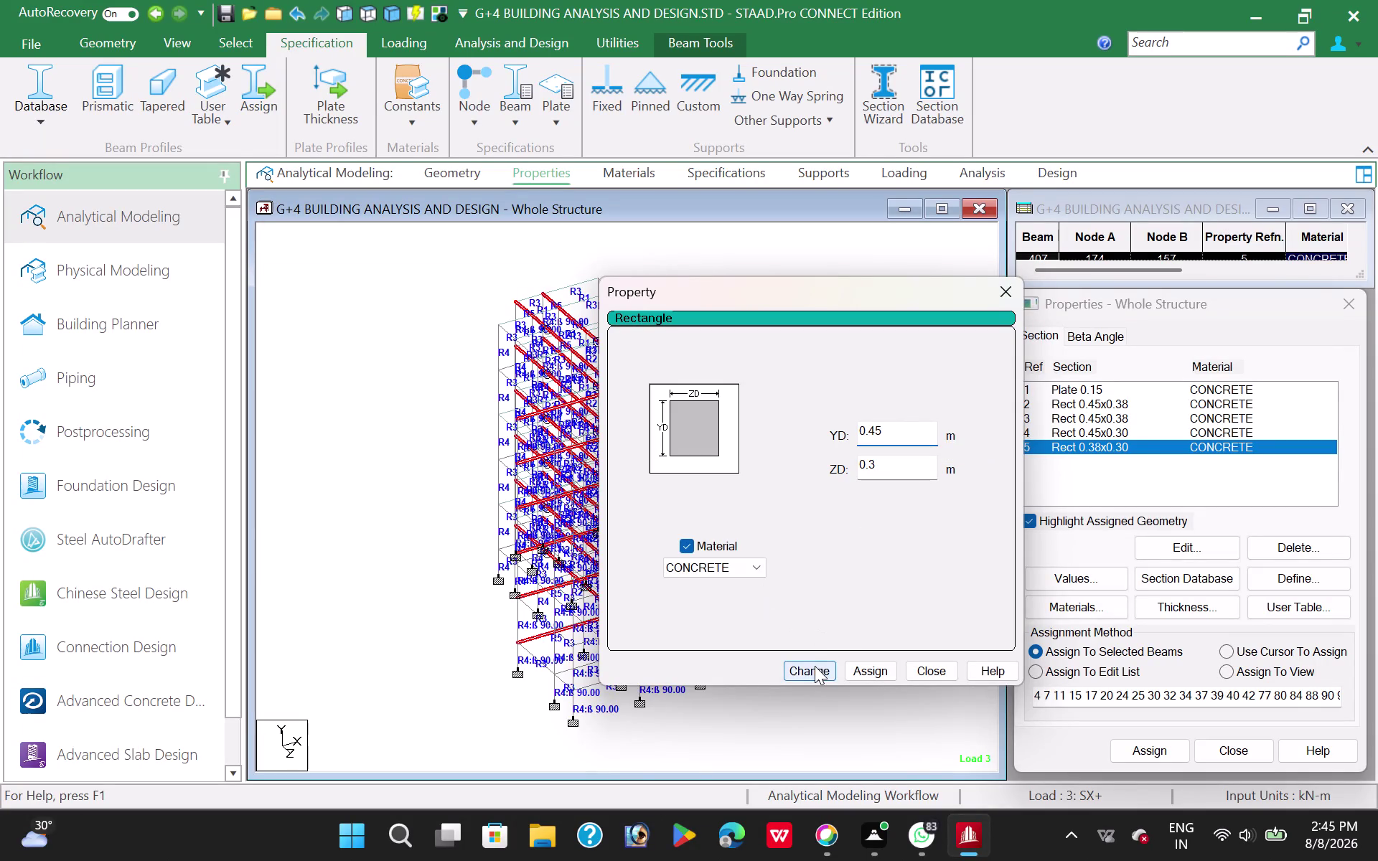
click(815, 667)
click(882, 553)
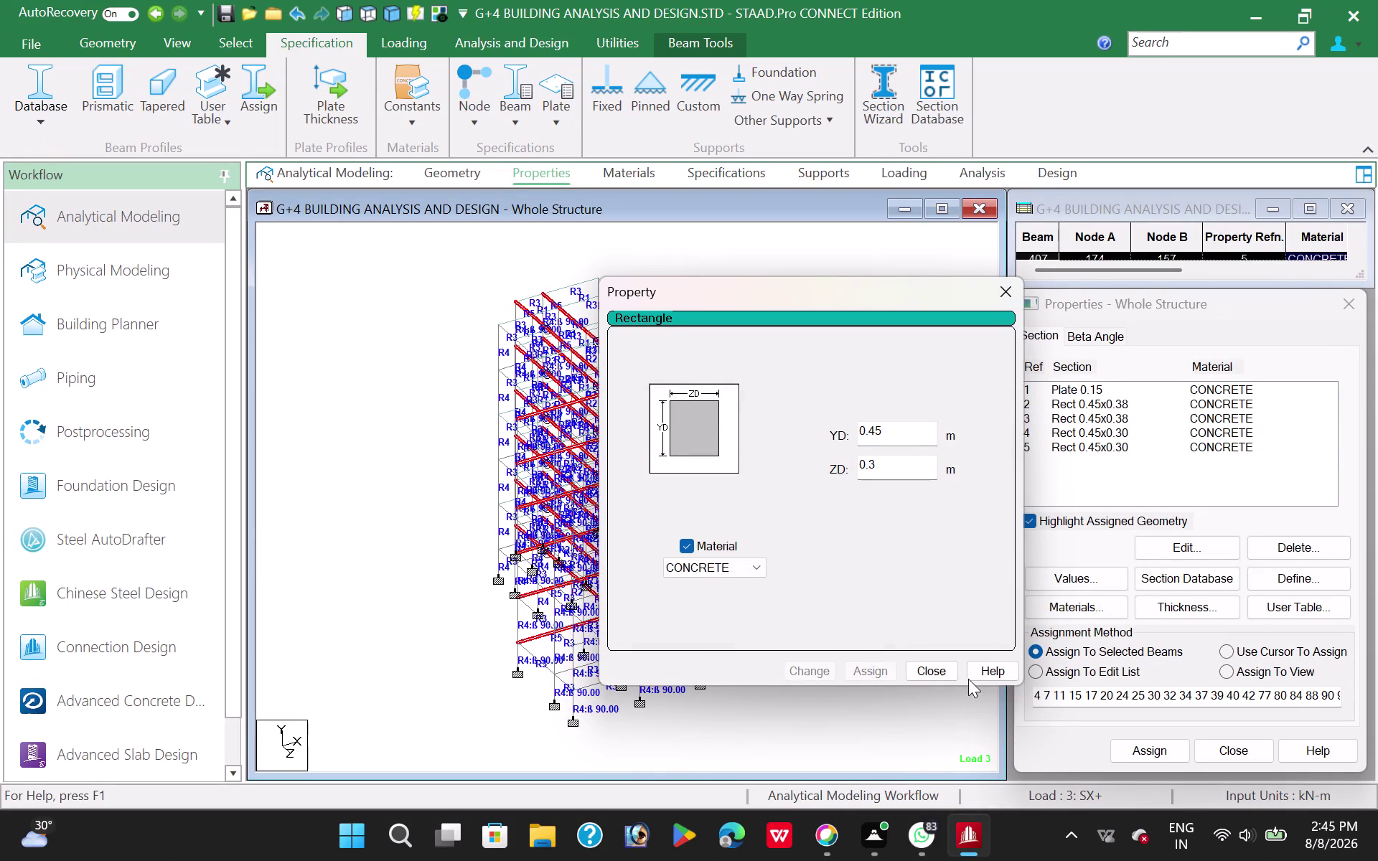
click(934, 676)
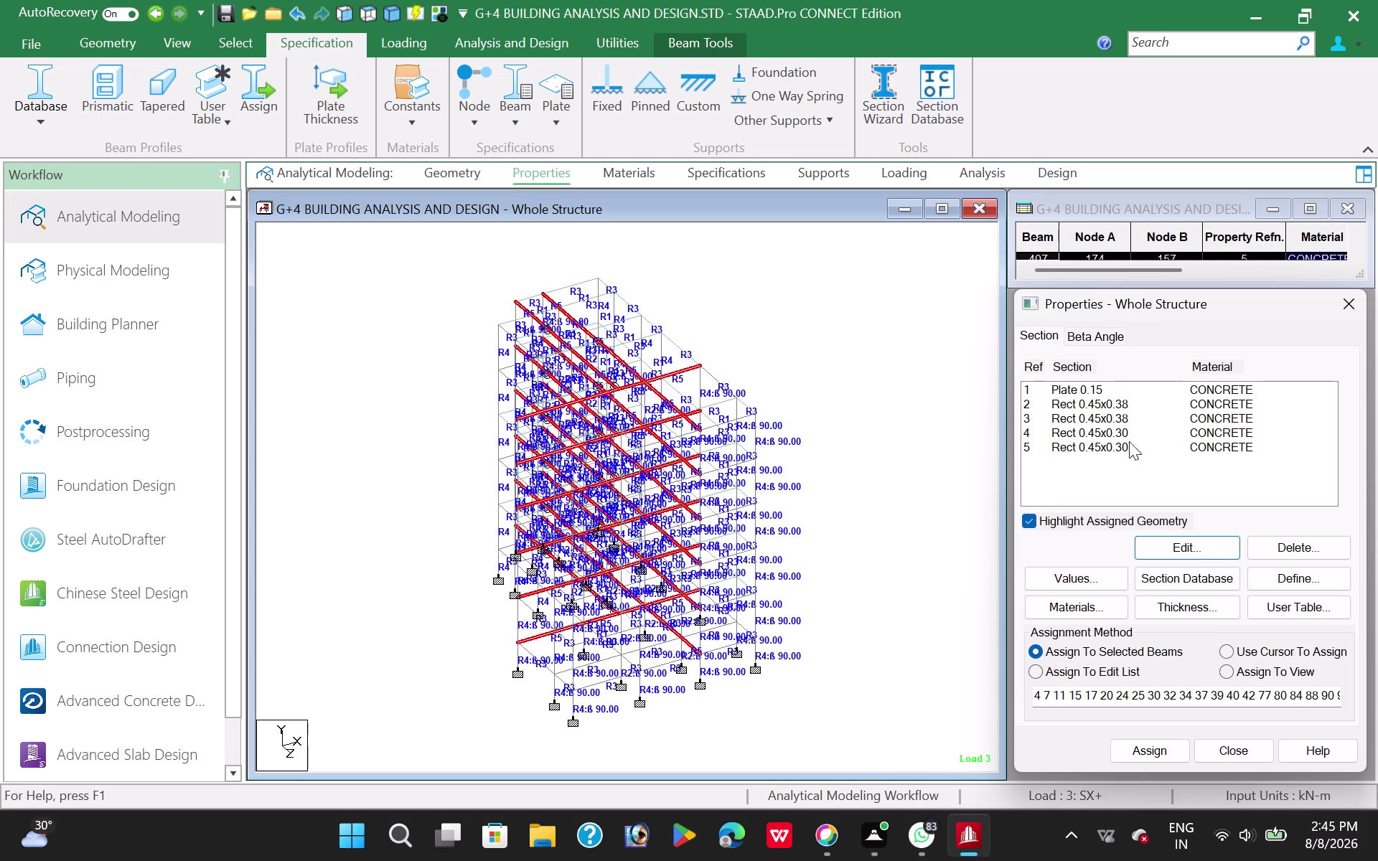
Set section 4's width ZD to 0.38, making it Rect 0.45x0.38.
click(1081, 430)
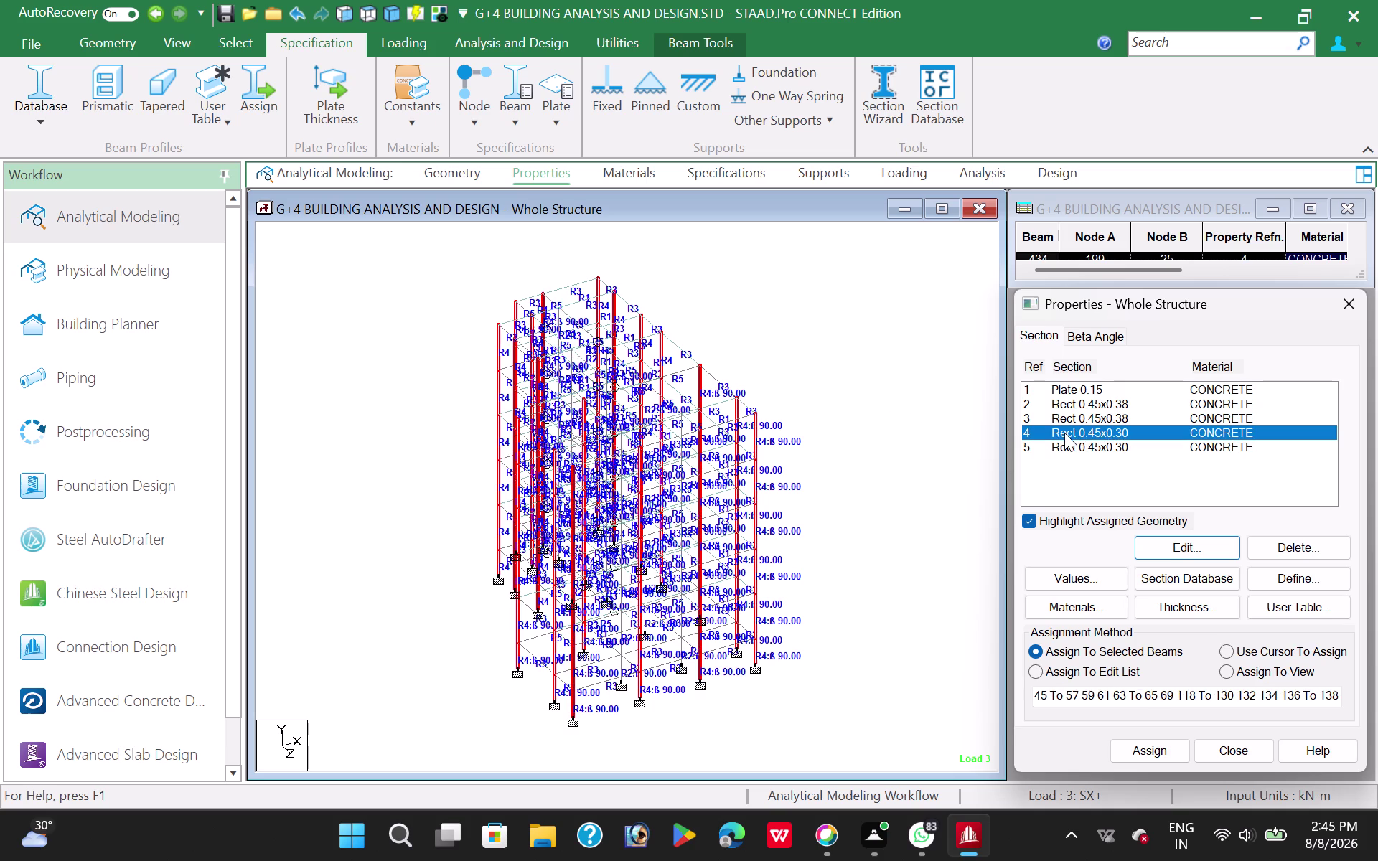
click(1136, 434)
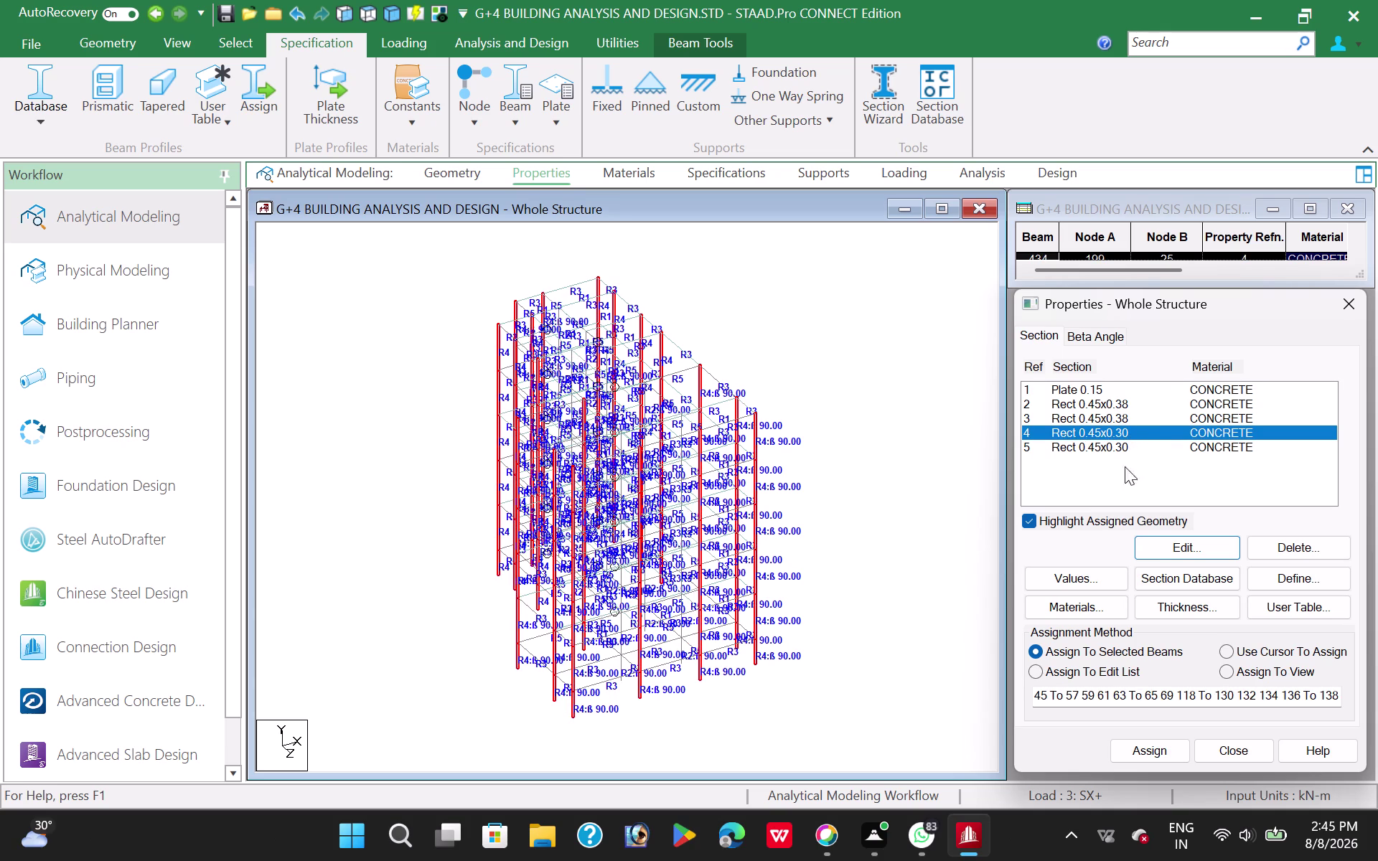
click(1187, 550)
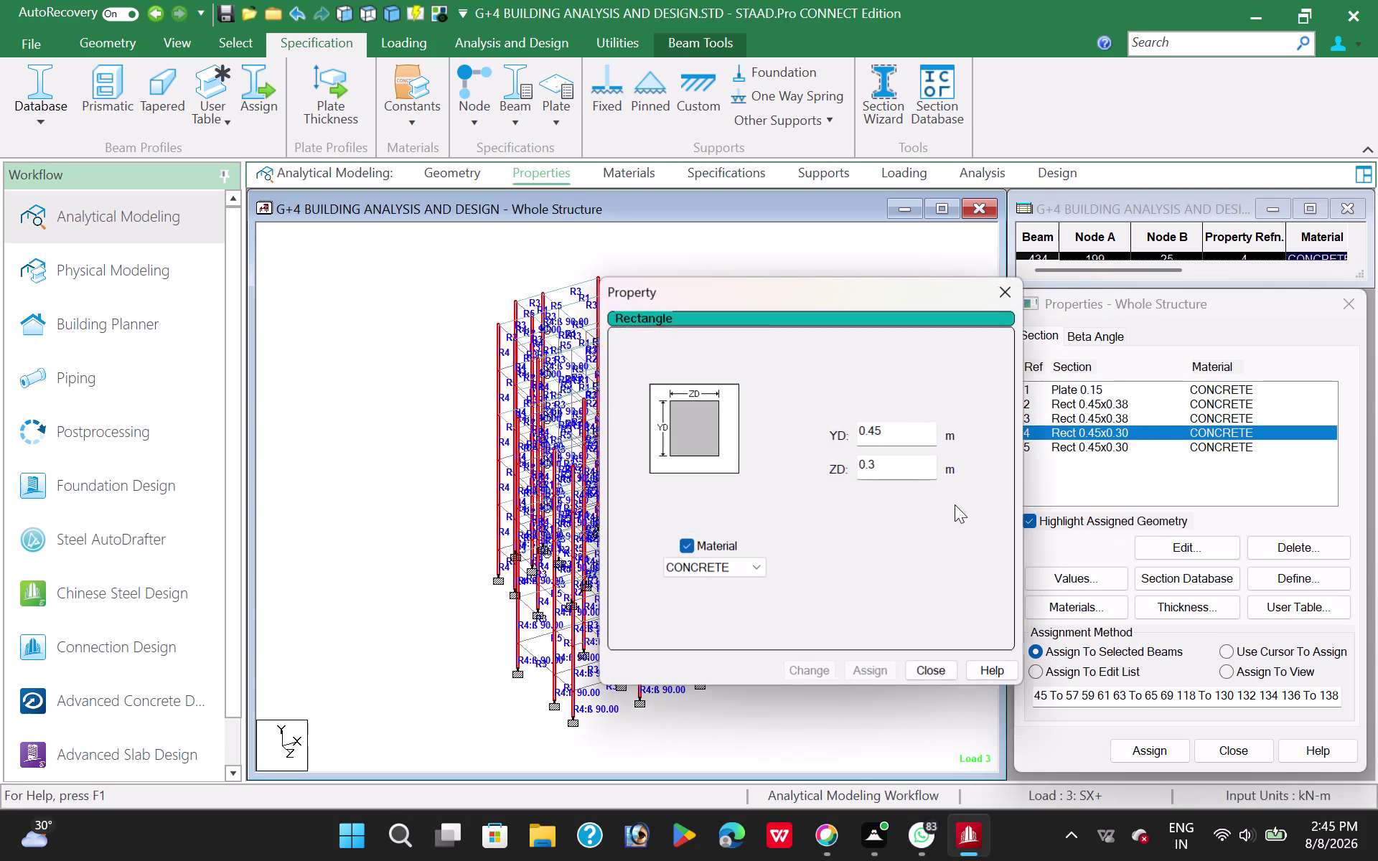
click(894, 467)
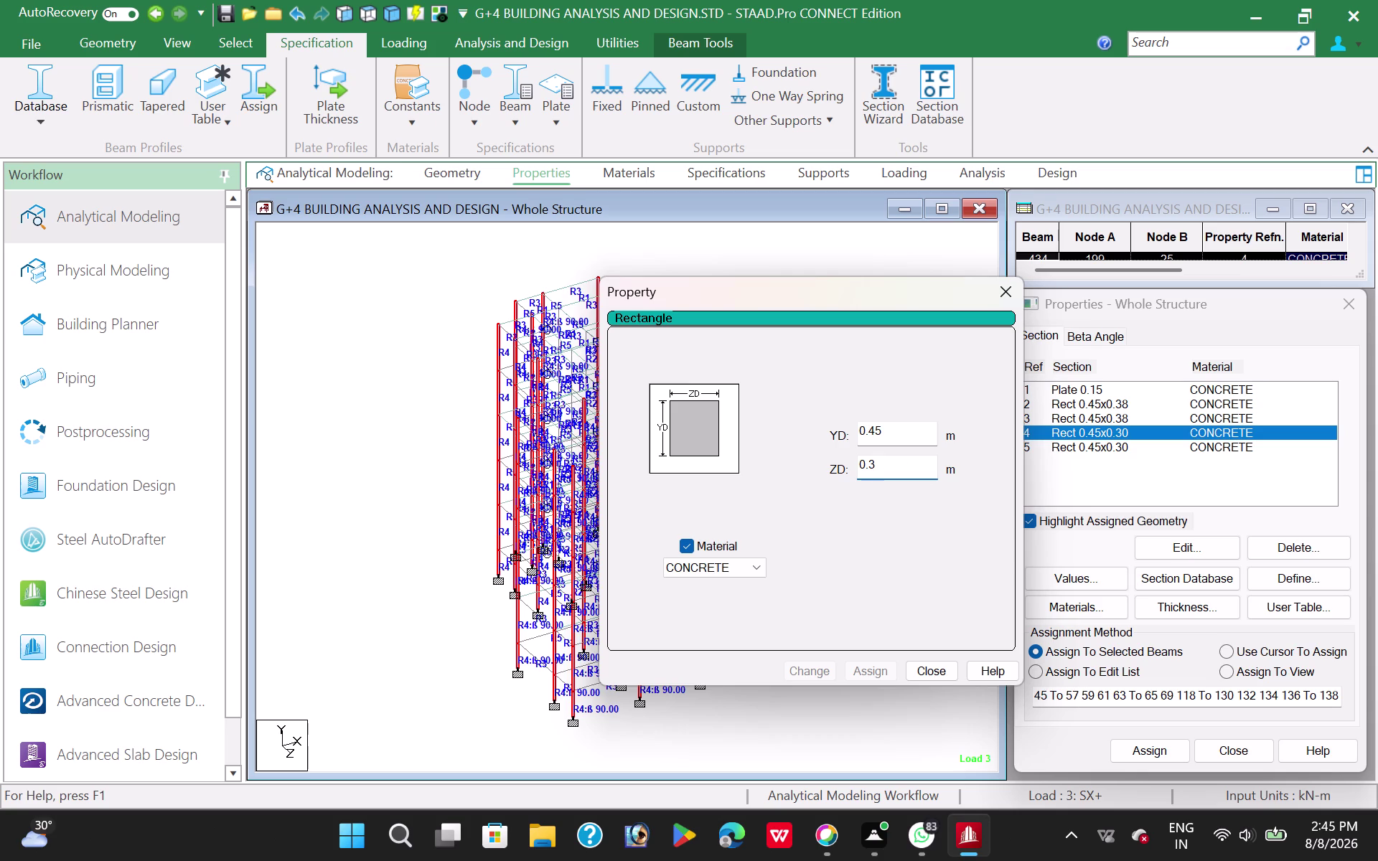
key(8)
click(813, 677)
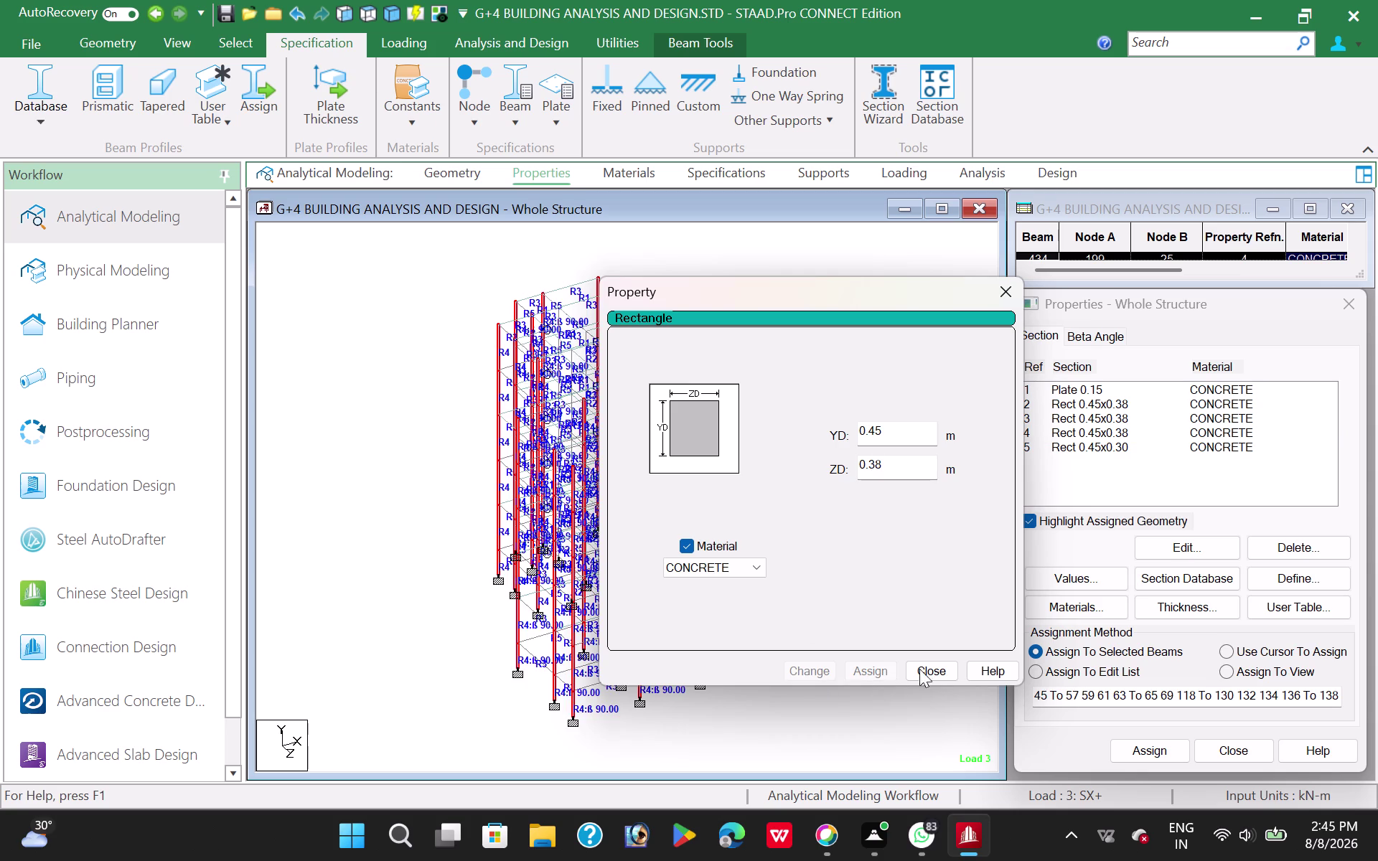
click(932, 669)
click(781, 345)
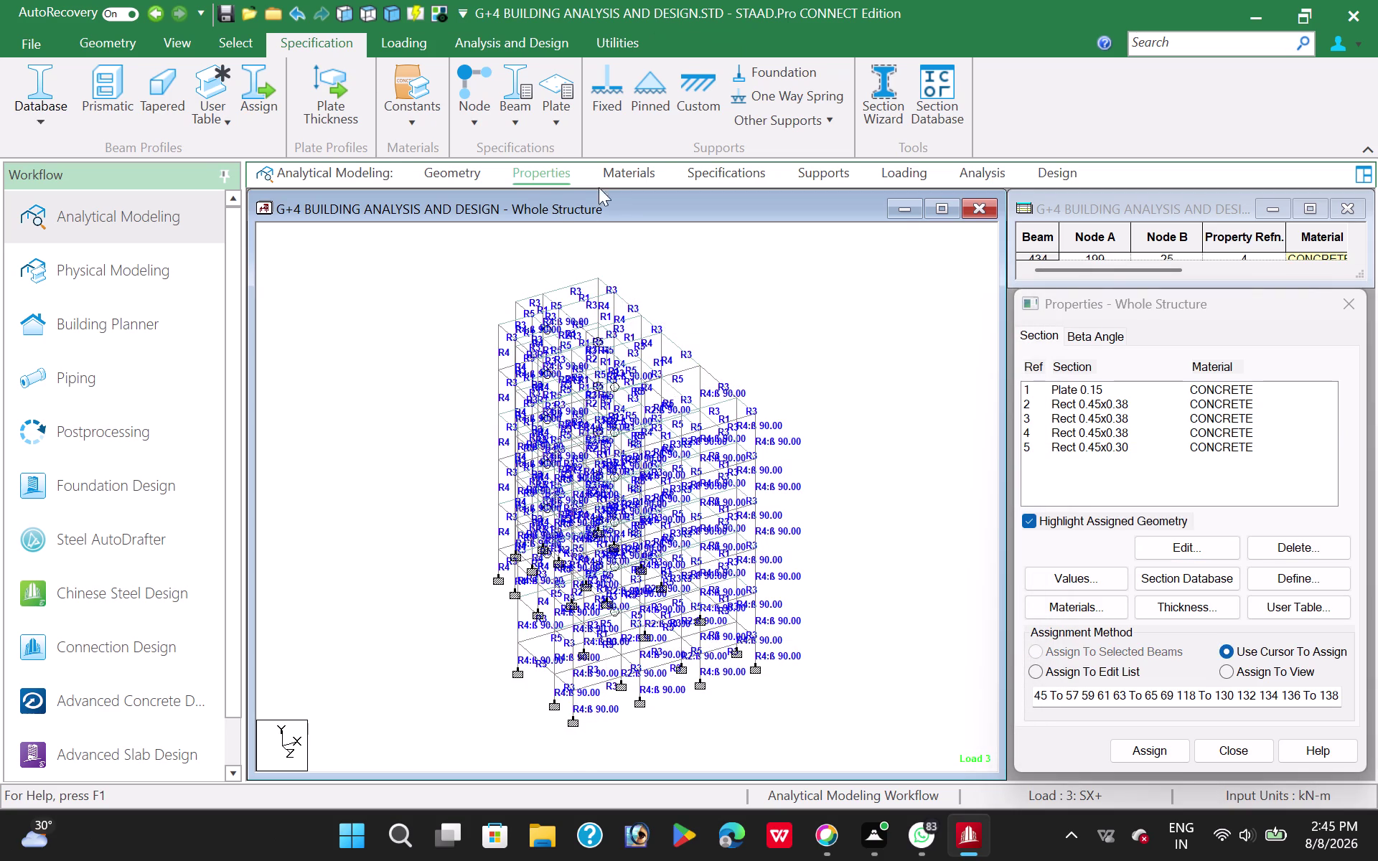
click(533, 45)
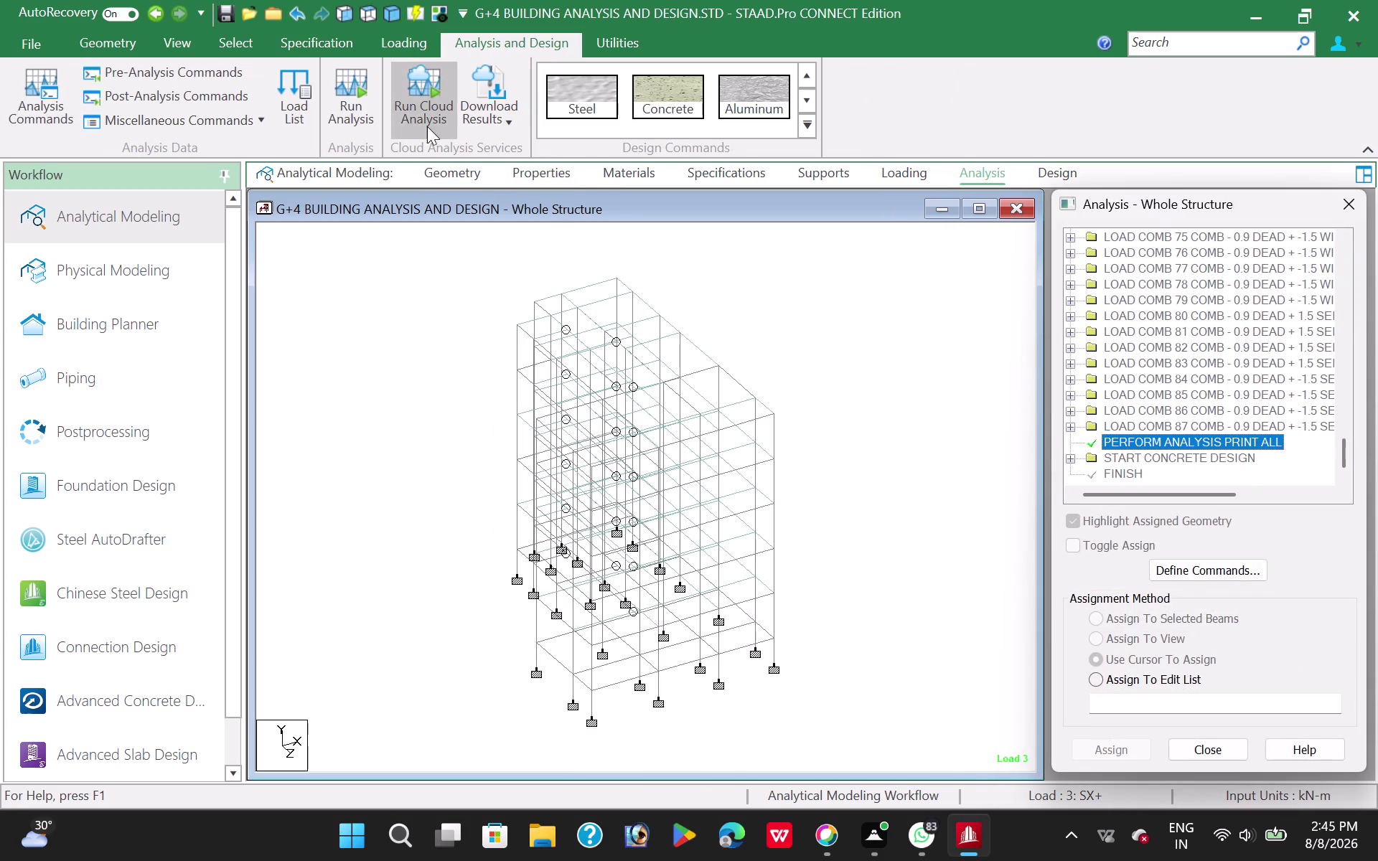
Run analysis with concrete design and view the output file (0 errors, 10 warnings).
click(350, 115)
click(668, 525)
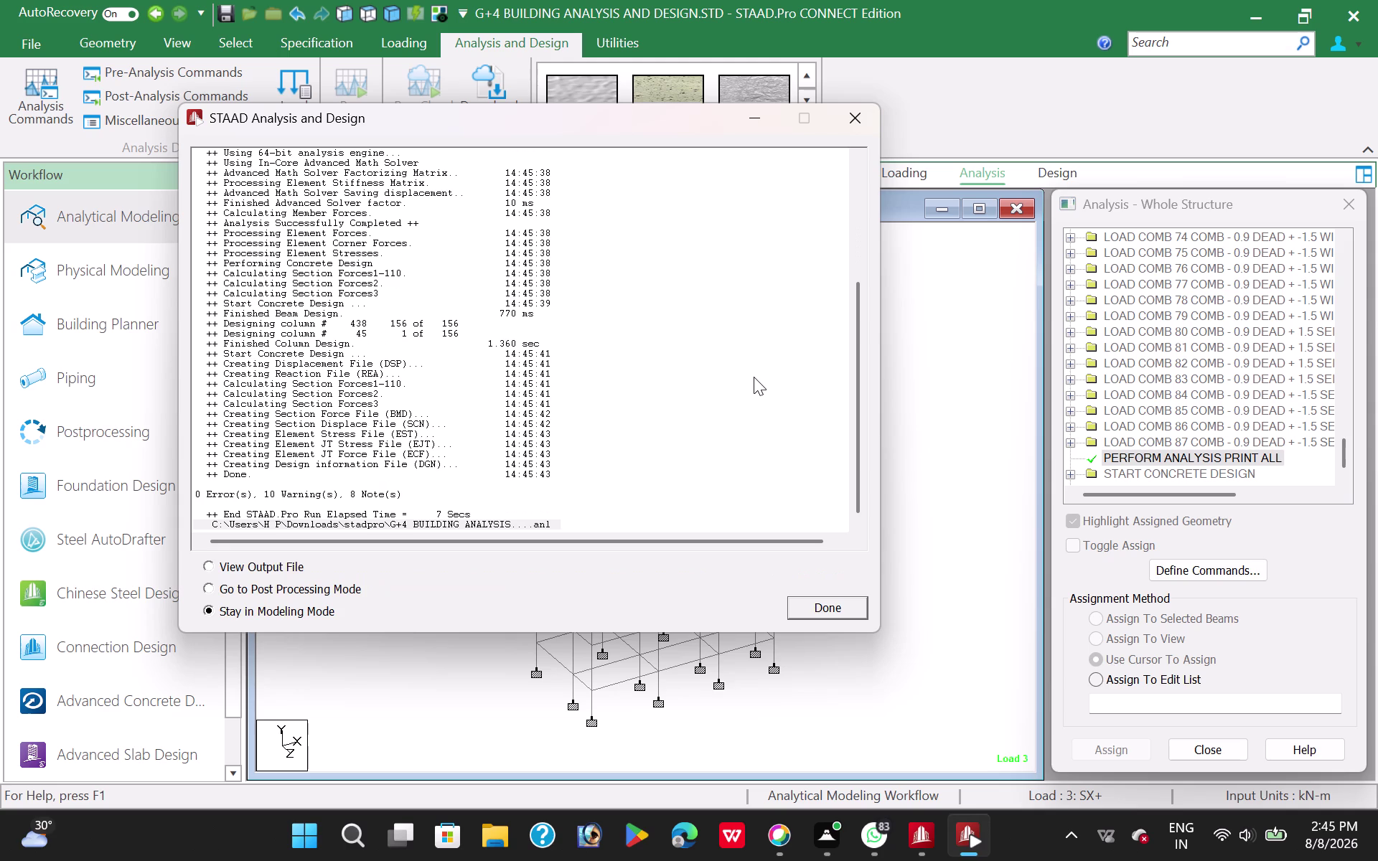
click(207, 560)
click(825, 611)
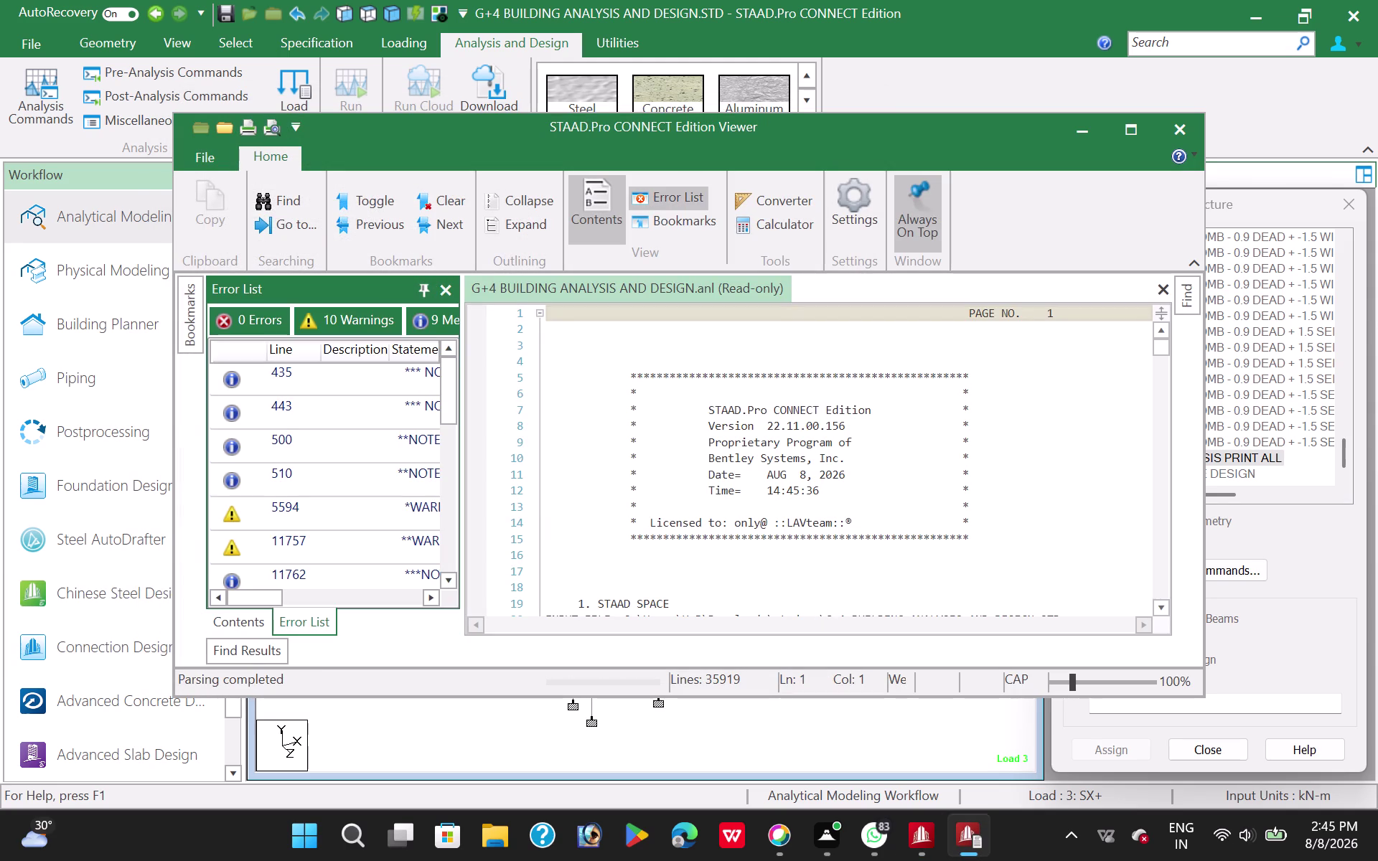
Inspect the deep-beam warnings for members 32, 105, 178, 251 and 397.
scroll(down, 3)
double_click(310, 517)
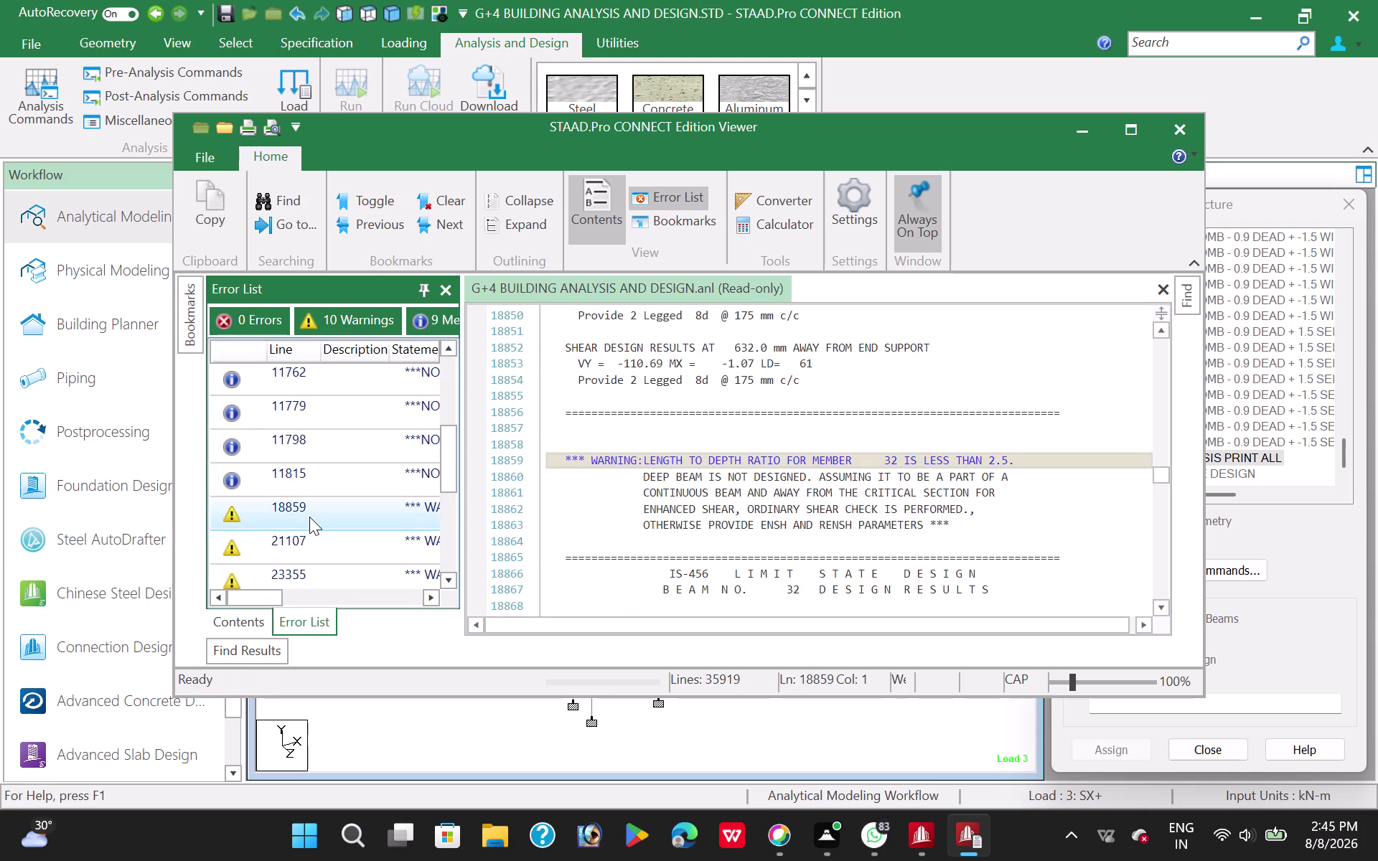
double_click(306, 540)
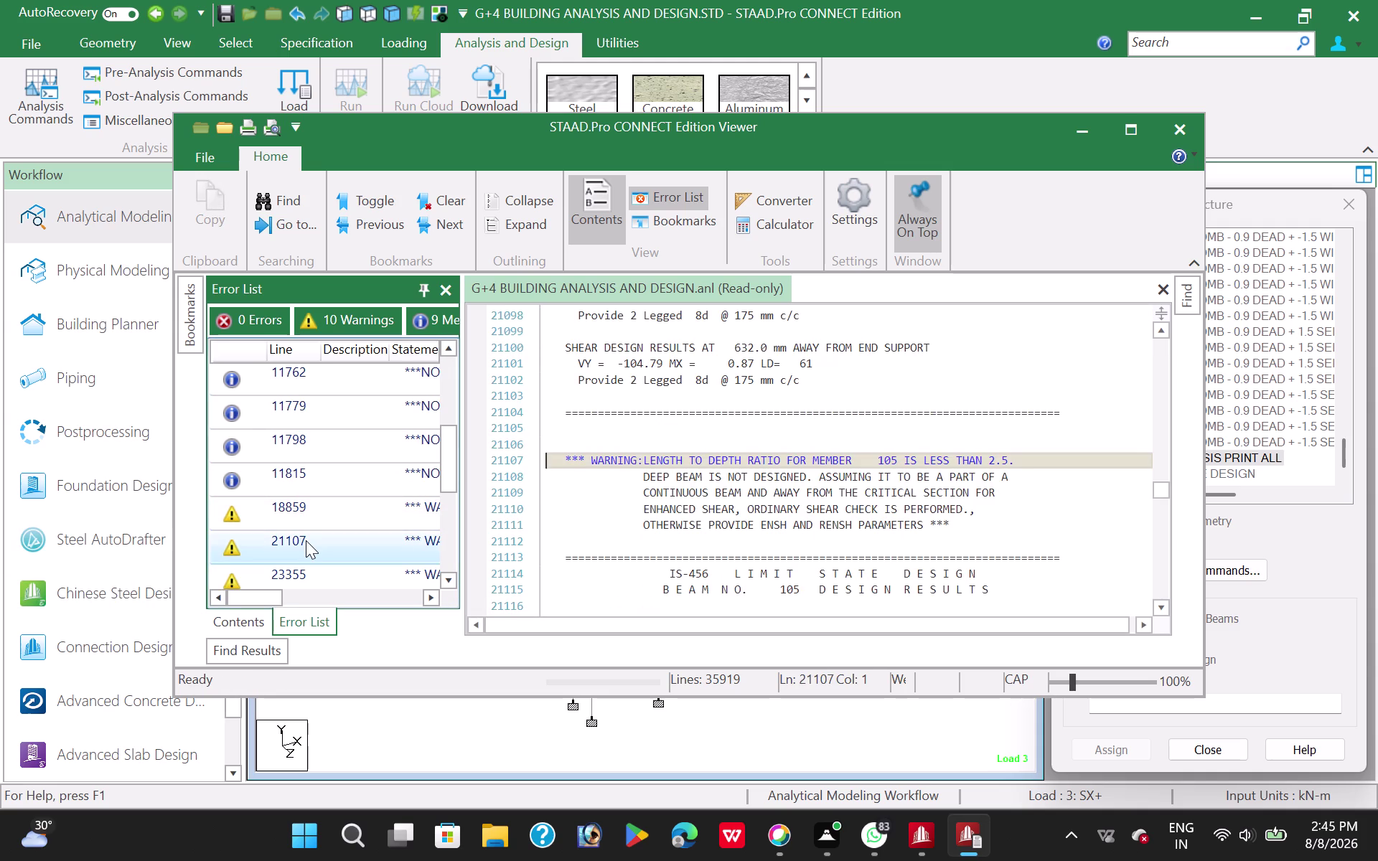
double_click(315, 580)
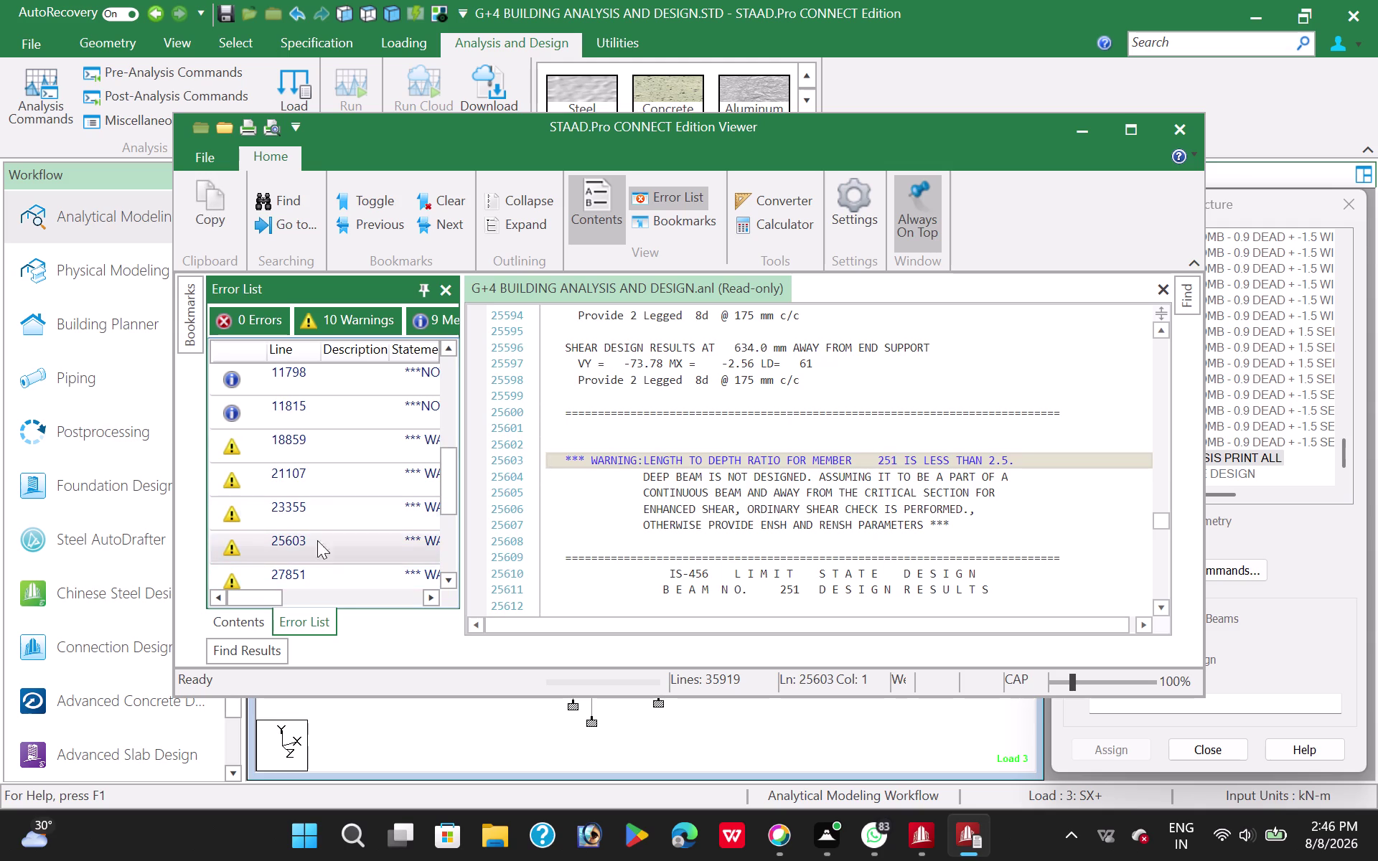
double_click(338, 445)
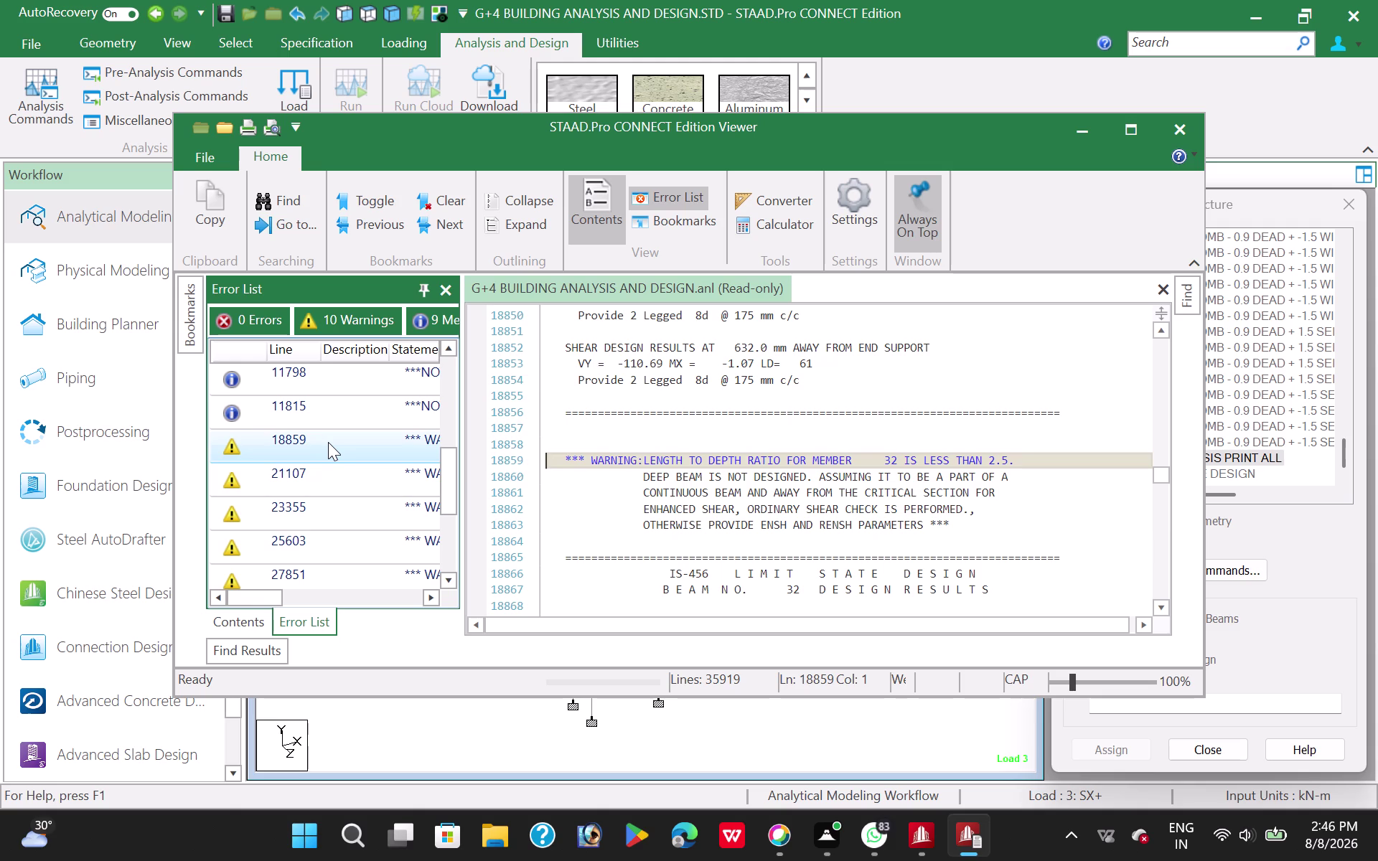
double_click(324, 475)
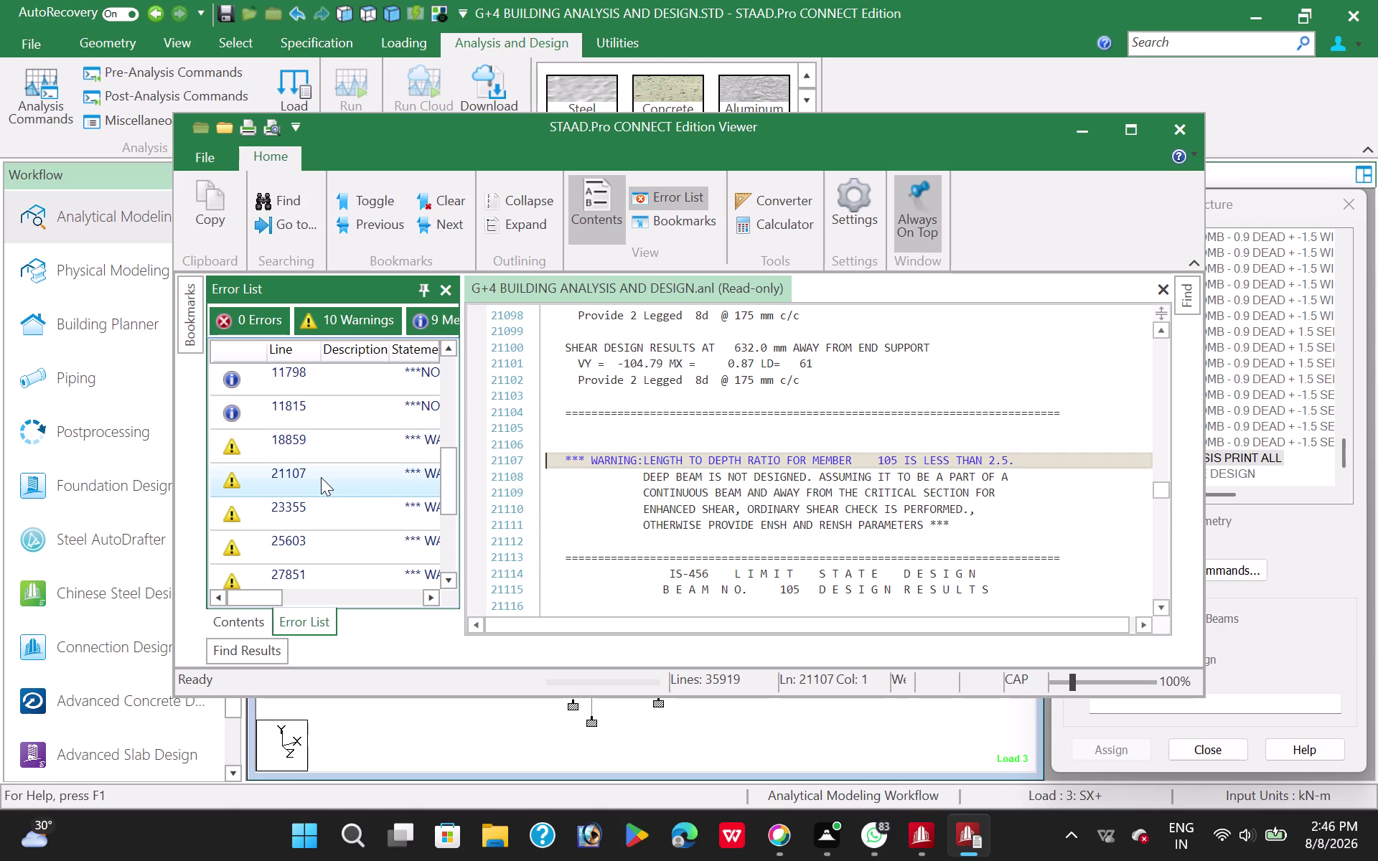
double_click(315, 522)
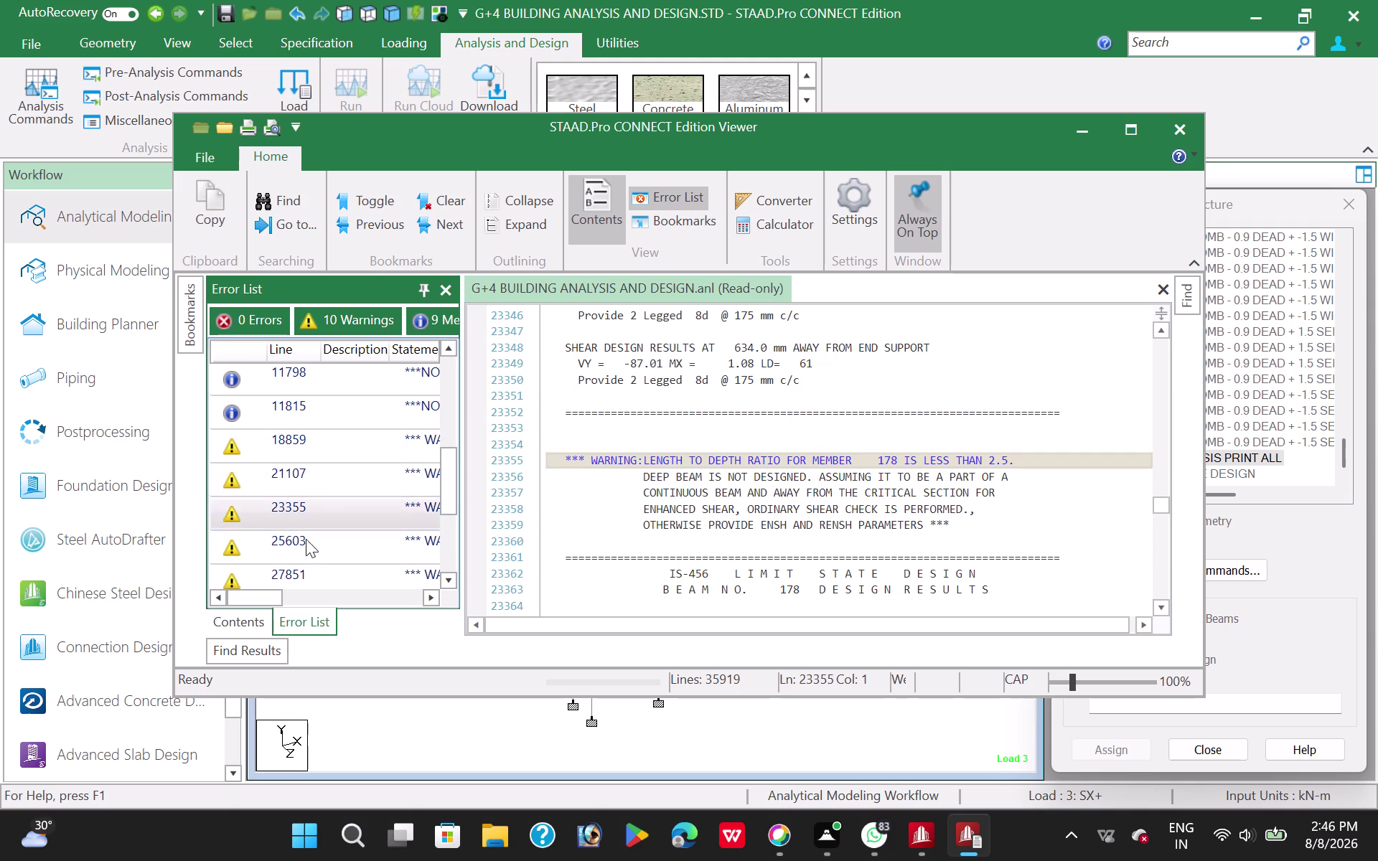
double_click(303, 551)
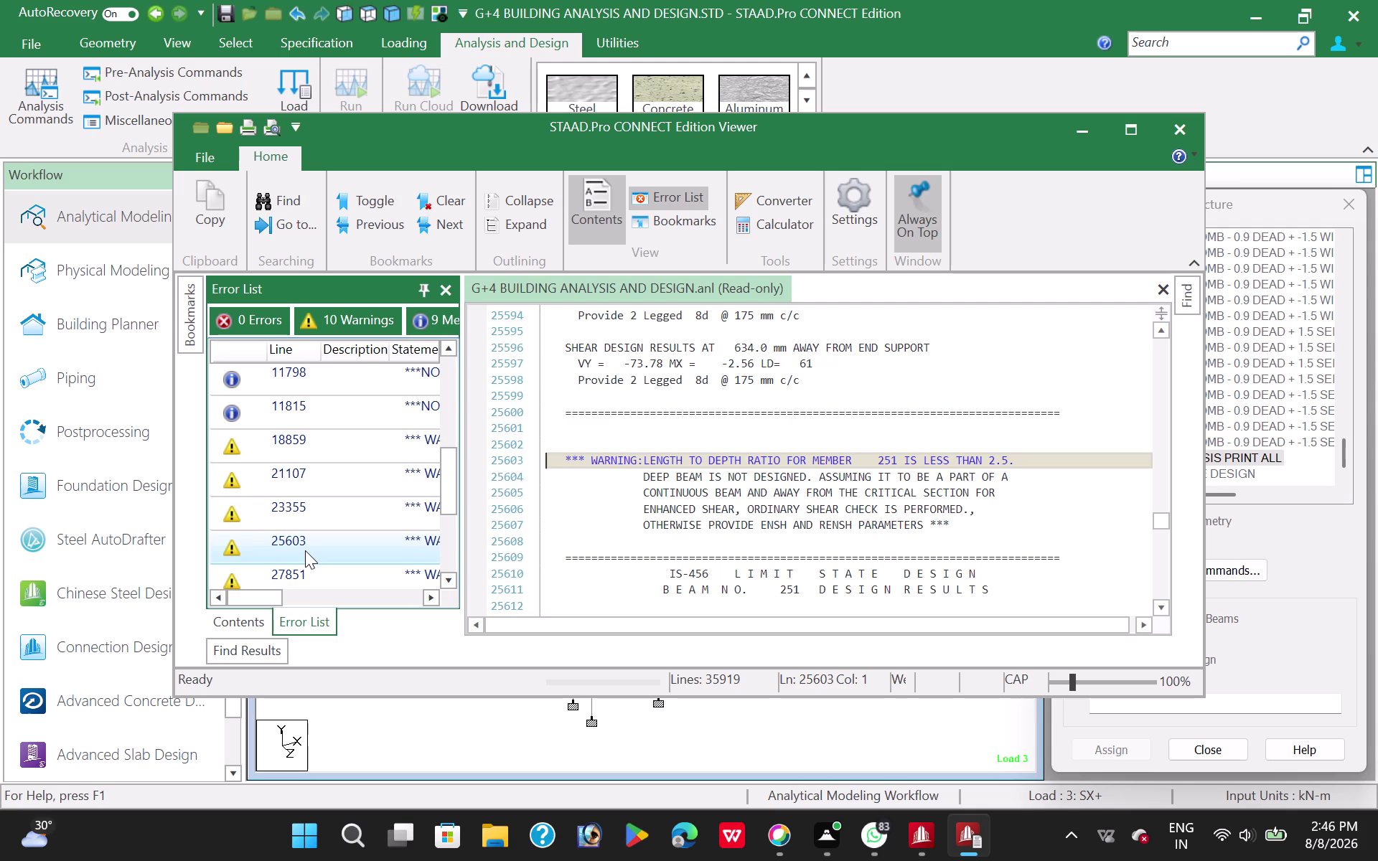
double_click(305, 571)
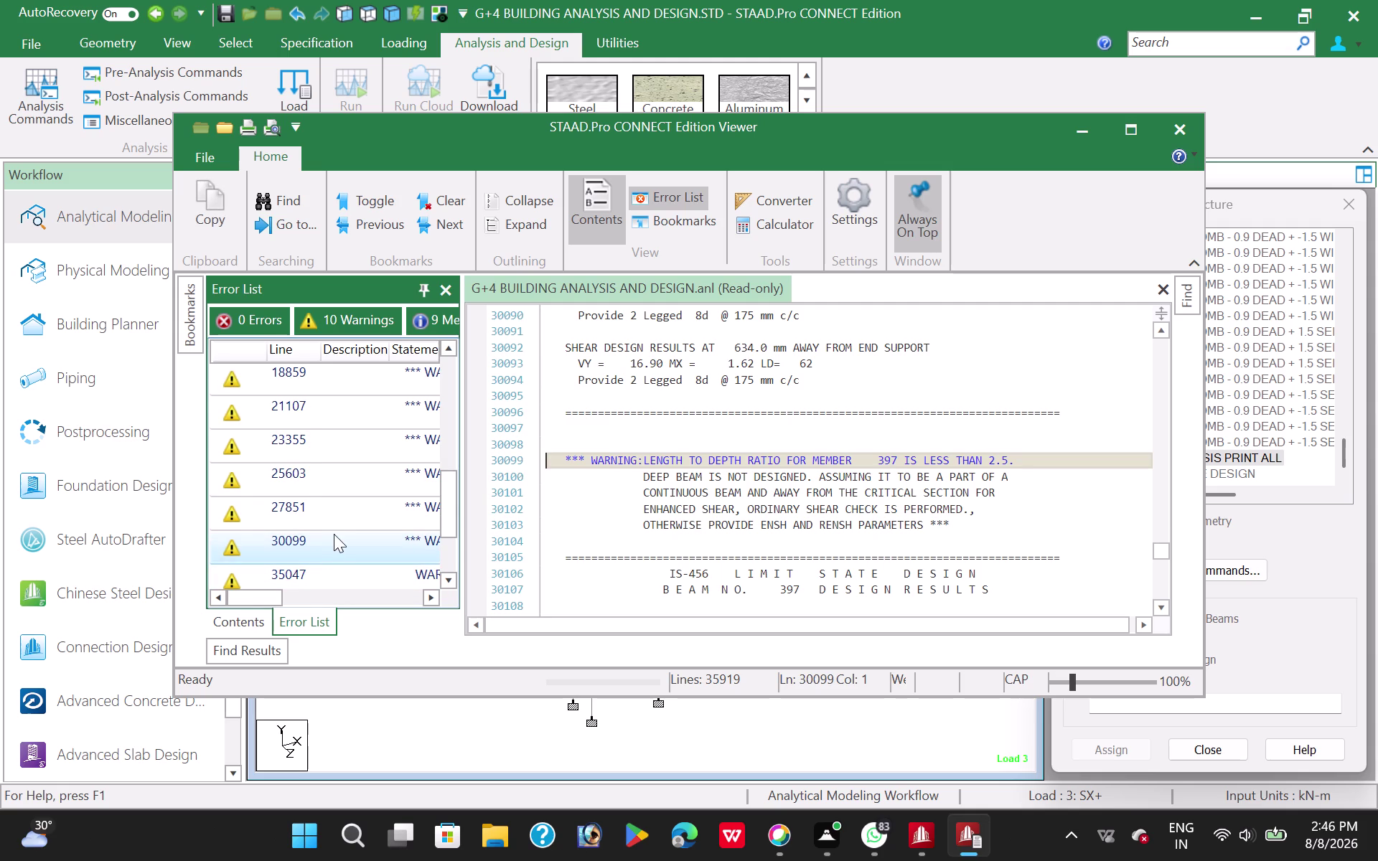
Recheck warnings for beams 324 and 397 and columns 416 and 438, then close the report.
double_click(341, 519)
double_click(345, 481)
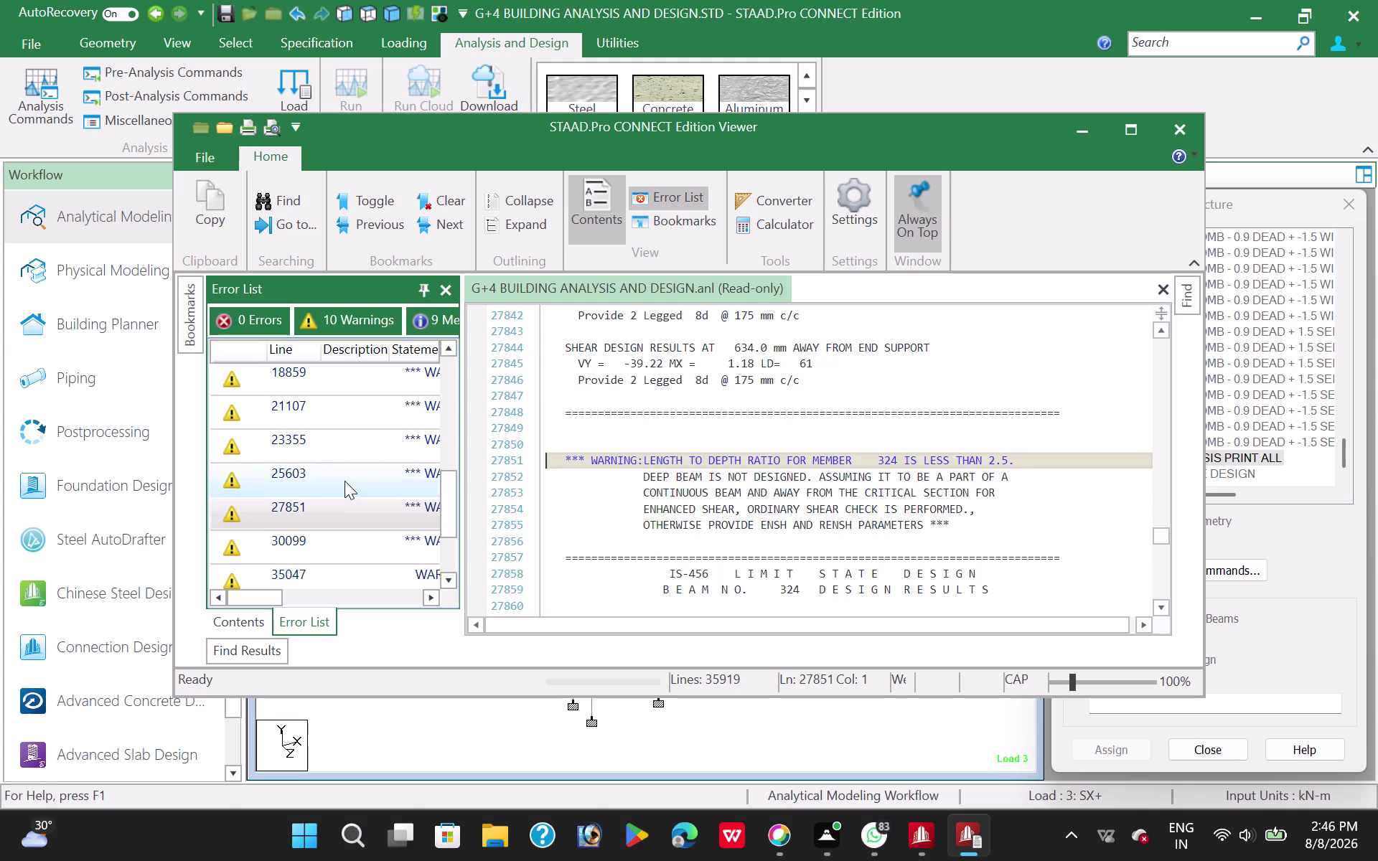
double_click(343, 510)
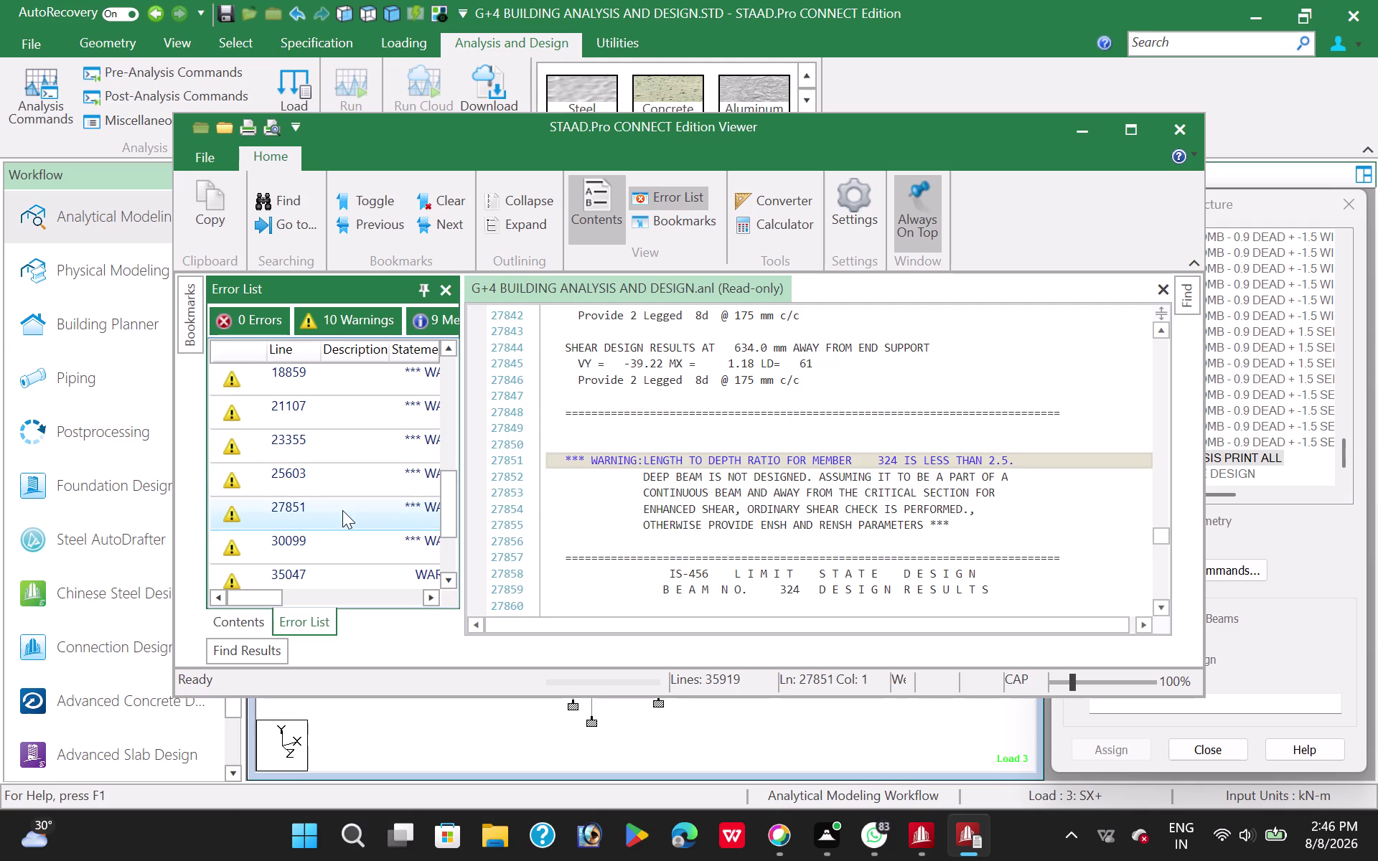
double_click(337, 545)
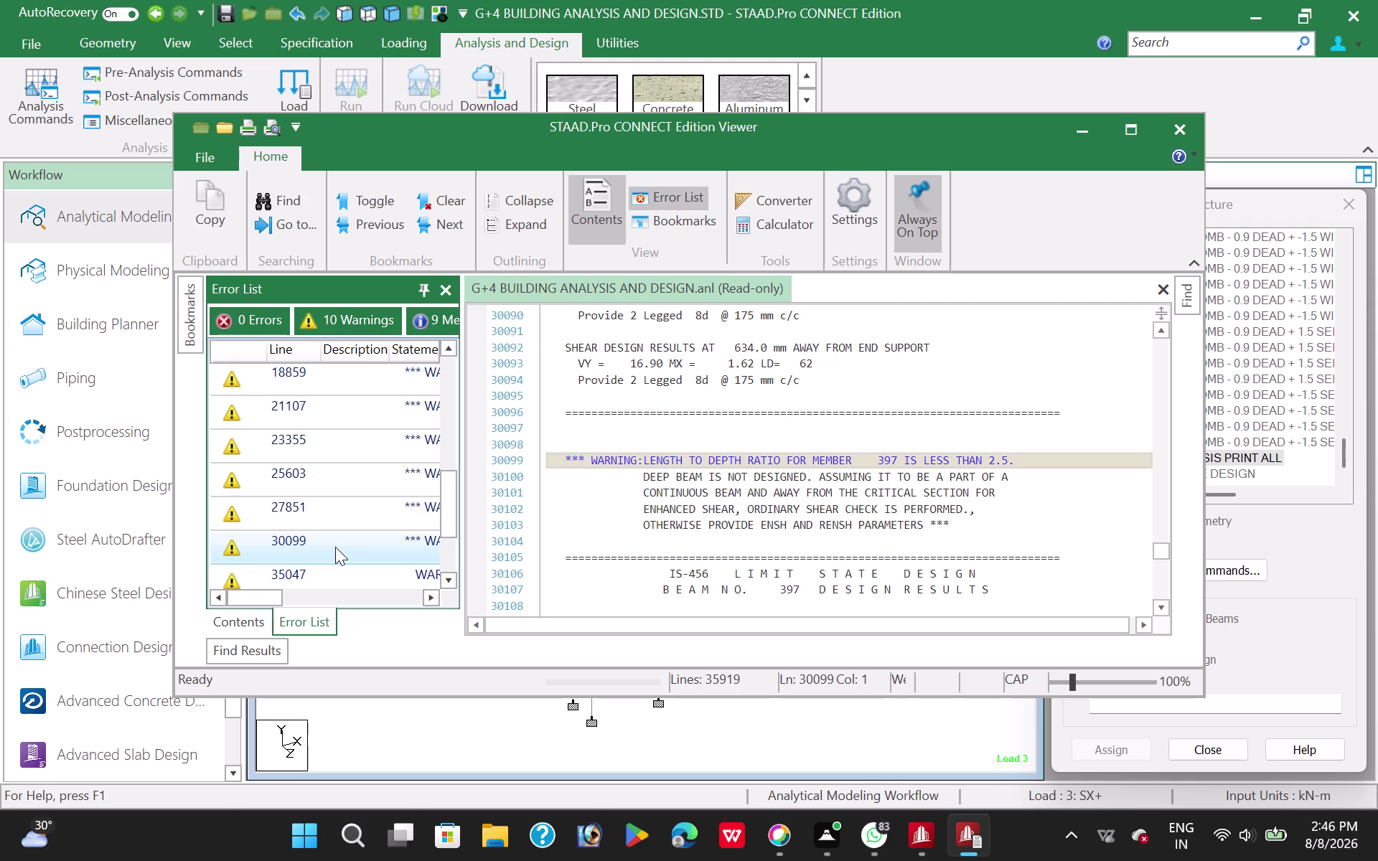
double_click(334, 581)
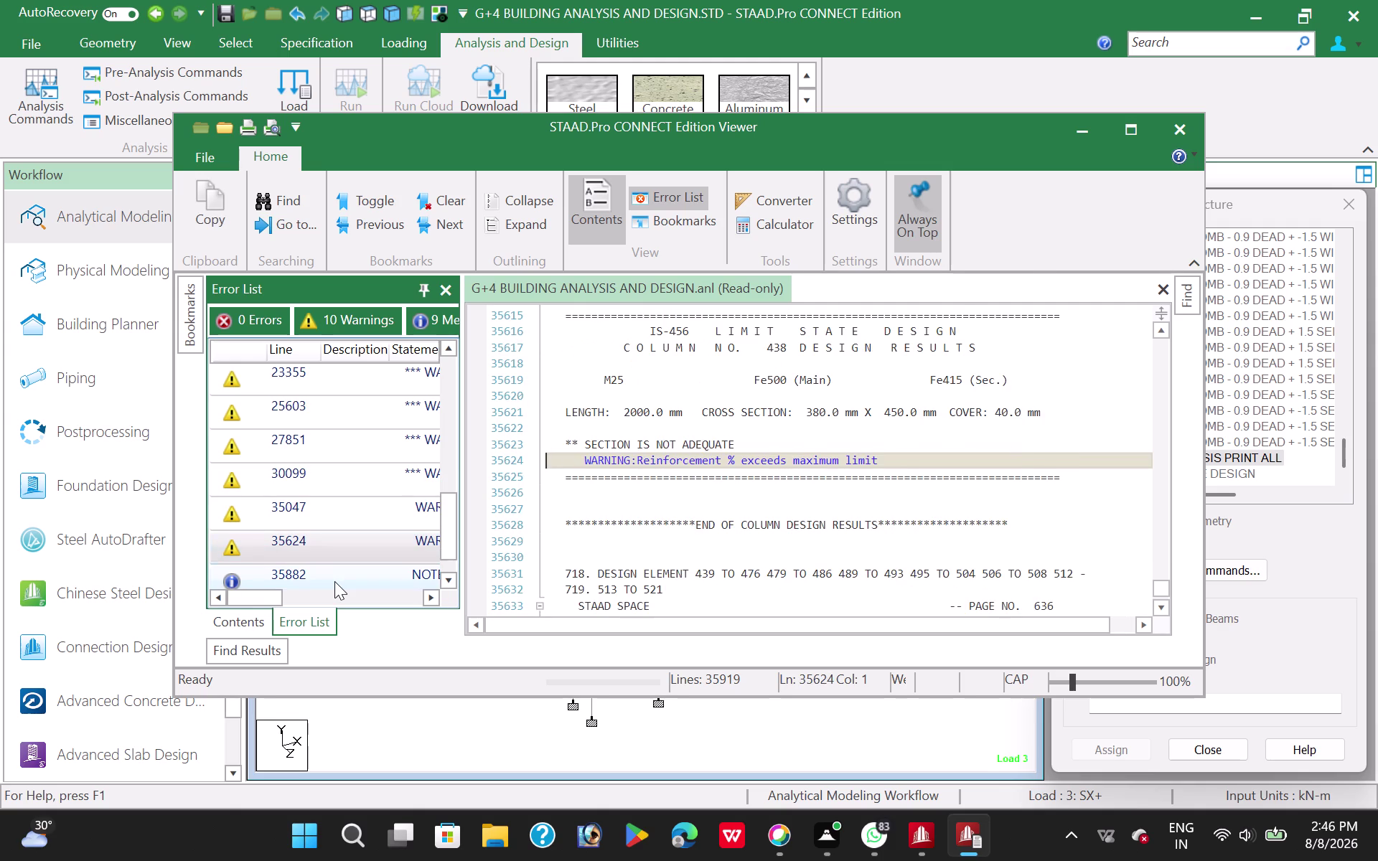
double_click(331, 517)
double_click(338, 485)
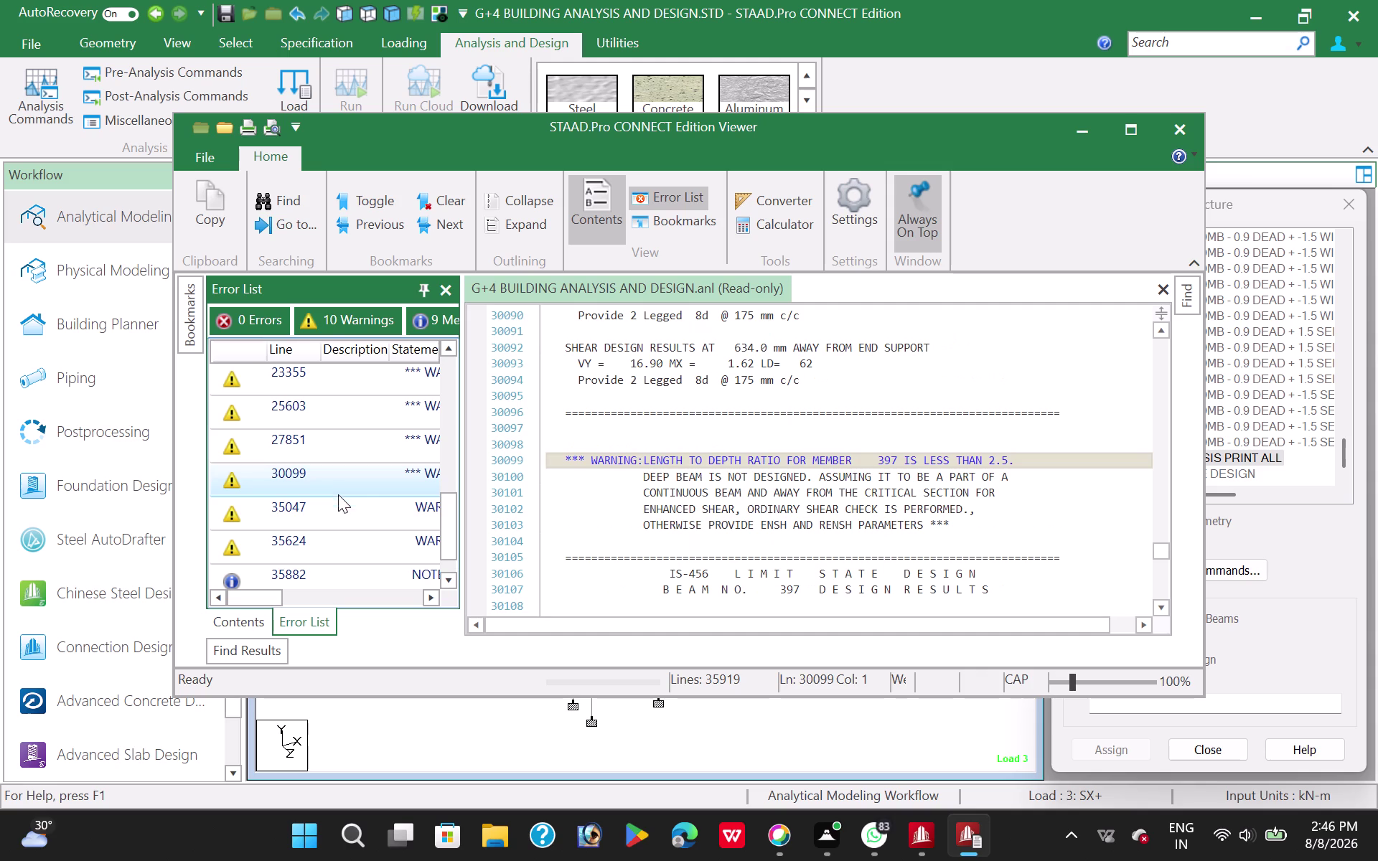
double_click(339, 505)
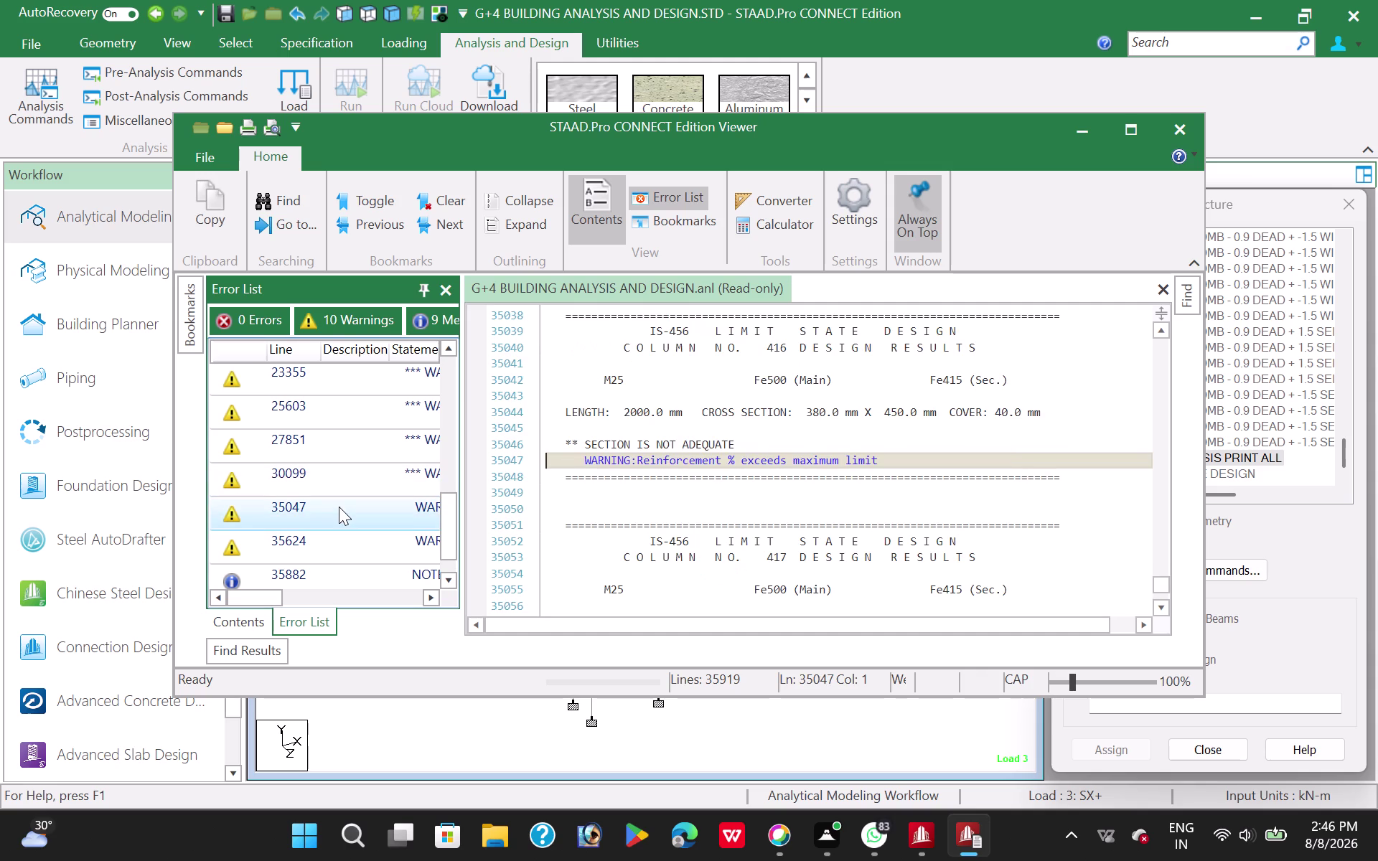
double_click(331, 546)
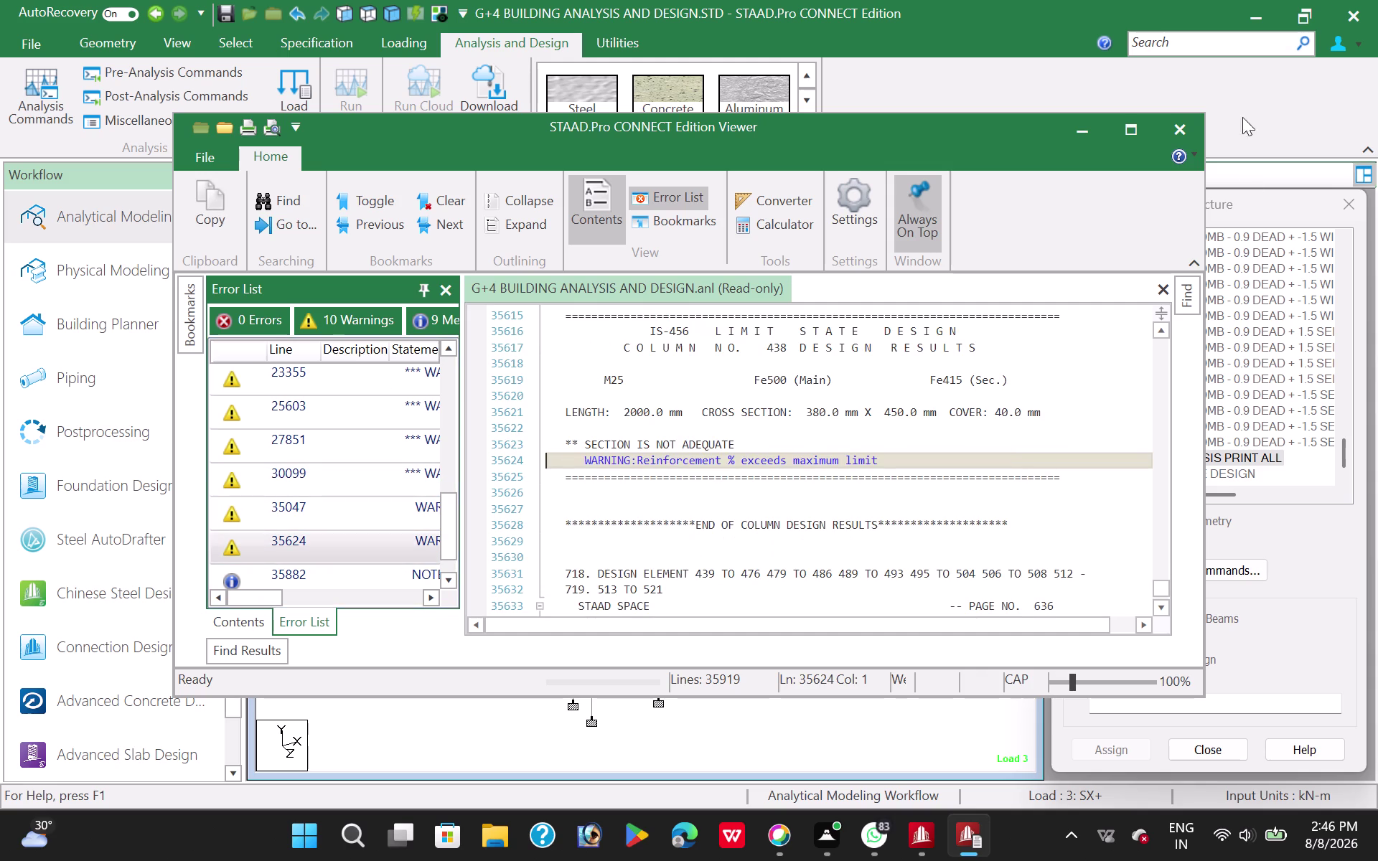
click(1187, 124)
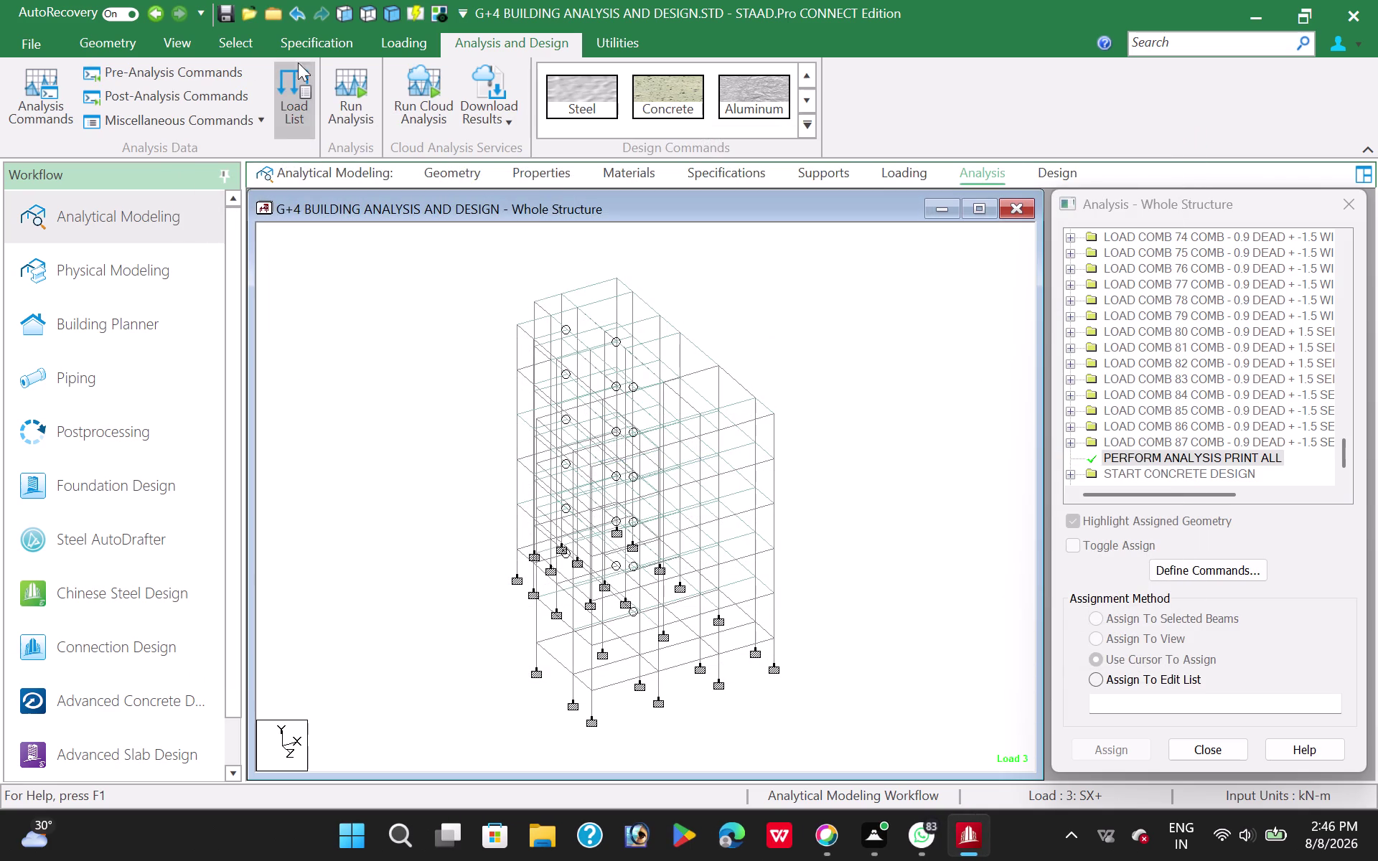
click(236, 44)
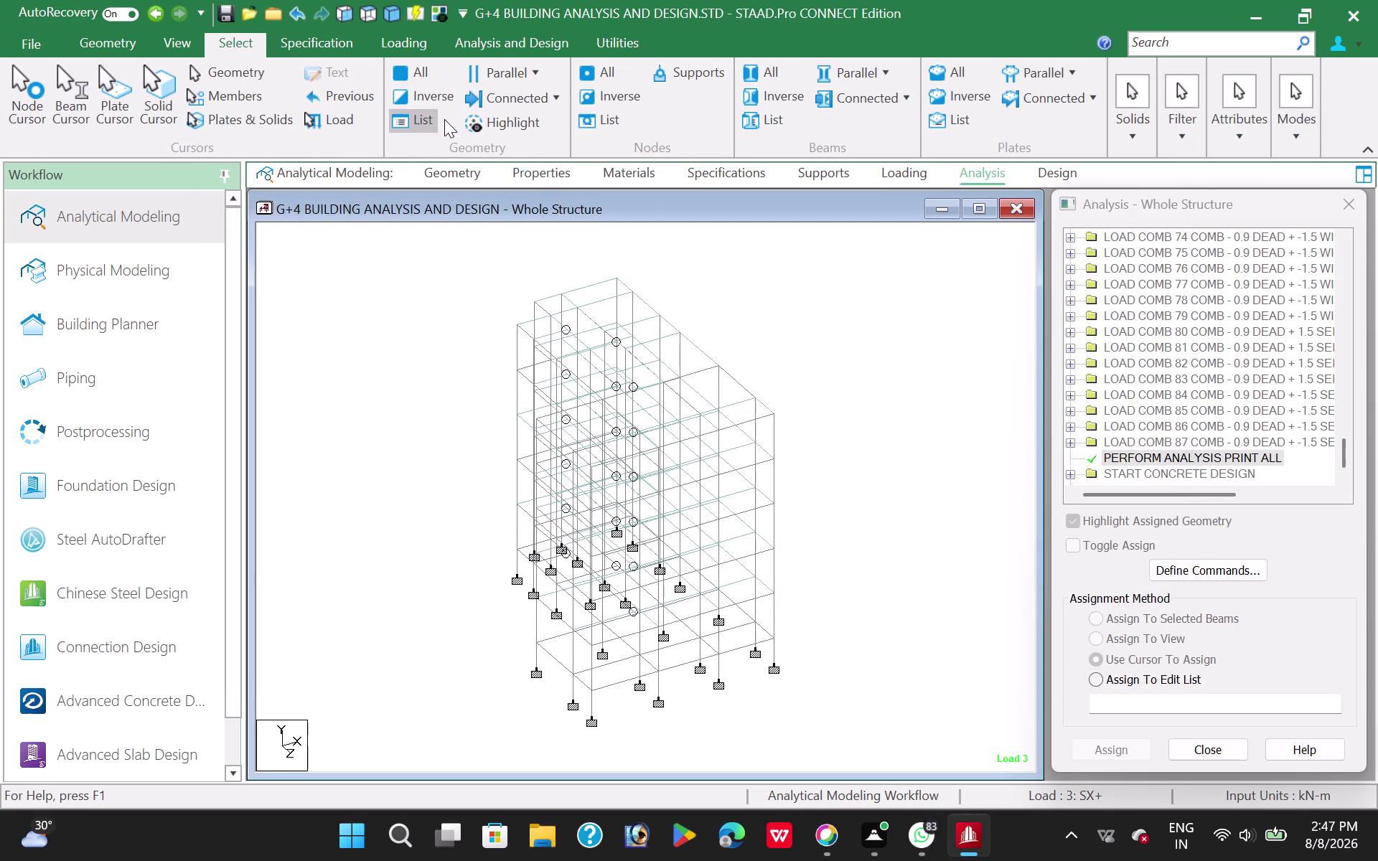
click(426, 119)
click(770, 596)
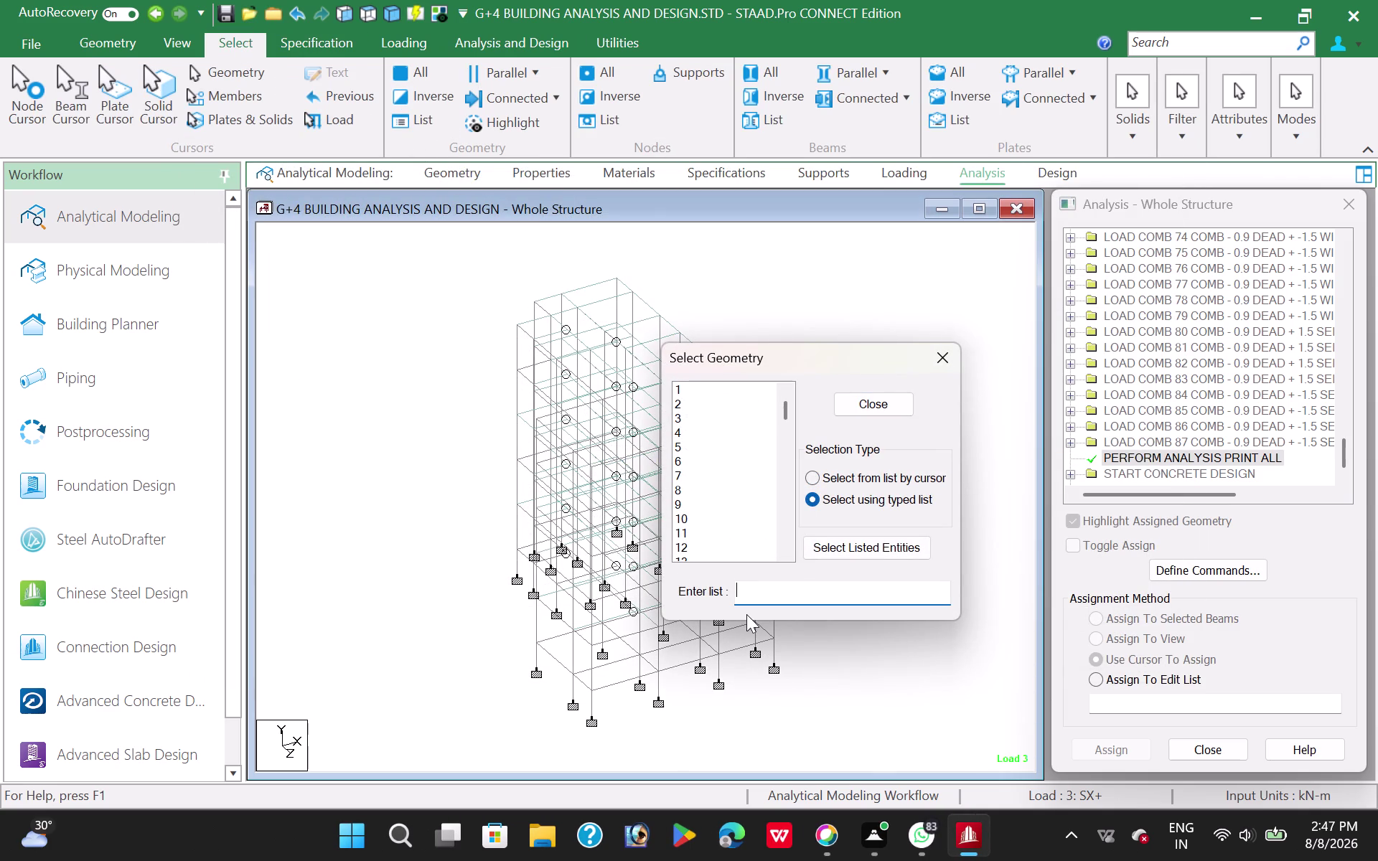
text(32)
key(space)
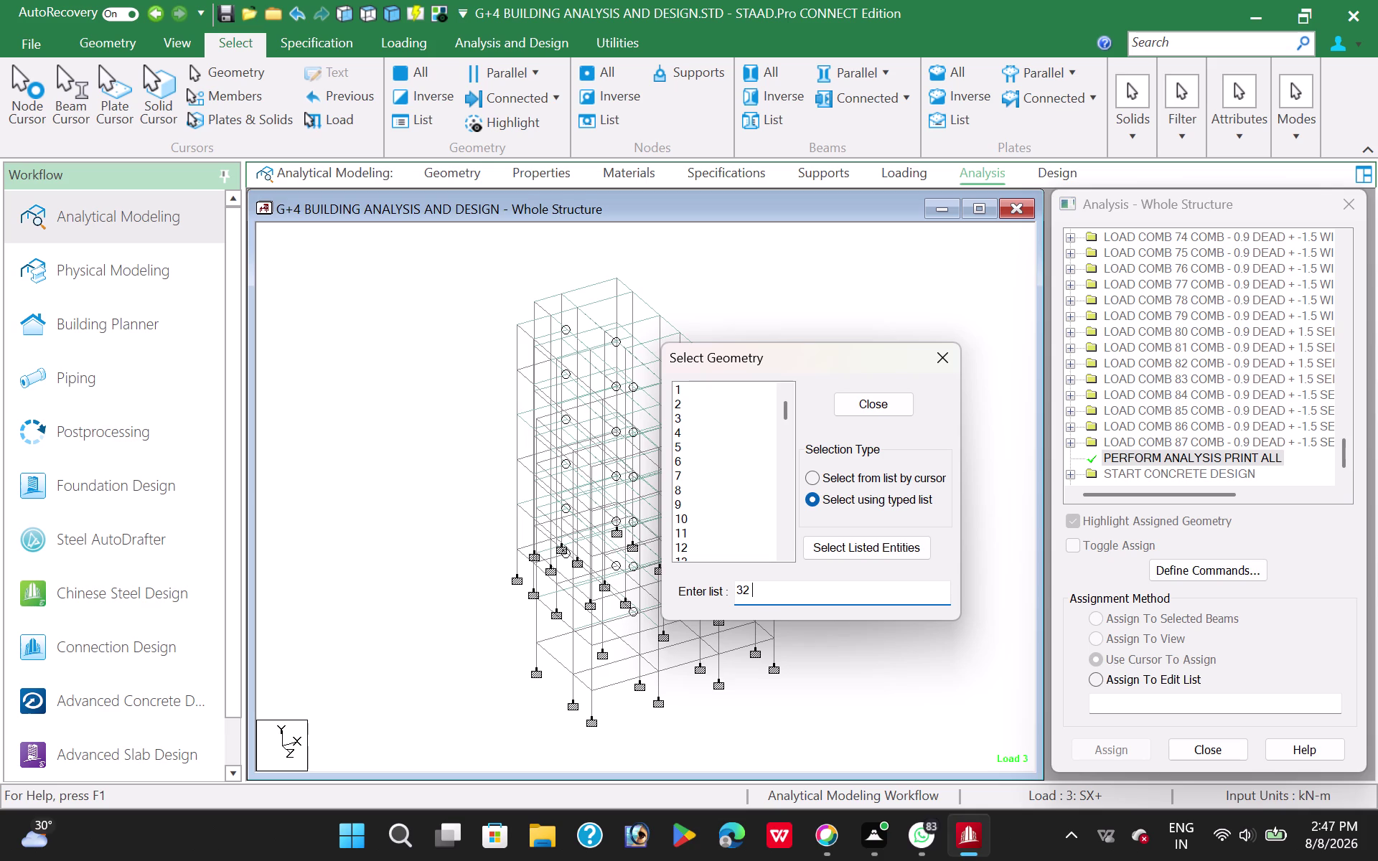
text(10)
text(5)
key(space)
text(178)
key(space)
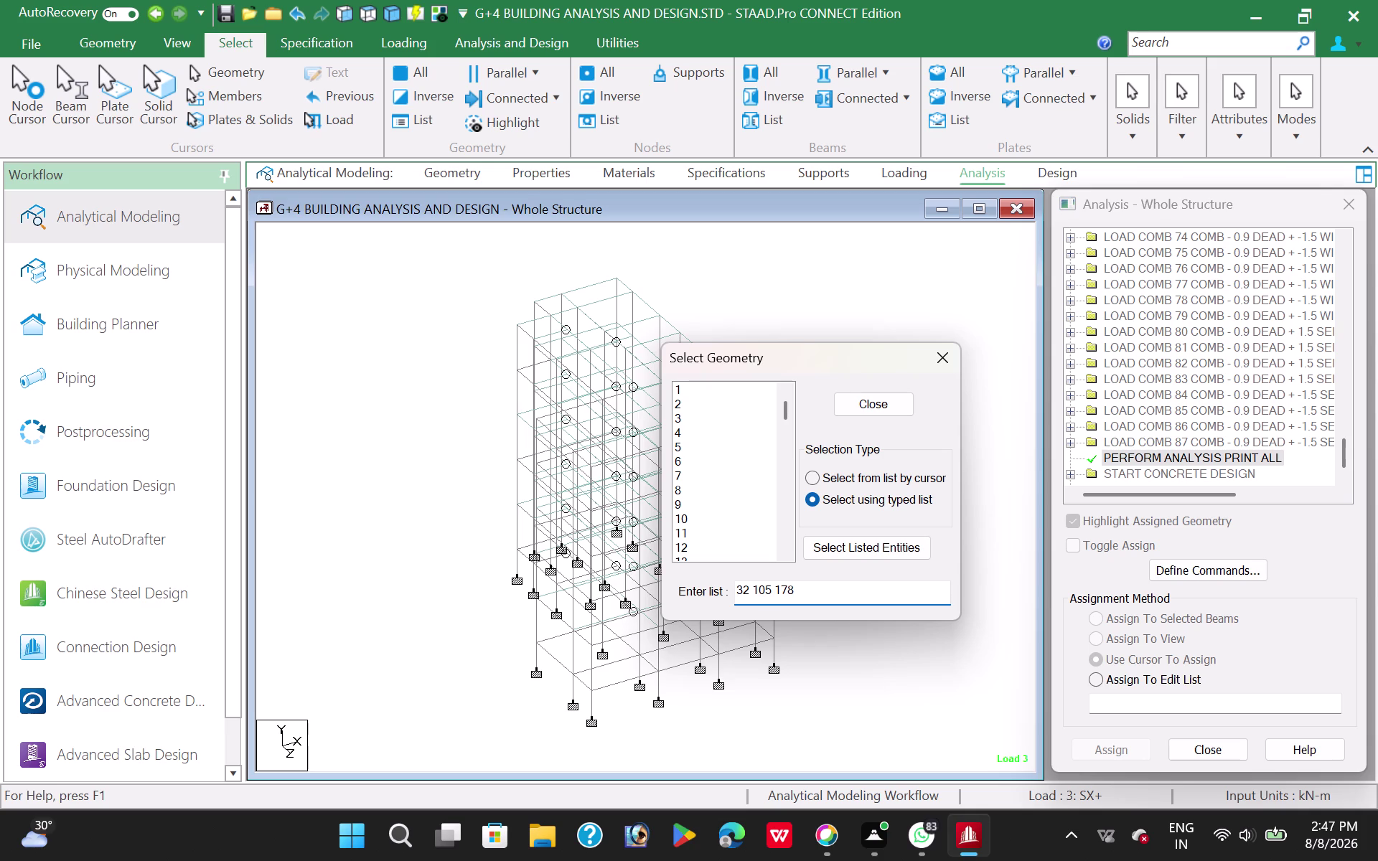
text(2)
text(51)
key(space)
text(324)
key(space)
key(3)
text(9)
text(7)
click(904, 550)
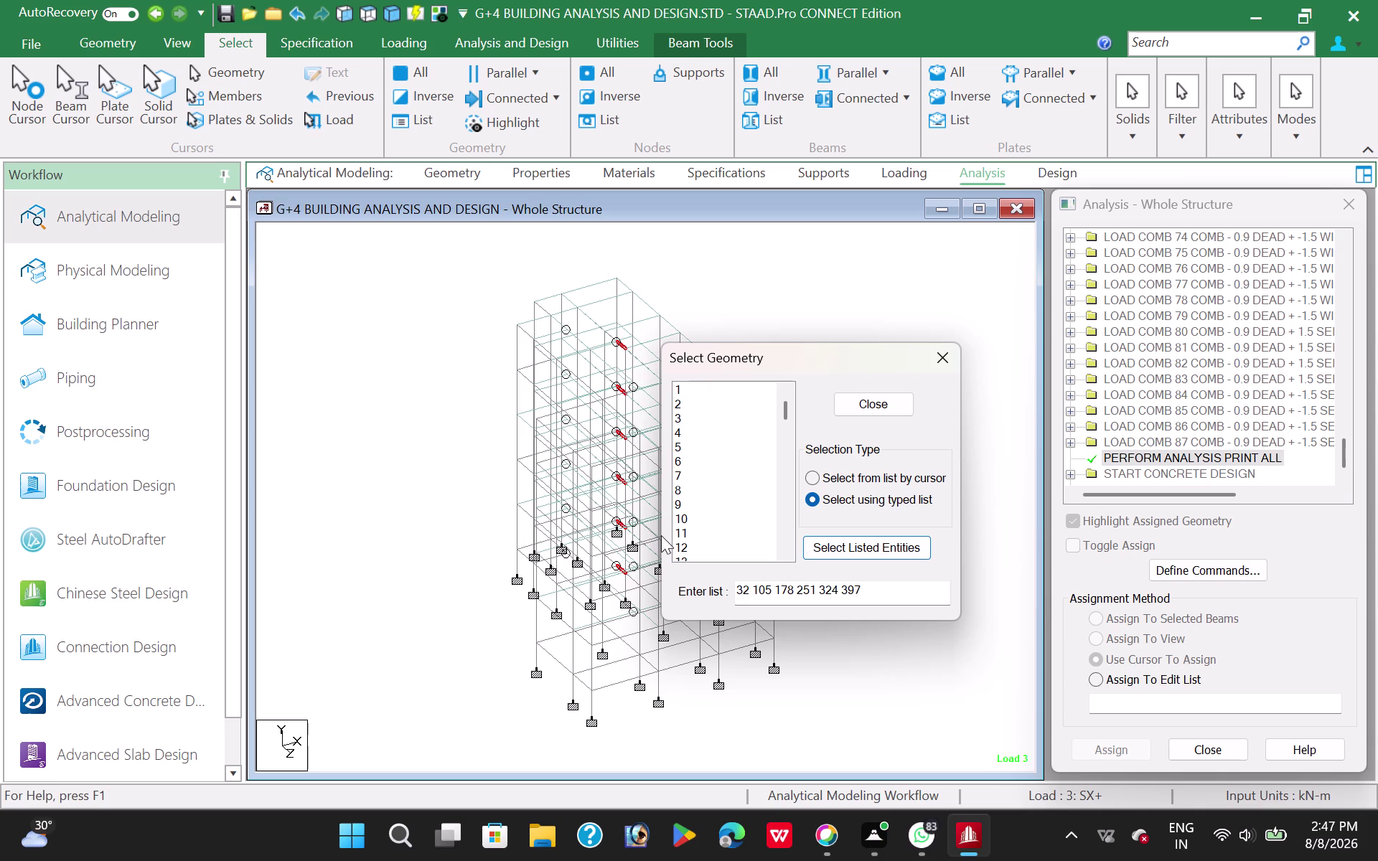
Close the Select Geometry dialog and zoom in on the highlighted beams.
click(865, 545)
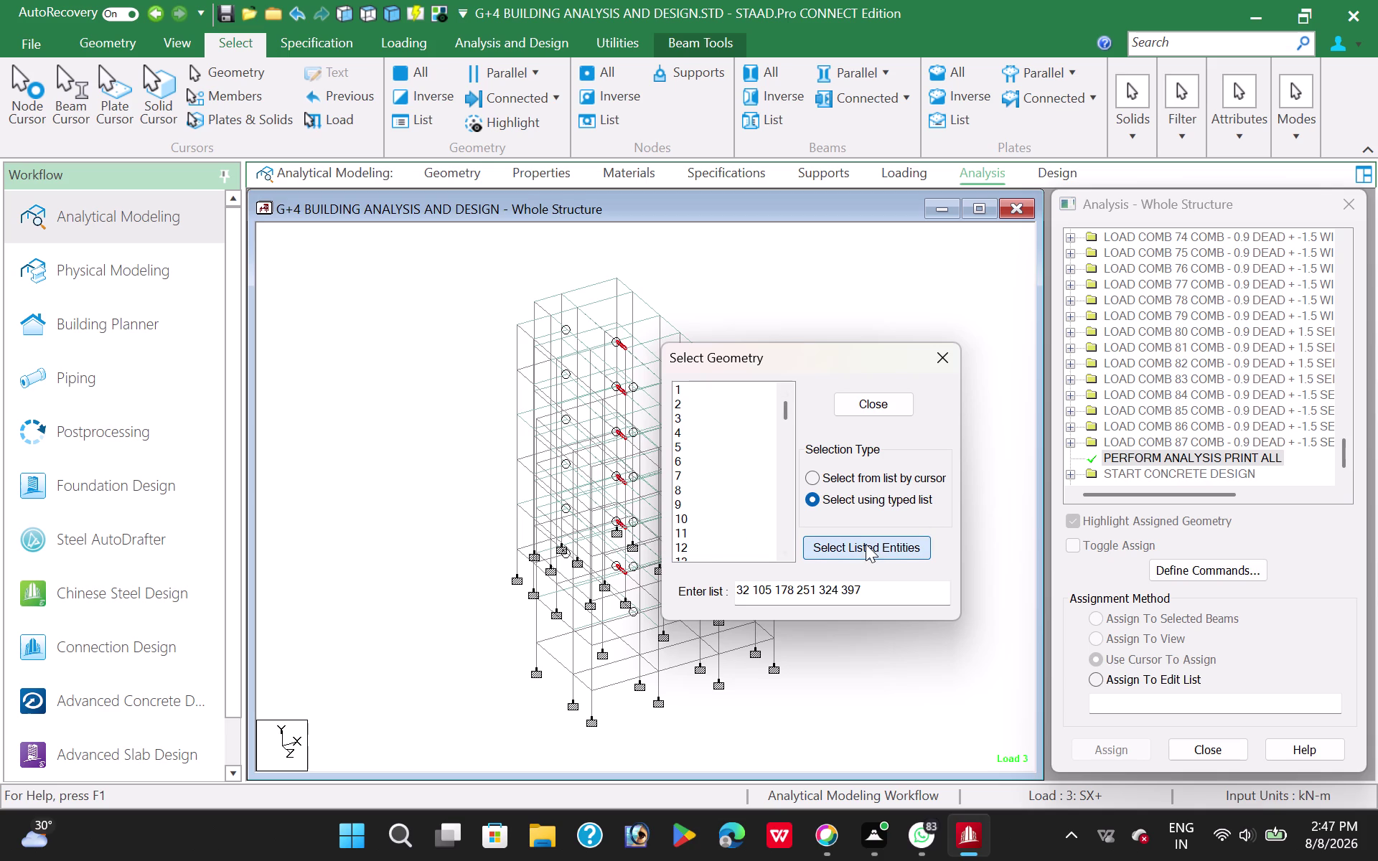
click(876, 399)
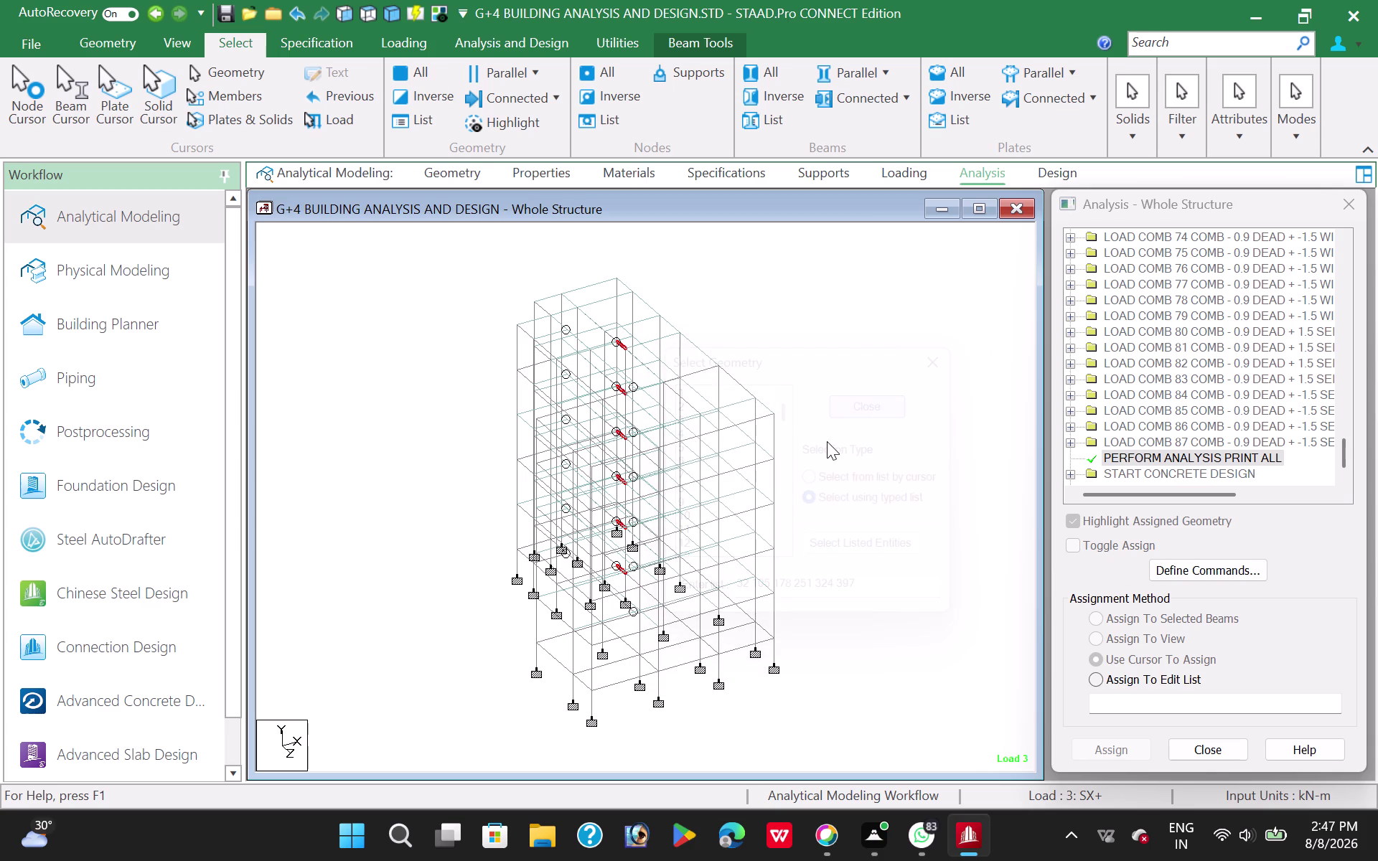
scroll(up, 3)
scroll(up, 3)
scroll(down, 3)
scroll(up, 3)
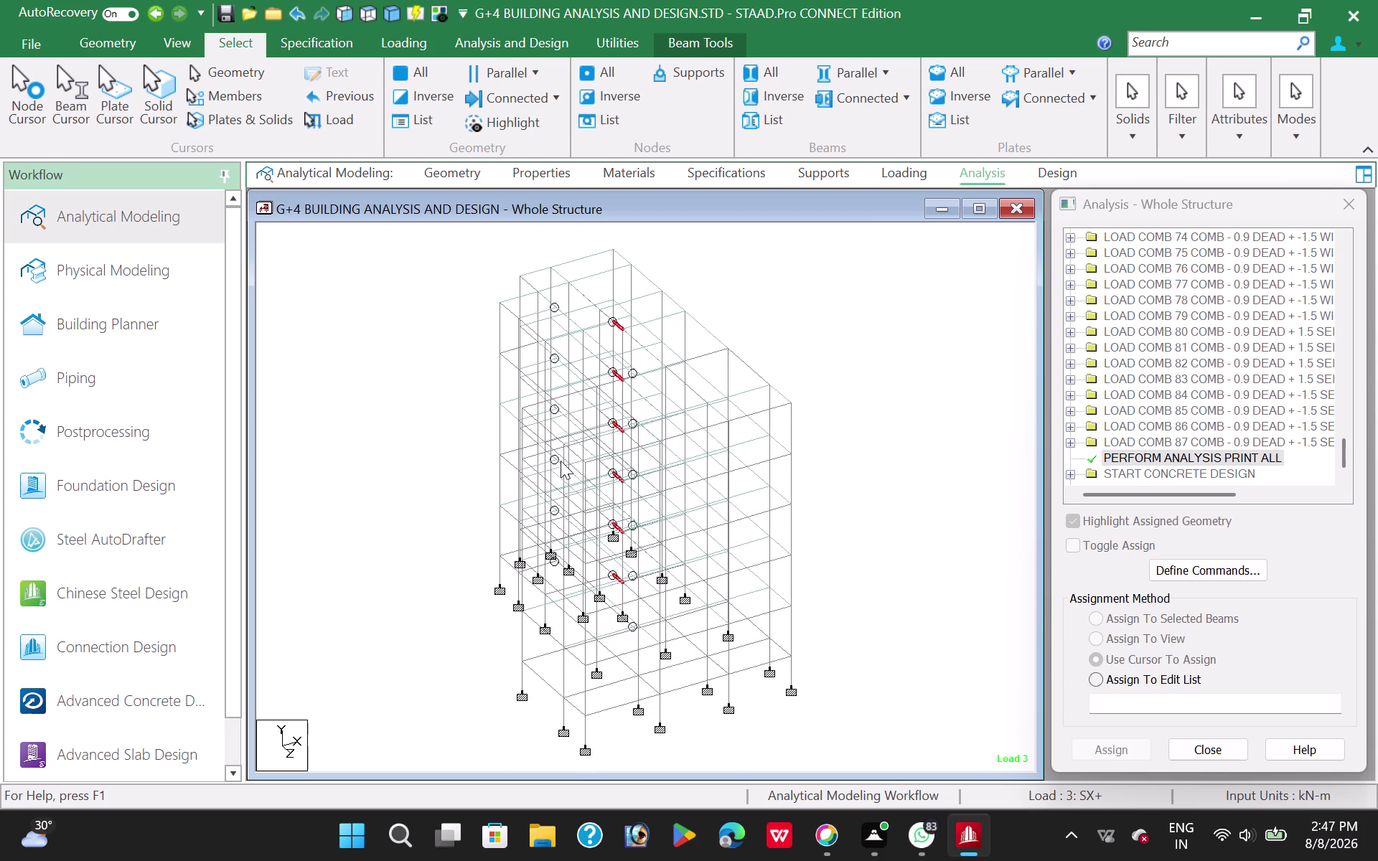
scroll(up, 3)
scroll(up, 3)
scroll(up, 3)
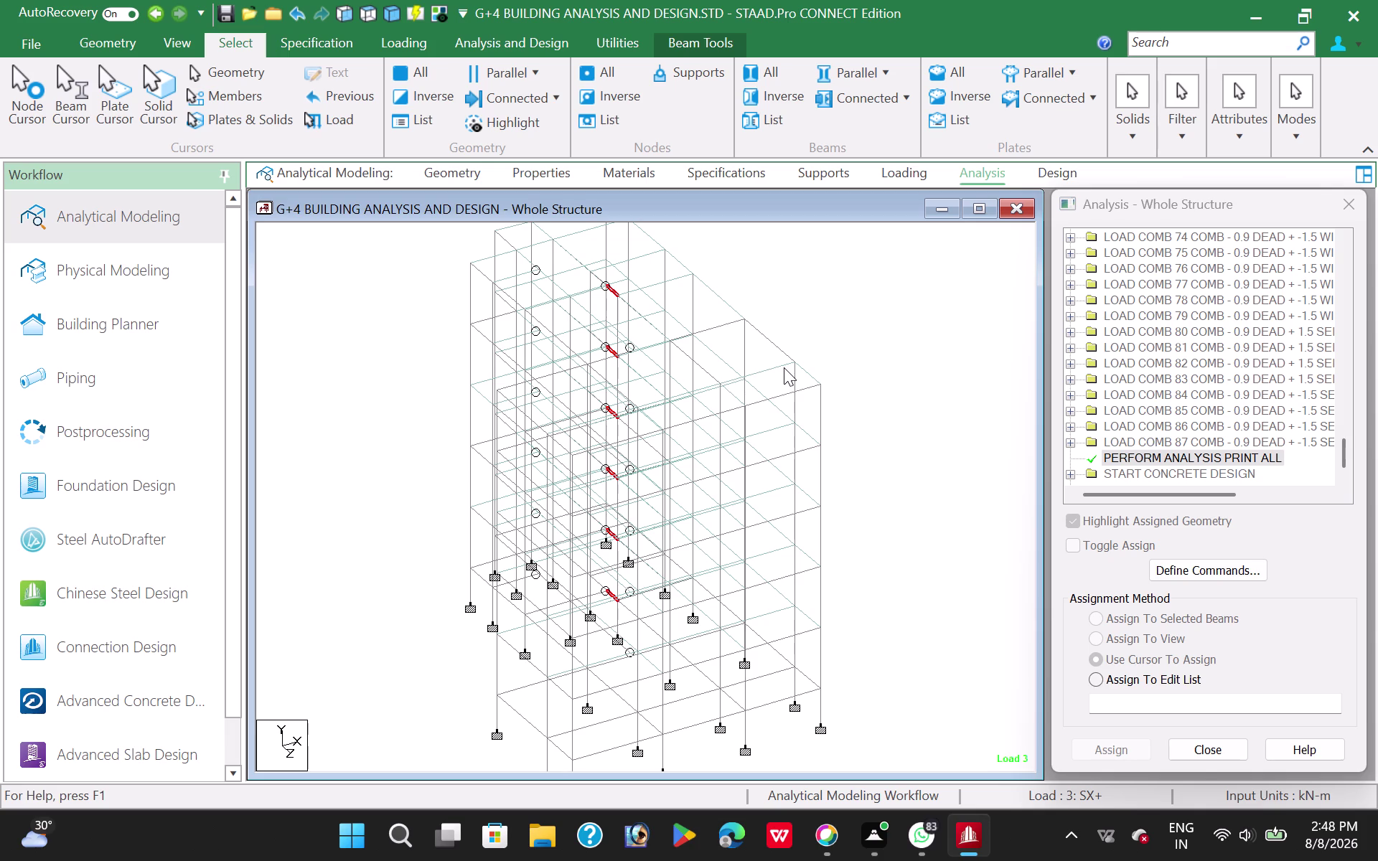
click(540, 176)
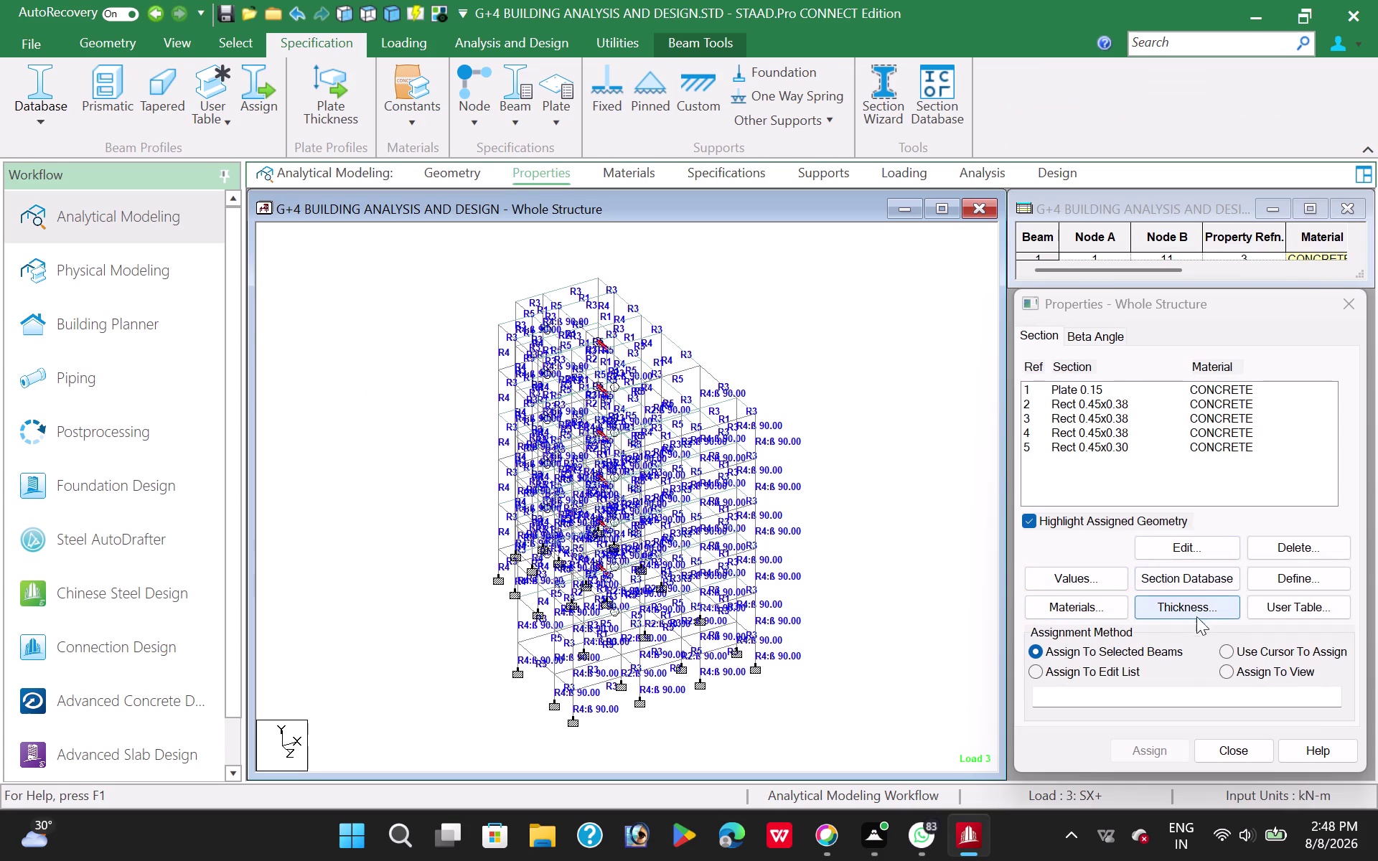
Define a new rectangular concrete section with YD 0.45 and ZD 0.45.
click(1308, 581)
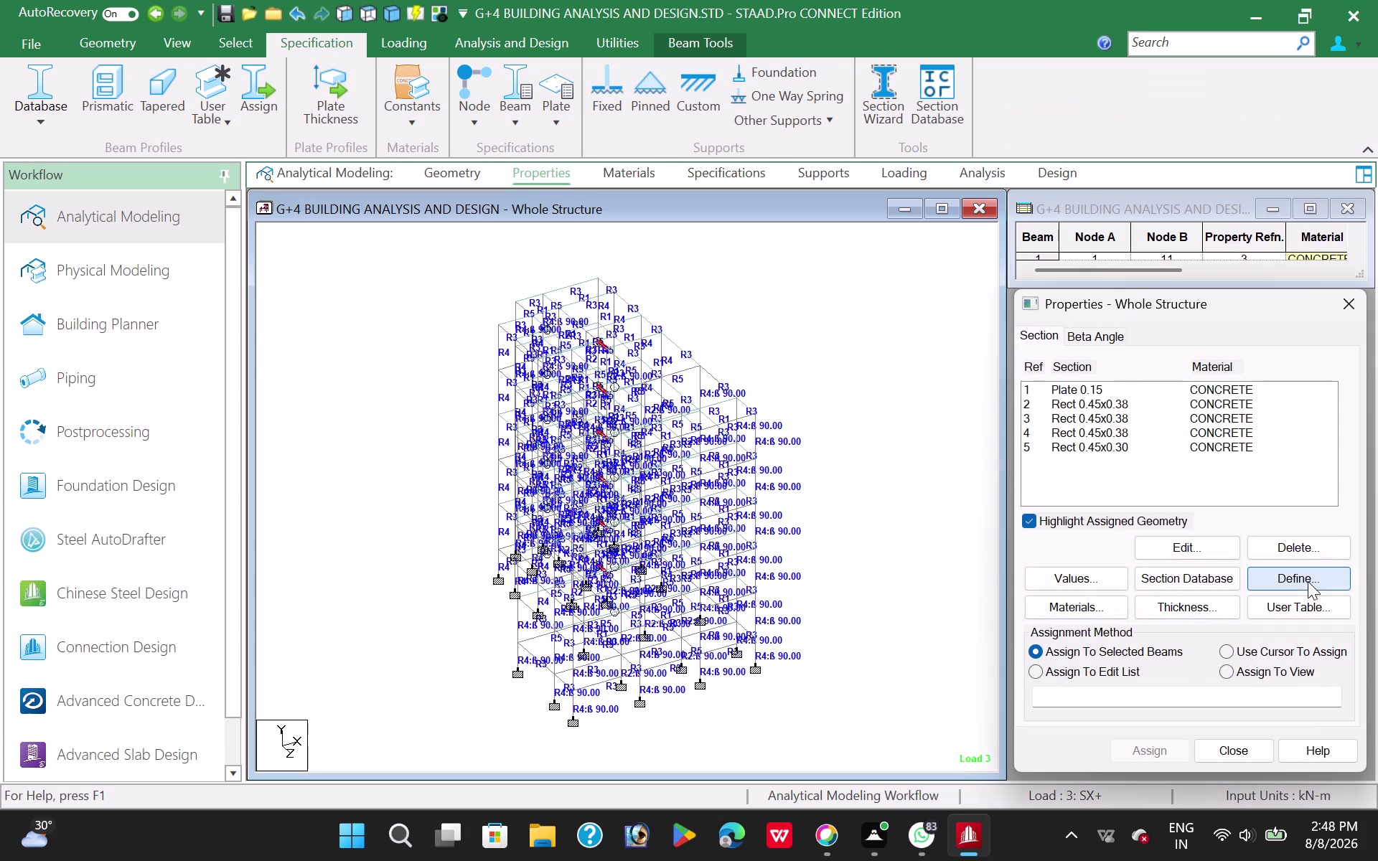
click(510, 321)
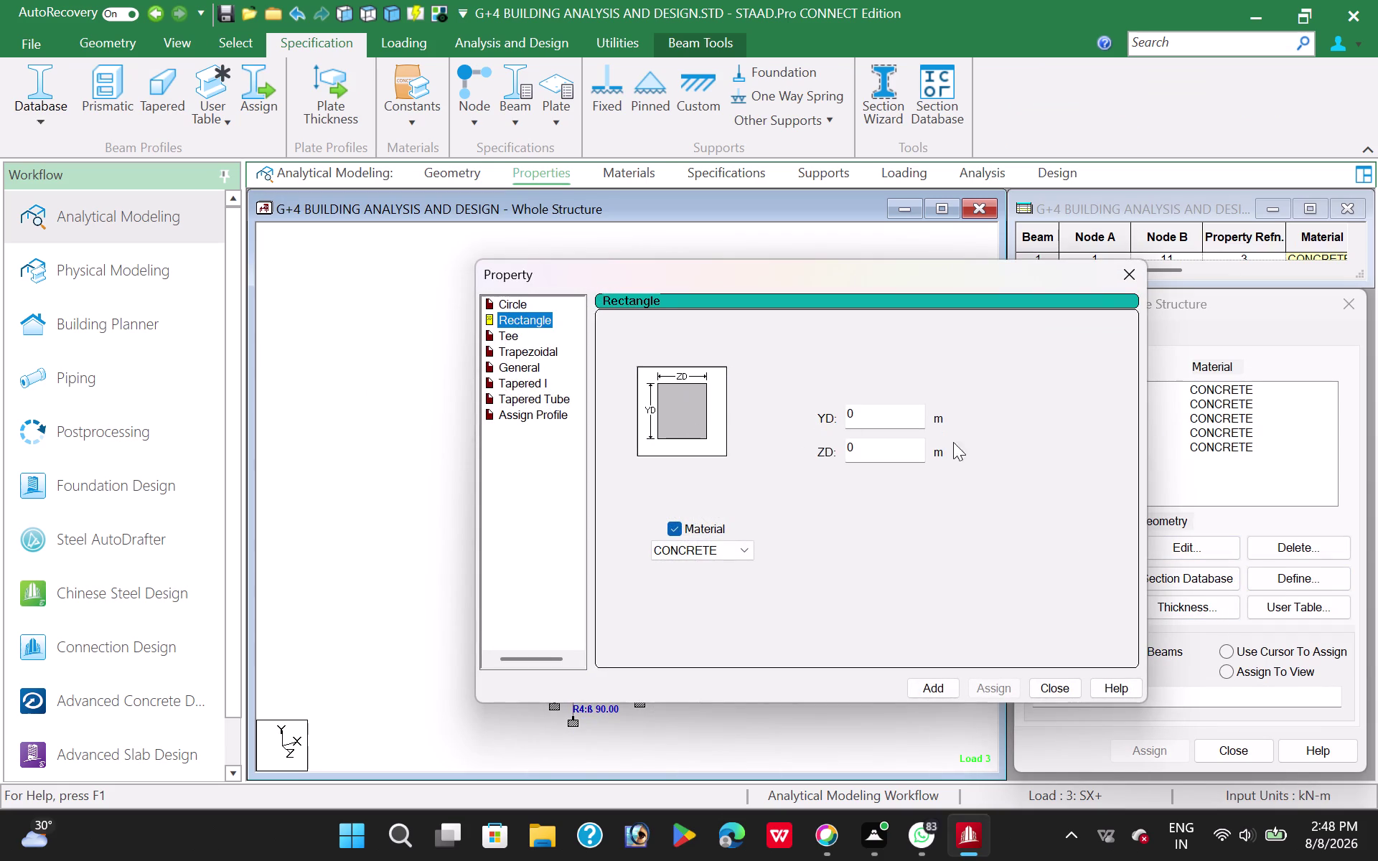
click(879, 417)
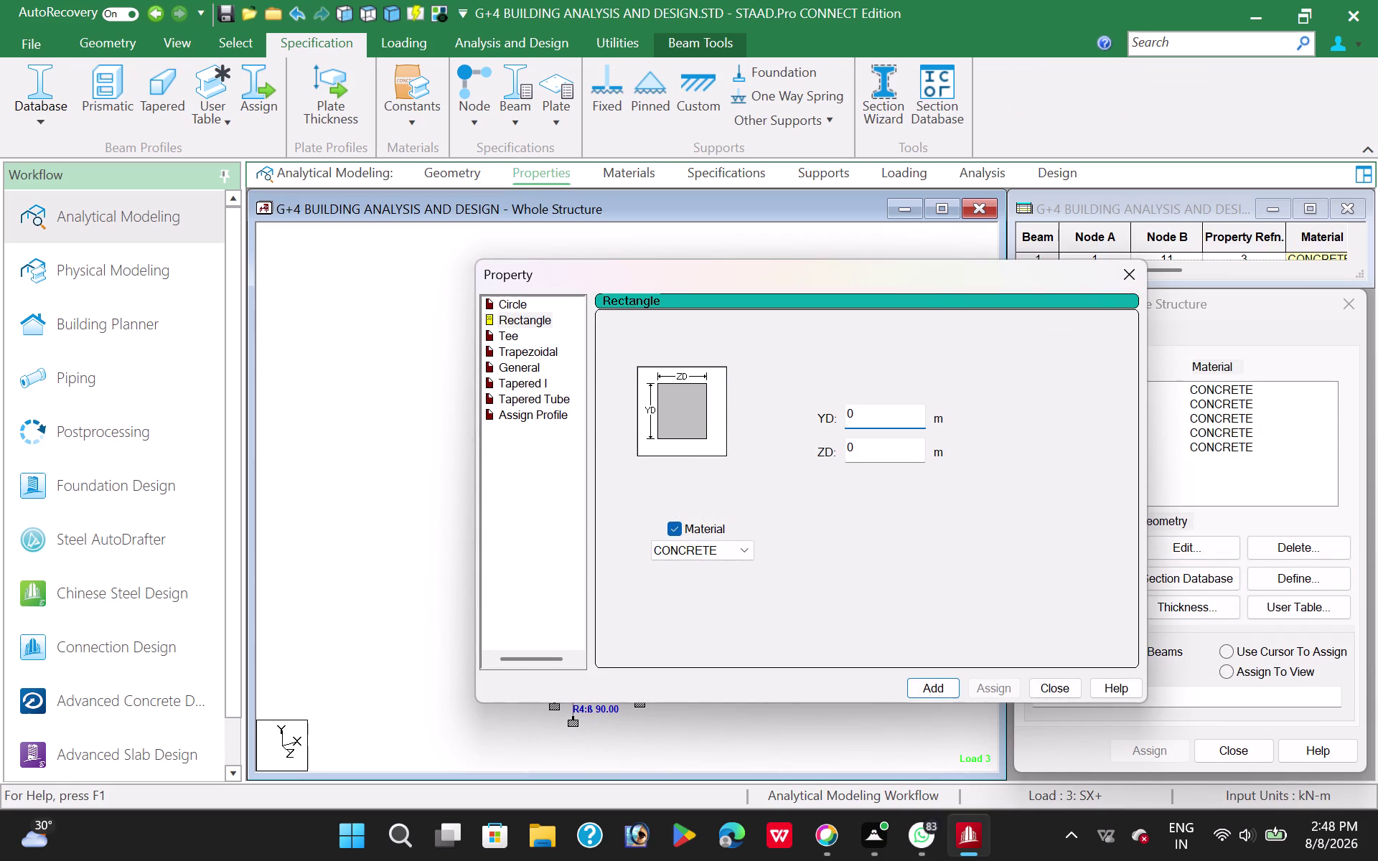
drag(938, 279, 786, 274)
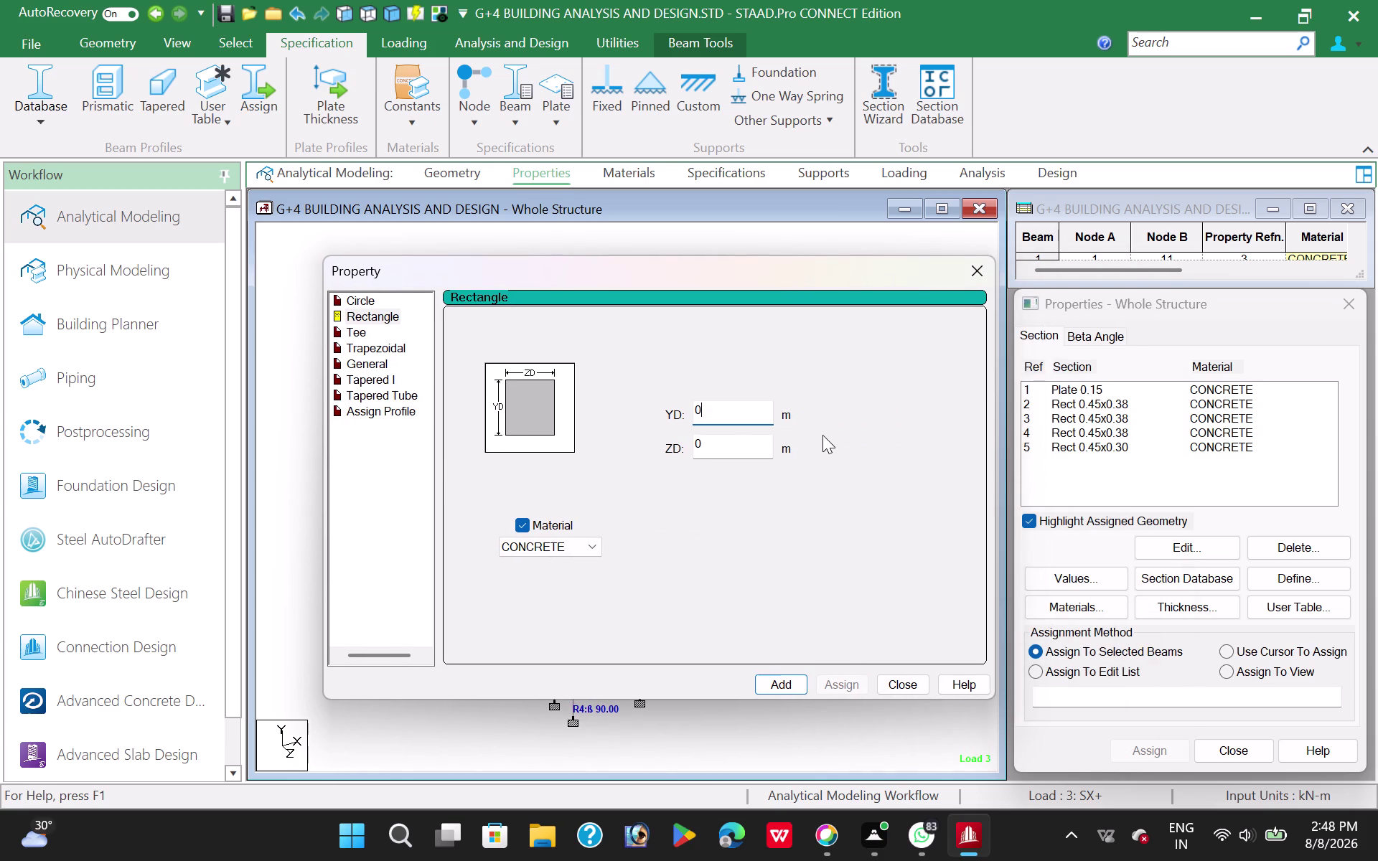
click(711, 414)
text(.4)
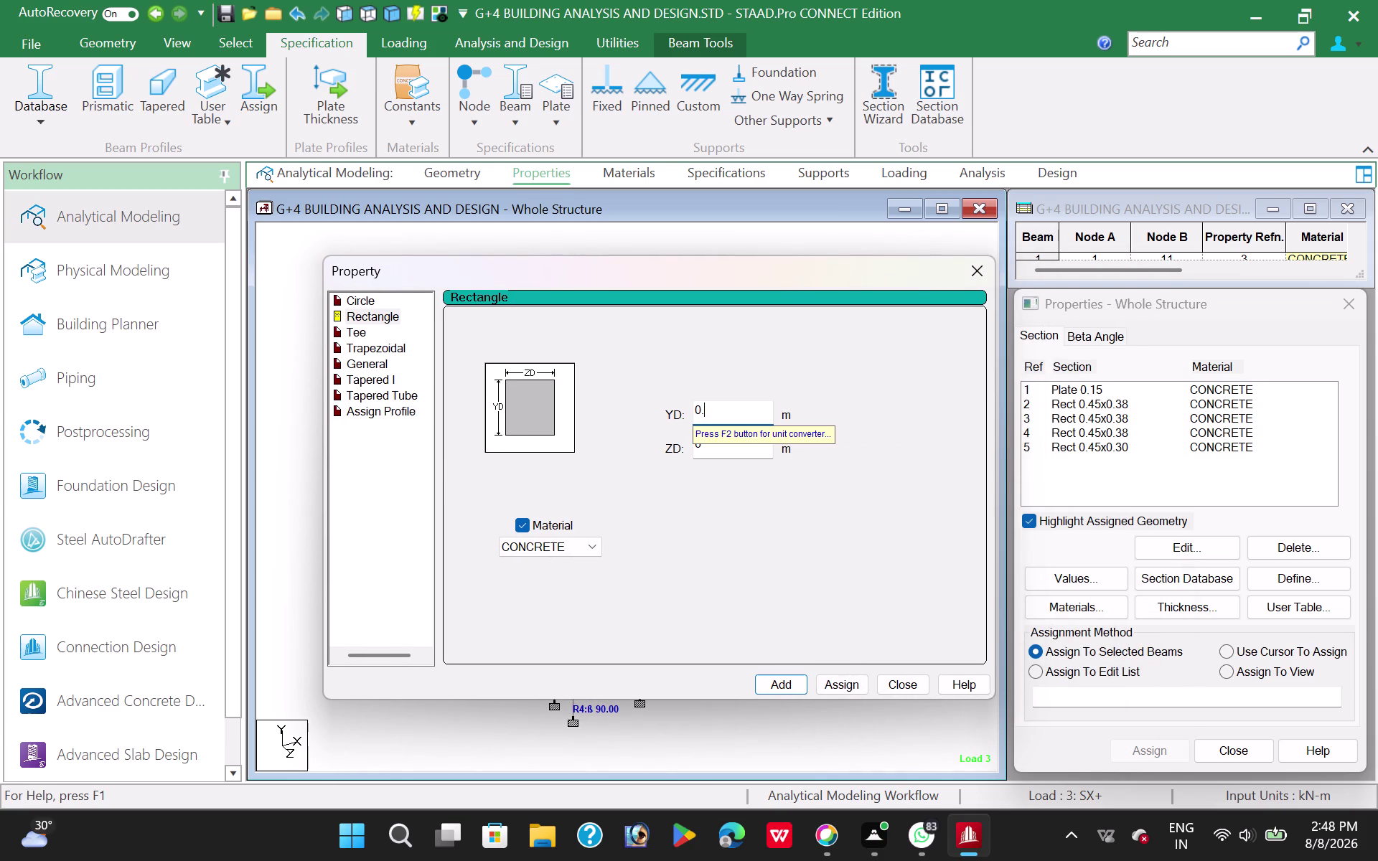
text(5)
key(space)
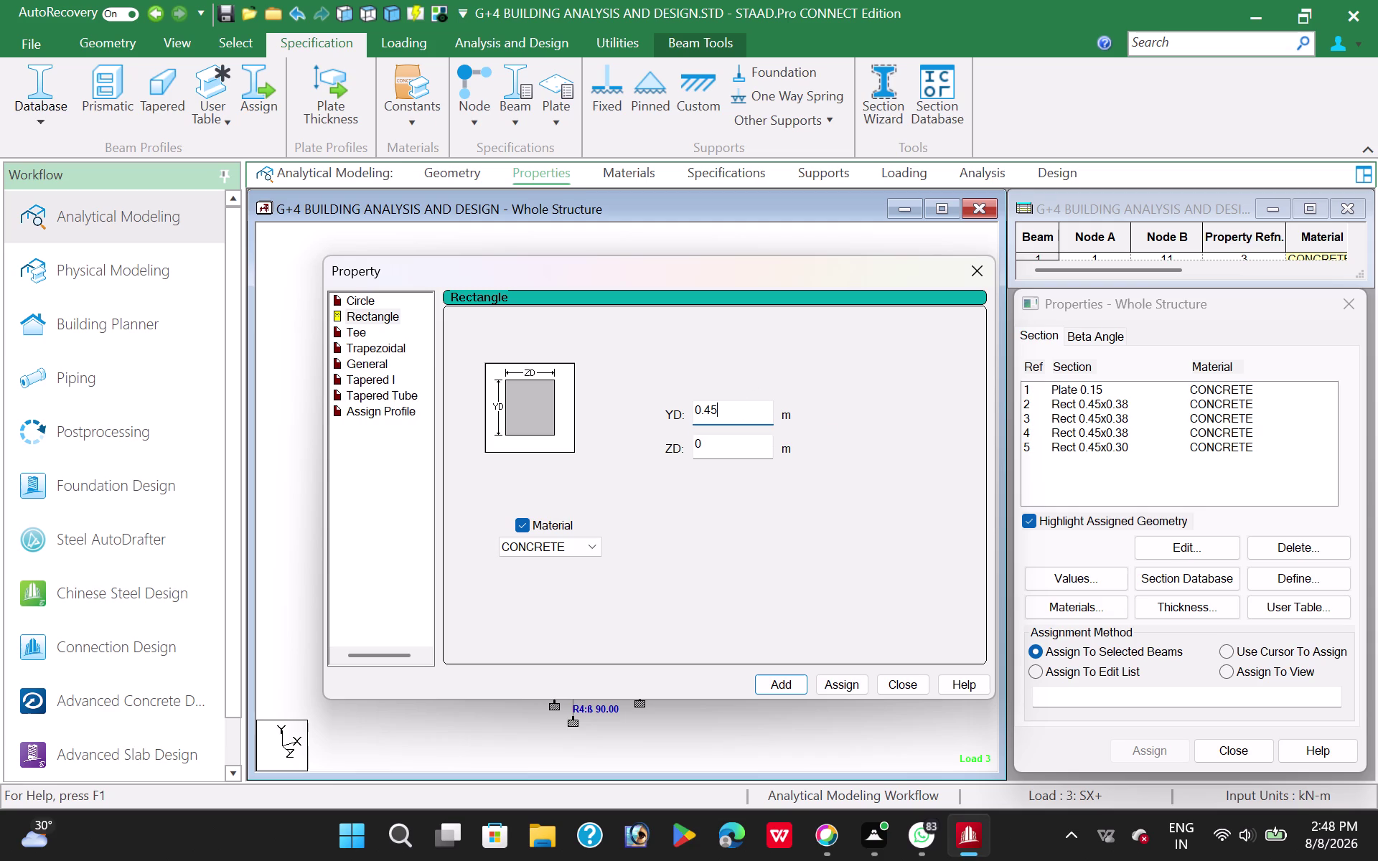
click(721, 451)
key(period)
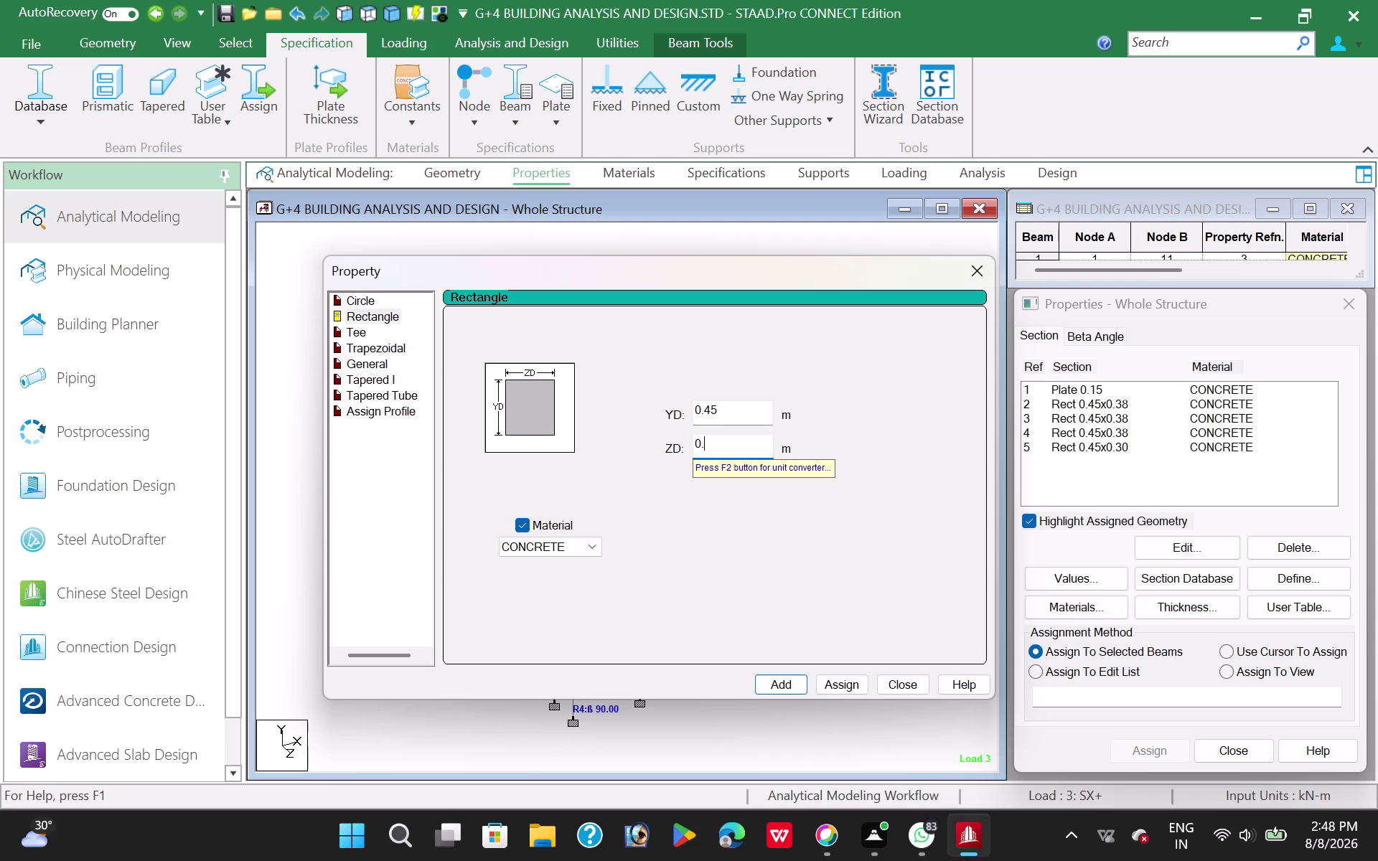
text(45)
click(788, 688)
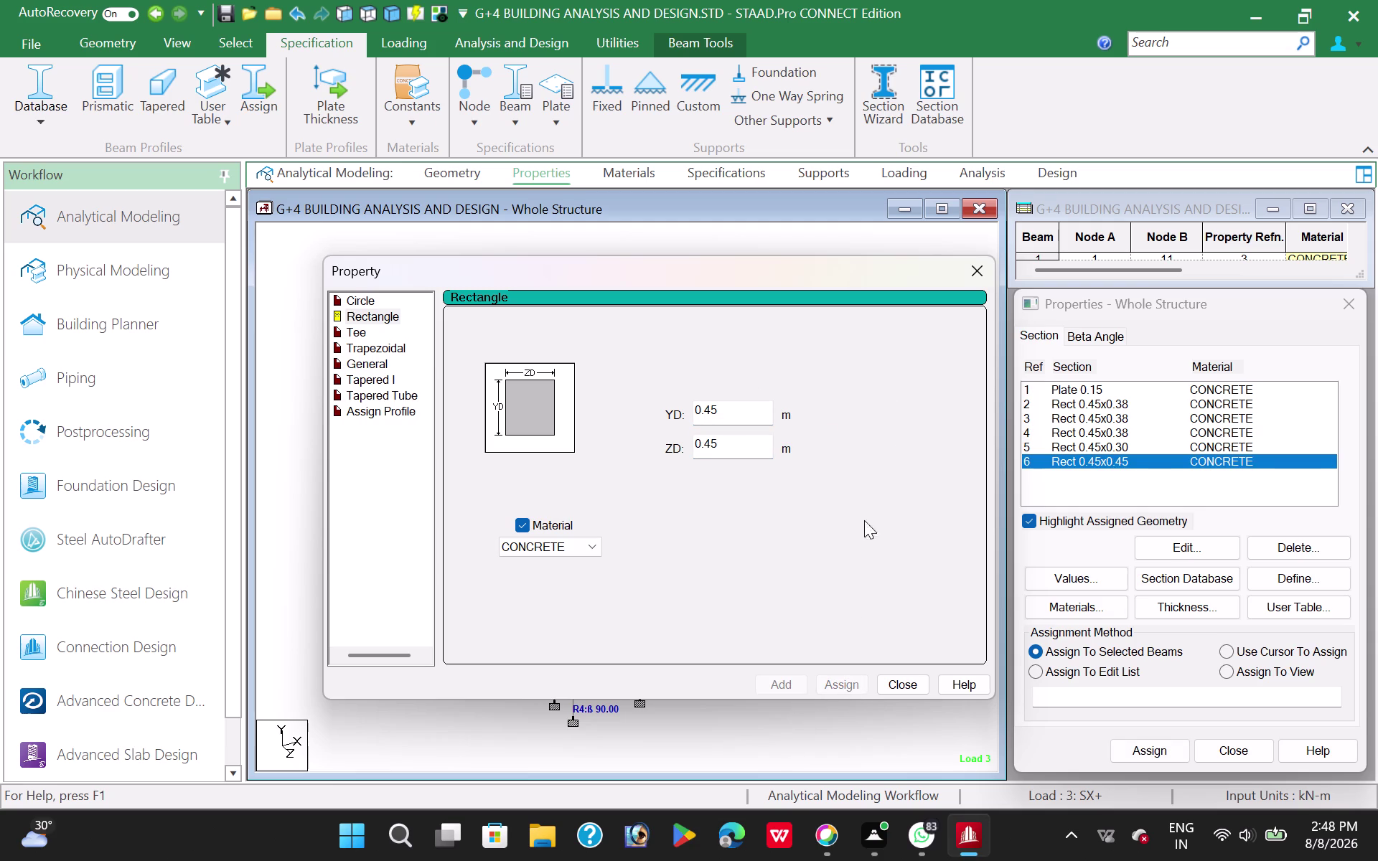
click(980, 267)
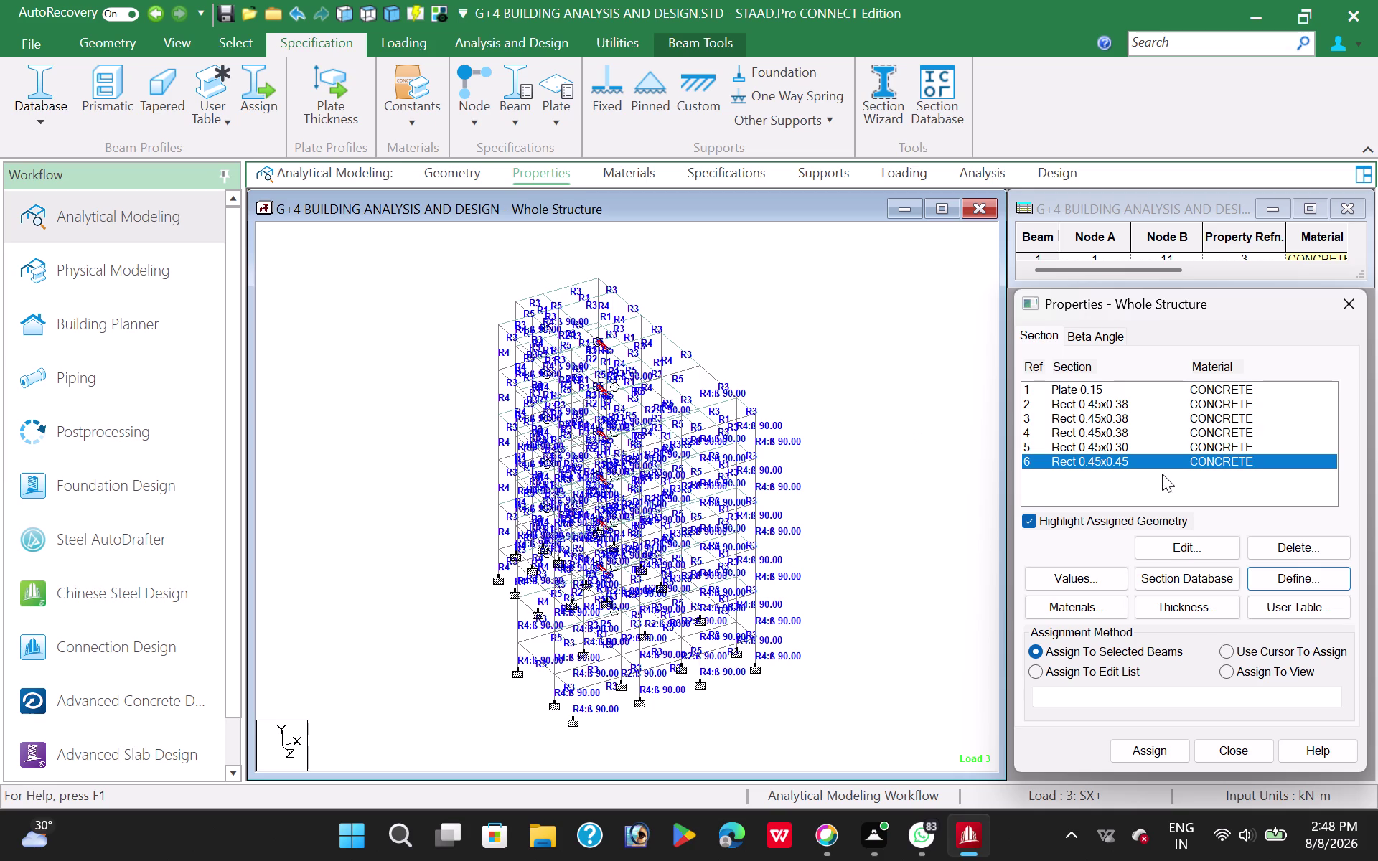
Assign the 0.45x0.45 section to the six selected beams, deleting the old results.
click(1153, 757)
click(1234, 602)
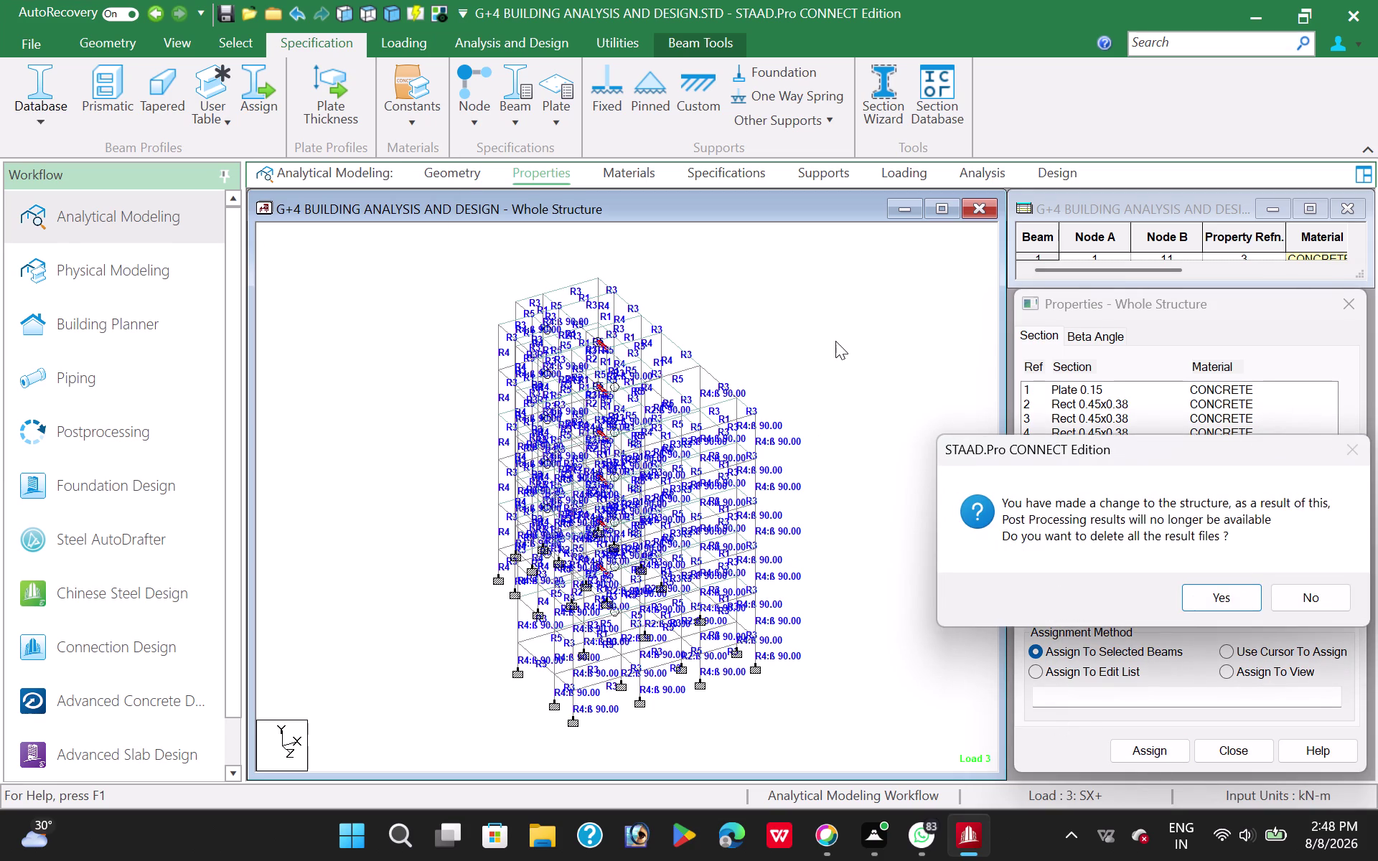
click(1236, 597)
click(795, 296)
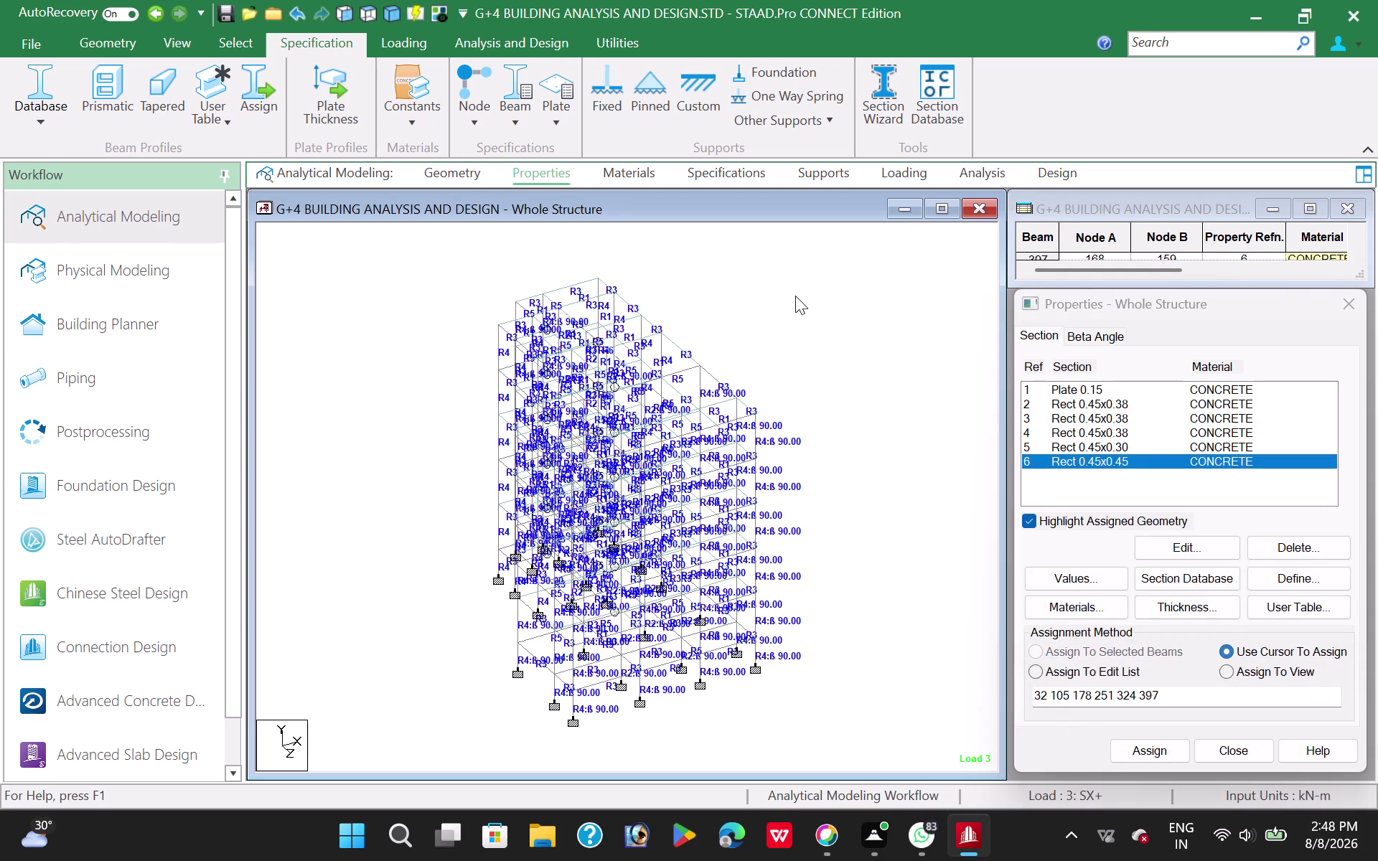
click(1150, 465)
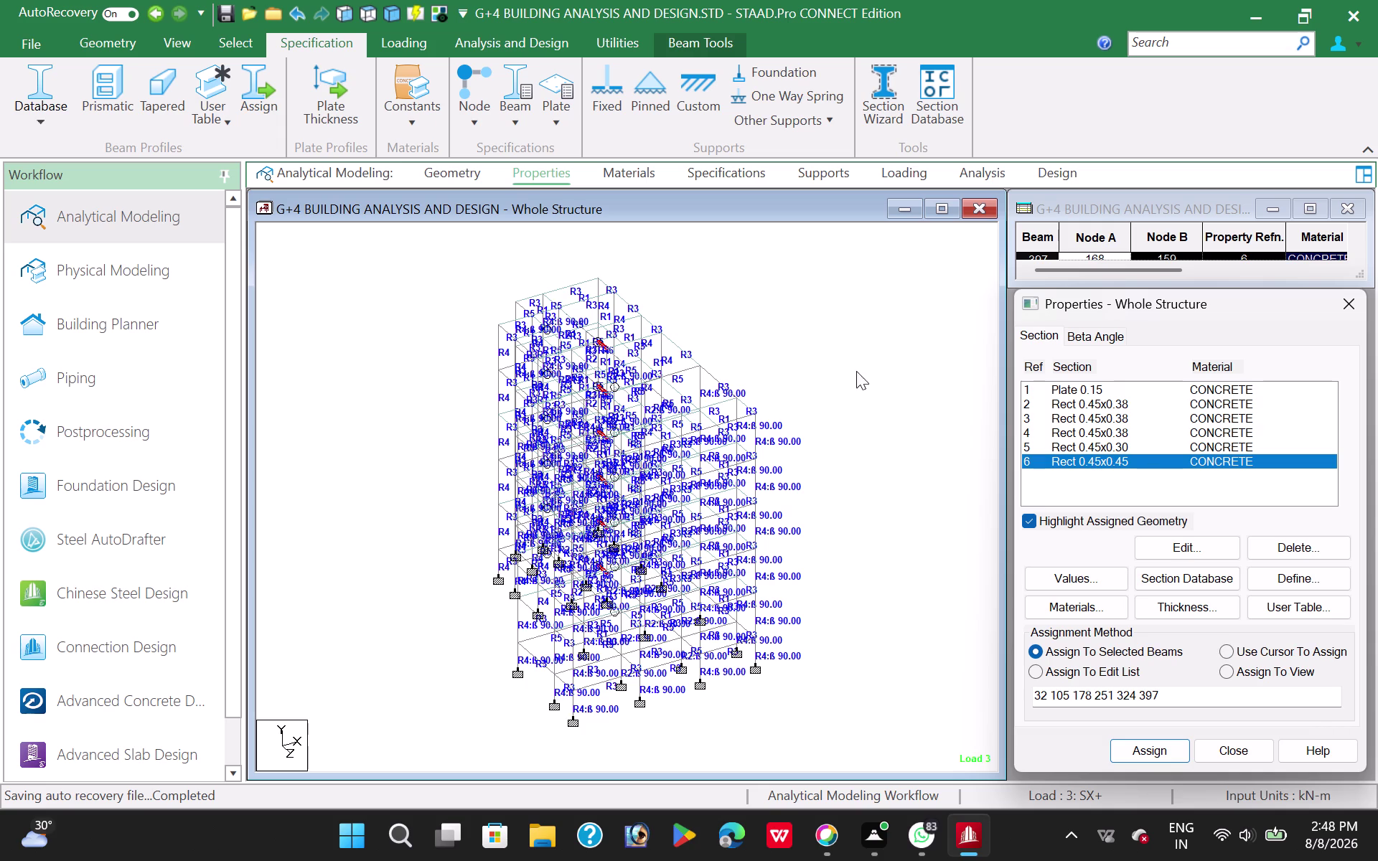
click(829, 232)
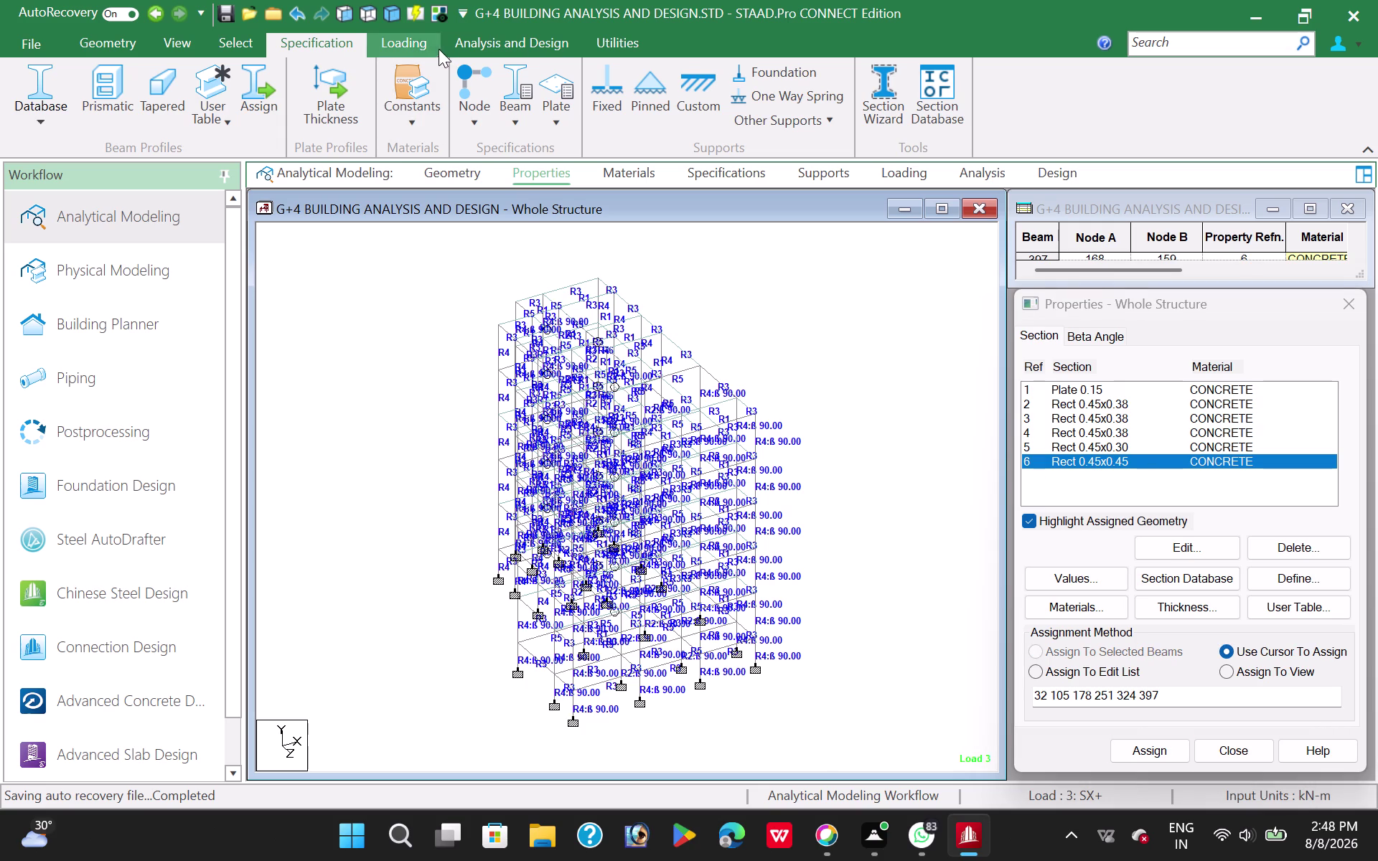
click(488, 33)
click(506, 46)
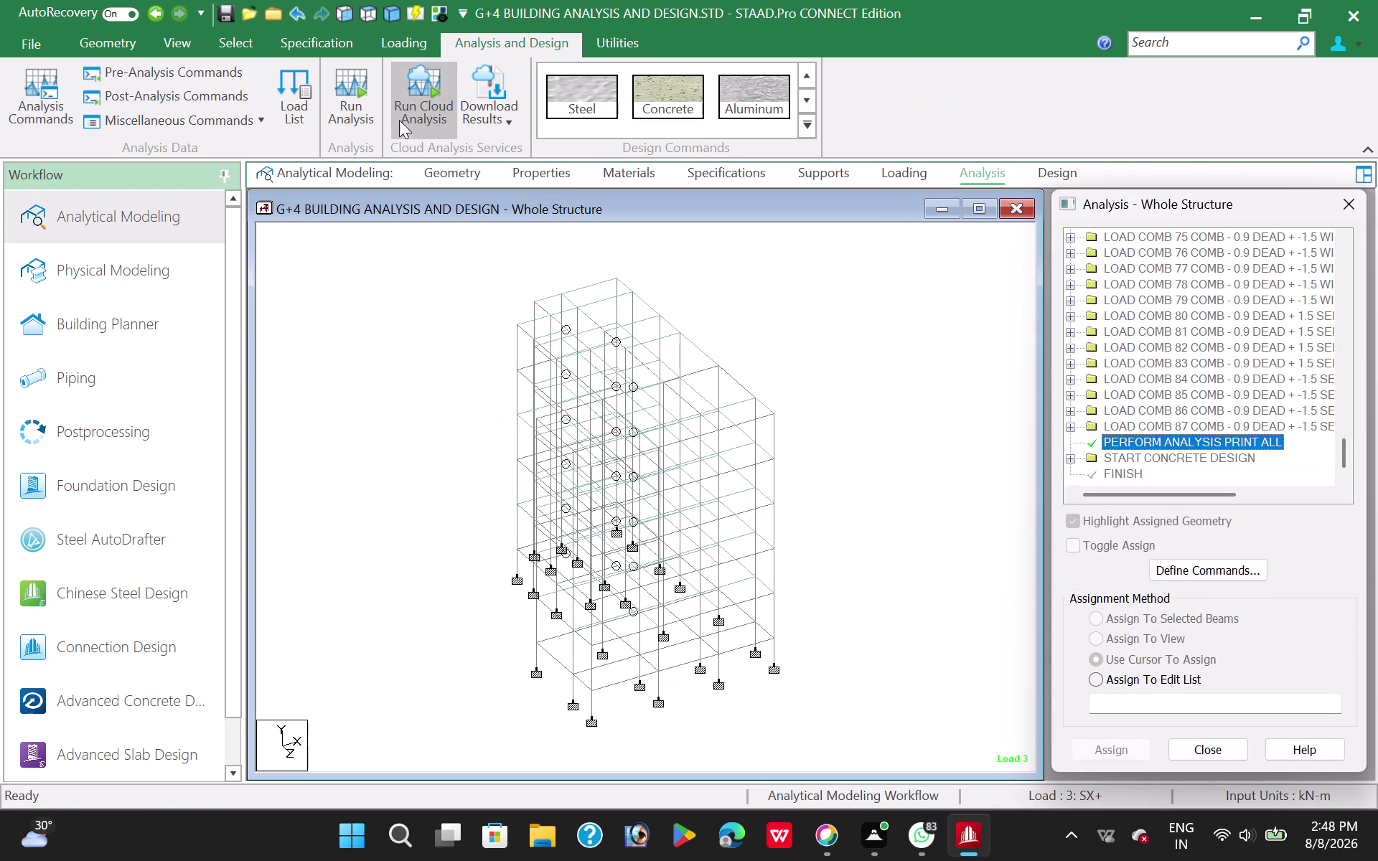
Reanalyse the model with the 0.45x0.45 beams, staying in modeling mode.
click(361, 95)
click(693, 527)
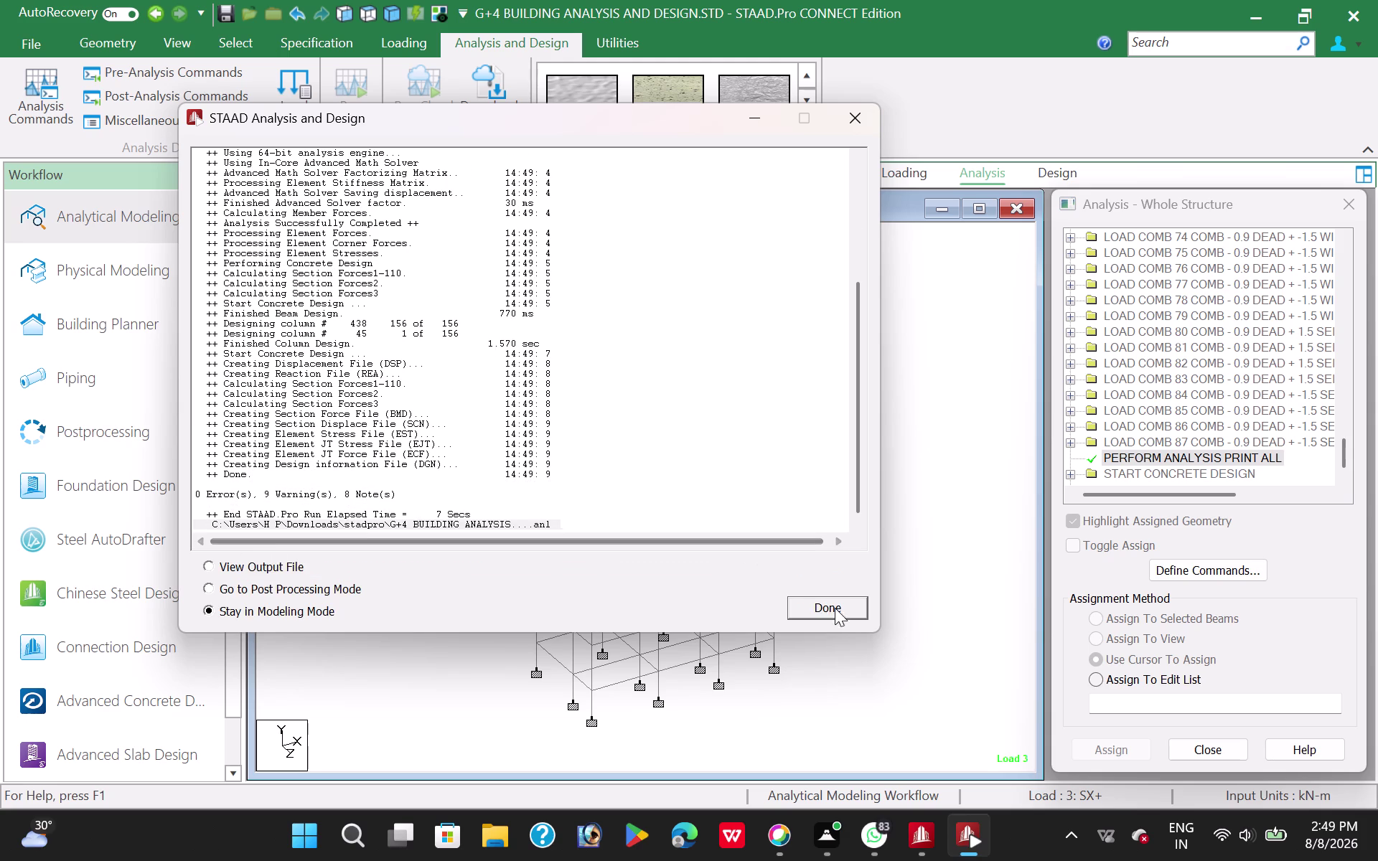
click(835, 610)
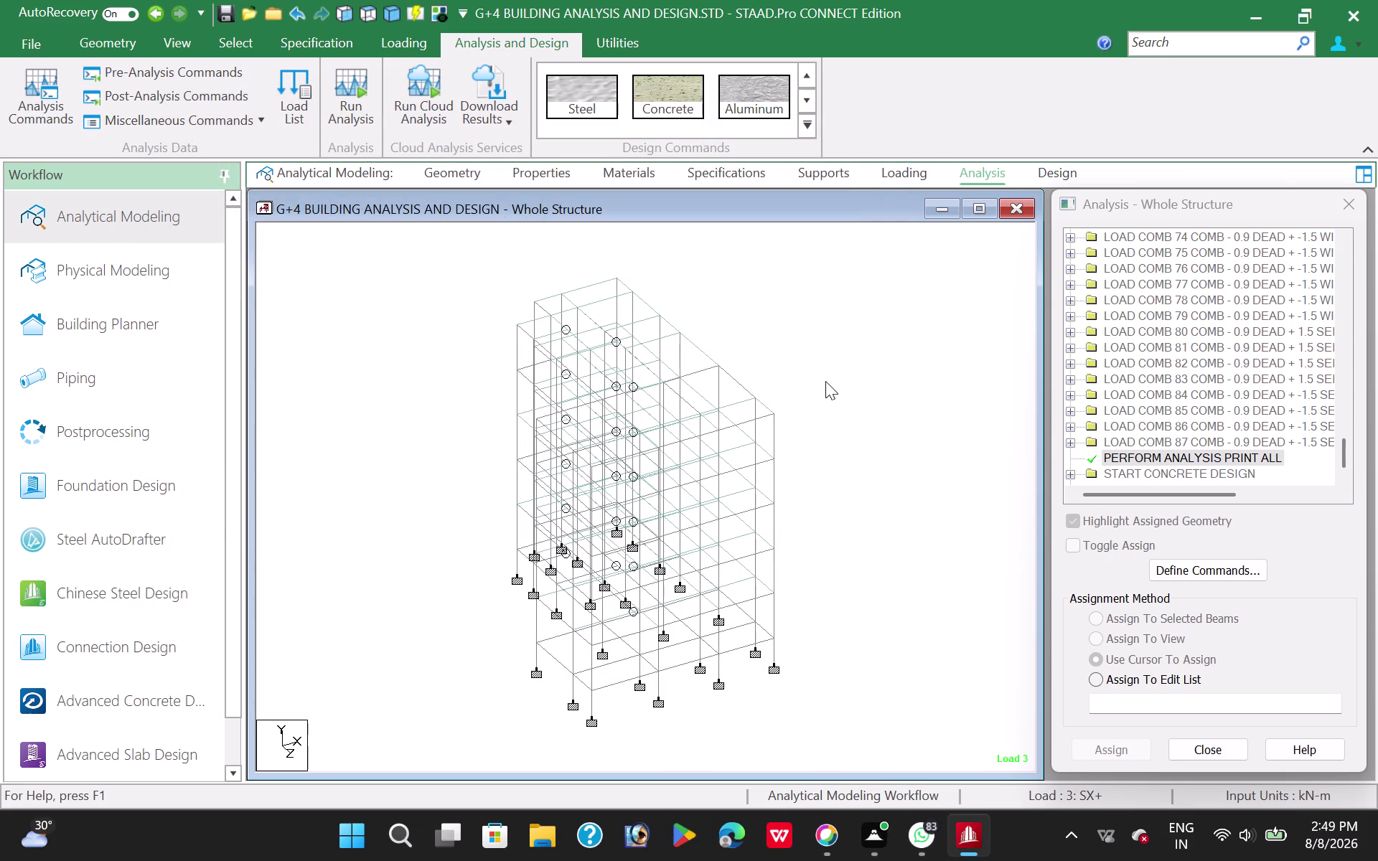